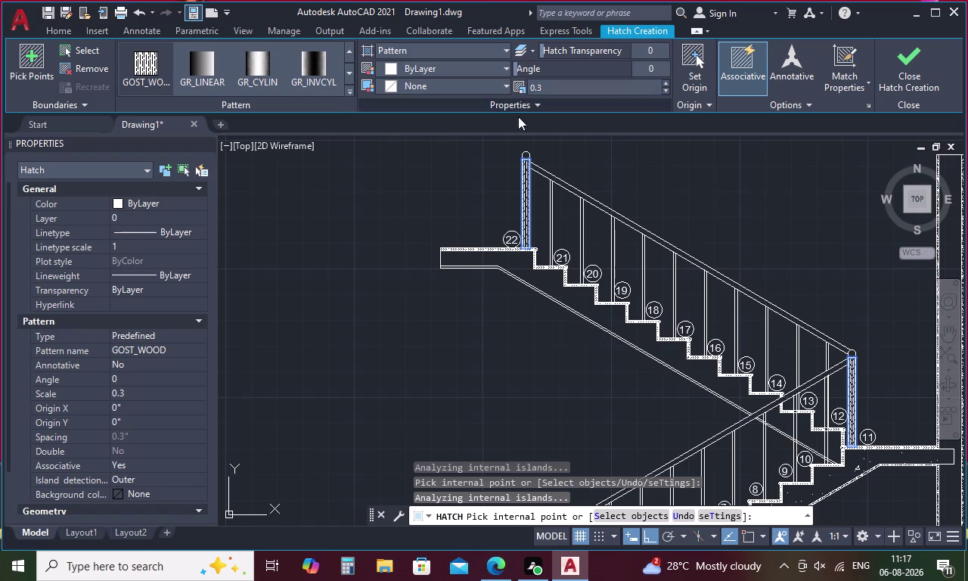
Fill both end posts with the GOST_WOOD hatch, then rerun HATCH.
click(466, 199)
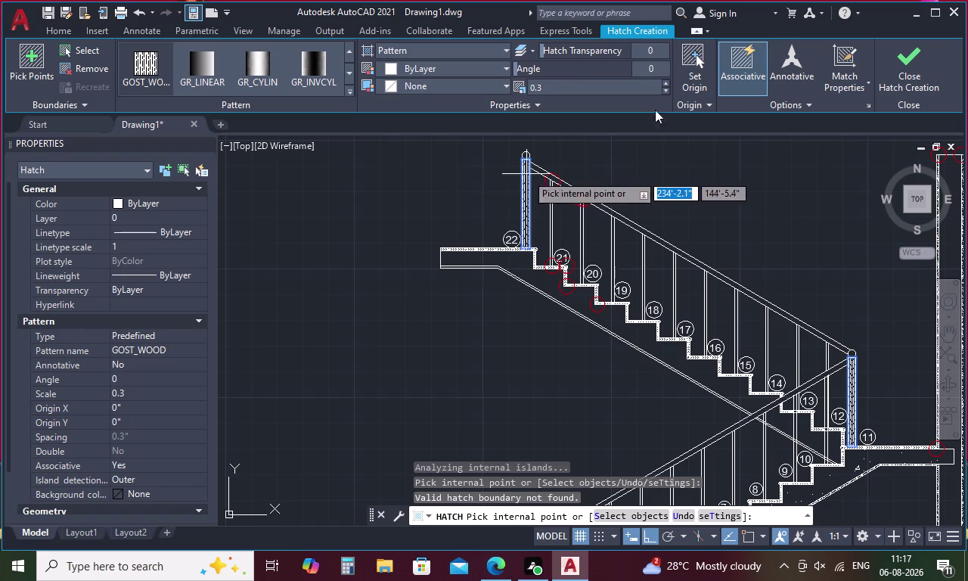
click(913, 58)
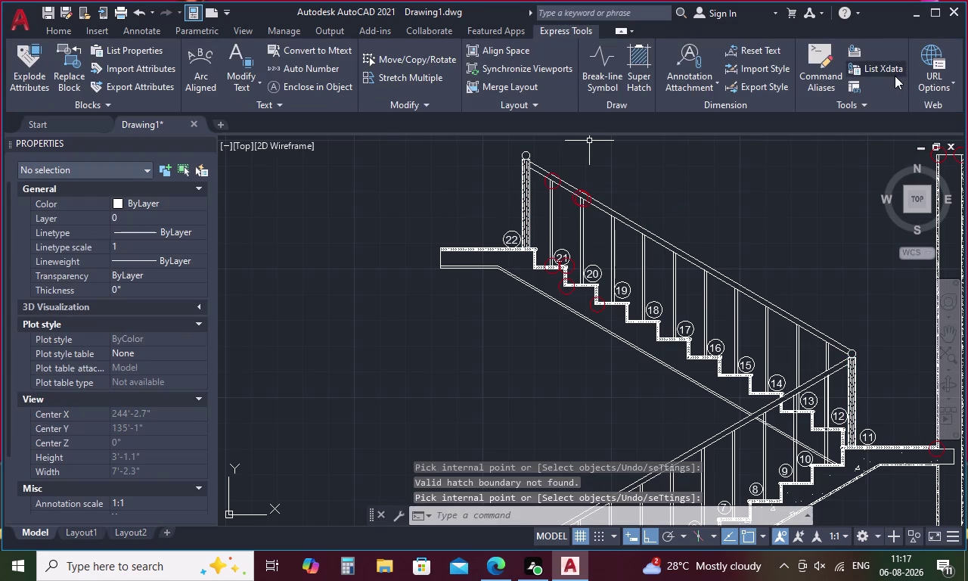
key(h)
key(Return)
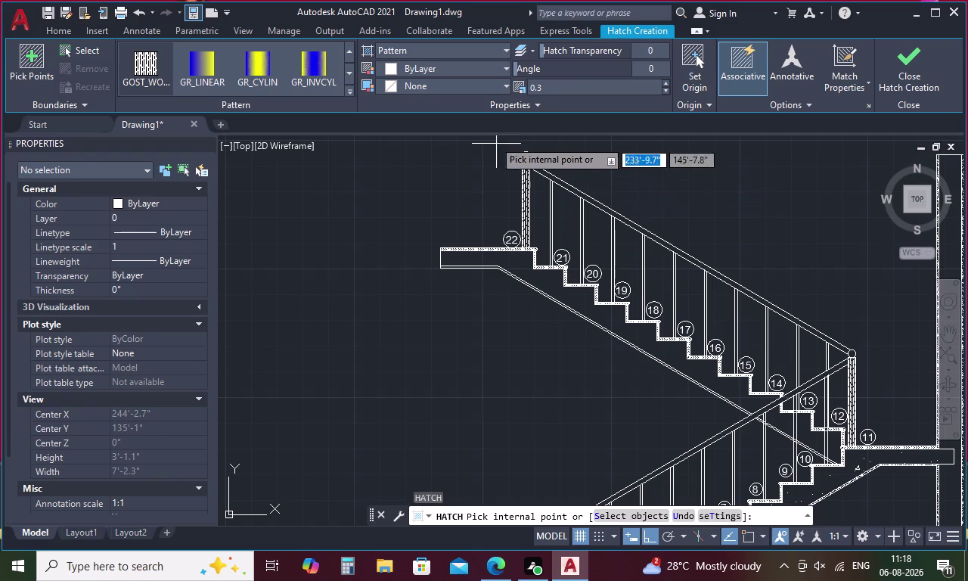
Set the hatch colour to grey 99,100,102 and the type to Solid.
click(506, 66)
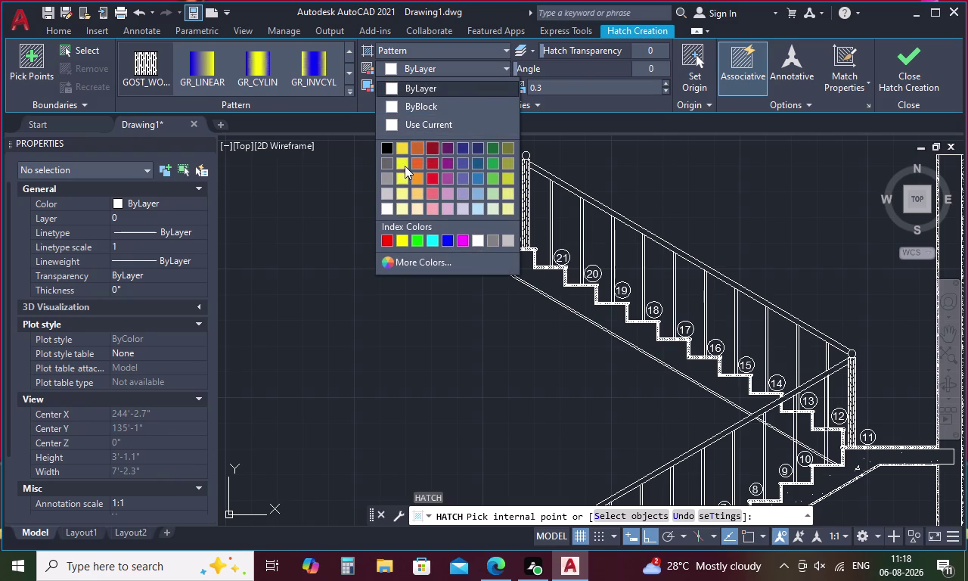
click(382, 160)
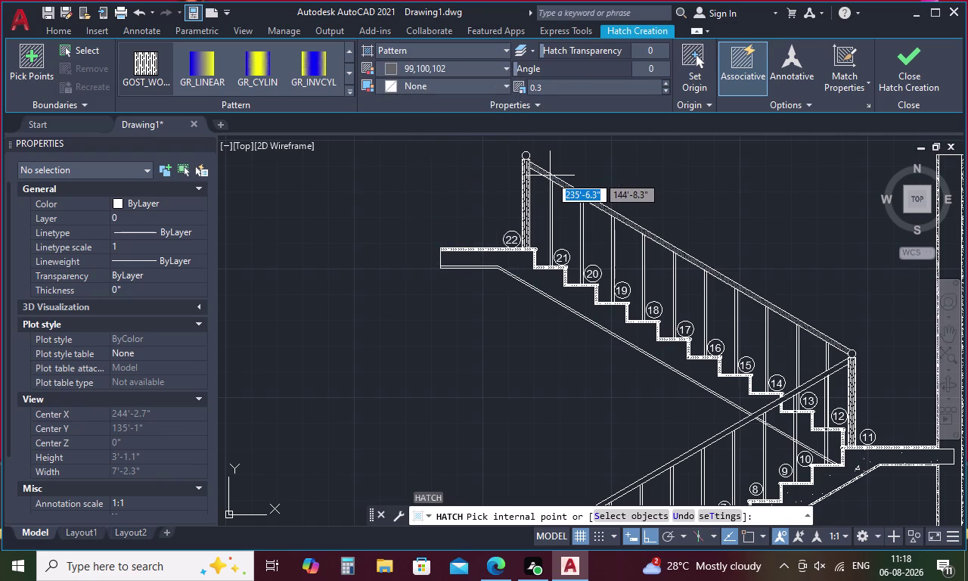
click(504, 46)
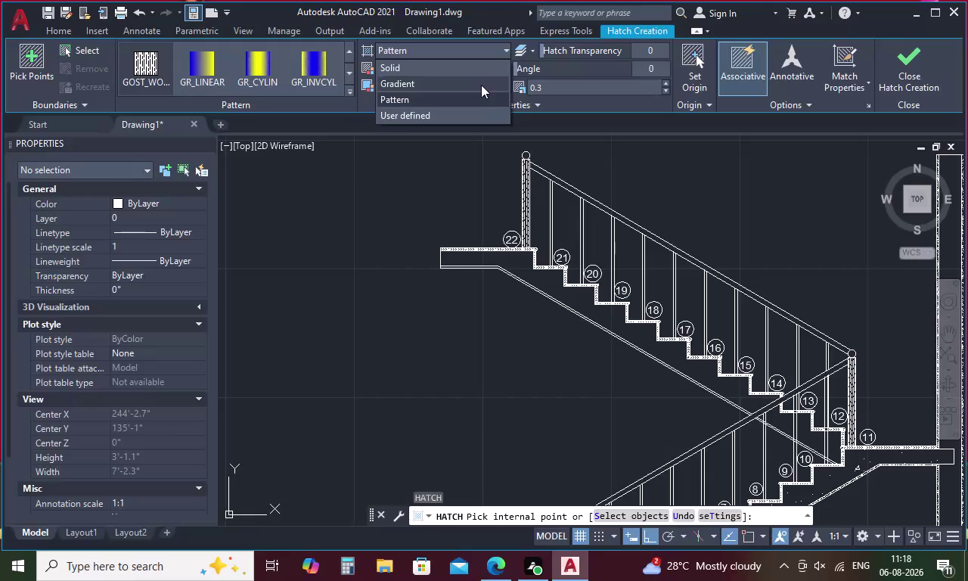
click(472, 65)
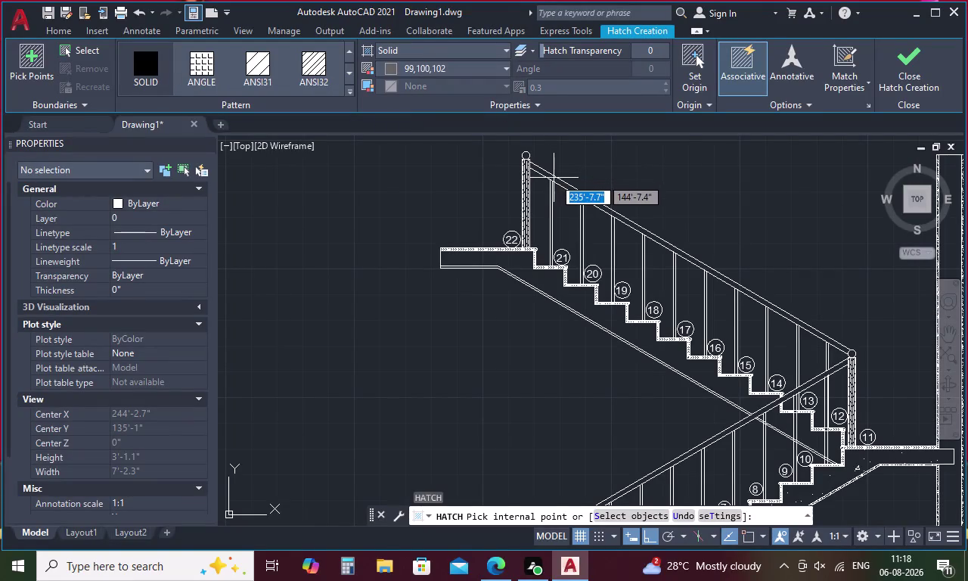
Apply the solid grey fill to the upper and lower sloping handrails.
click(554, 179)
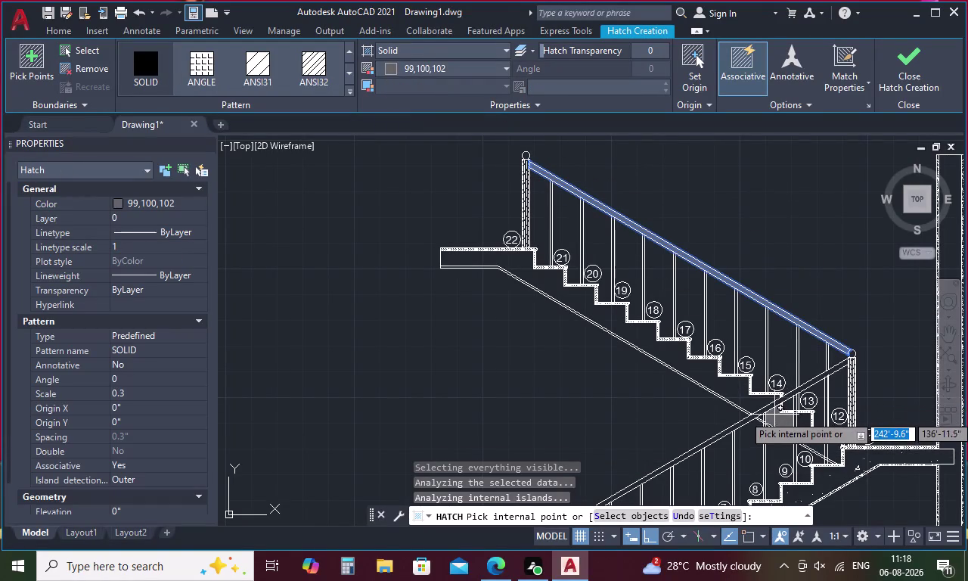
scroll(up, 3)
click(761, 397)
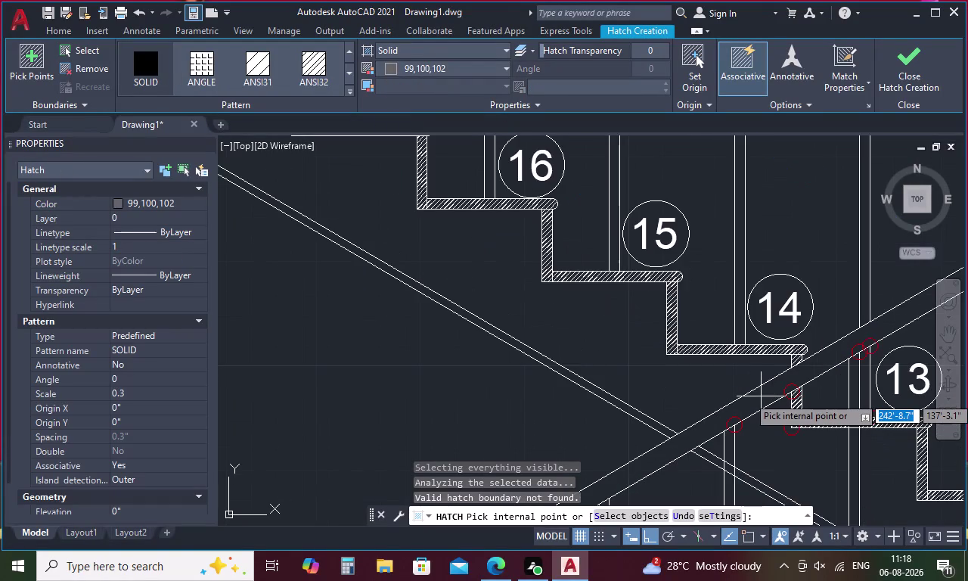
click(761, 396)
scroll(down, 3)
scroll(down, 3)
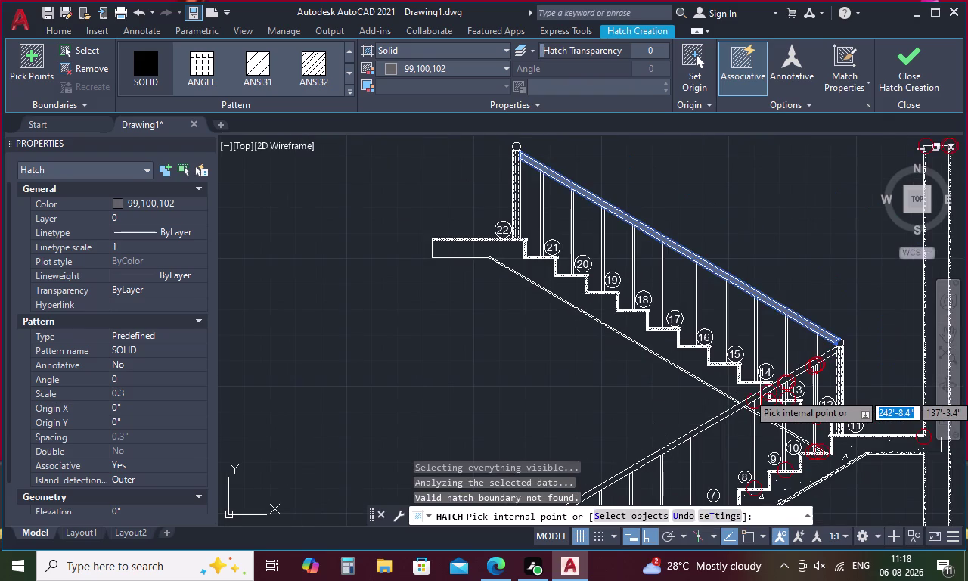
click(723, 415)
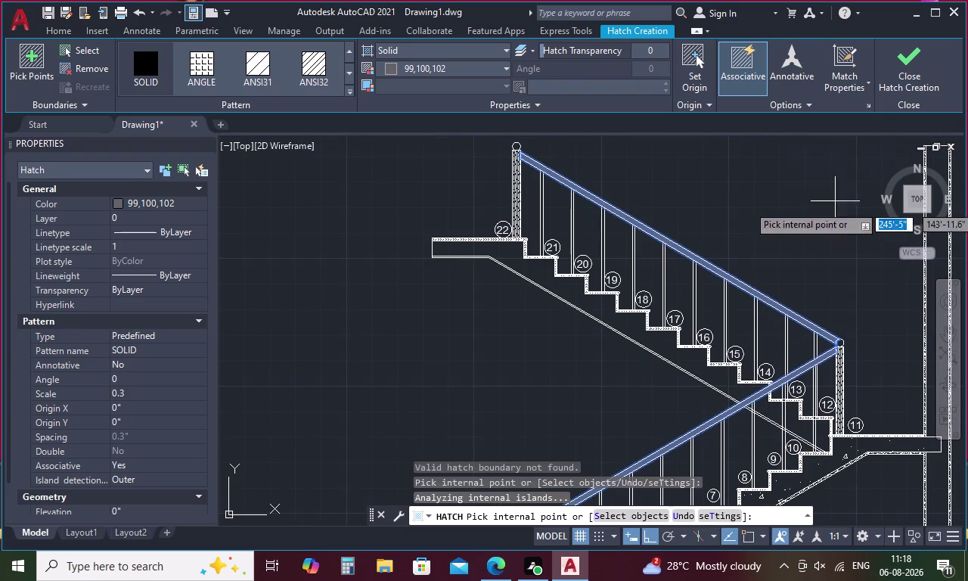
scroll(down, 3)
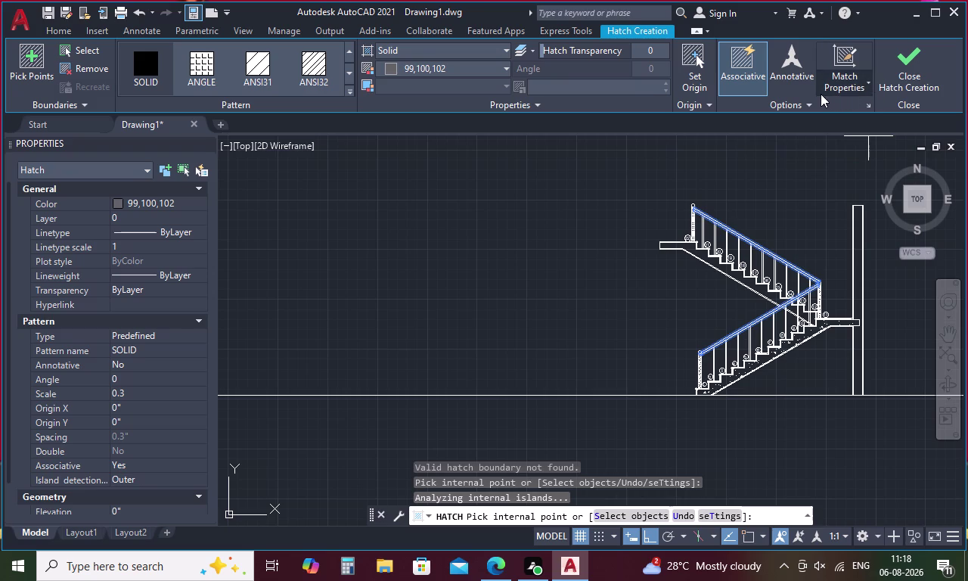
click(898, 82)
middle_drag(866, 253, 732, 326)
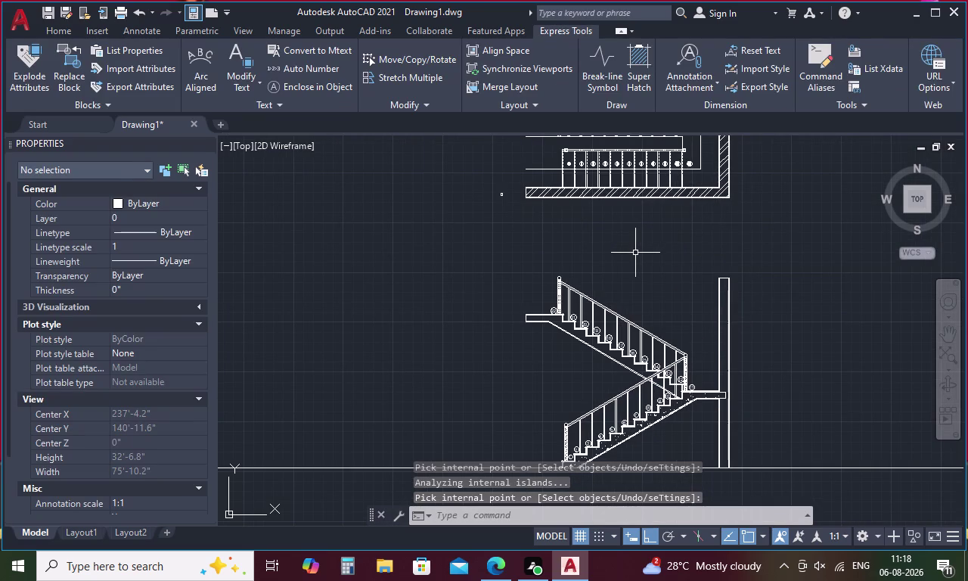
Apply a solid grey fill inside the tall wall beside the stair.
text(H)
key(space)
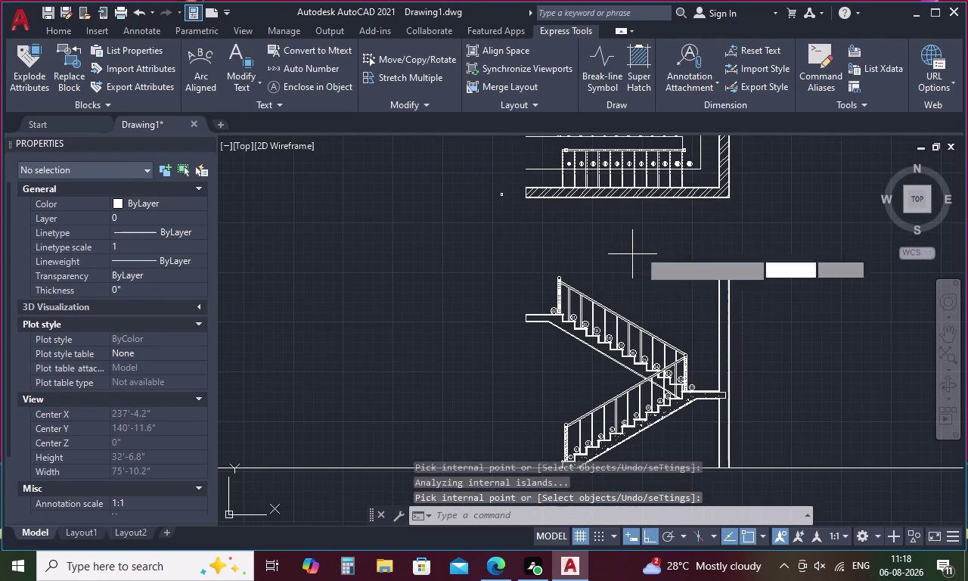
click(910, 70)
key(h)
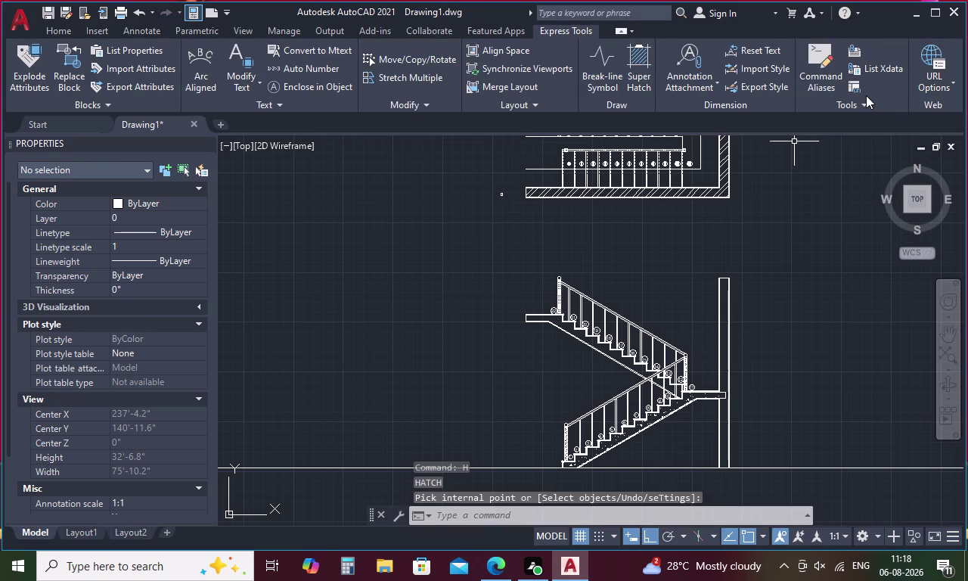
key(space)
click(313, 62)
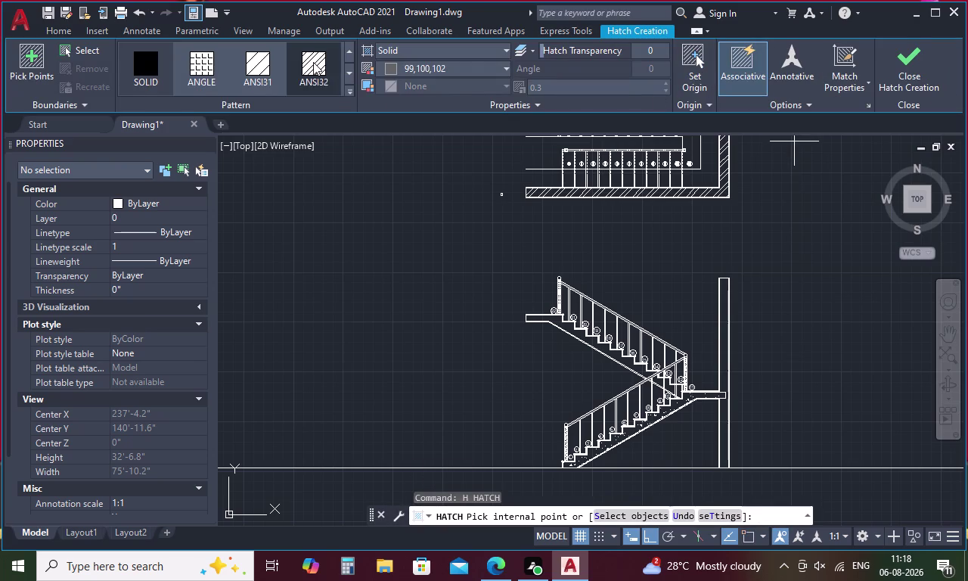
click(726, 318)
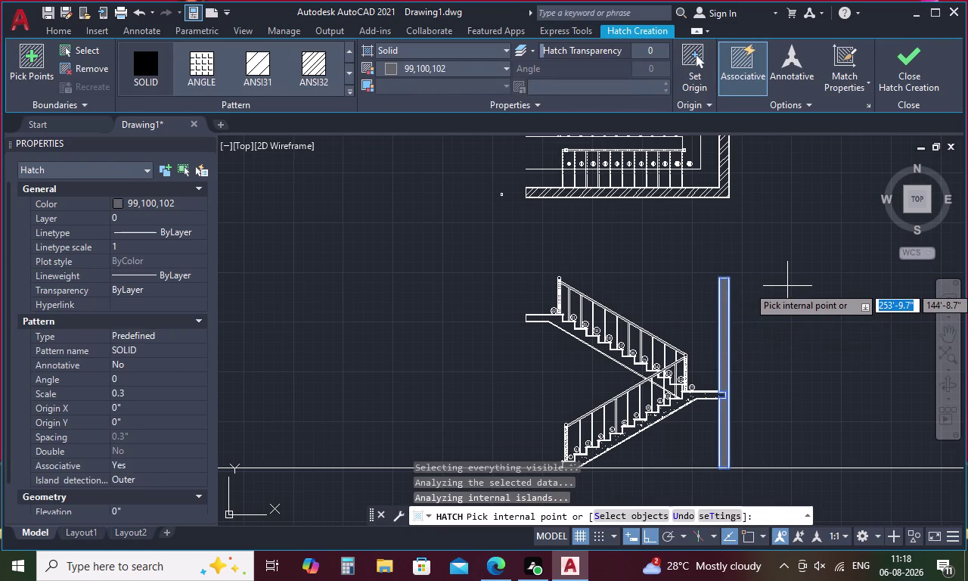
click(906, 56)
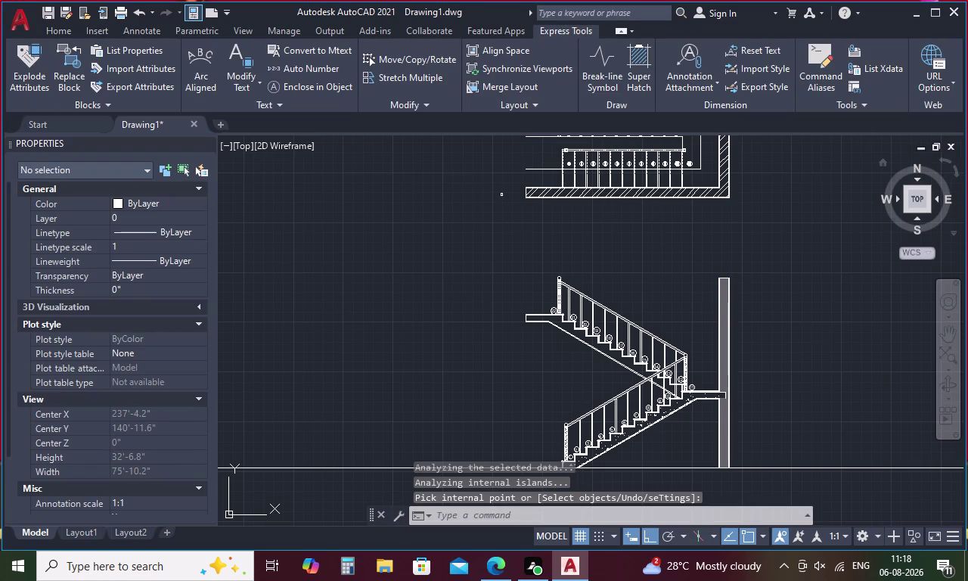
Select the wall's new grey fill, delete it, and restart HATCH.
click(724, 334)
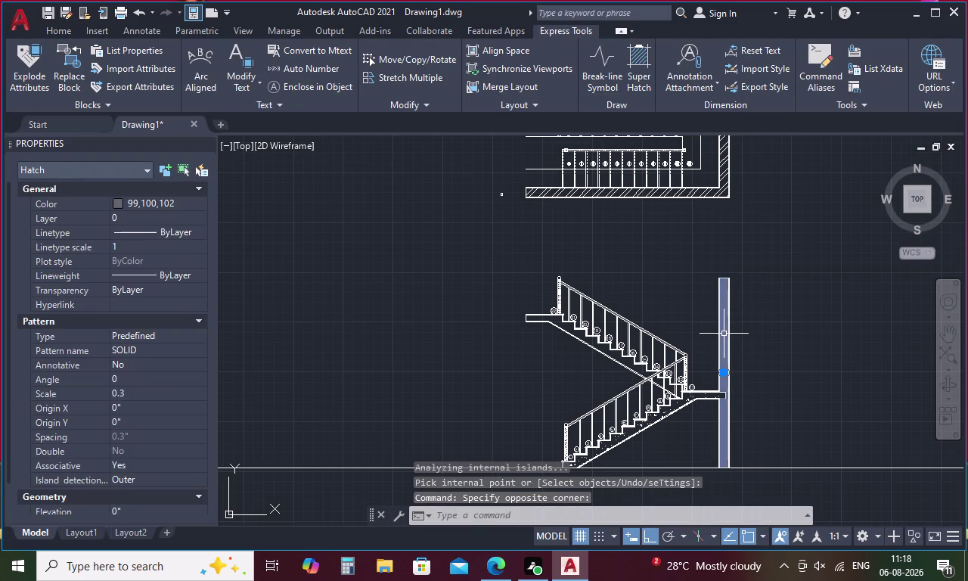
click(569, 80)
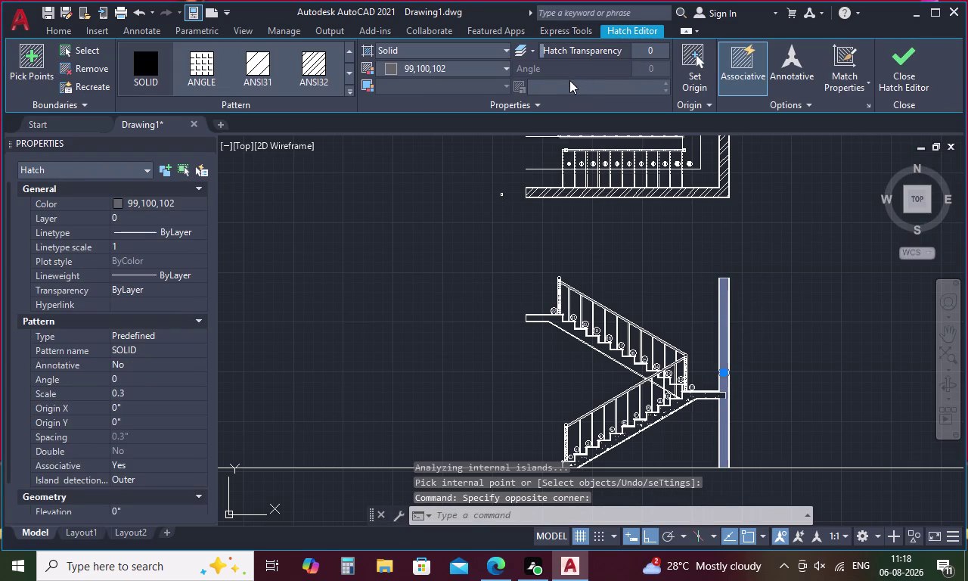
click(565, 89)
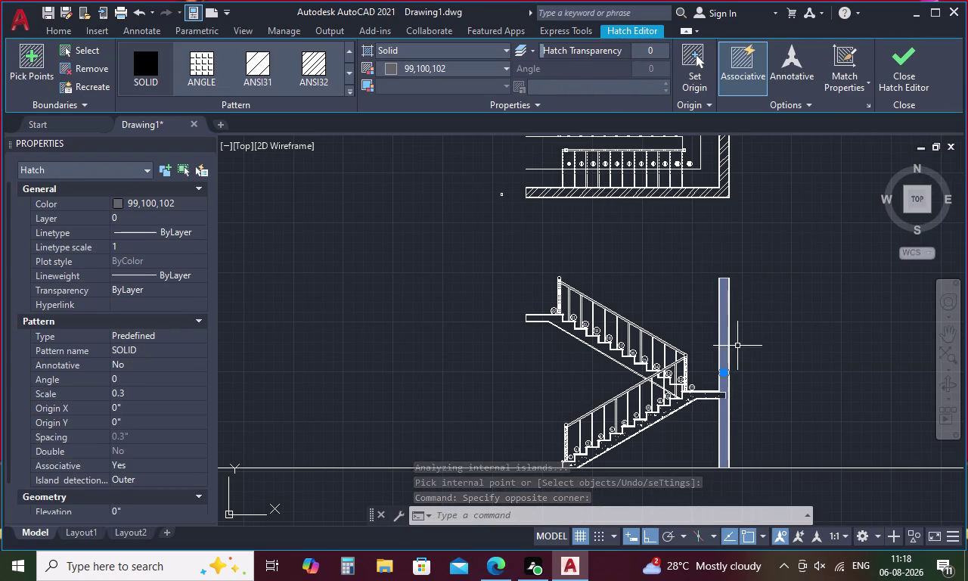
key(Delete)
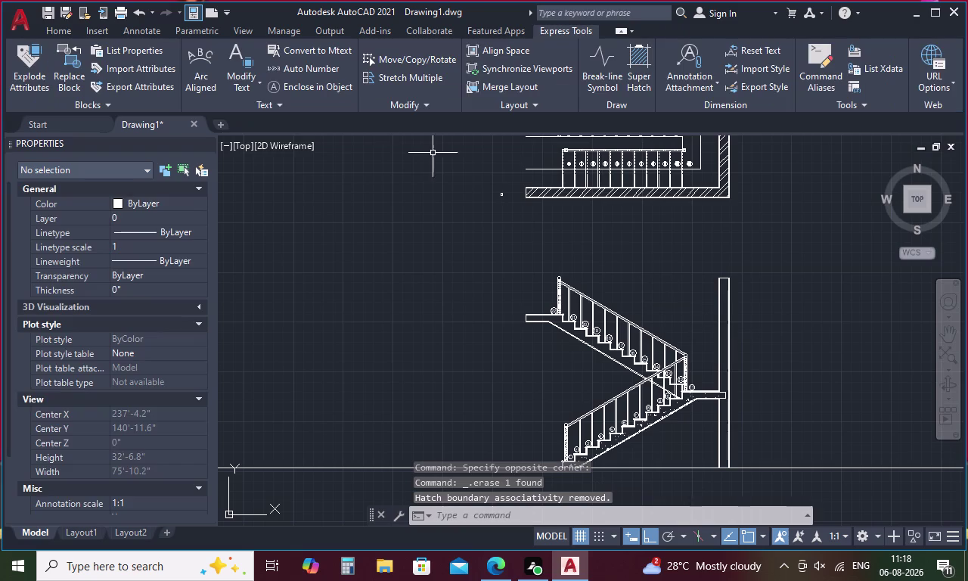
text(H)
key(space)
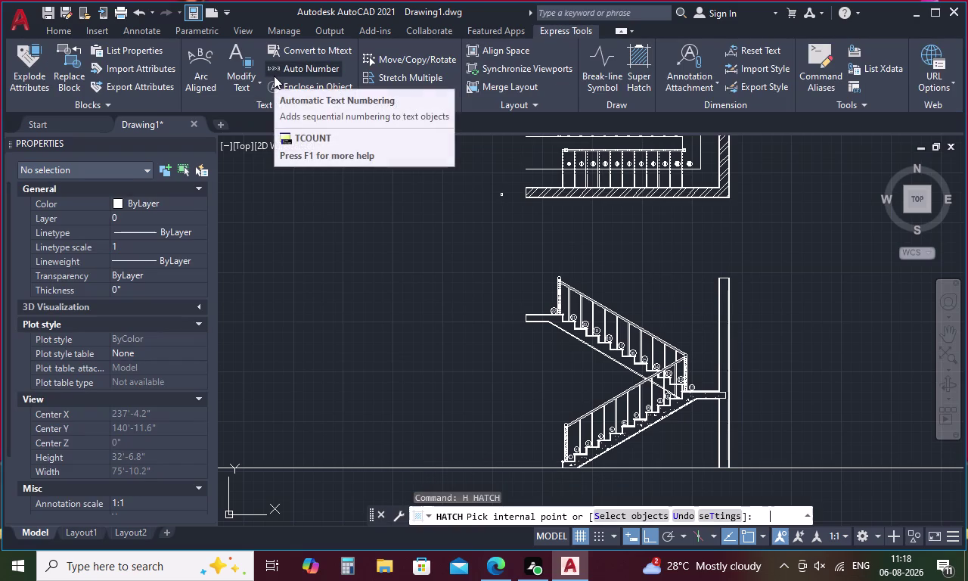
Repeatedly pick inside the tall section wall to solid-fill it, rerunning HATCH.
click(304, 53)
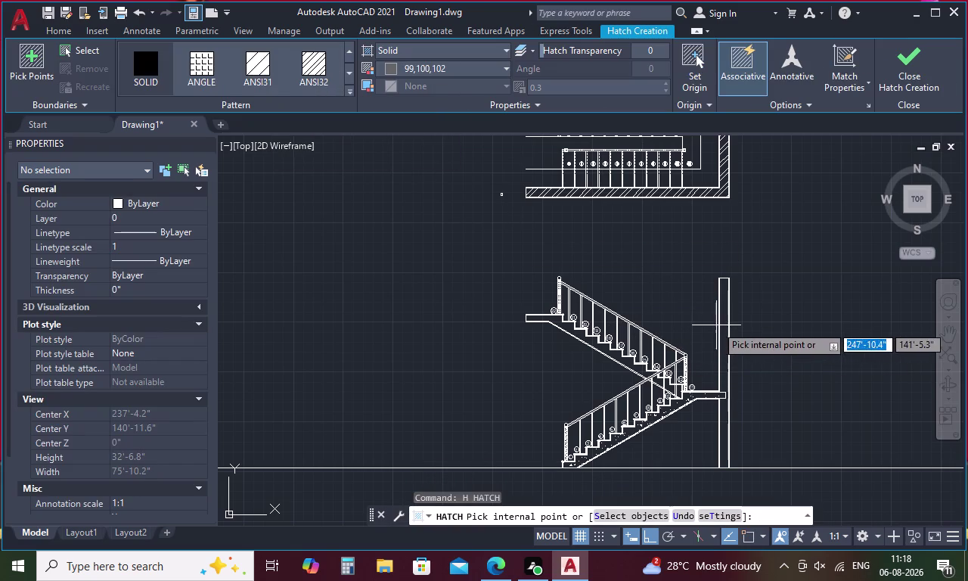
click(725, 322)
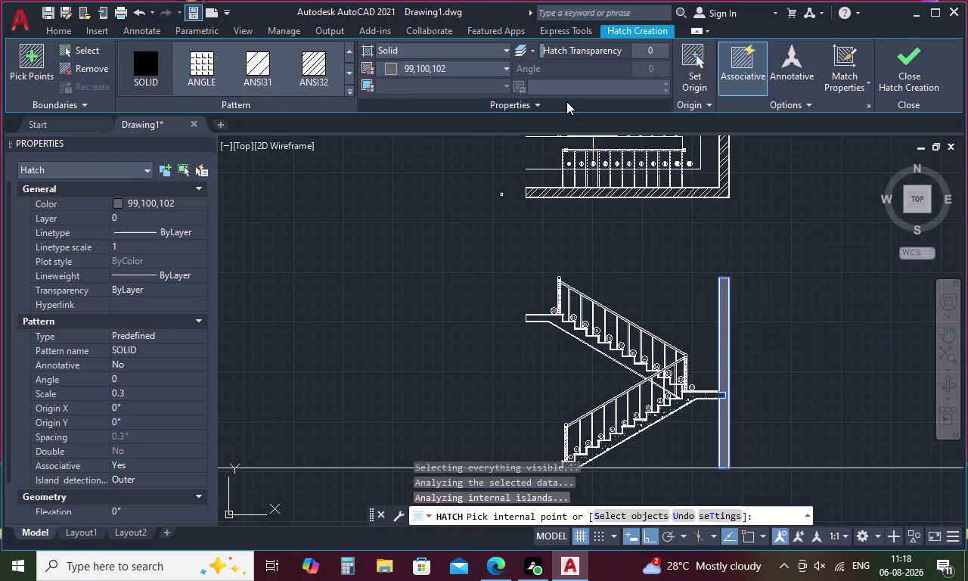
click(564, 89)
click(564, 89)
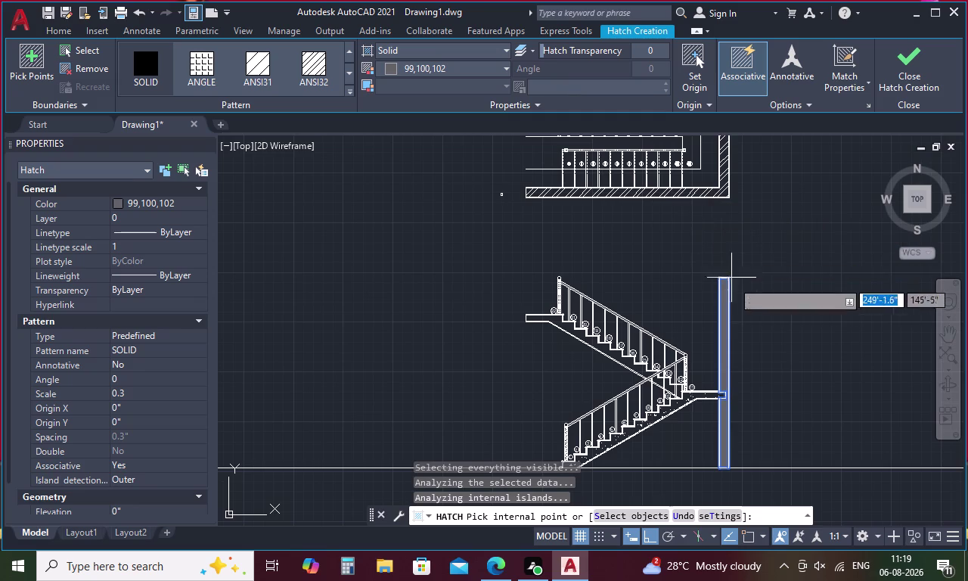
click(727, 306)
key(Return)
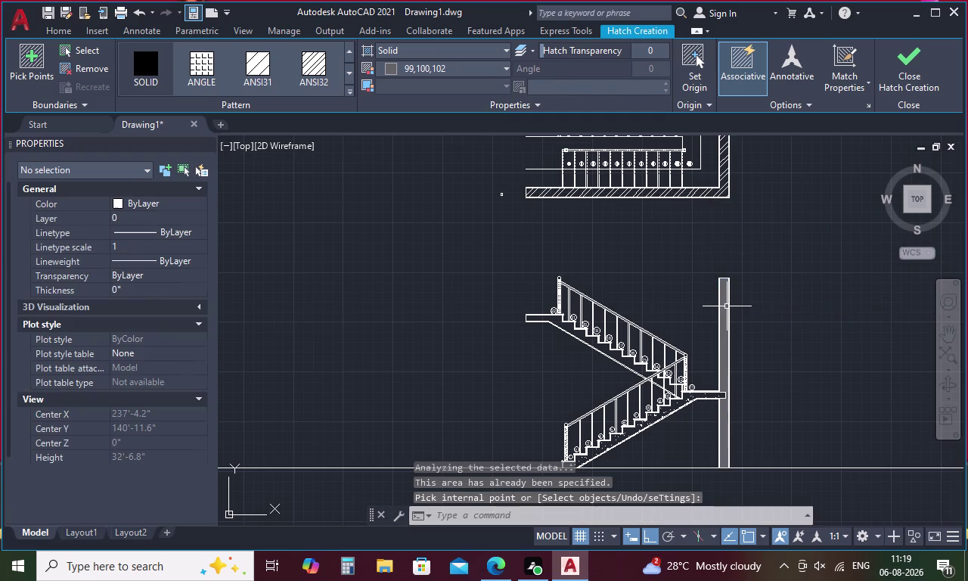
click(726, 314)
key(Return)
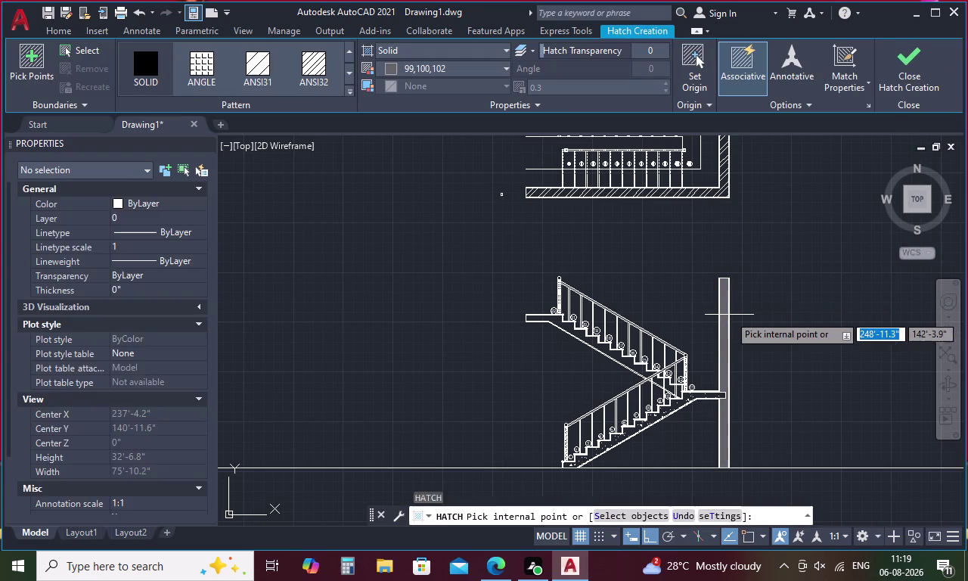
click(730, 315)
click(725, 317)
key(Return)
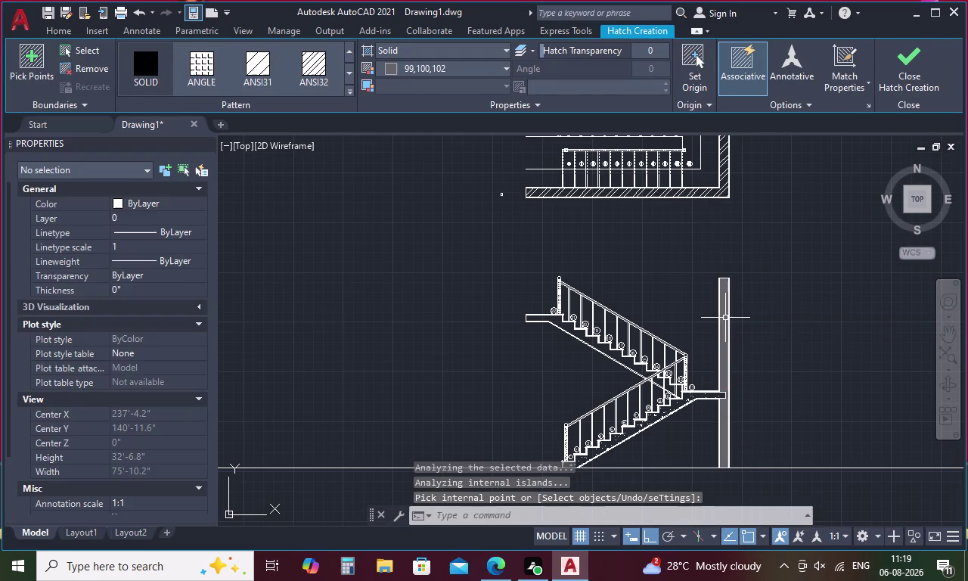
click(726, 319)
key(Return)
Pick the upper part of the section wall and complete the solid fill.
scroll(up, 3)
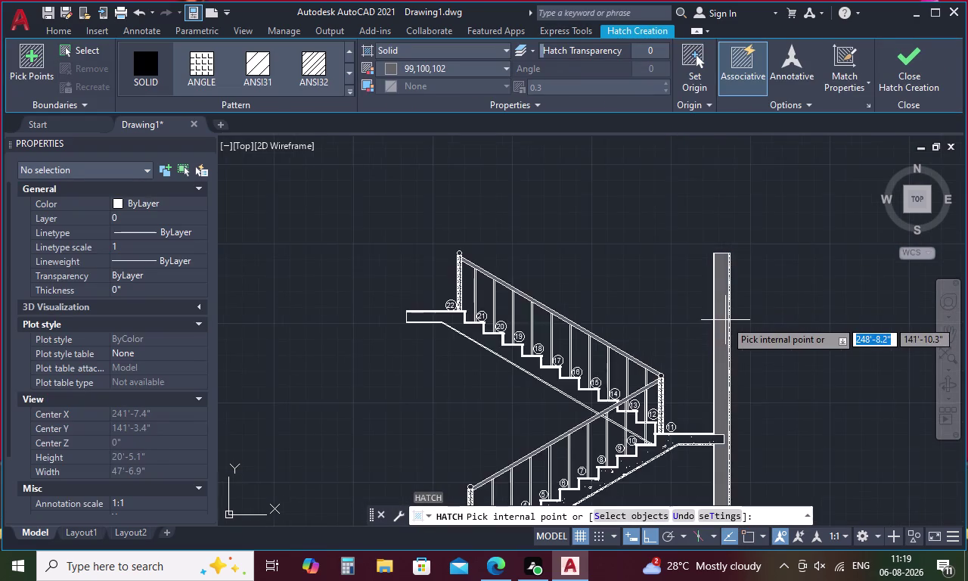
scroll(up, 3)
click(723, 322)
key(Return)
click(717, 324)
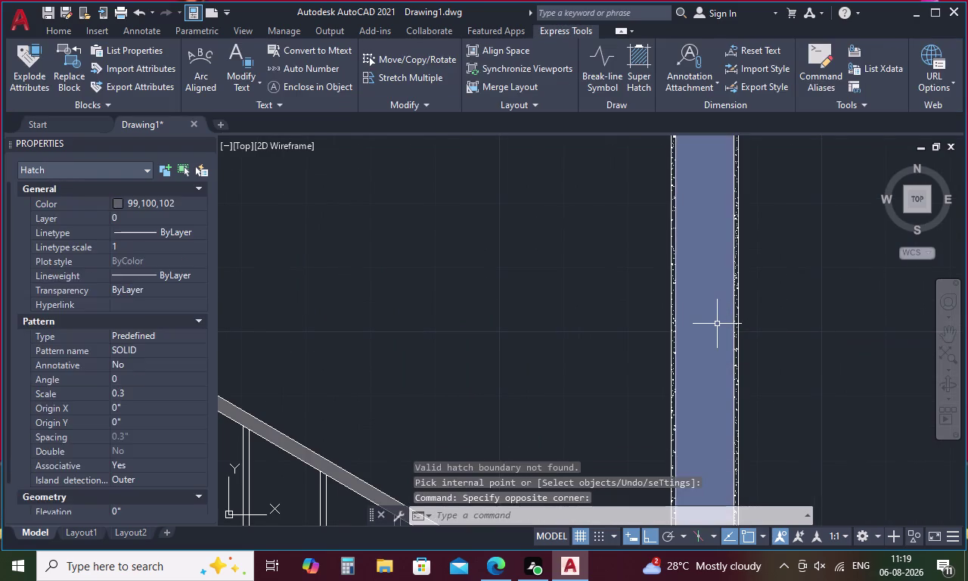
key(Return)
scroll(down, 3)
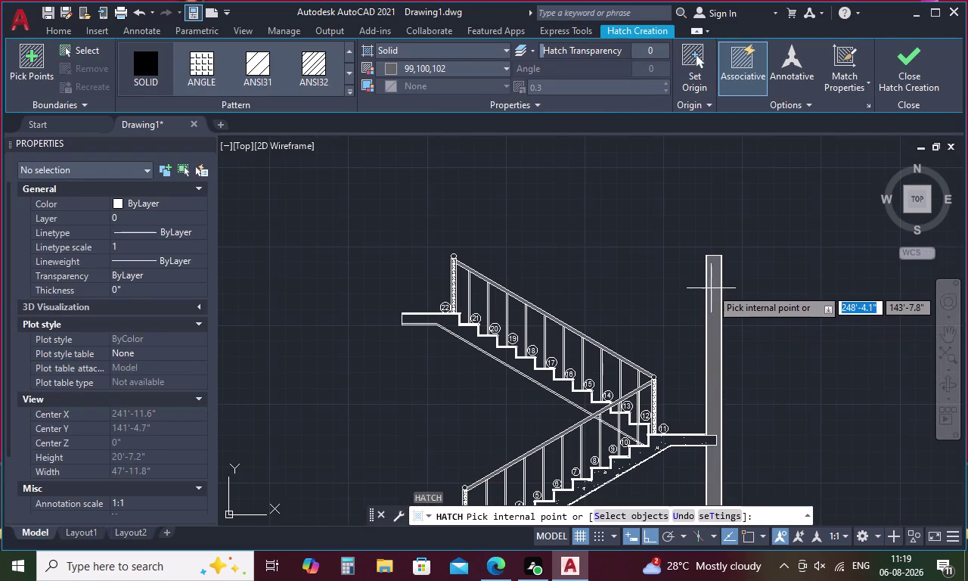
scroll(up, 3)
click(713, 283)
key(Return)
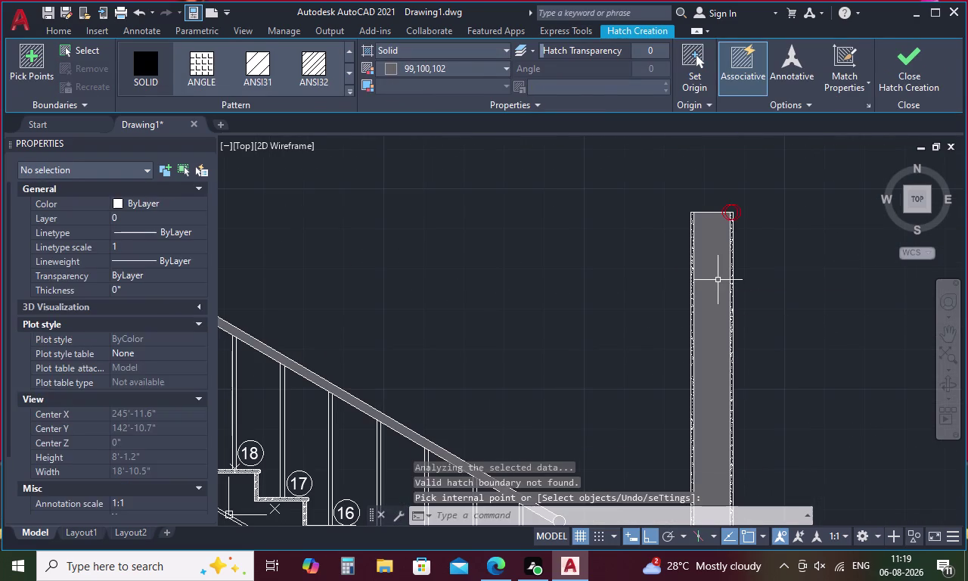
click(718, 272)
key(Return)
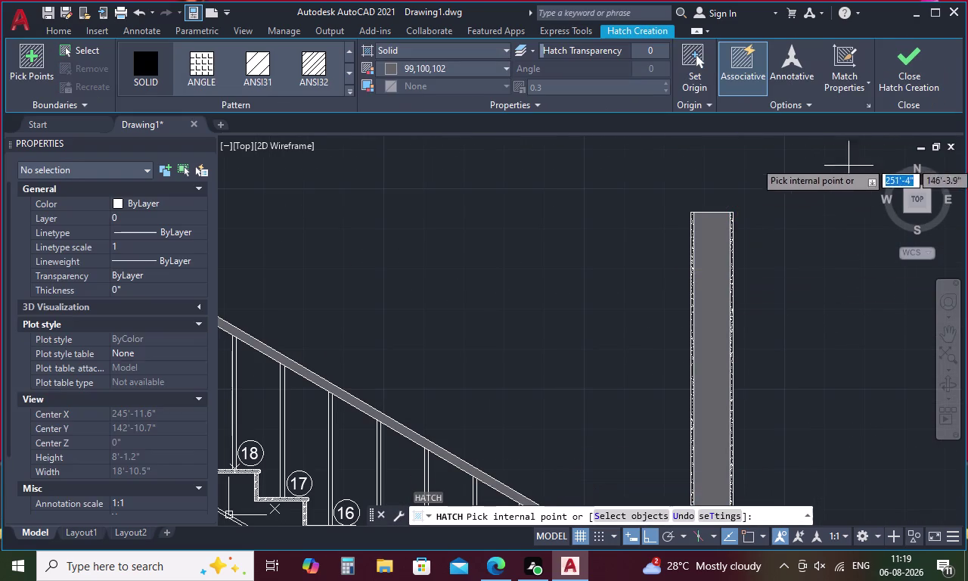
click(905, 88)
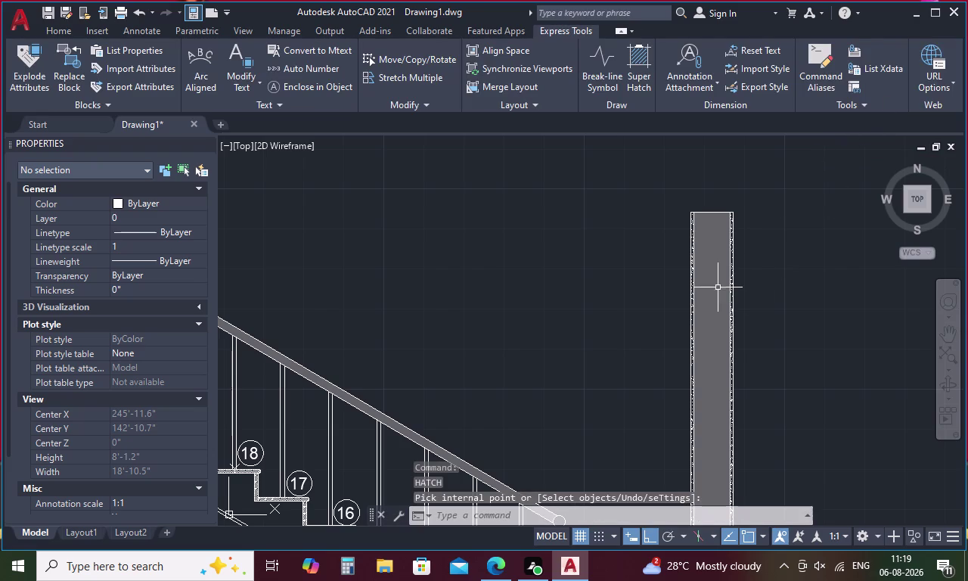
Delete the wall's solid fill and restart HATCH with Pattern type.
click(718, 288)
key(Delete)
click(717, 278)
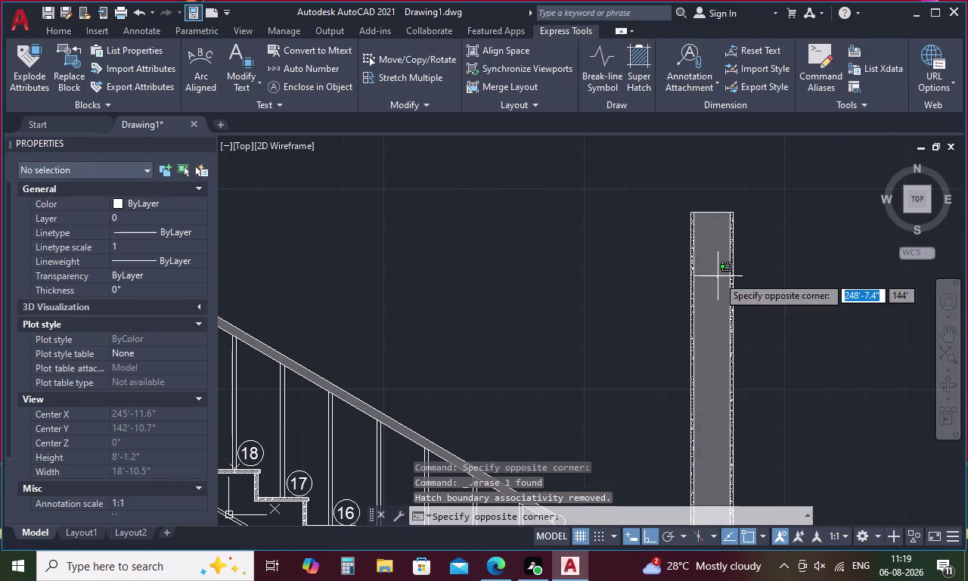
key(Delete)
scroll(down, 3)
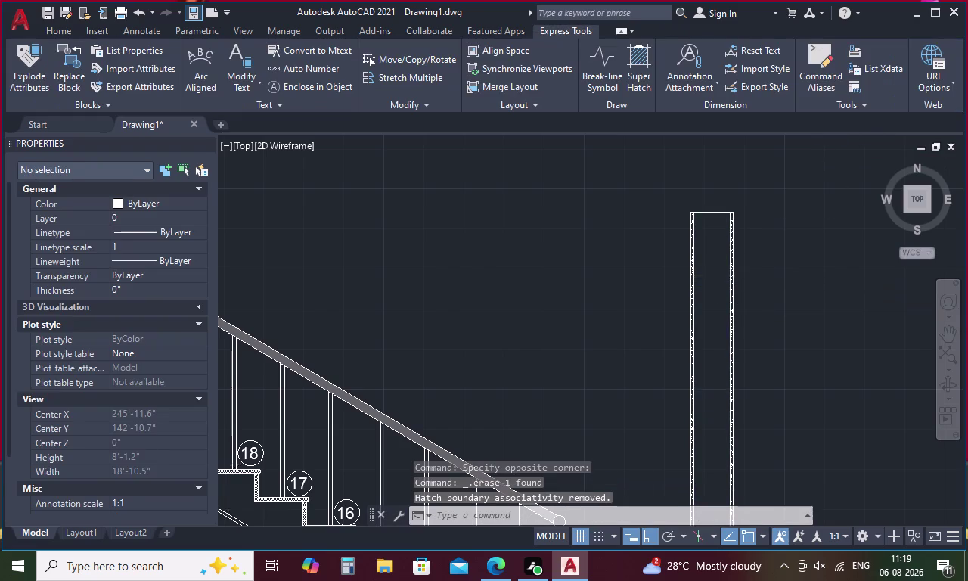
scroll(down, 3)
text(H)
key(space)
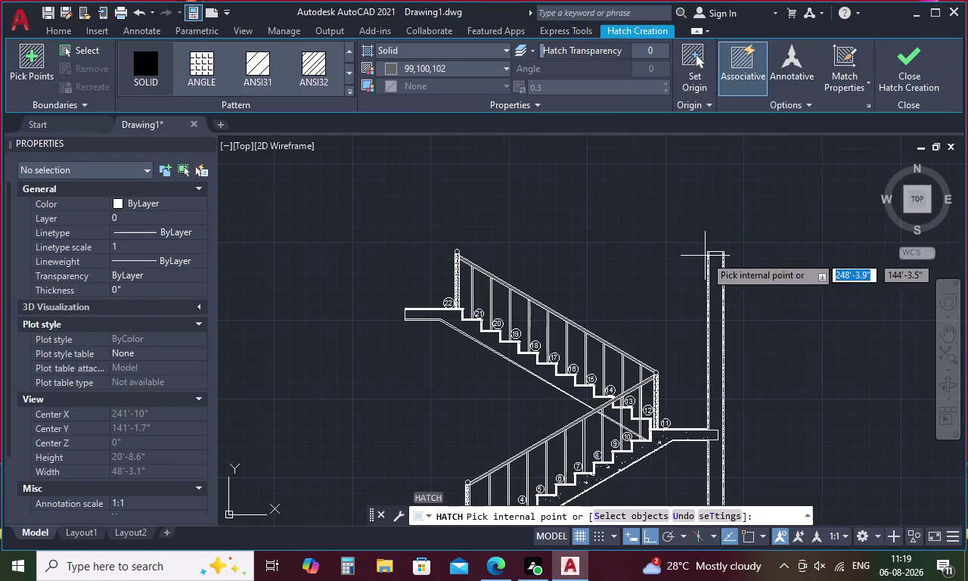
click(312, 54)
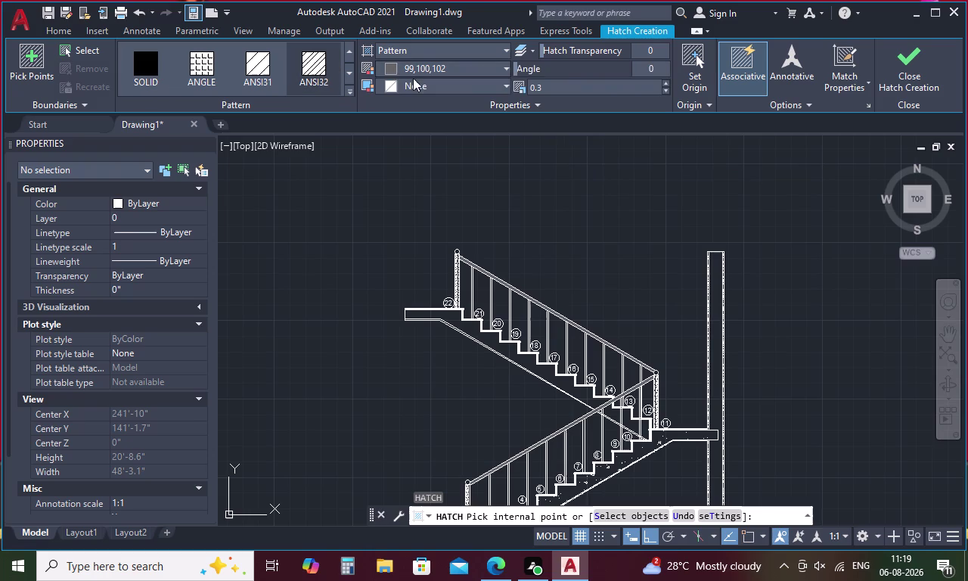
Hatch the section wall with the ANSI32 pattern at scale 1.
click(546, 89)
key(BackSpace)
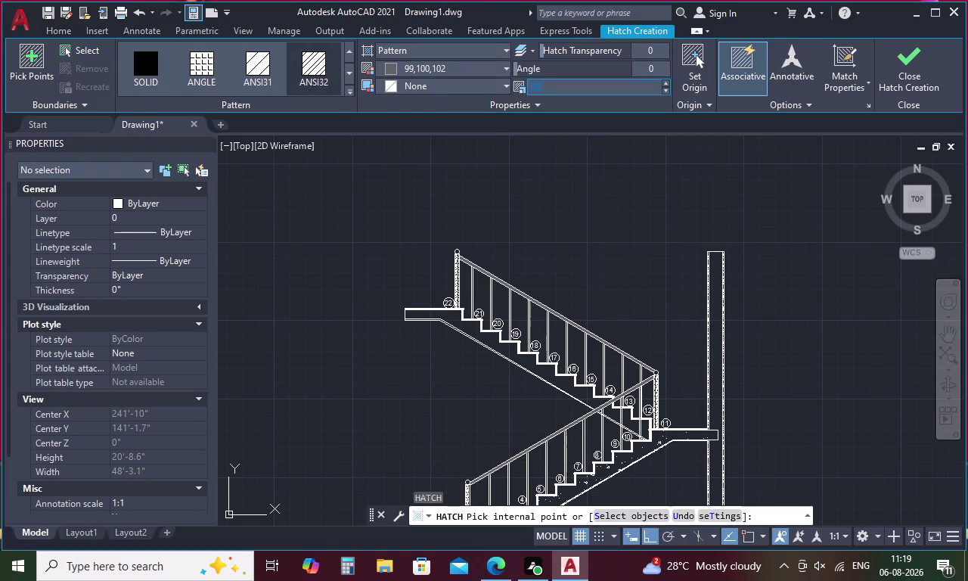
key(1)
key(Return)
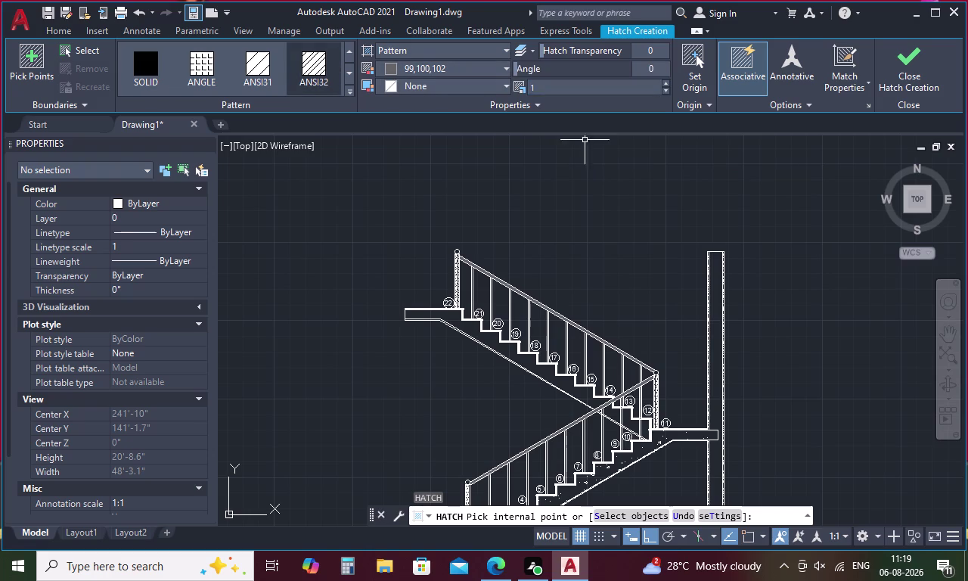
click(717, 315)
scroll(down, 3)
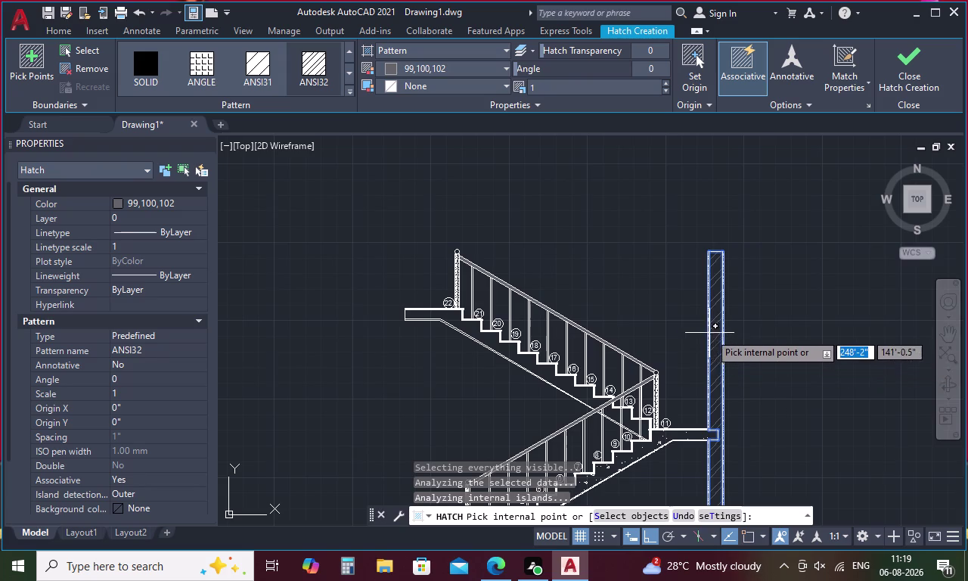
scroll(down, 3)
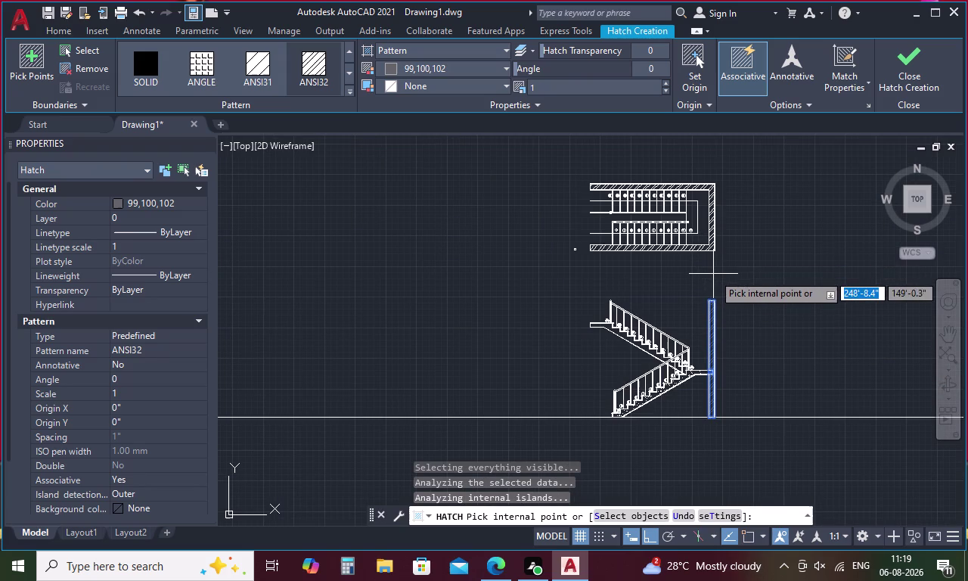
click(772, 278)
click(906, 61)
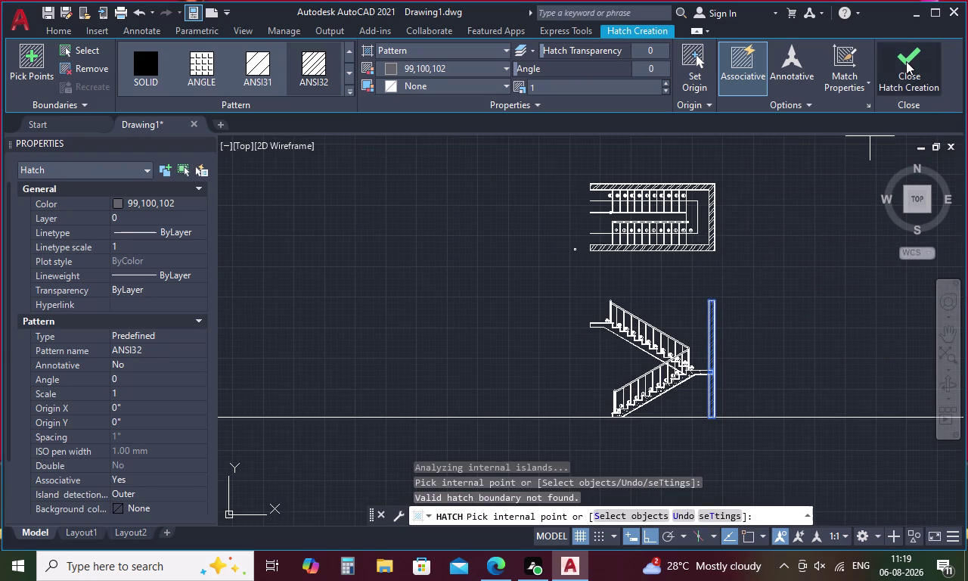
Select the wall hatch and change its colour to ByLayer.
scroll(up, 3)
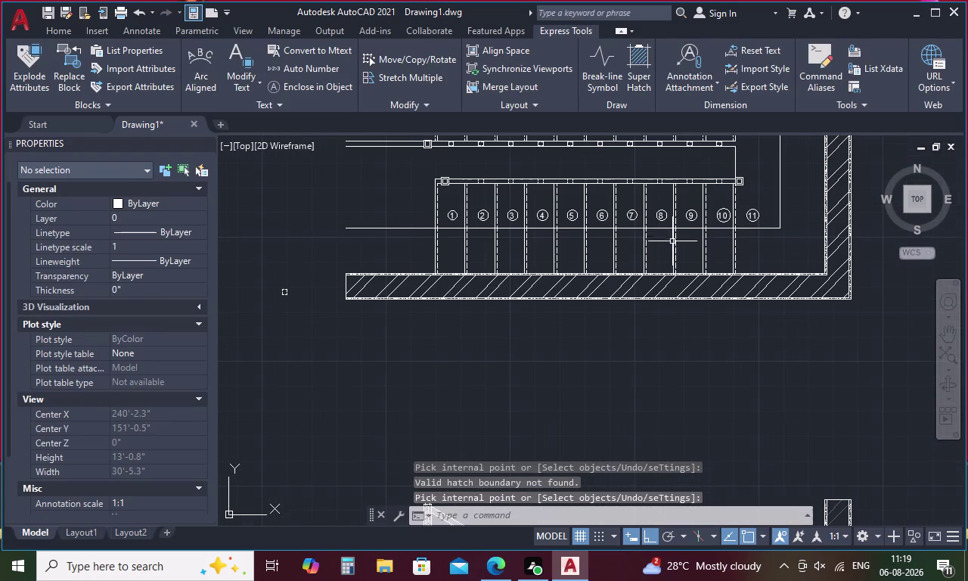
scroll(down, 3)
middle_drag(780, 370, 738, 255)
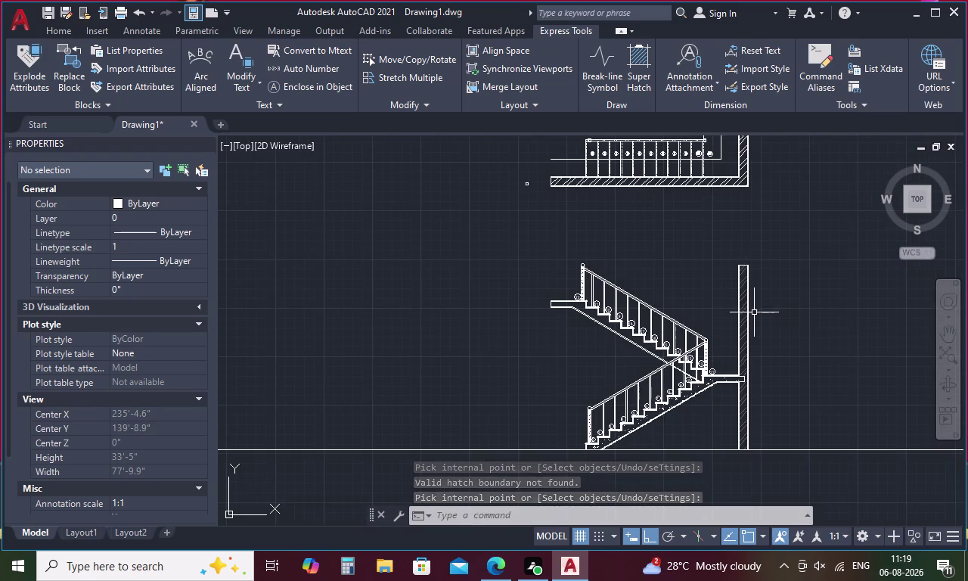
scroll(up, 3)
click(704, 291)
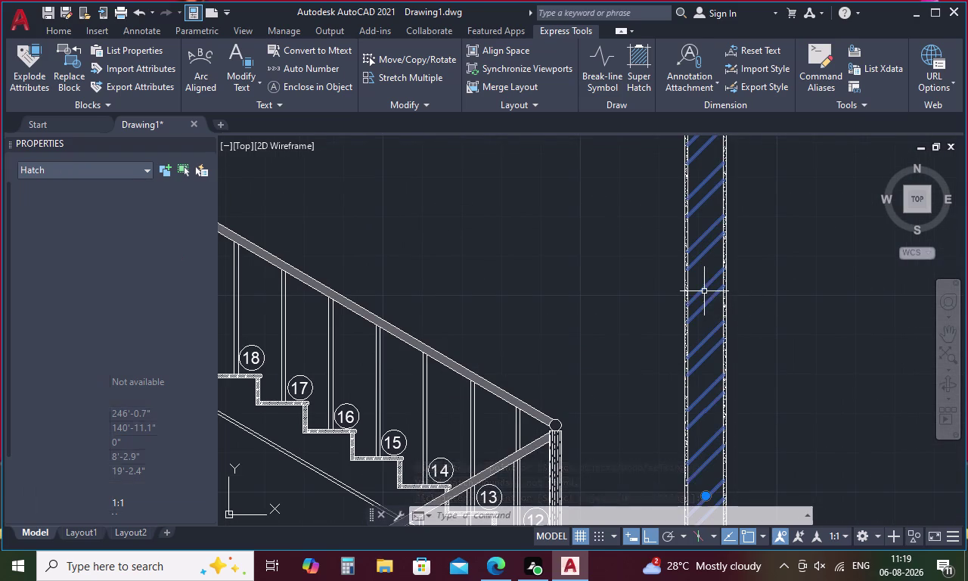
click(417, 45)
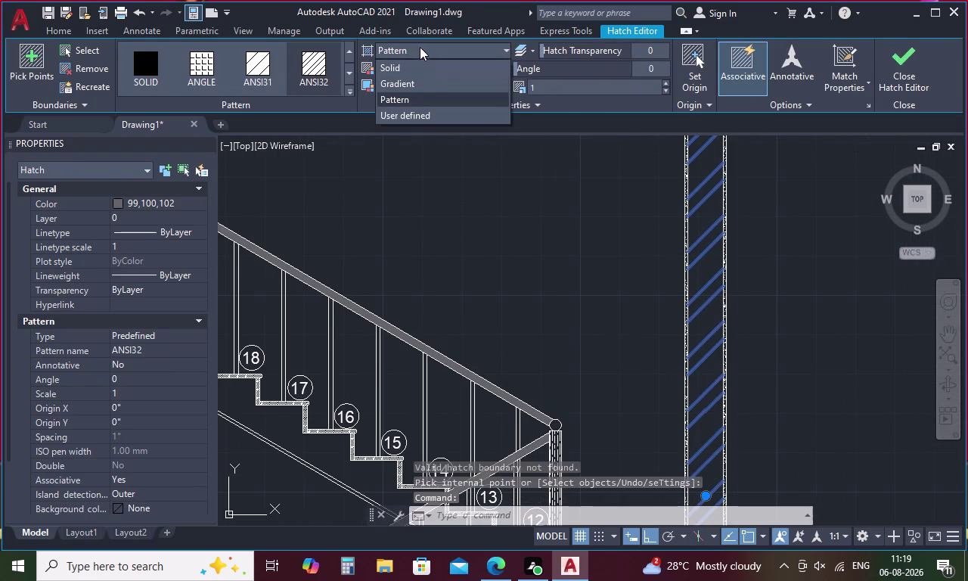
click(387, 149)
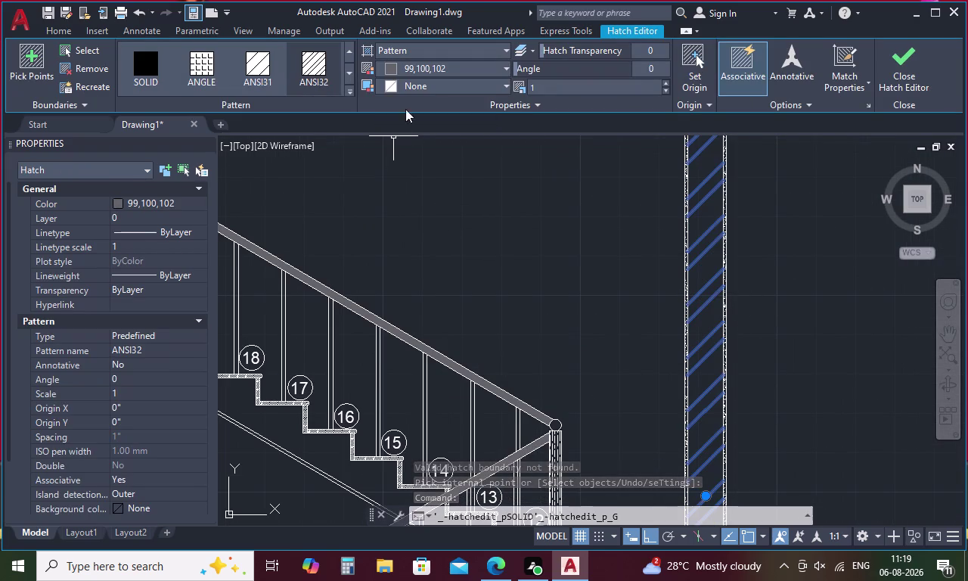
click(506, 68)
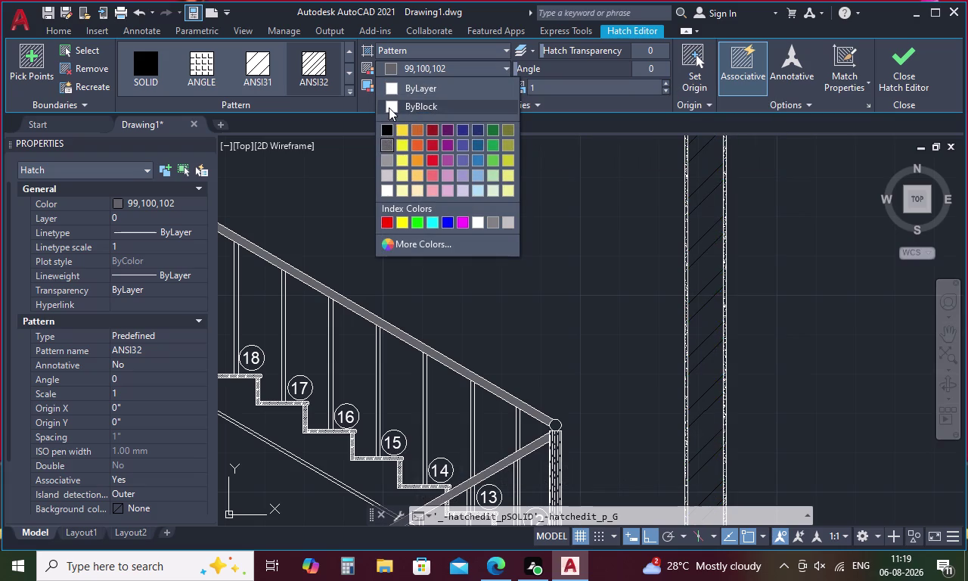
click(388, 107)
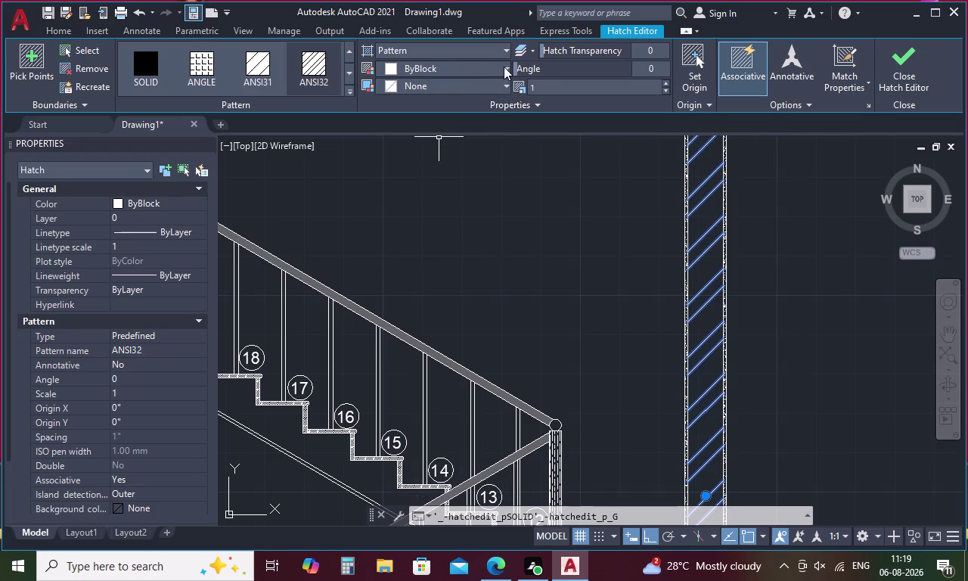
click(504, 67)
click(395, 85)
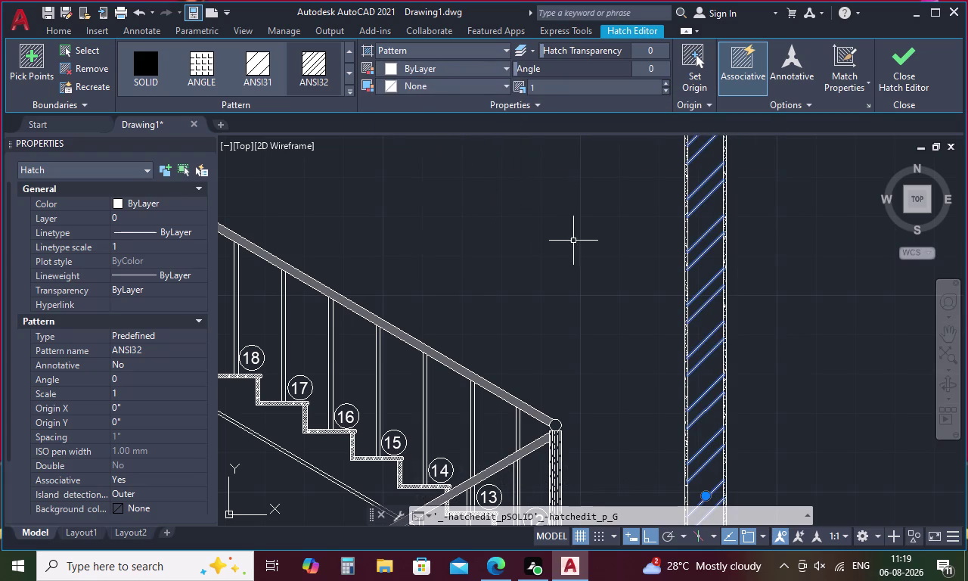
click(575, 240)
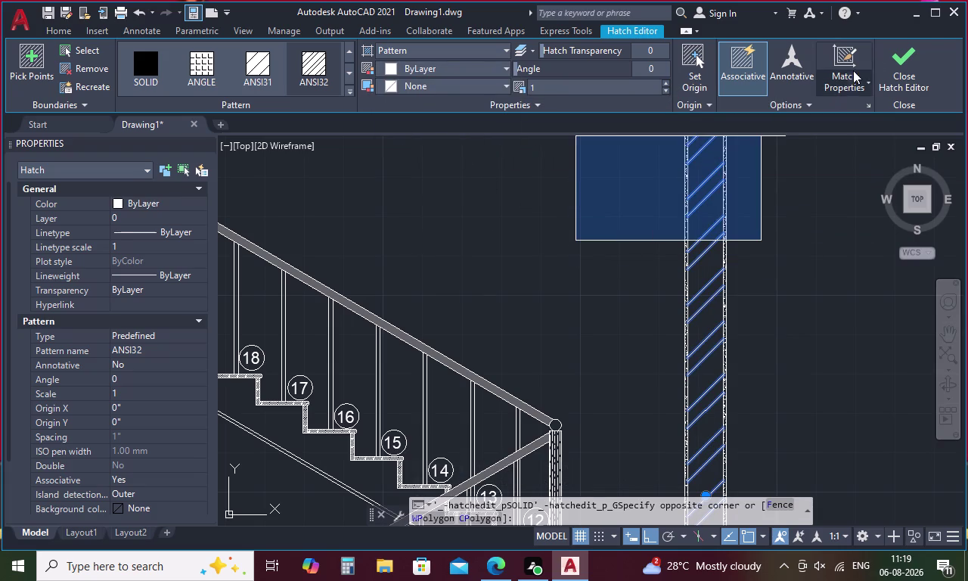
click(899, 59)
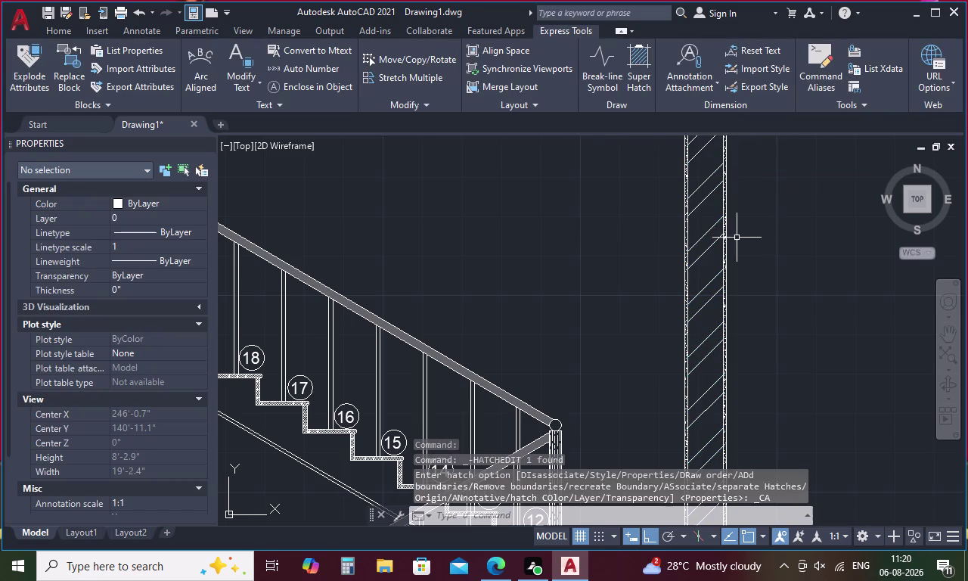
Trim the ground line left of the stair and right of the wall.
scroll(down, 3)
scroll(up, 3)
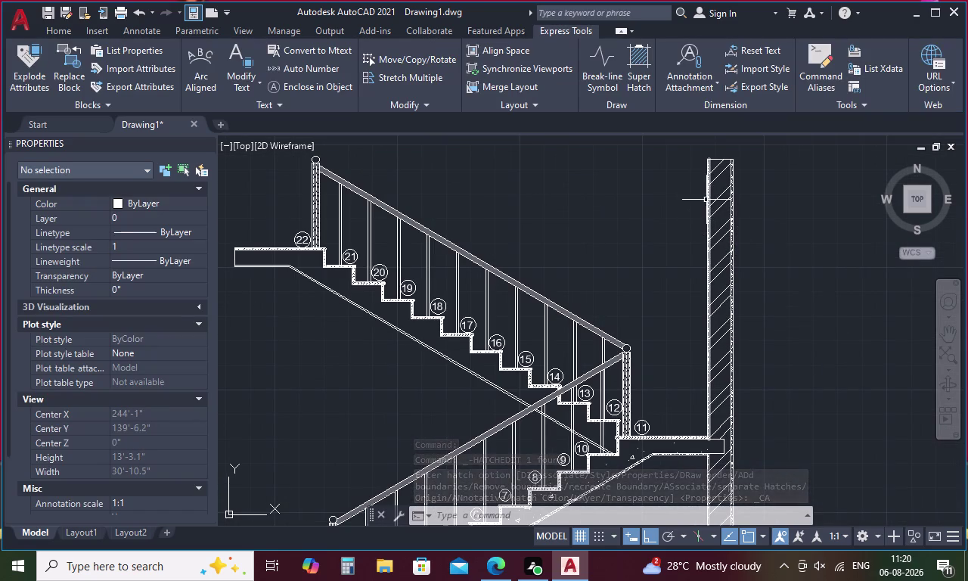
scroll(down, 3)
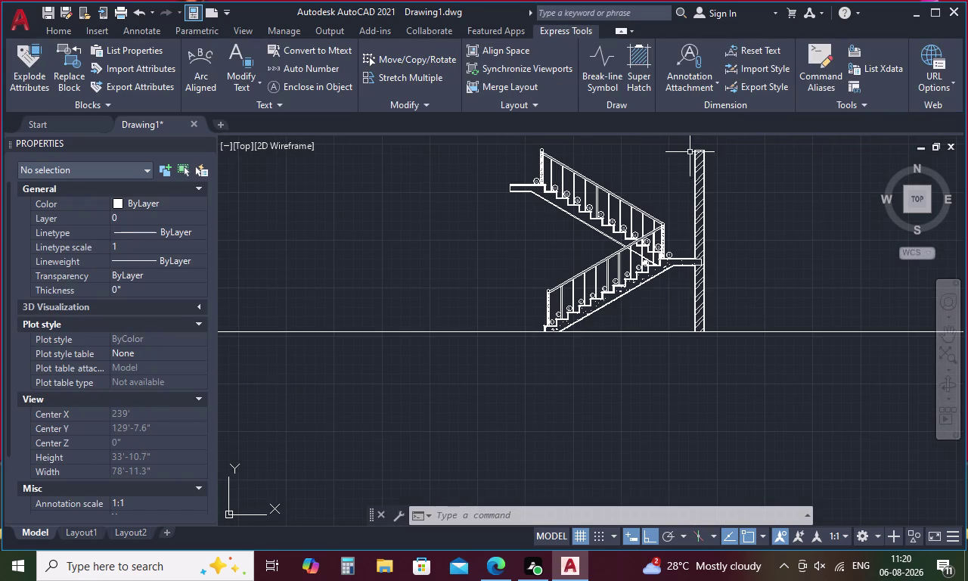
key(Escape)
key(t)
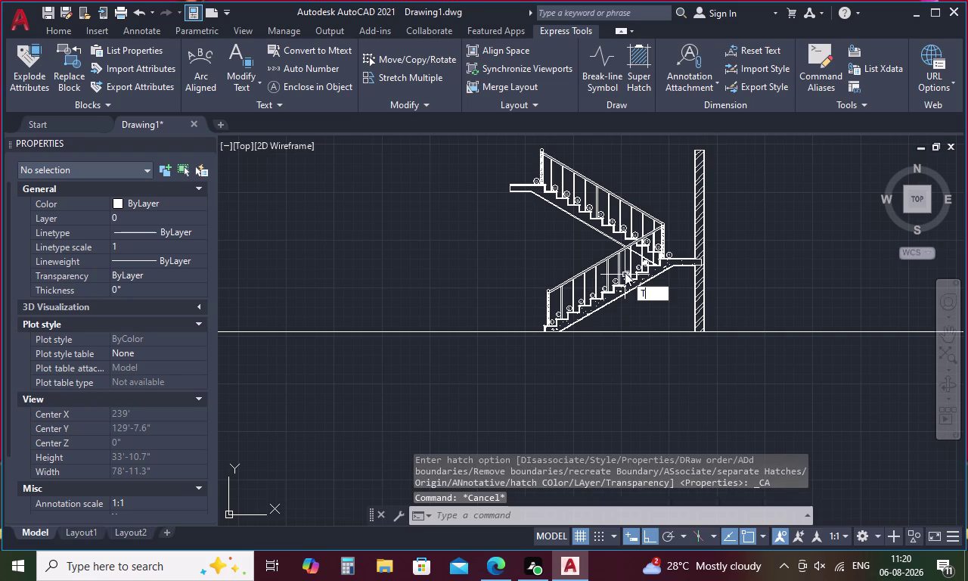
text(R)
key(space)
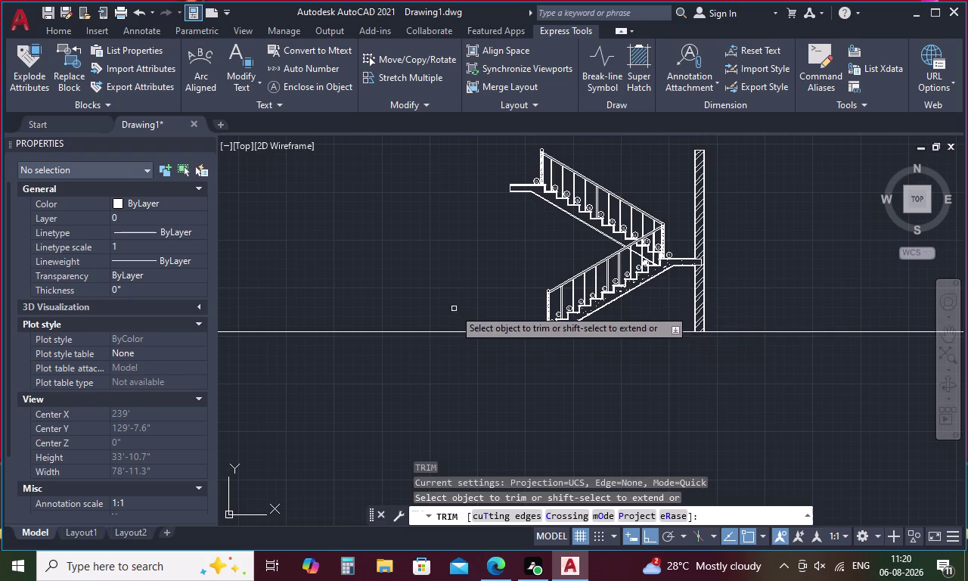
drag(454, 308, 444, 363)
drag(859, 307, 858, 310)
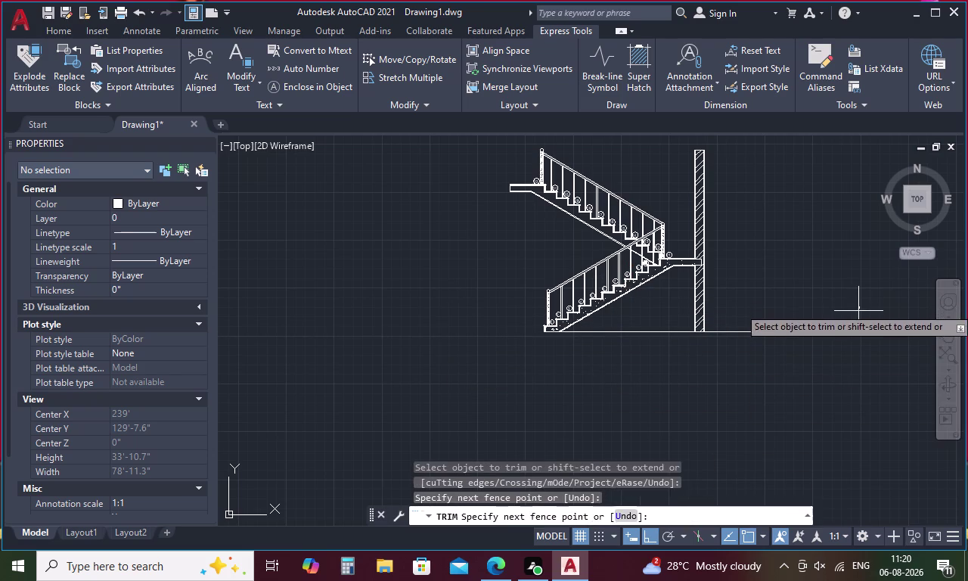
drag(858, 309, 849, 375)
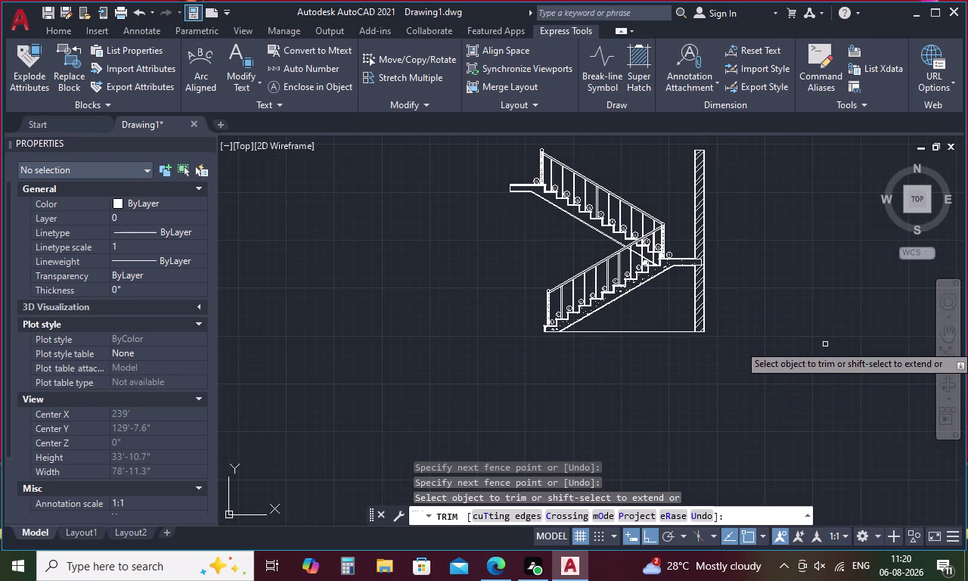
End trimming and start a new line at the foot of step 1.
text(L)
key(space)
key(Return)
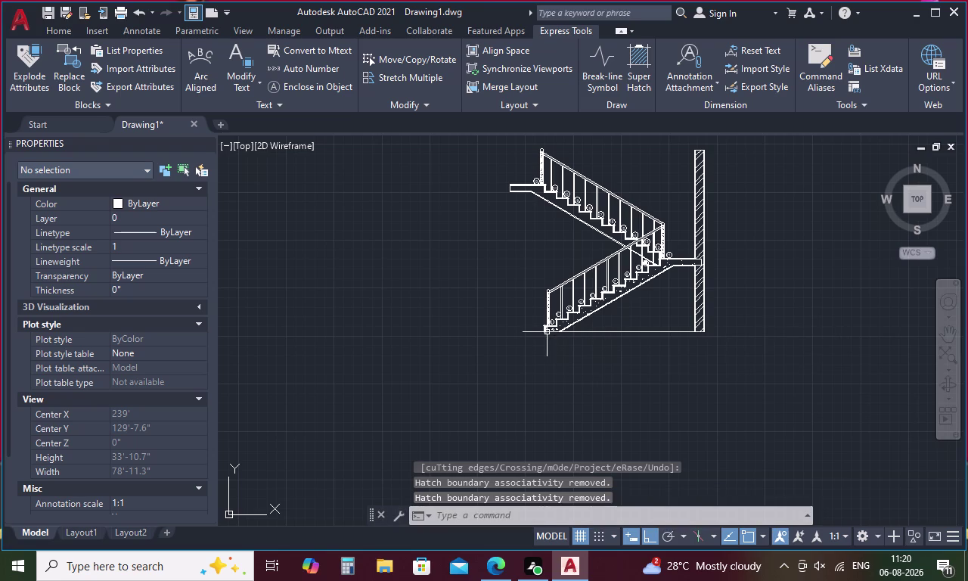
key(Escape)
text(L)
key(space)
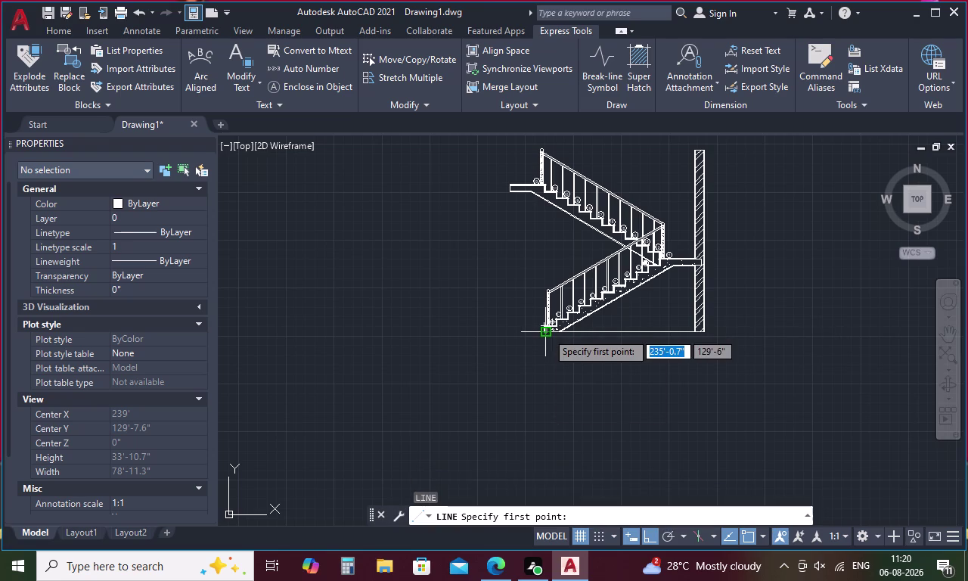
scroll(up, 3)
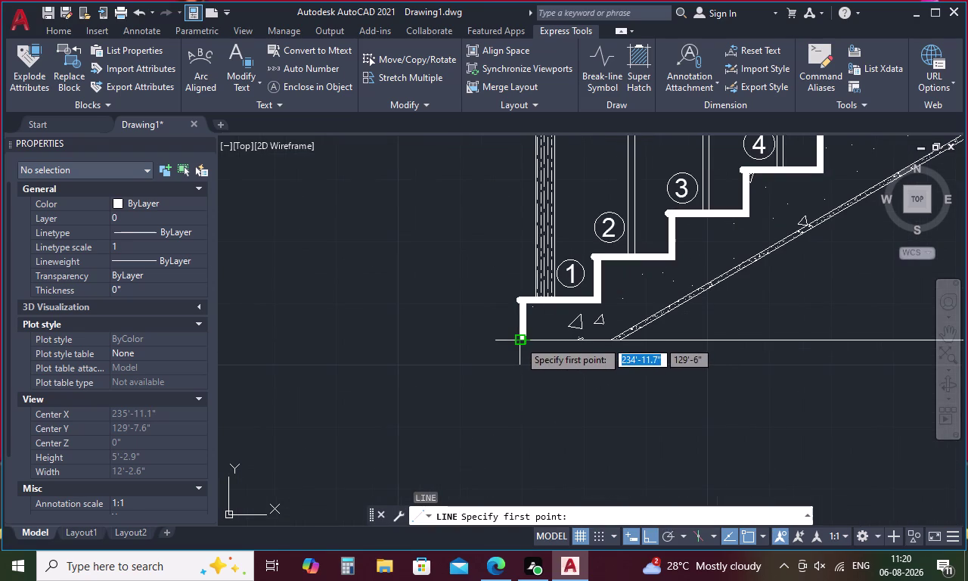
Cancel the unfinished line and pan across the staircase section.
click(519, 340)
click(318, 317)
key(Escape)
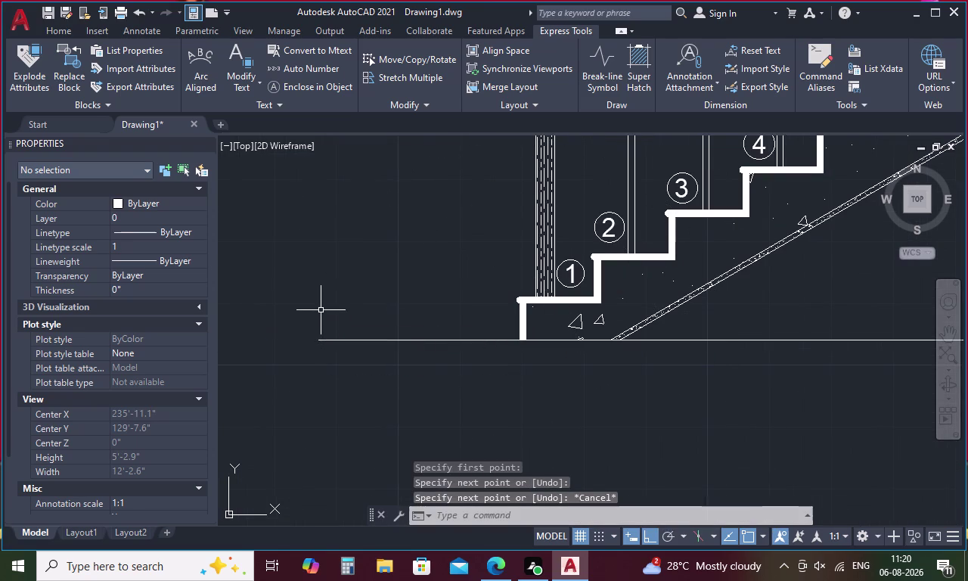
scroll(down, 3)
middle_drag(418, 301, 712, 417)
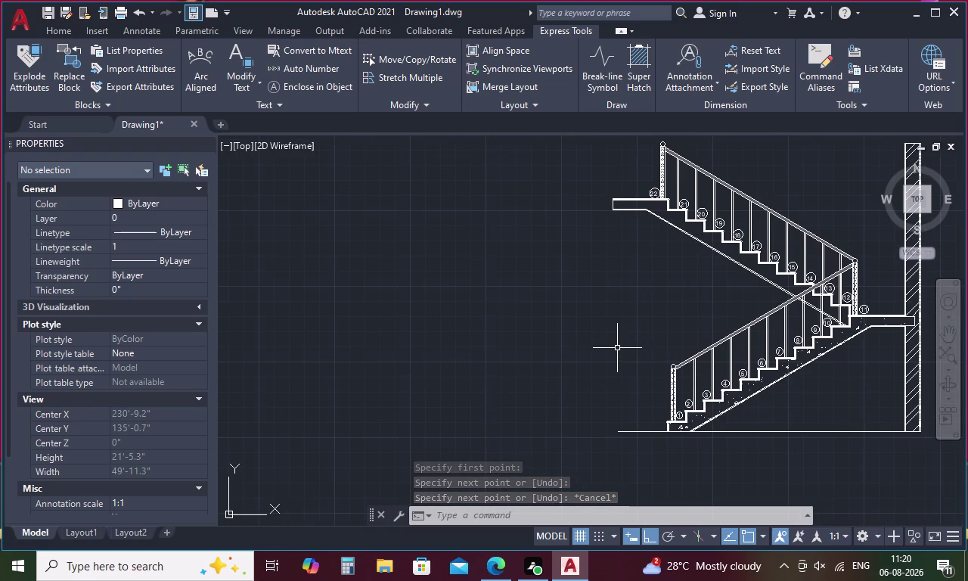
middle_drag(736, 280, 536, 382)
Erase the four stray objects beside the staircase plan.
scroll(down, 3)
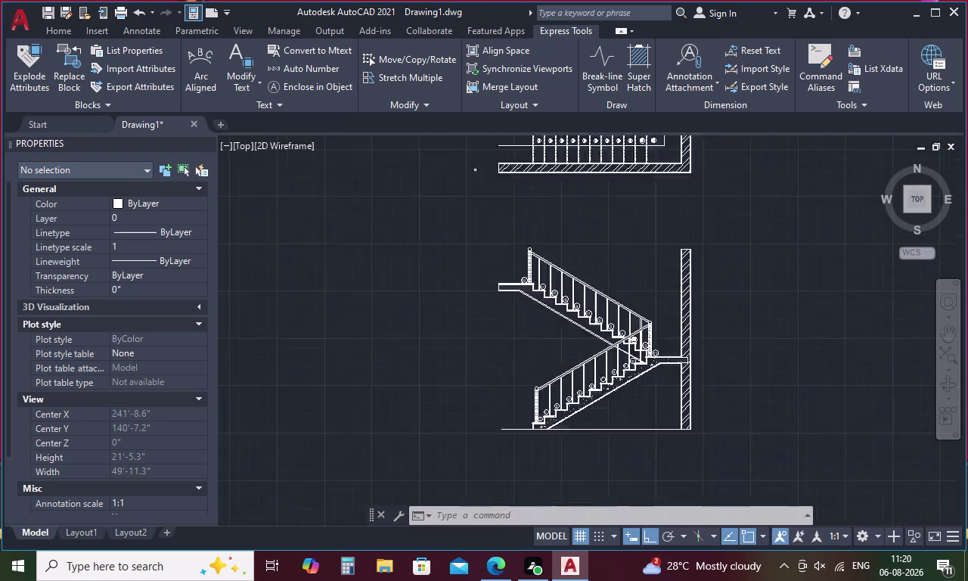
scroll(down, 3)
scroll(up, 3)
middle_drag(568, 166, 565, 233)
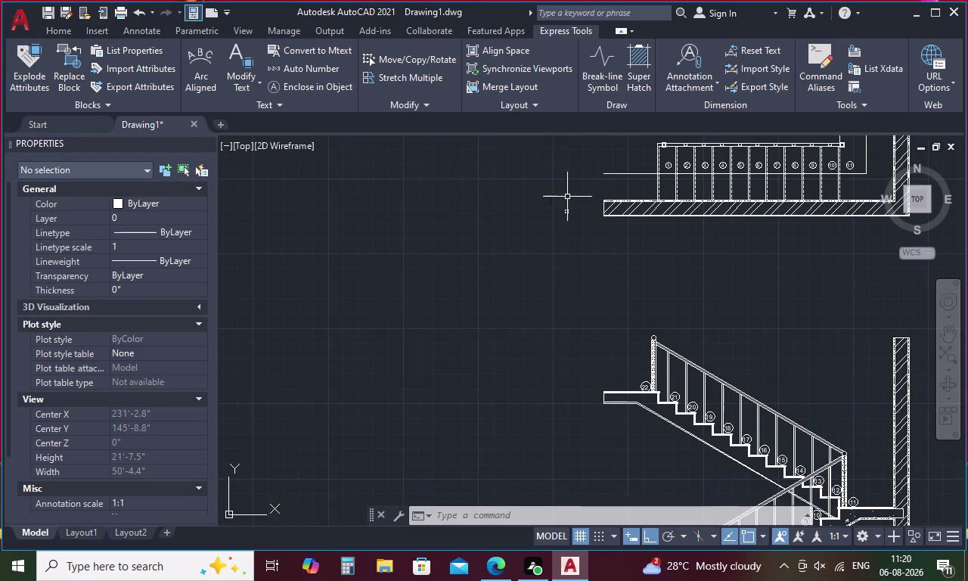
drag(567, 197, 529, 214)
key(Delete)
scroll(down, 3)
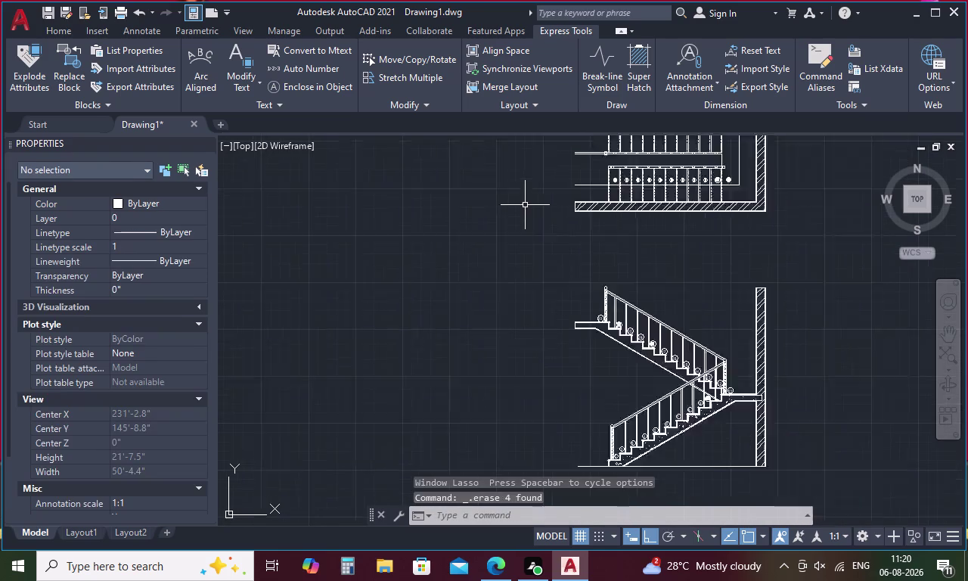
scroll(down, 3)
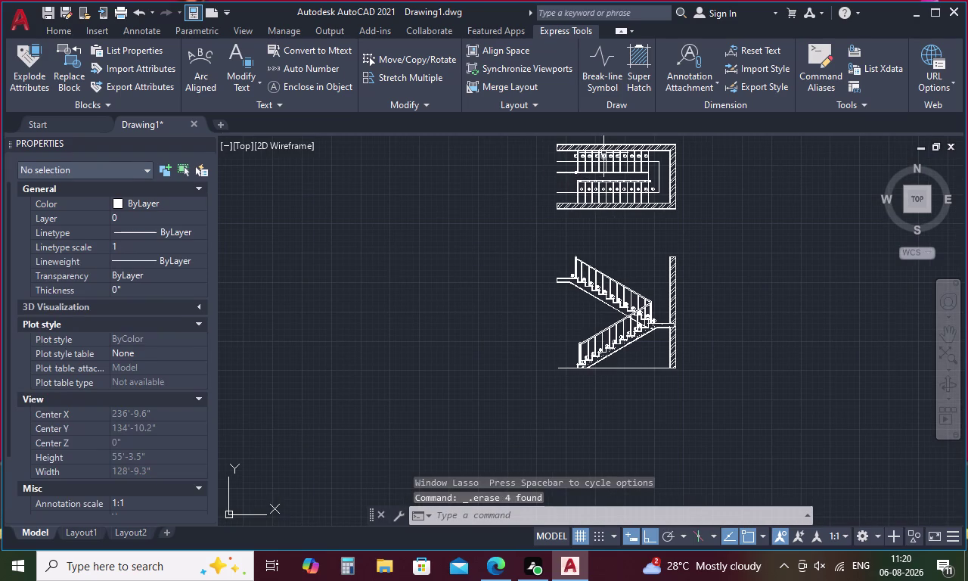
middle_drag(568, 154, 553, 220)
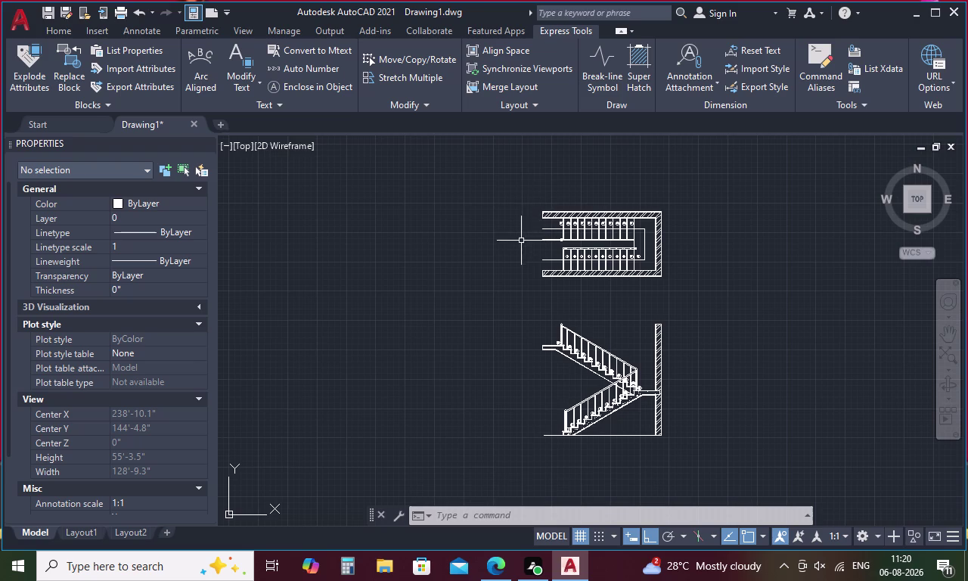
Start a Break-line Symbol at the plan's left wall end, then cancel it.
click(596, 73)
scroll(up, 3)
middle_drag(571, 175, 572, 187)
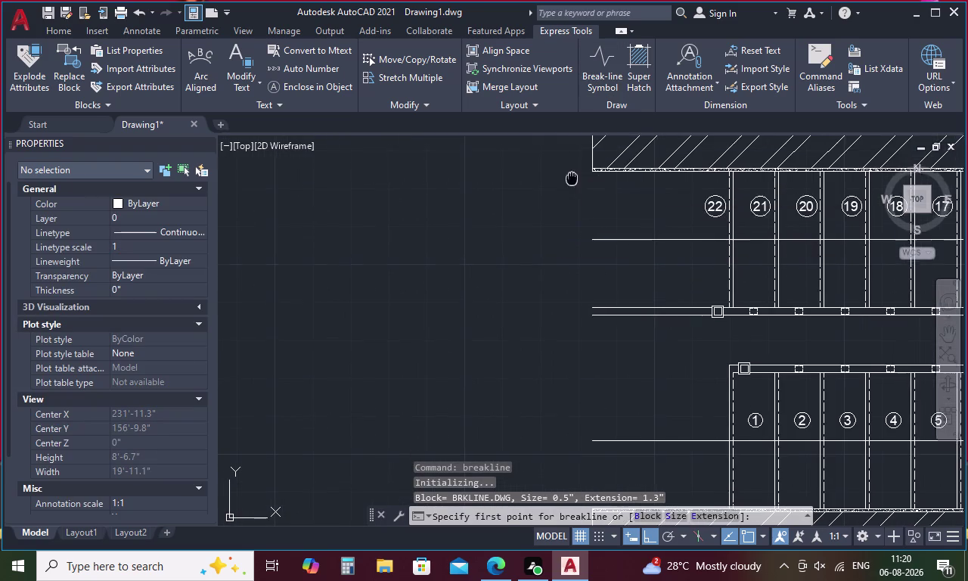
middle_drag(573, 187, 575, 255)
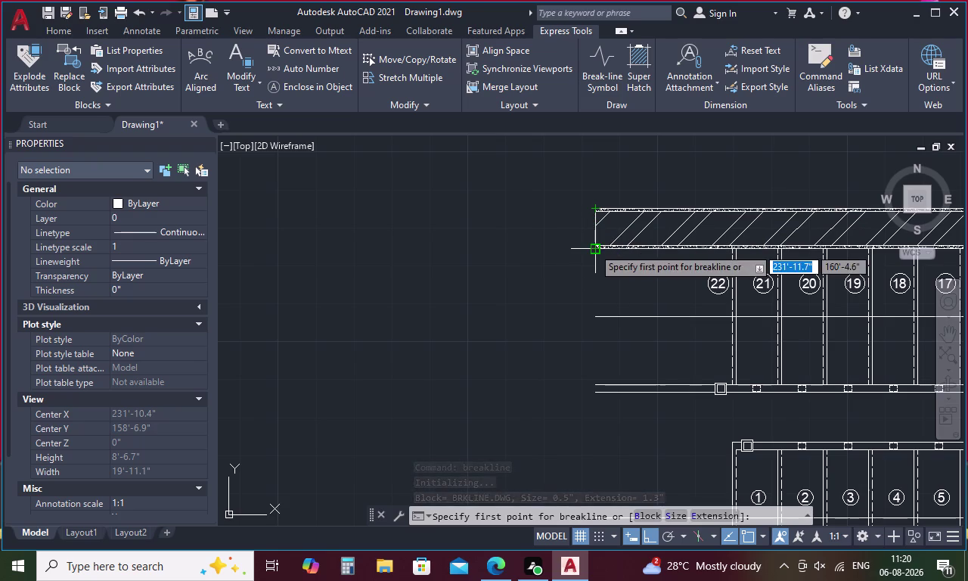
click(594, 393)
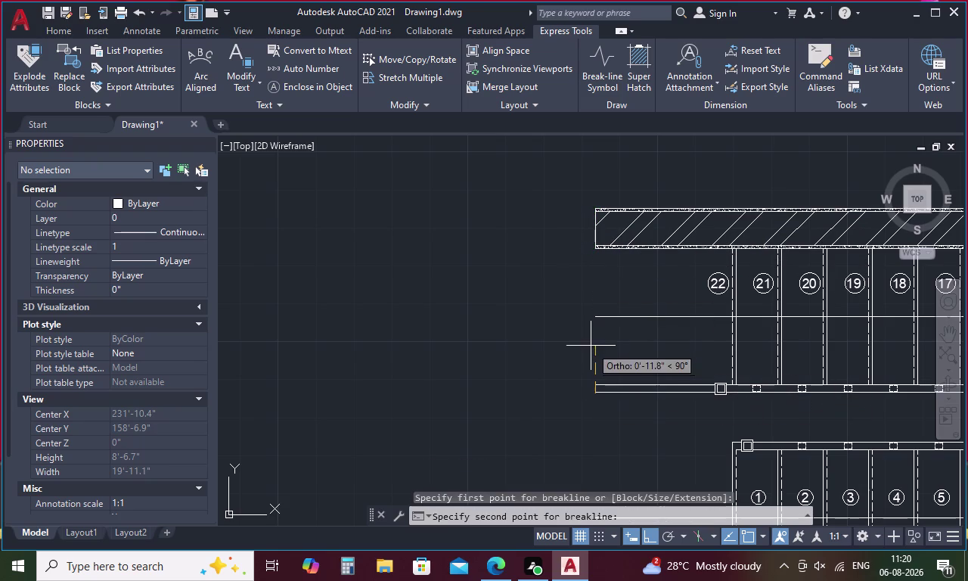
key(Escape)
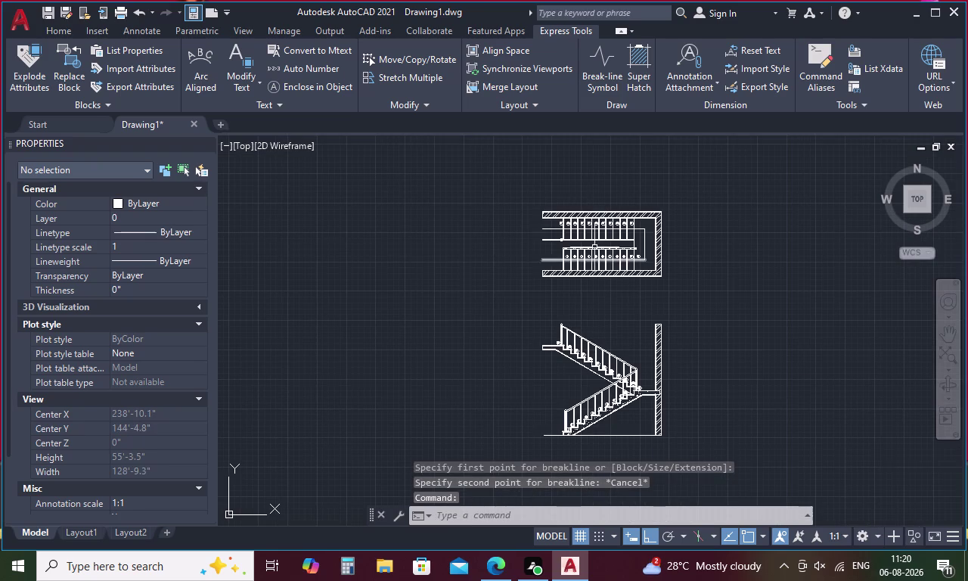
scroll(up, 3)
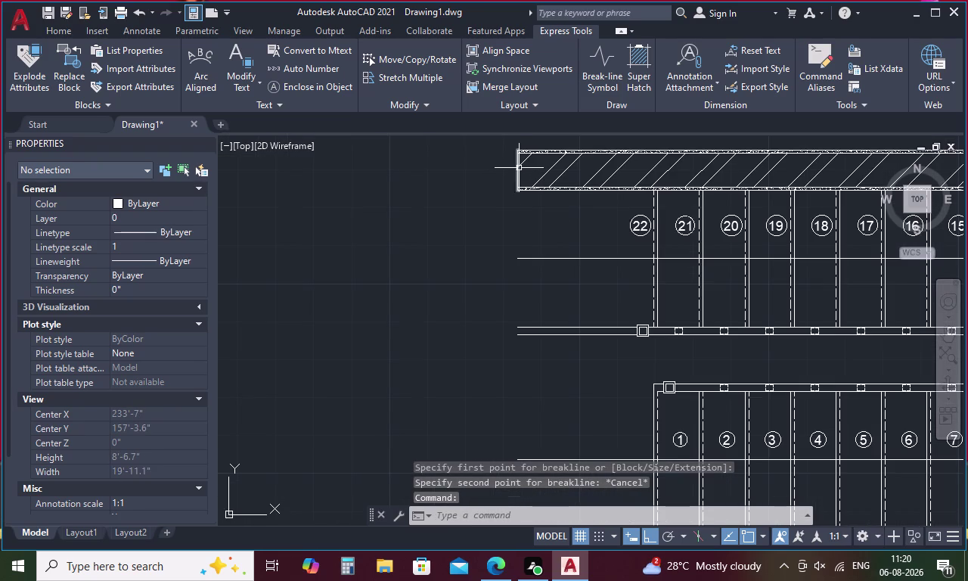
Delete the hatched wall strips' end lines in the plan and section.
click(519, 168)
key(Delete)
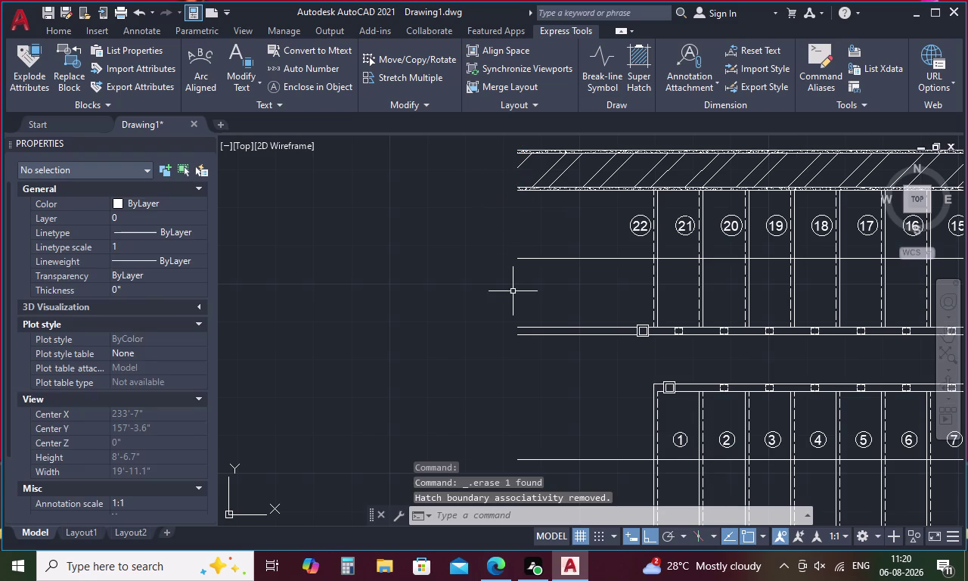
scroll(down, 3)
scroll(up, 3)
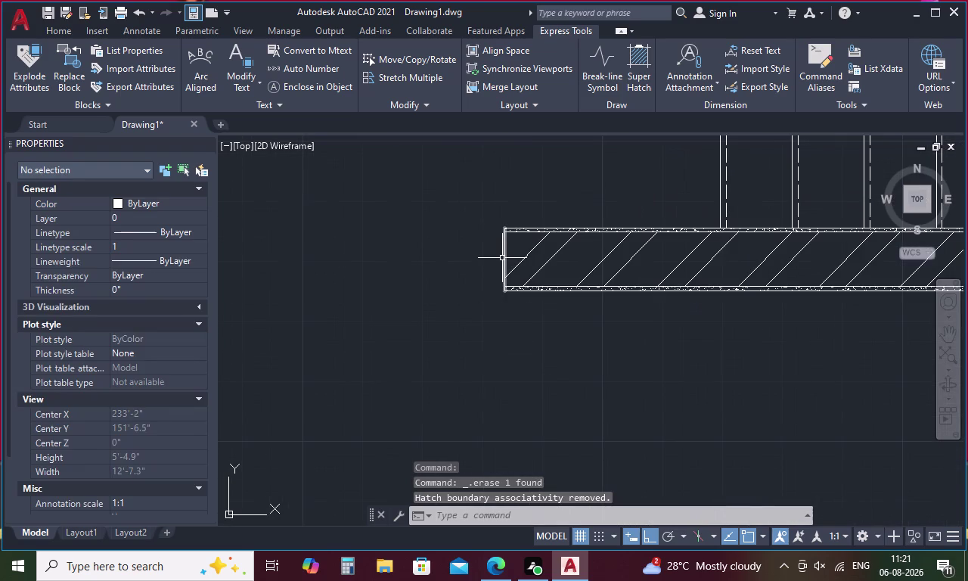
click(503, 258)
key(Delete)
scroll(down, 3)
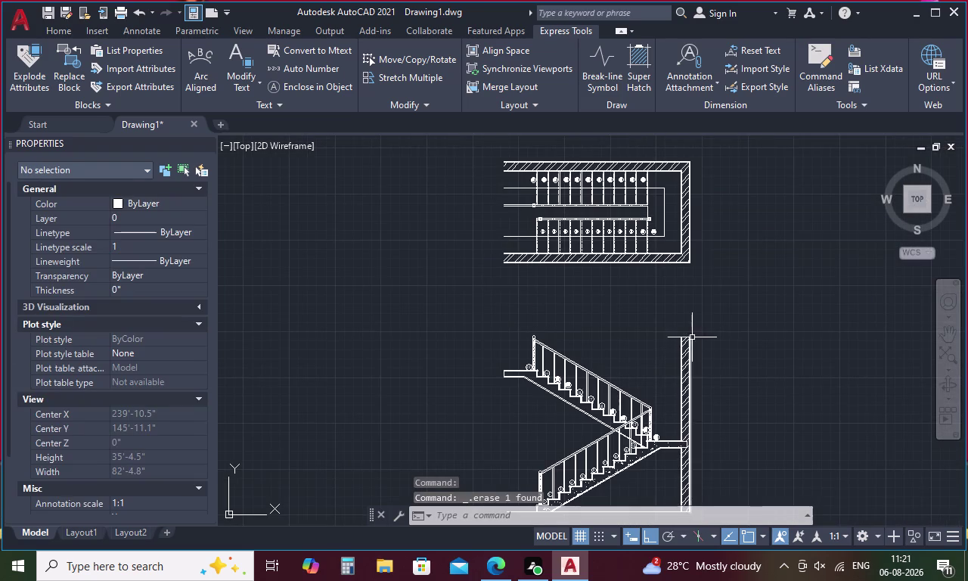
scroll(up, 3)
click(669, 344)
key(Delete)
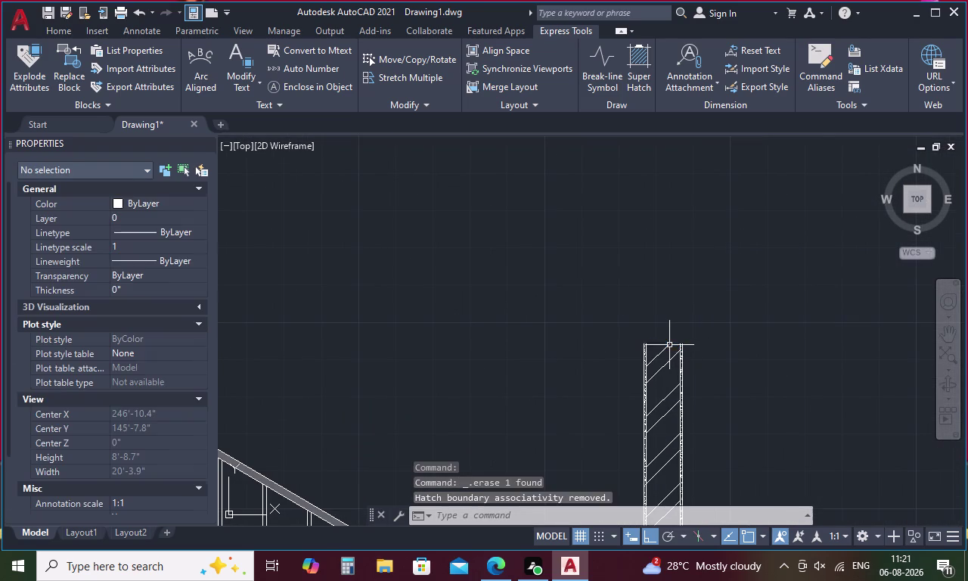
scroll(down, 3)
scroll(up, 3)
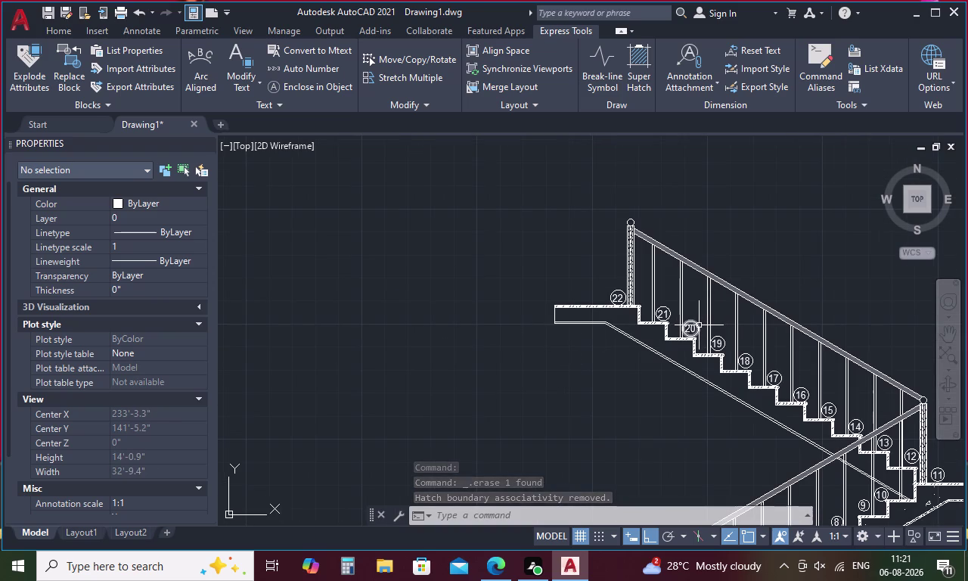
Start an AR-CONC concrete hatch and pick the upper flight's slab area.
key(h)
key(space)
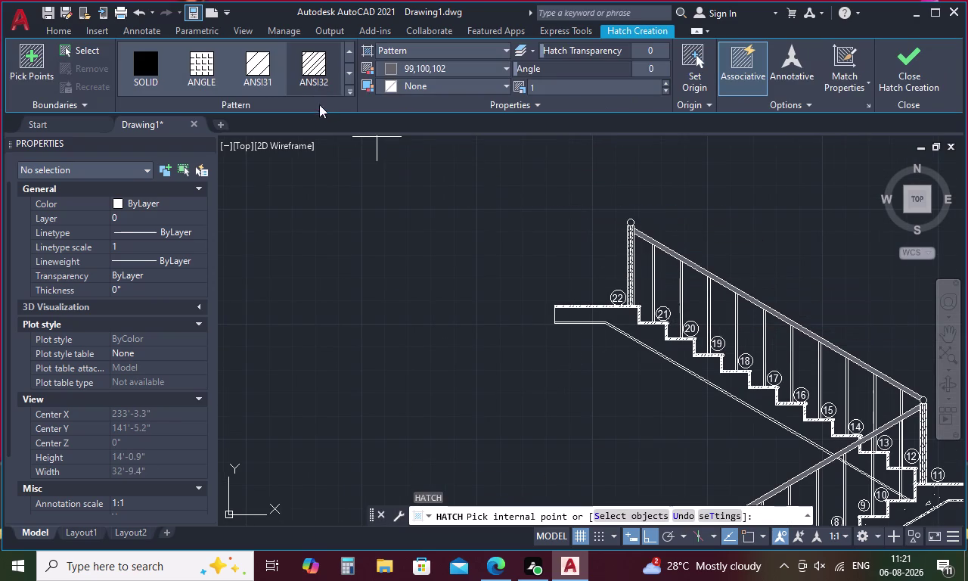
click(349, 89)
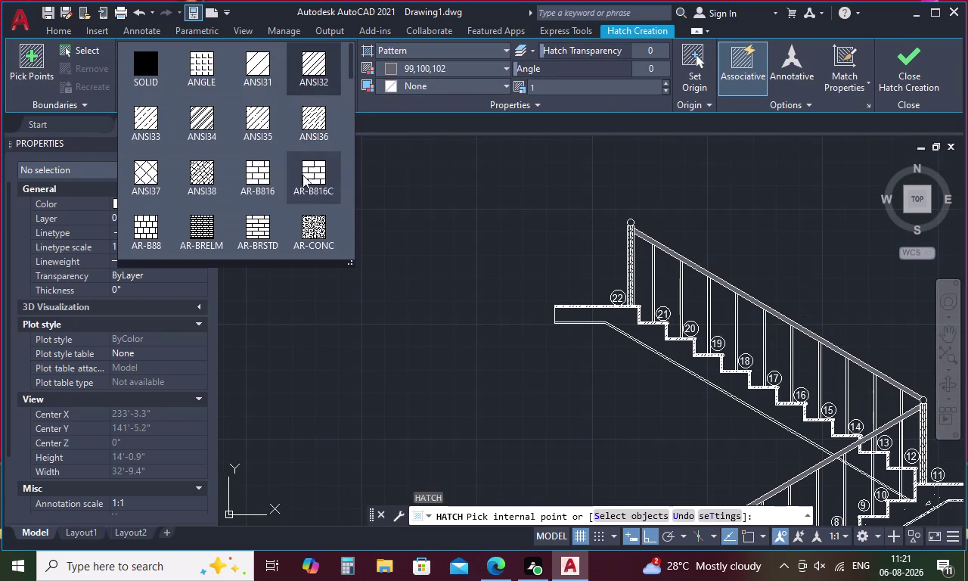
click(310, 226)
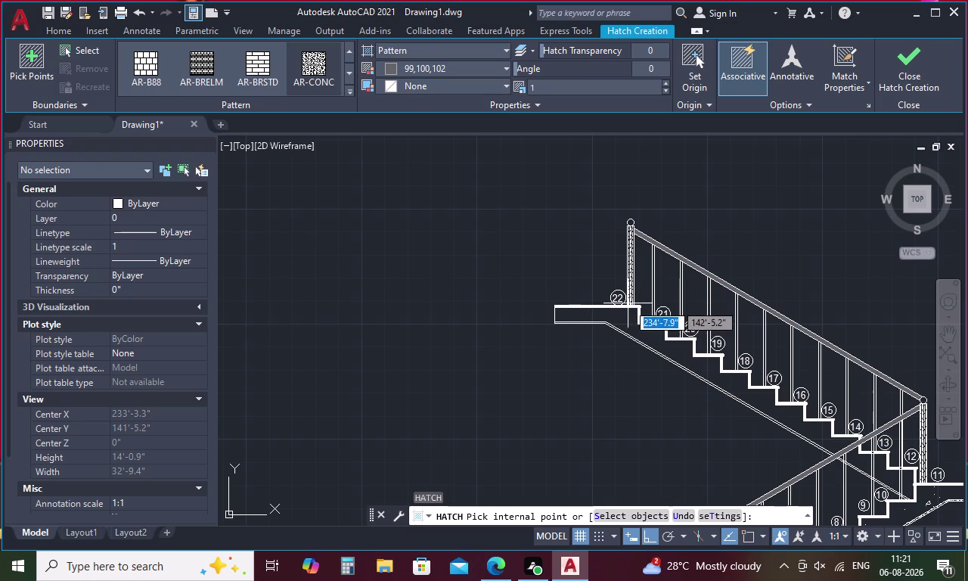
click(617, 314)
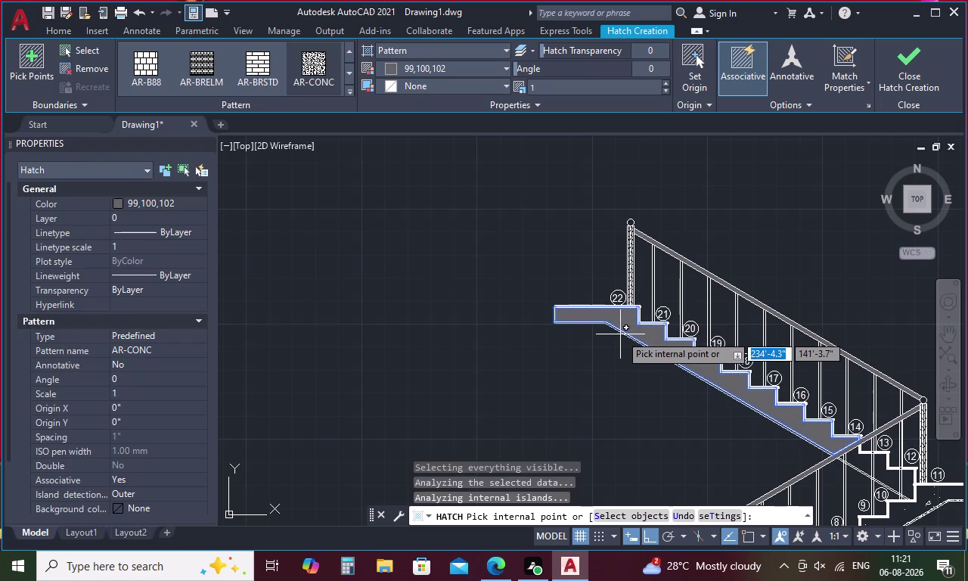
scroll(up, 3)
click(644, 313)
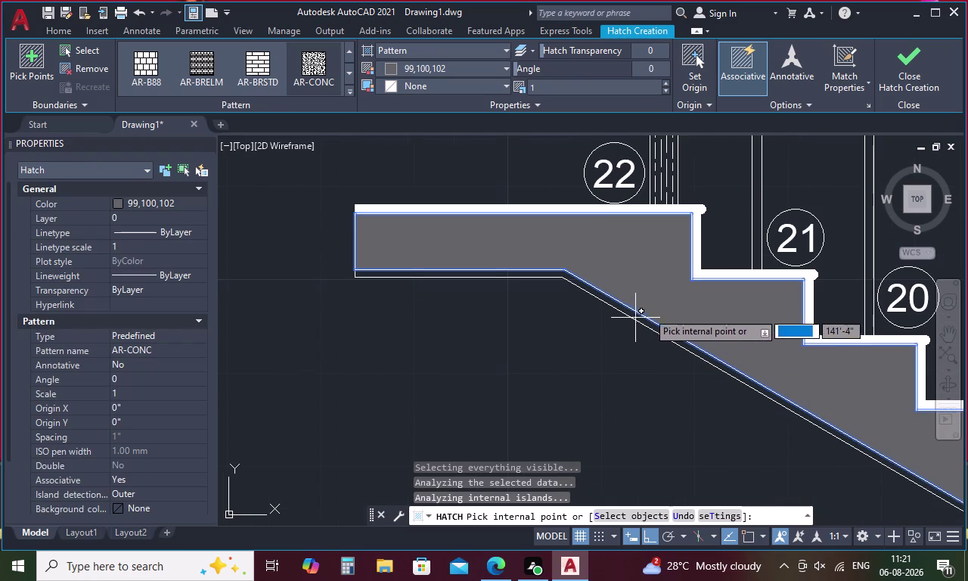
click(644, 326)
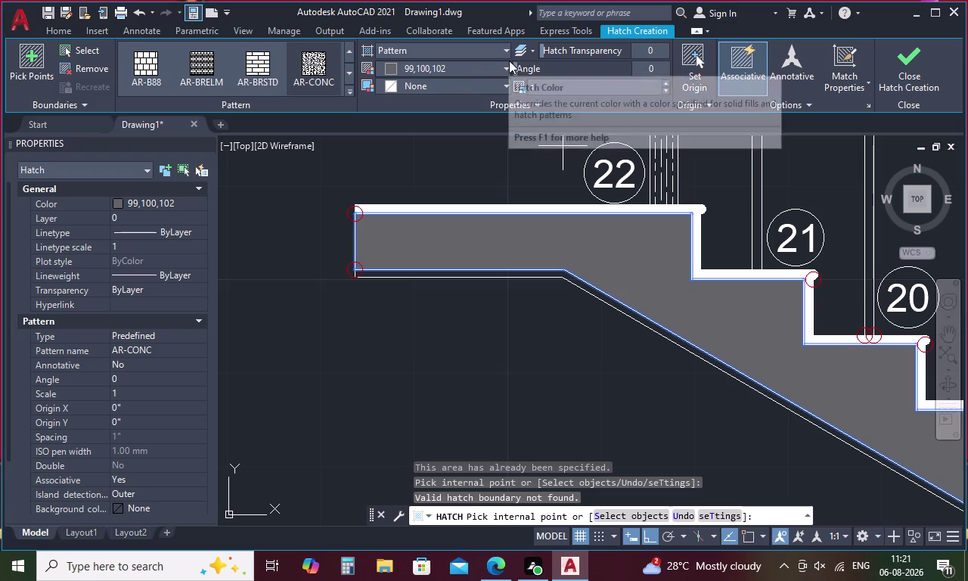
Try hatch scales .01 then 0.5, set colour ByLayer, and finish the hatch.
click(574, 89)
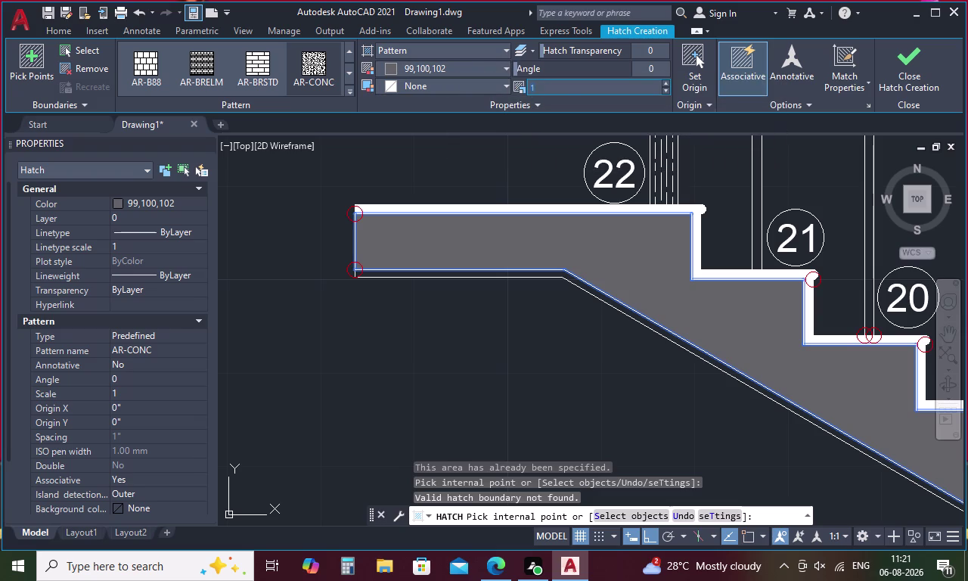
key(BackSpace)
key(period)
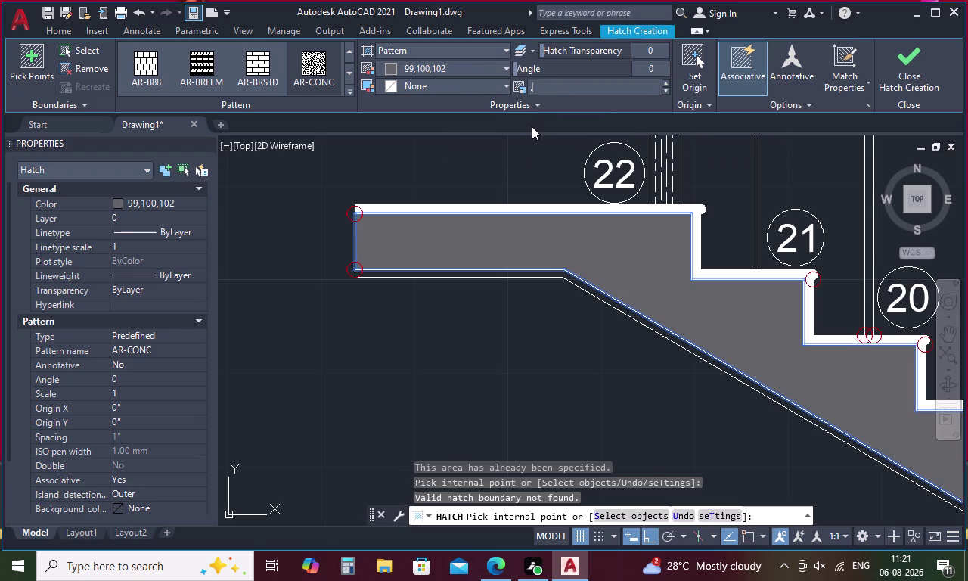
key(0)
key(1)
key(Return)
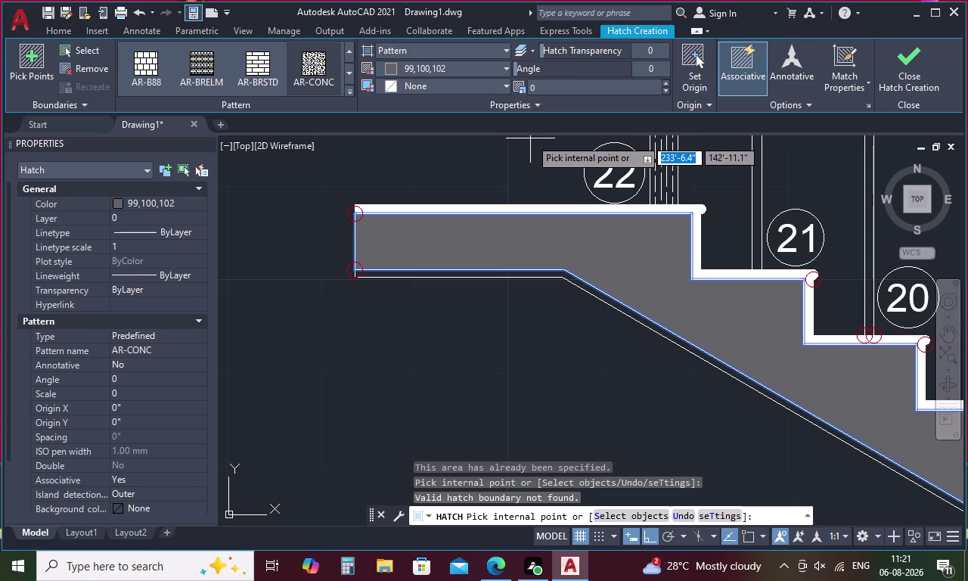
click(577, 89)
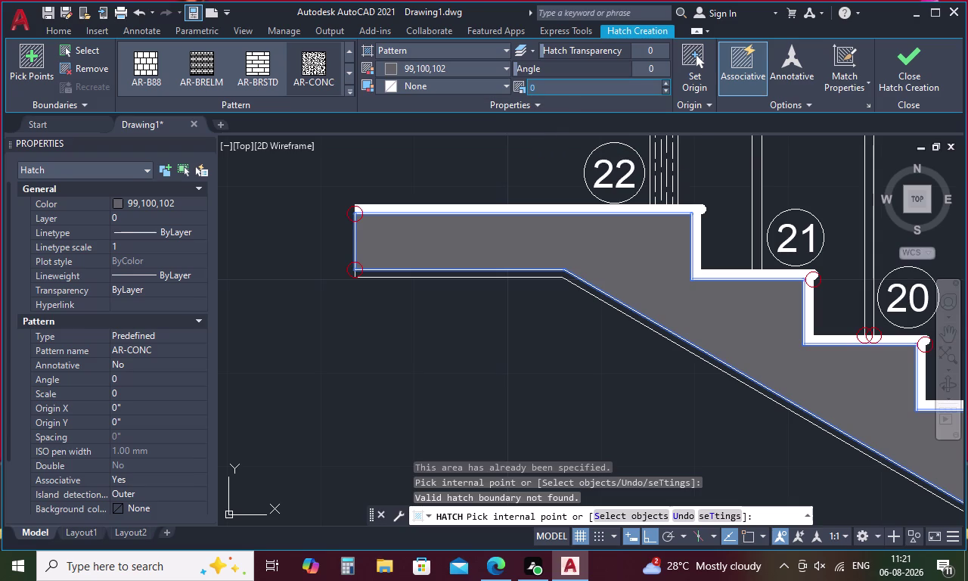
click(509, 69)
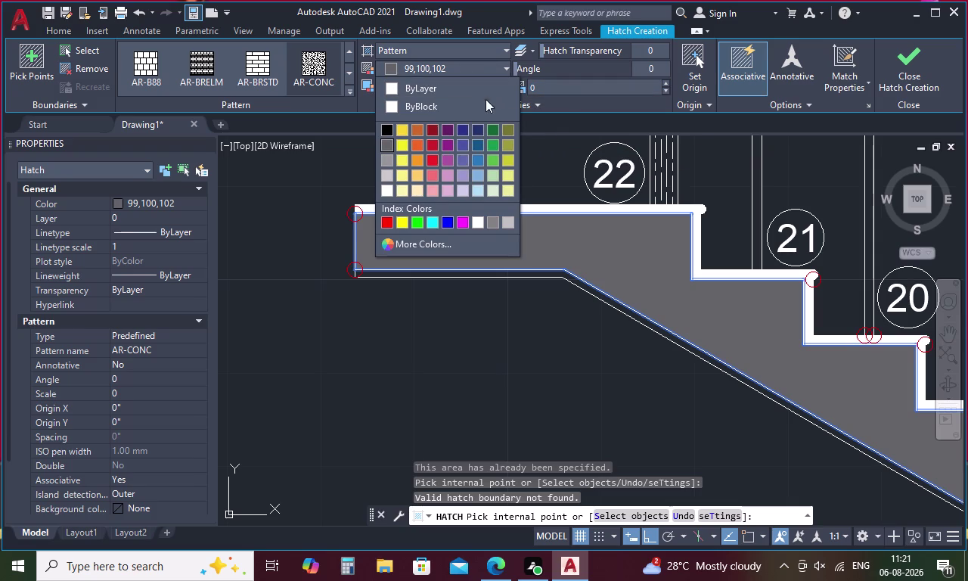
click(413, 86)
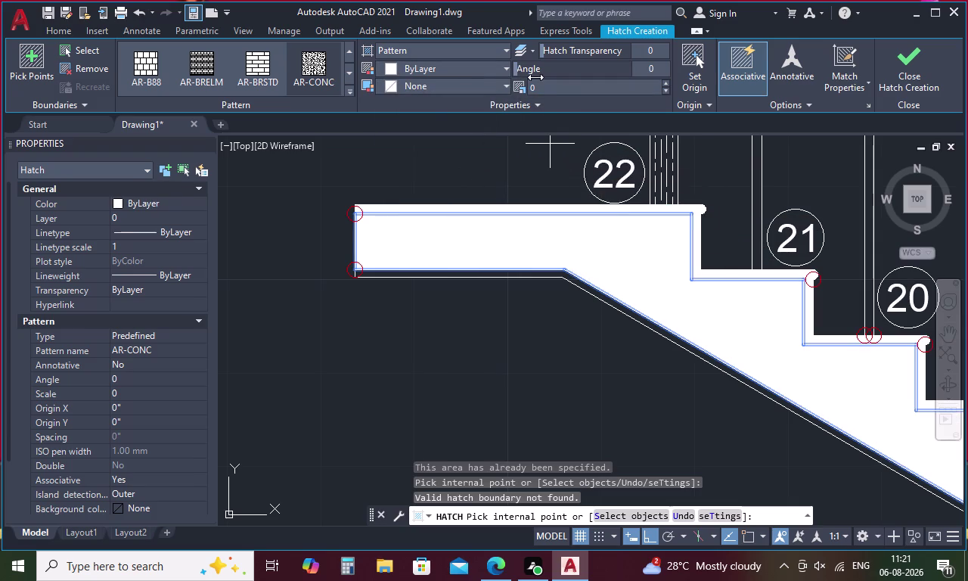
click(543, 89)
key(BackSpace)
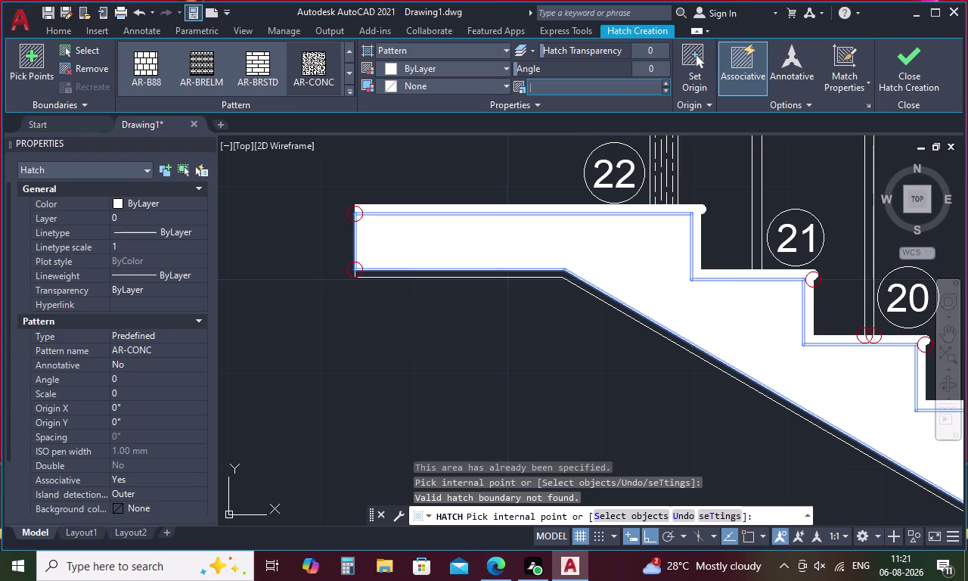
text(0.5)
key(Return)
key(Return)
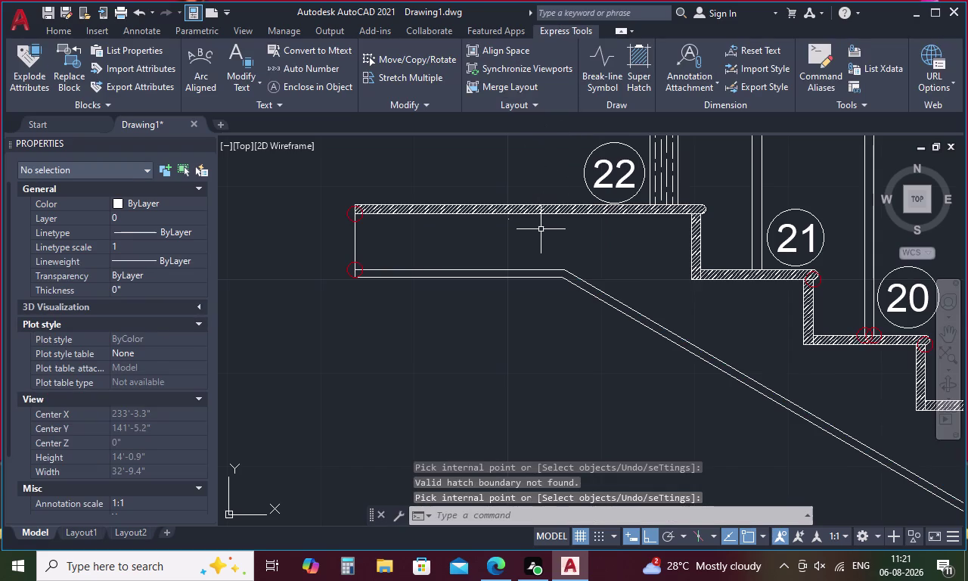
Select the new concrete hatch, change its scale to 0.1, and close the editor.
click(537, 235)
click(498, 218)
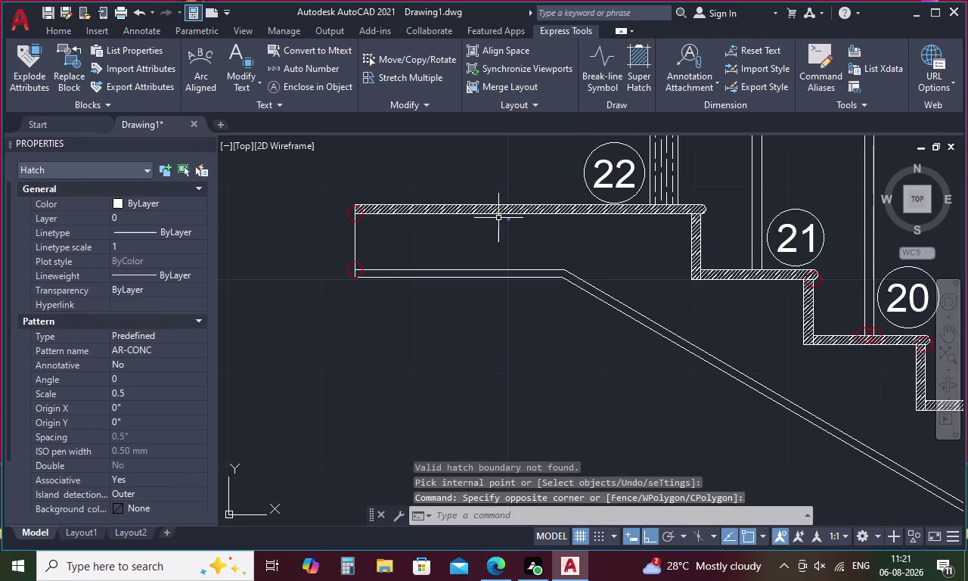
click(556, 89)
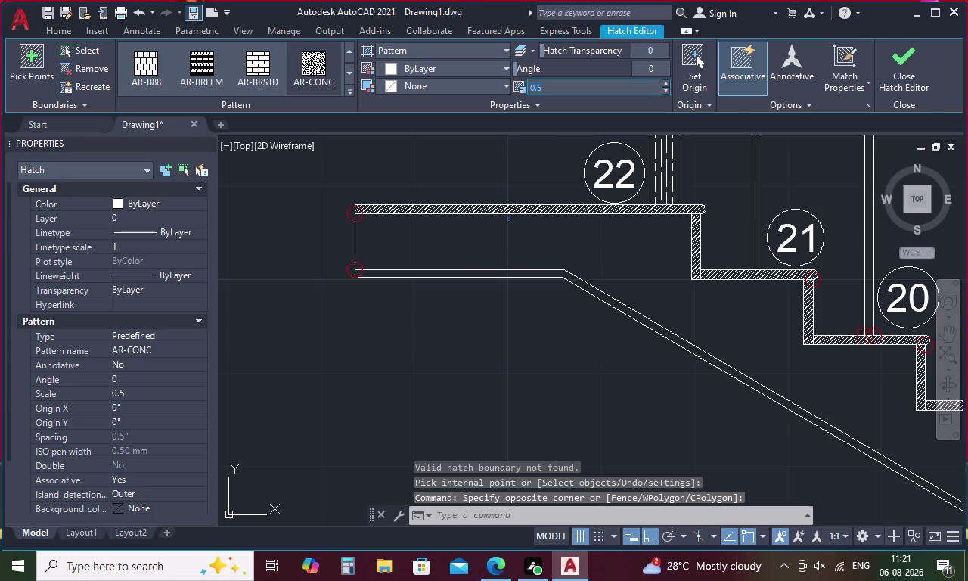
key(BackSpace)
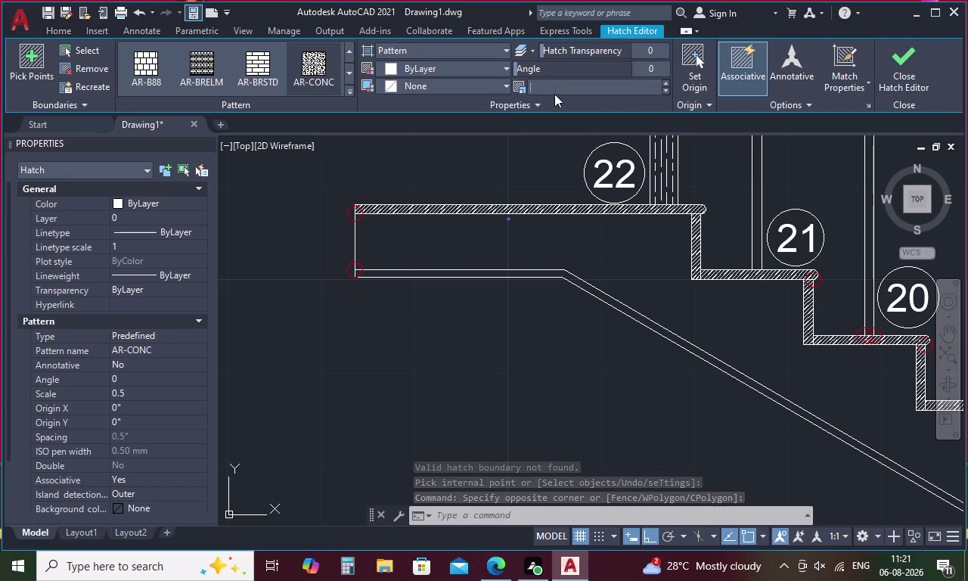
text(0.1)
key(Return)
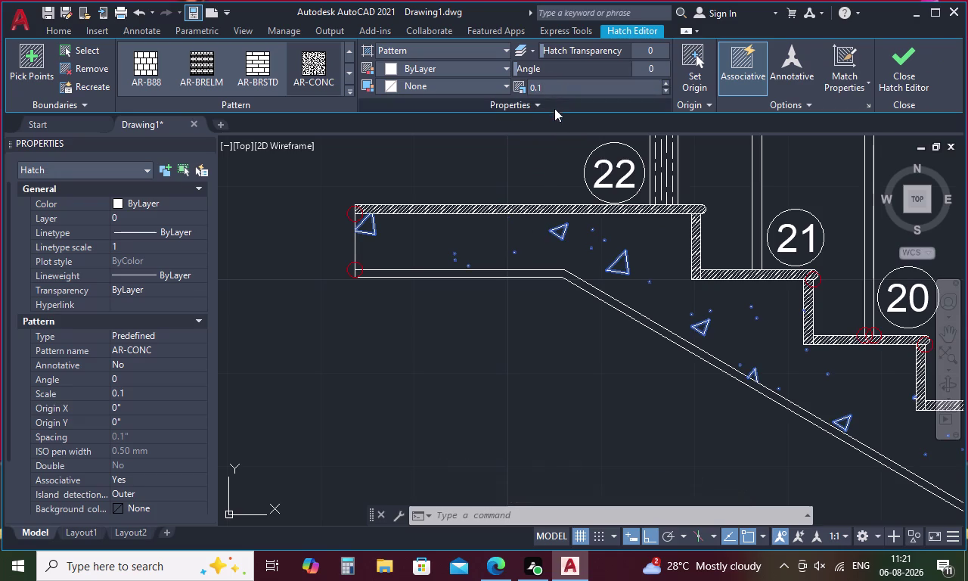
click(490, 309)
click(489, 309)
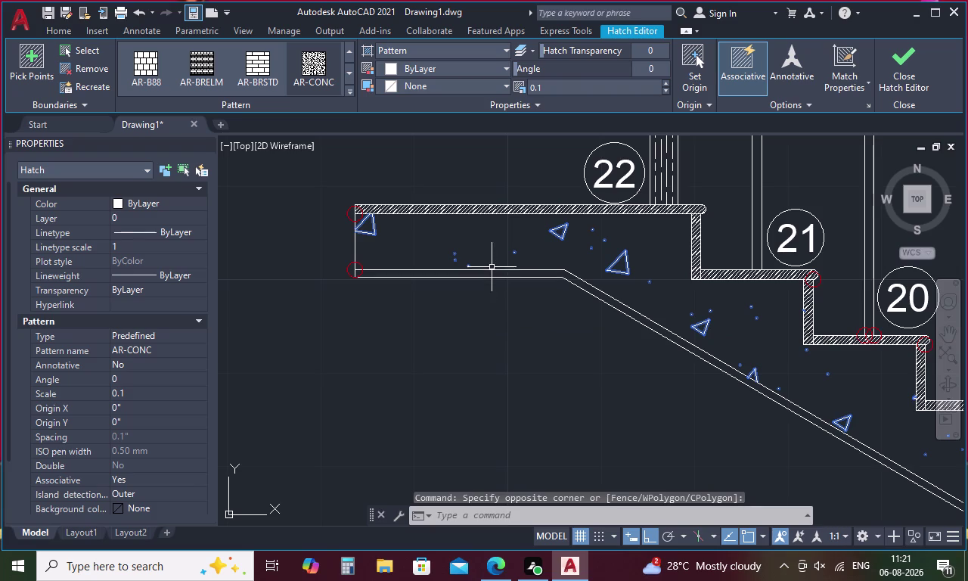
click(898, 57)
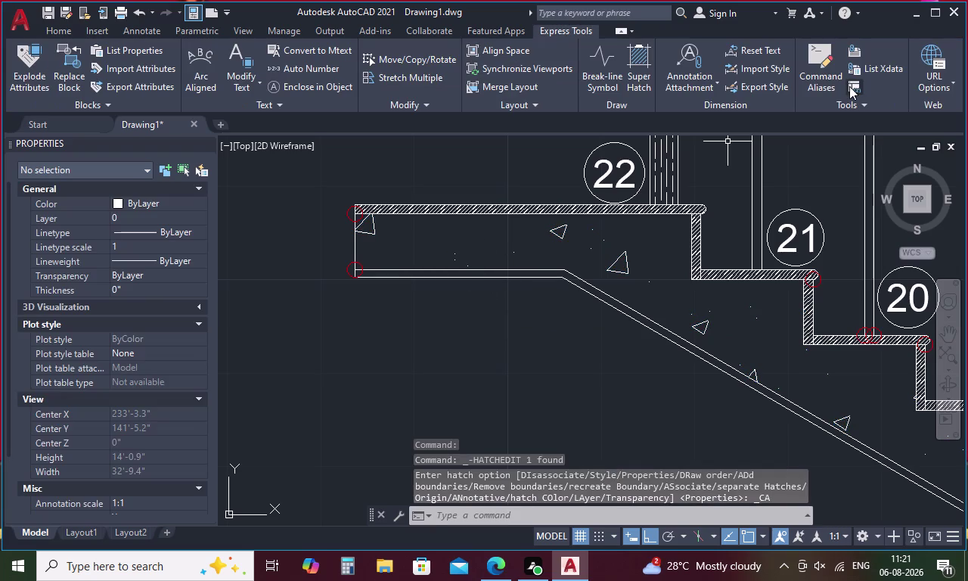
key(h)
key(space)
scroll(down, 3)
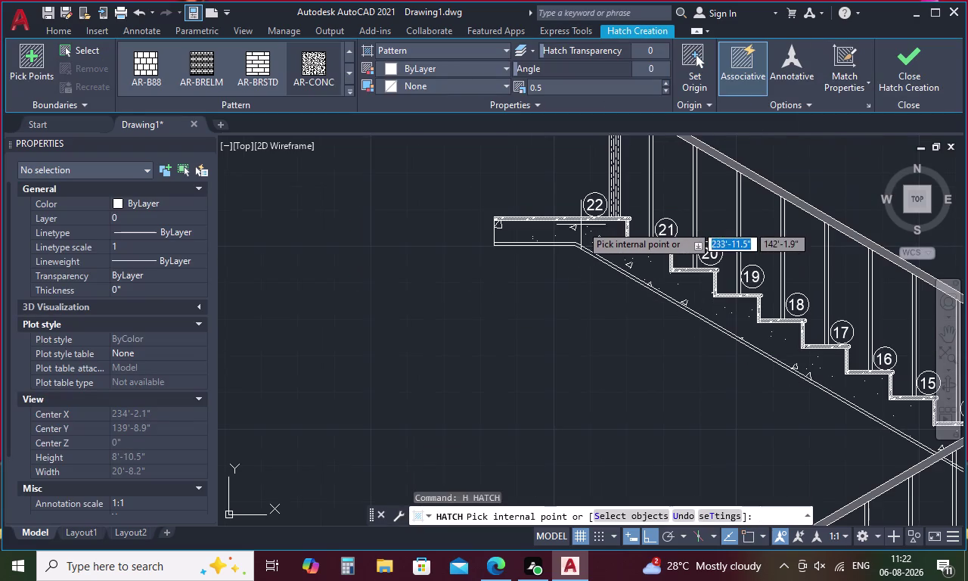
middle_drag(598, 233, 441, 68)
middle_drag(706, 282, 669, 255)
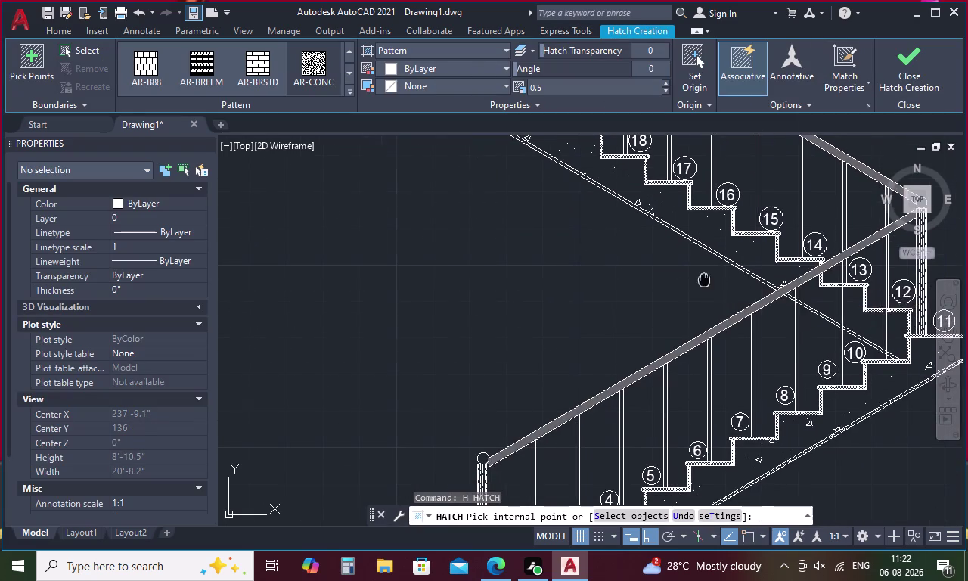
middle_drag(669, 255, 553, 133)
scroll(up, 3)
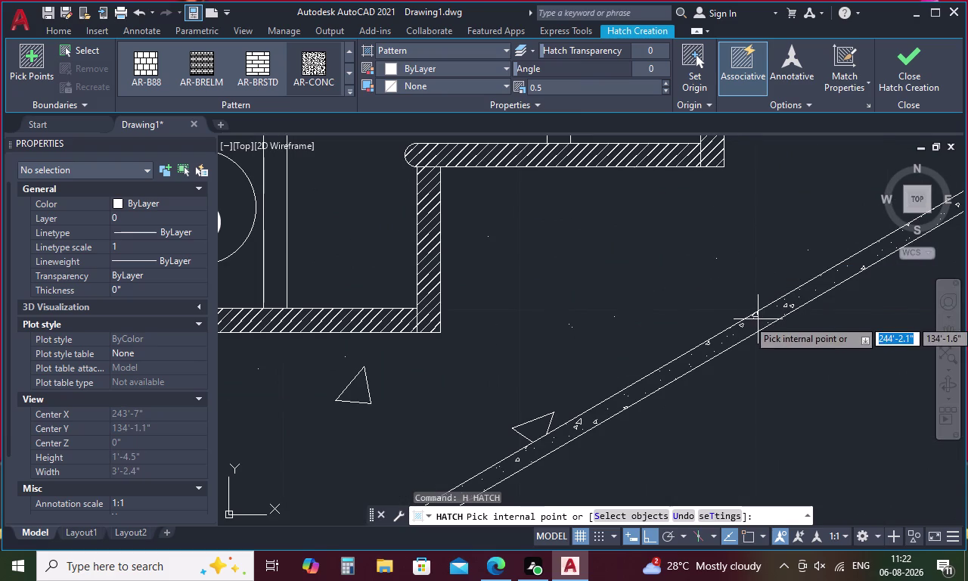
click(756, 314)
click(755, 316)
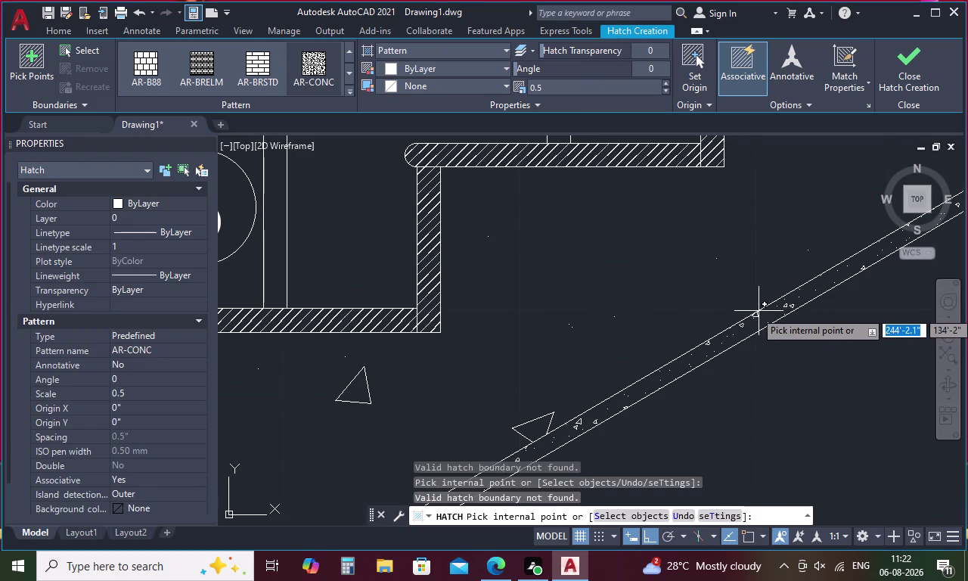
key(Escape)
click(755, 318)
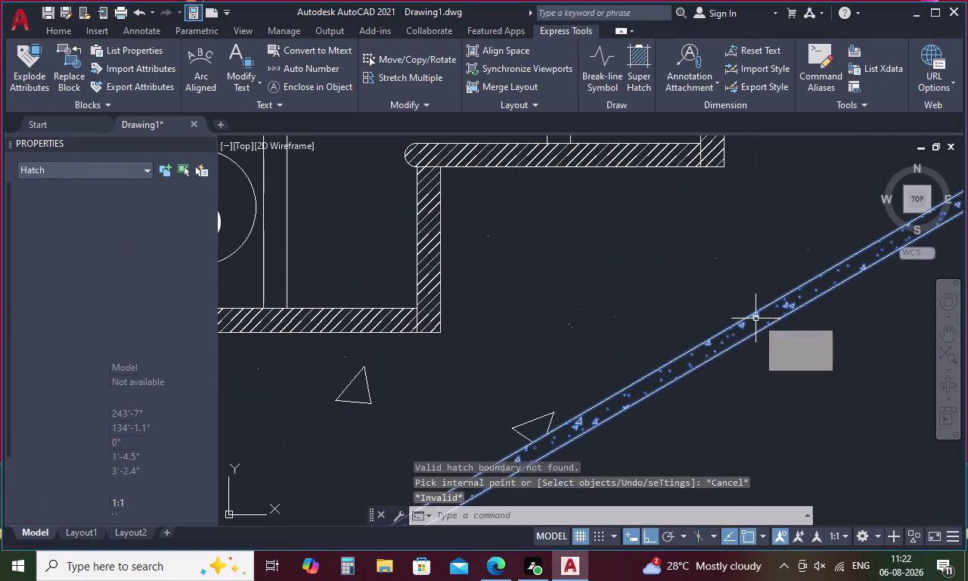
key(ctrl+c)
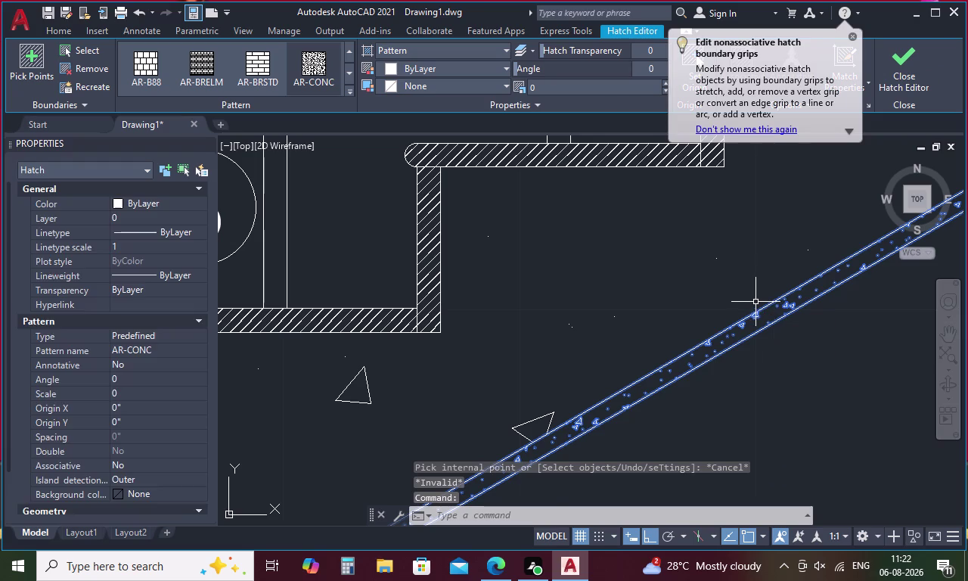
key(ctrl+v)
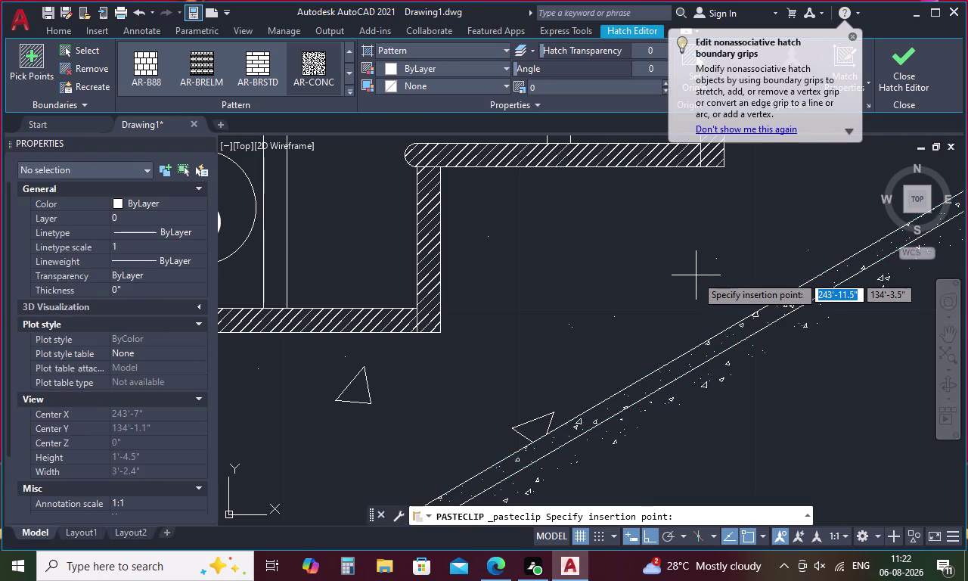
scroll(down, 3)
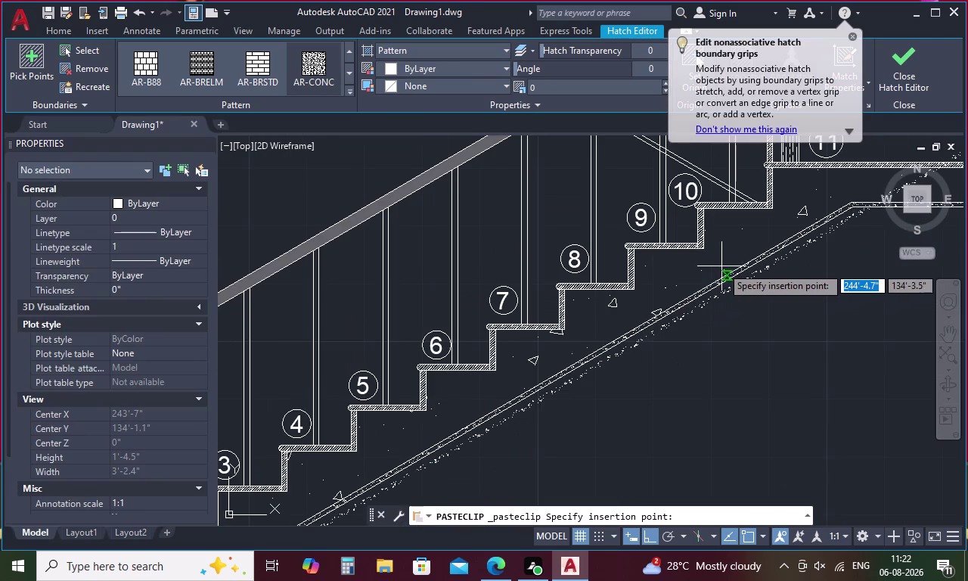
key(Escape)
middle_drag(684, 276, 705, 308)
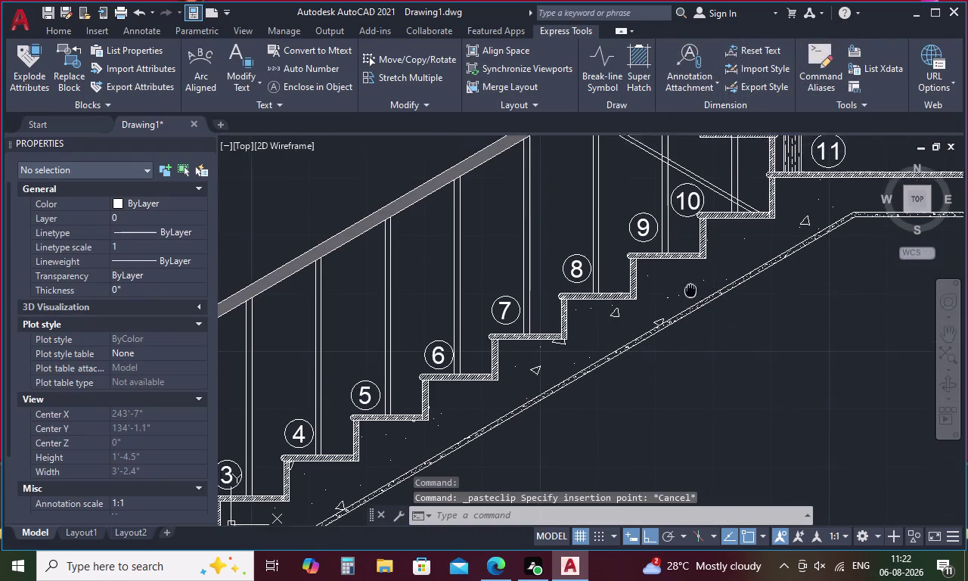
middle_drag(705, 309, 811, 443)
middle_drag(566, 221, 681, 348)
scroll(down, 3)
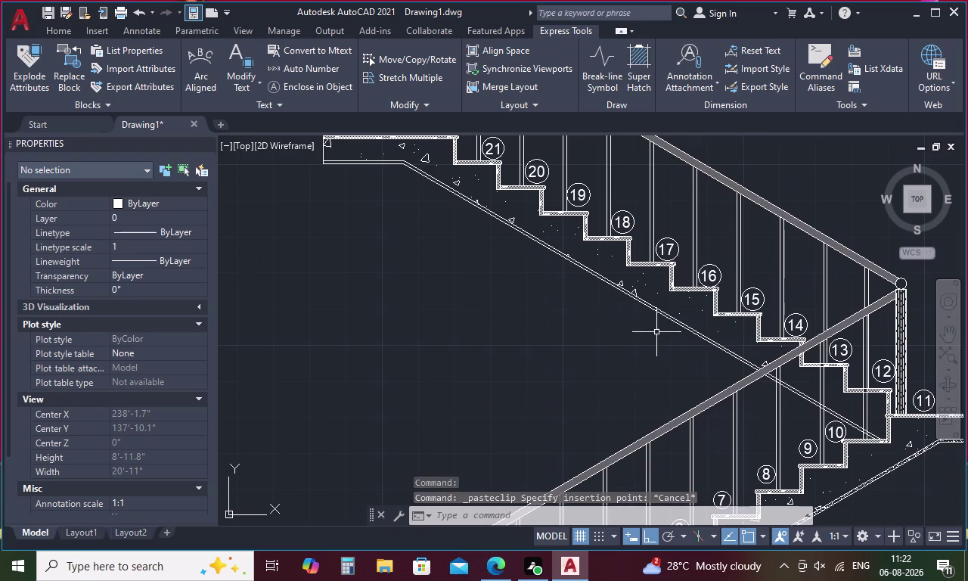
scroll(down, 3)
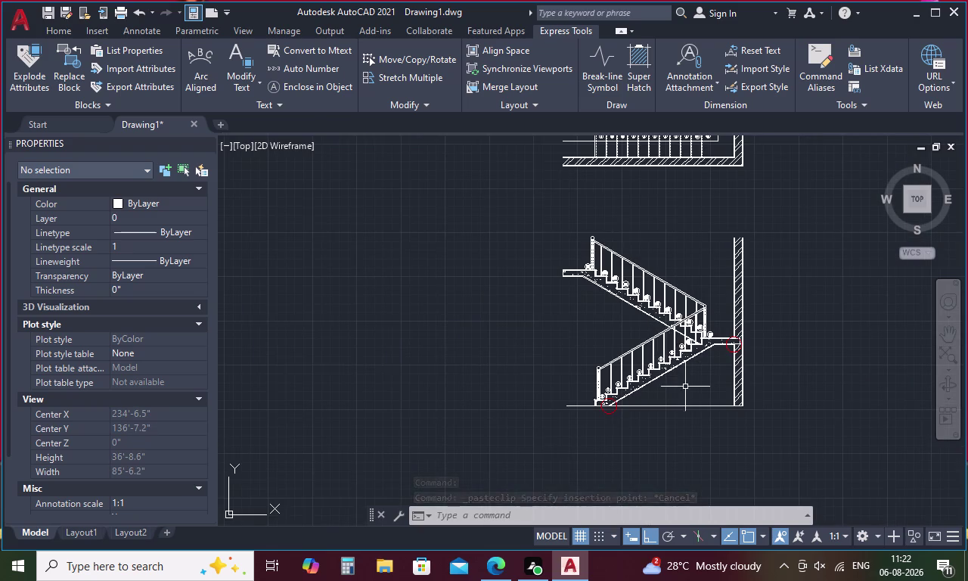
scroll(up, 3)
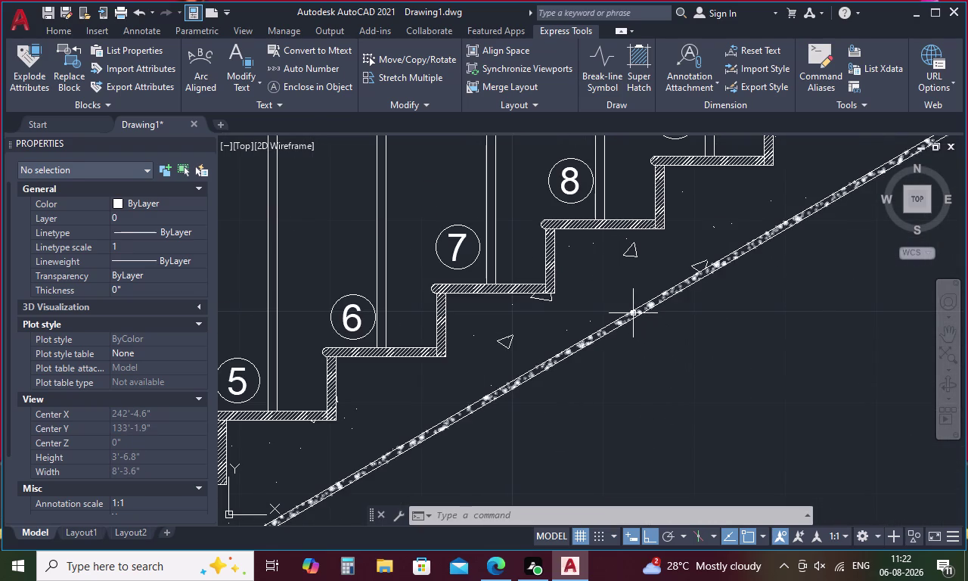
click(633, 313)
scroll(up, 3)
key(Escape)
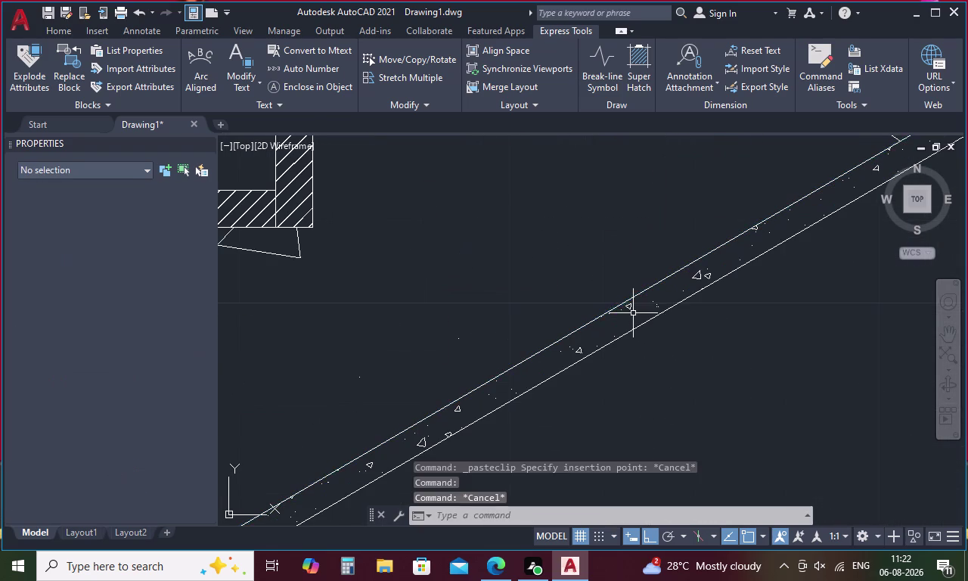
click(579, 351)
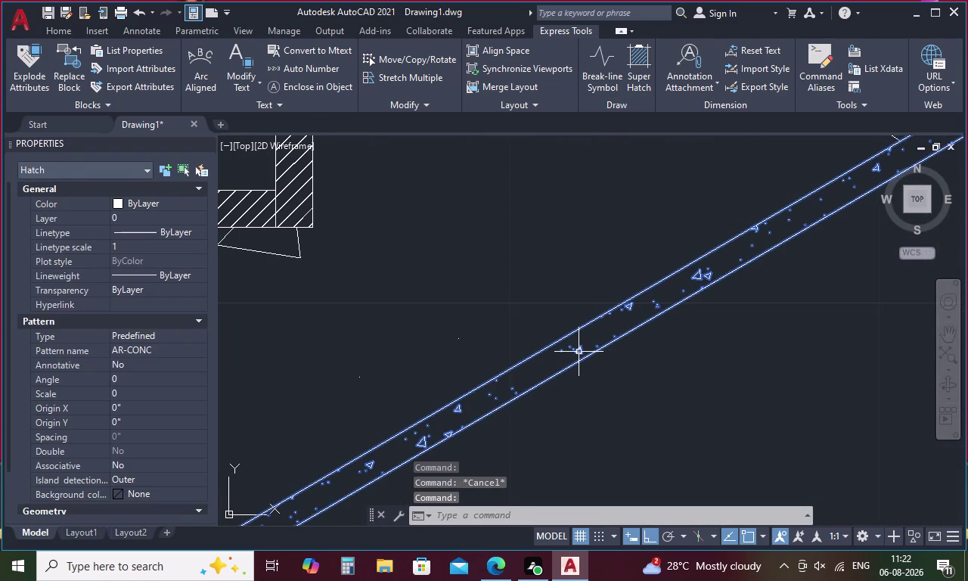
key(Escape)
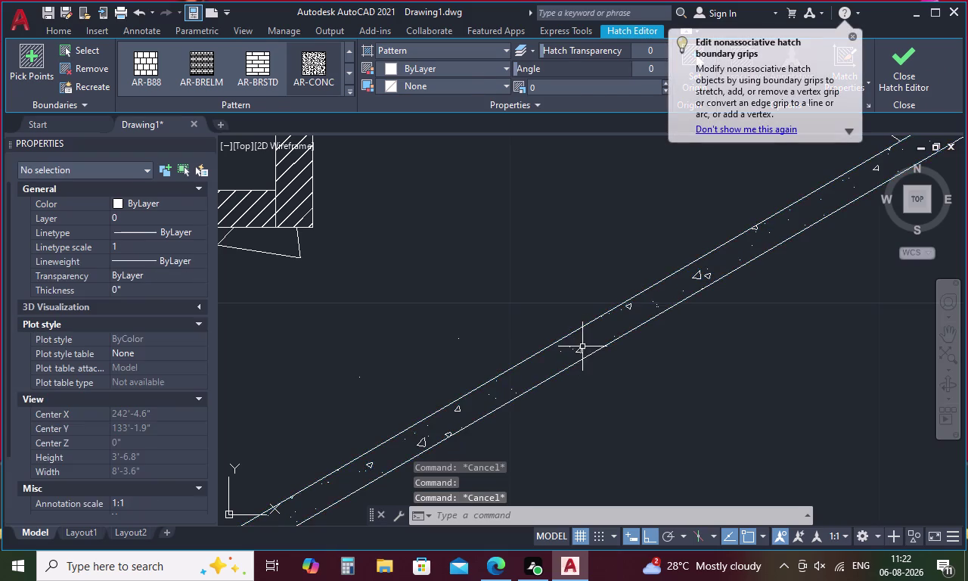
scroll(down, 3)
scroll(down, 3)
scroll(up, 3)
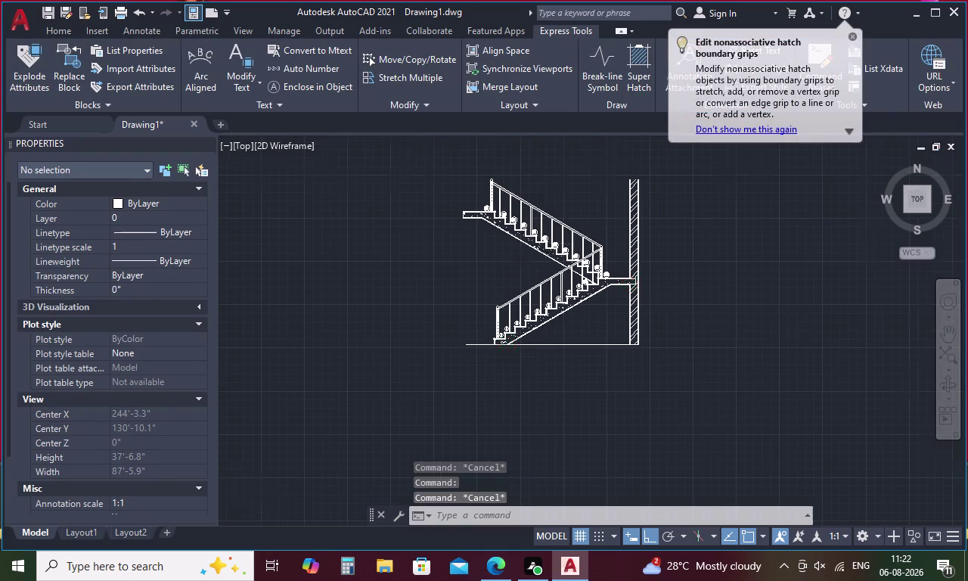
scroll(up, 3)
key(h)
Start a hatch and pick inside the sloping slab area.
key(space)
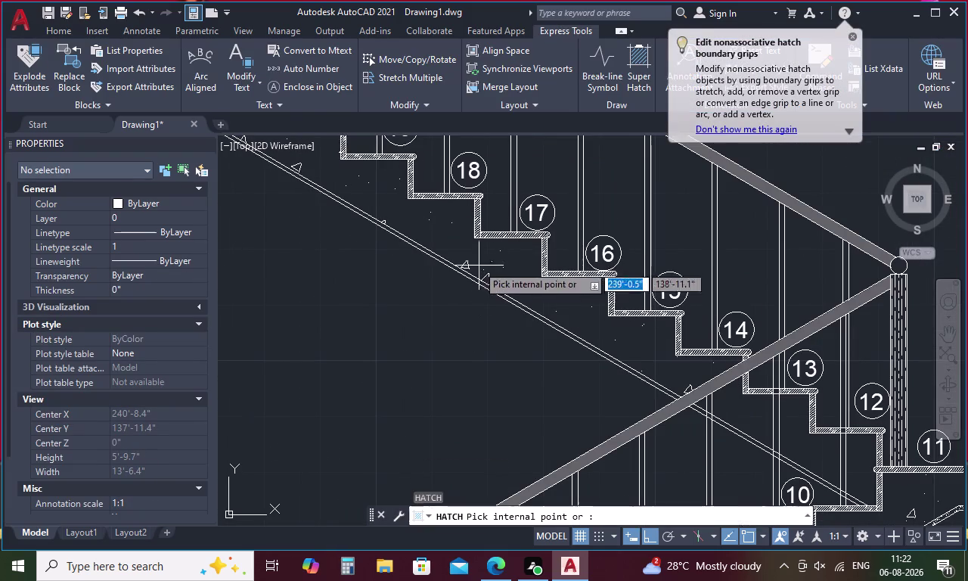
click(307, 55)
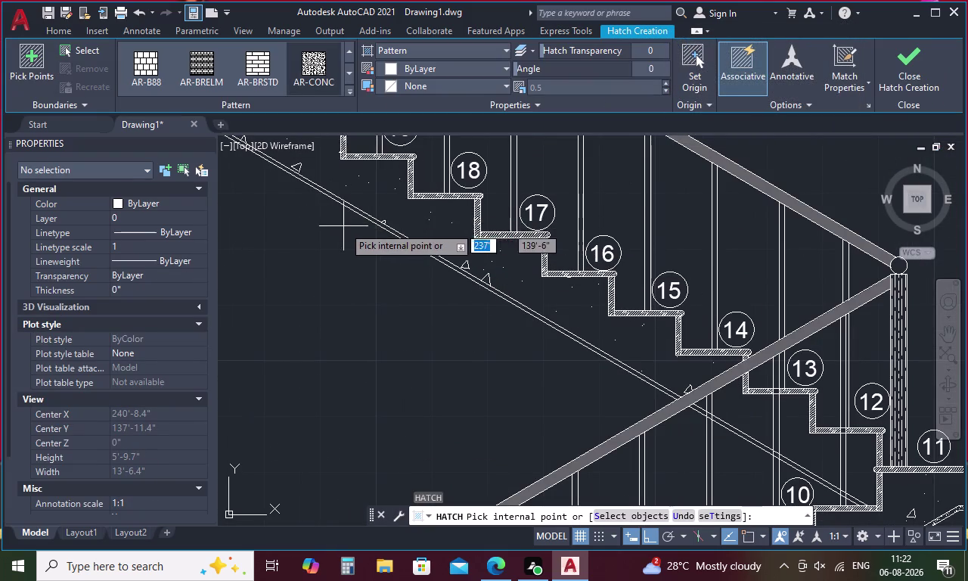
scroll(up, 3)
click(378, 199)
scroll(down, 3)
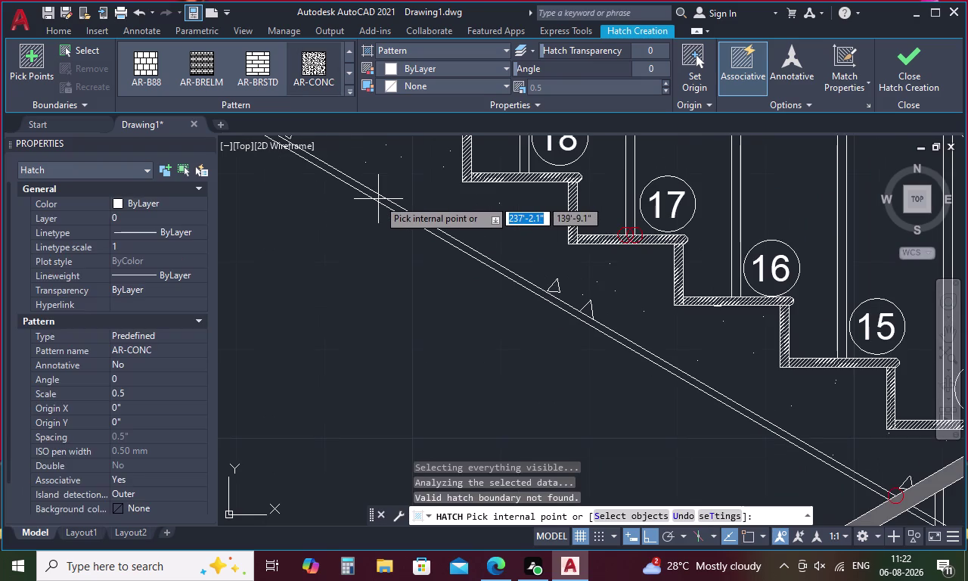
click(378, 199)
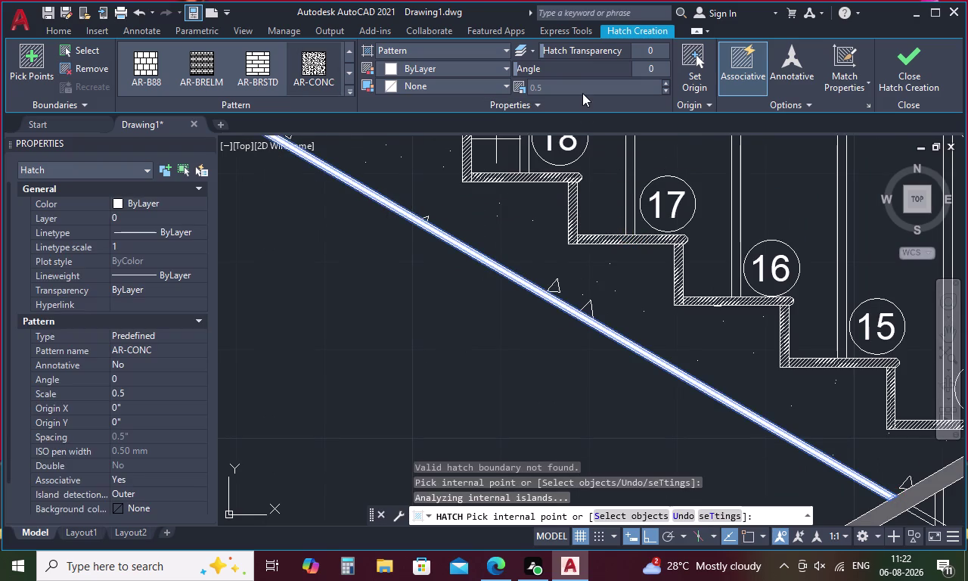
Try hatch scales of 0.01 and 0.05 for the slab hatch.
double_click(560, 89)
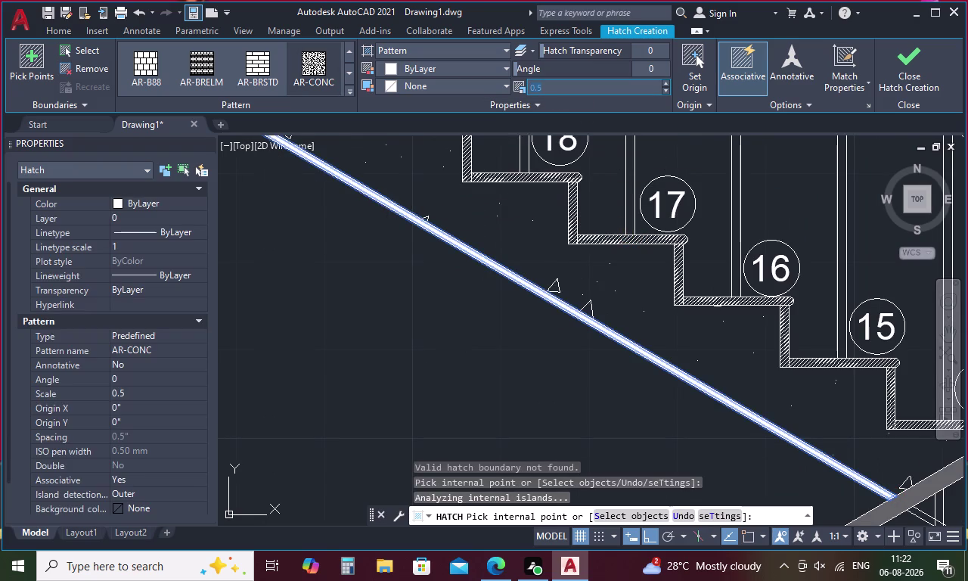
key(BackSpace)
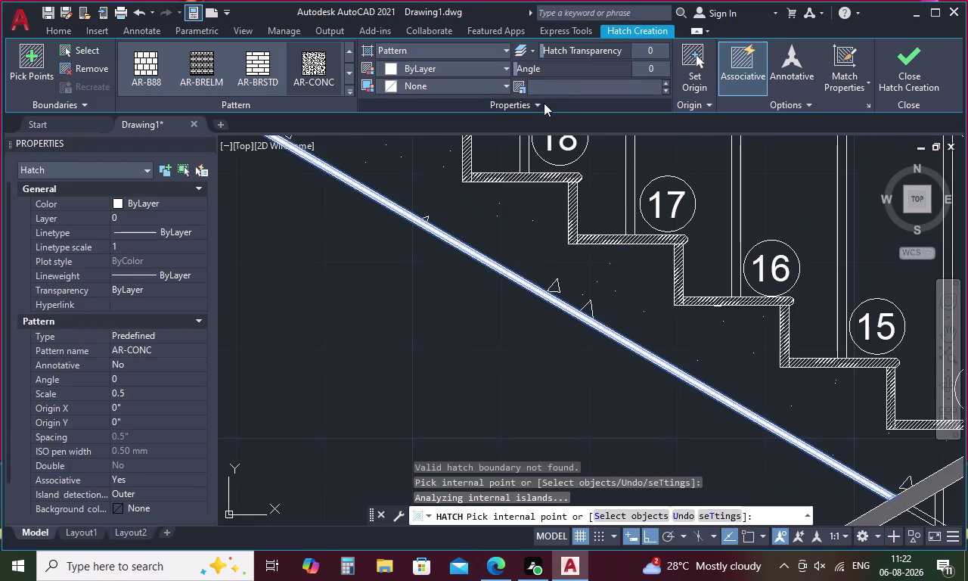
text(0.)
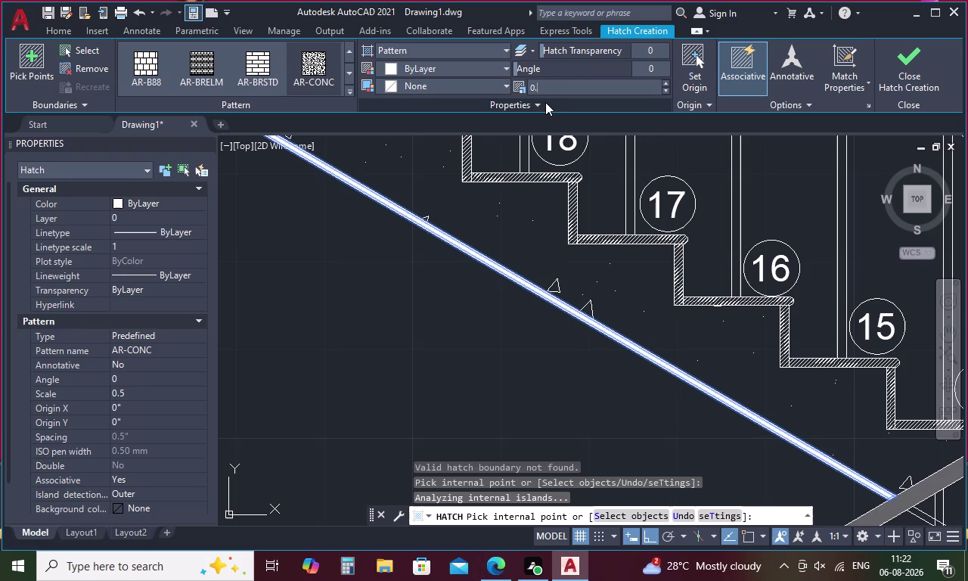
key(0)
key(1)
key(Return)
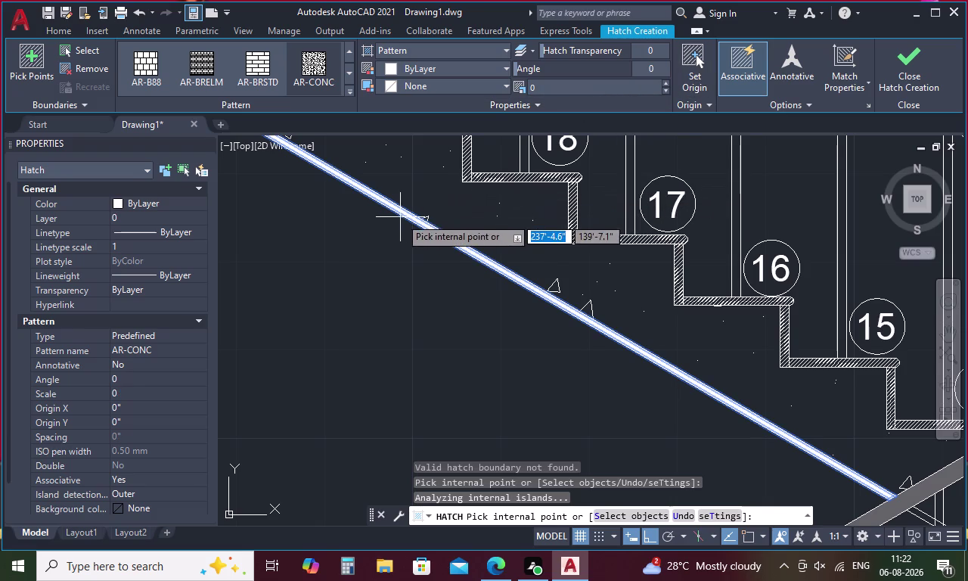
click(573, 92)
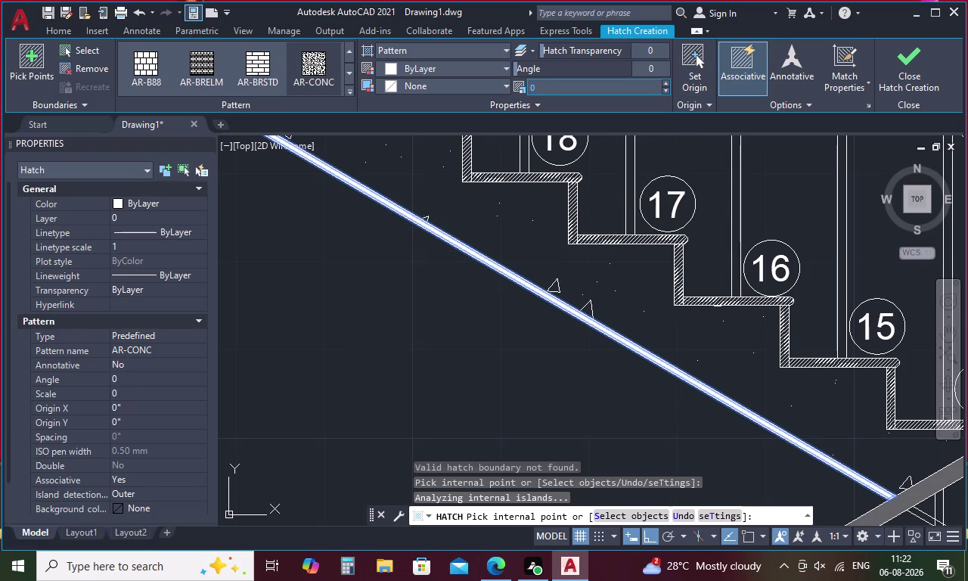
key(BackSpace)
text(0.)
text(05)
key(Return)
Re-enter the scale as 0.05, then settle on a hatch scale of 0.1.
click(549, 87)
key(BackSpace)
key(0)
text(.0)
key(5)
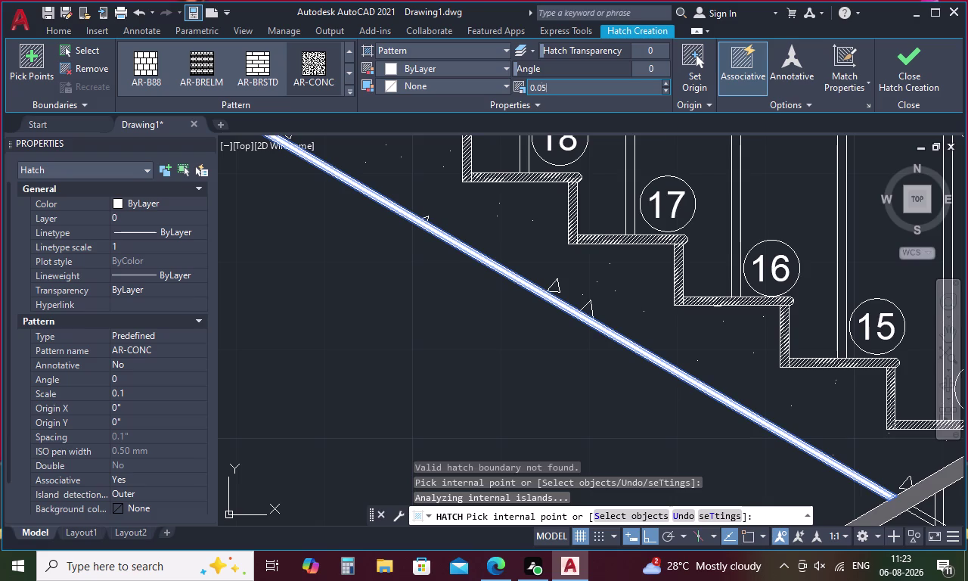
key(Return)
click(552, 85)
key(BackSpace)
text(0.1)
key(Return)
Pick in the drawing and end the slab hatch operation with Esc.
click(391, 266)
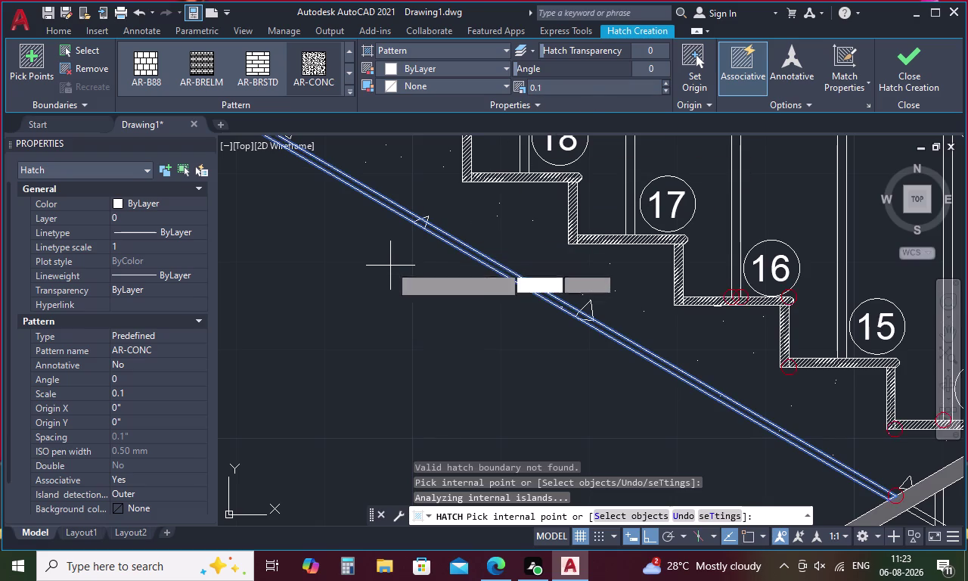
scroll(down, 3)
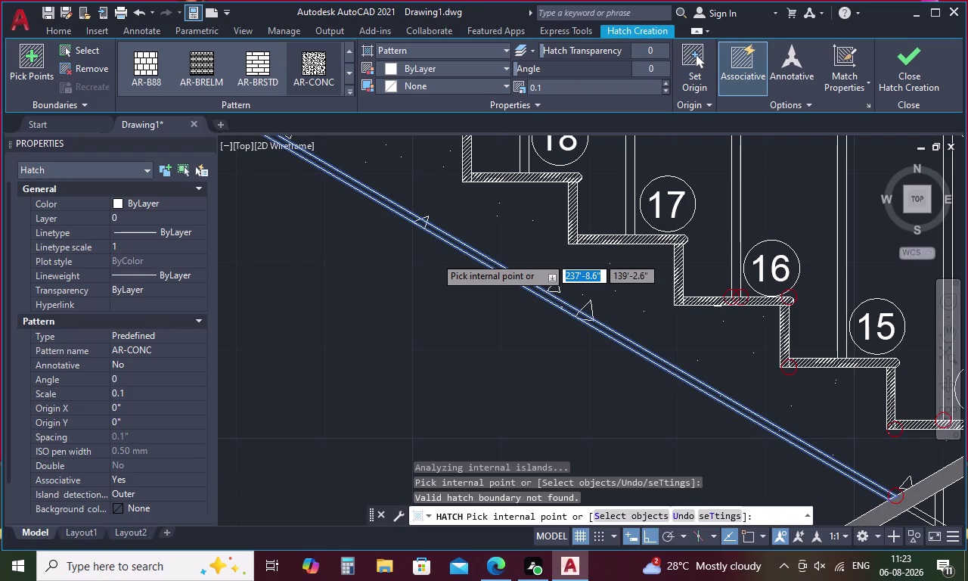
scroll(down, 3)
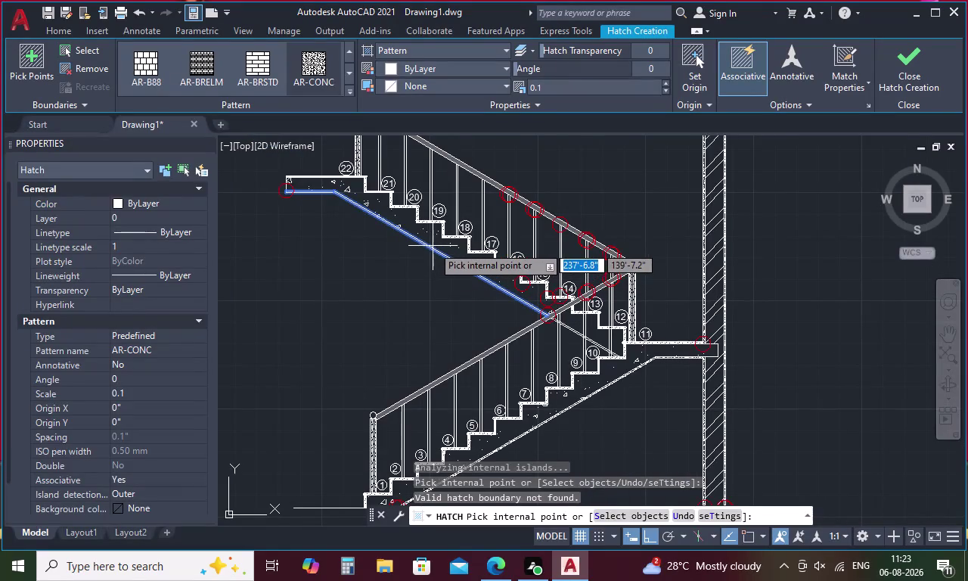
key(Escape)
Start a new hatch, pick inside the top landing, then cancel it.
text(H)
key(space)
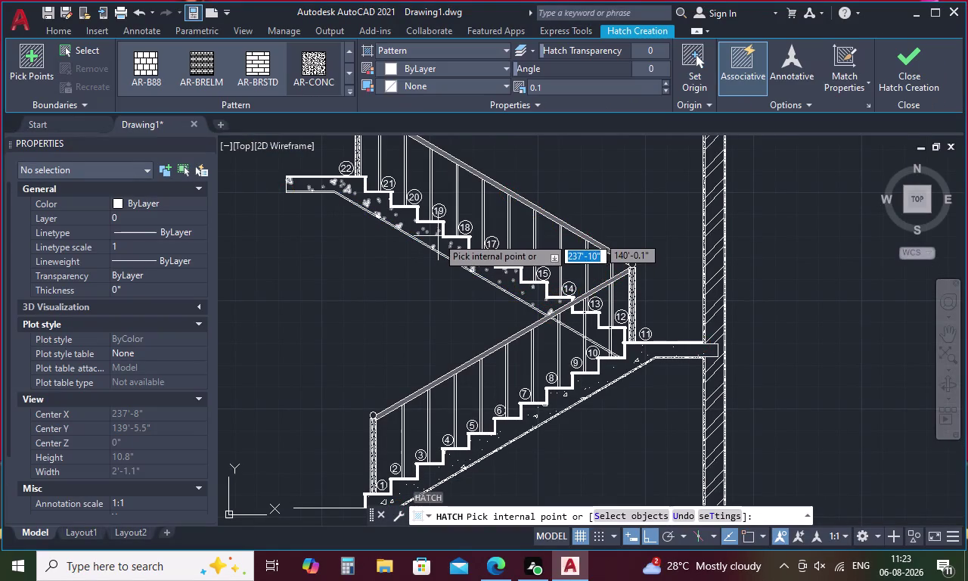
middle_drag(500, 229, 746, 318)
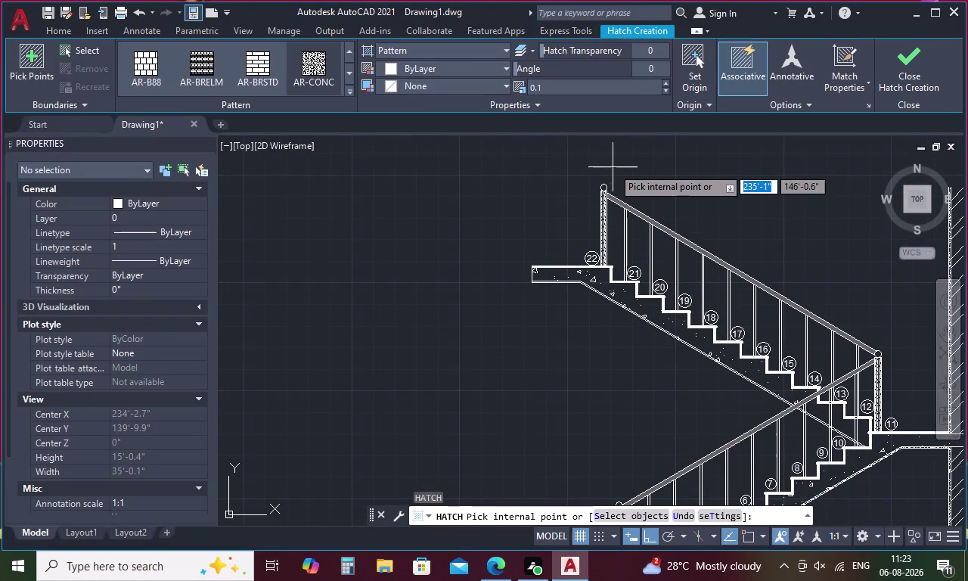
scroll(down, 3)
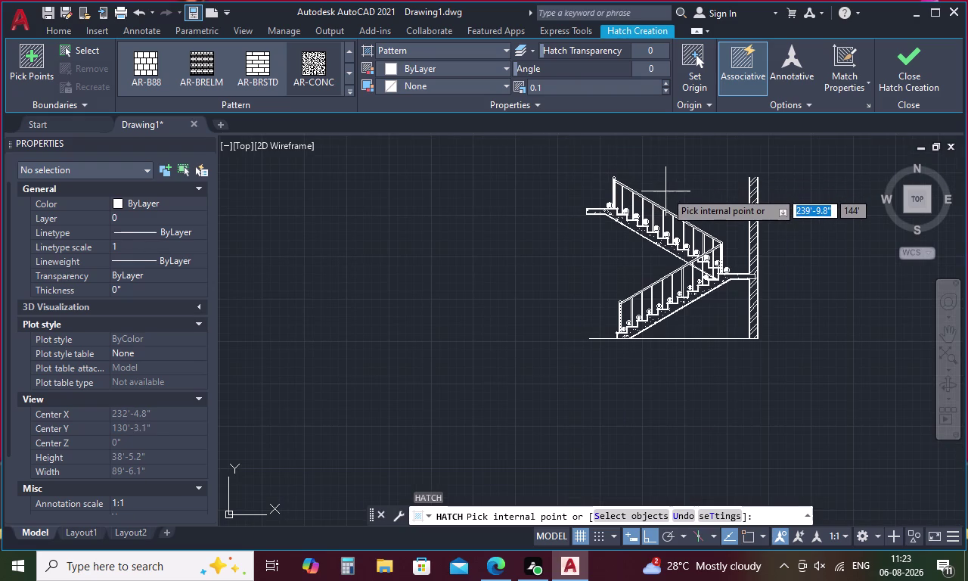
middle_drag(672, 192, 670, 247)
scroll(up, 3)
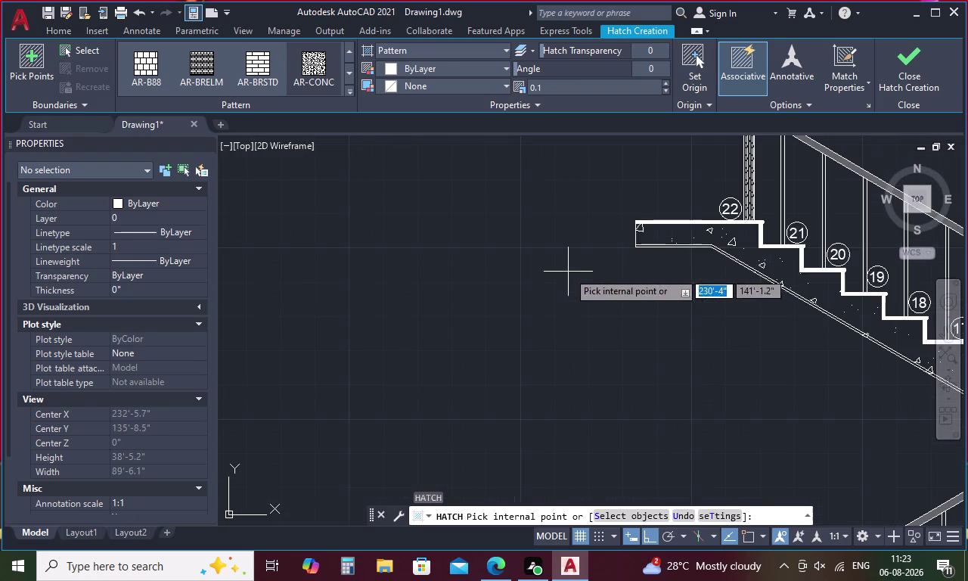
scroll(up, 3)
click(622, 233)
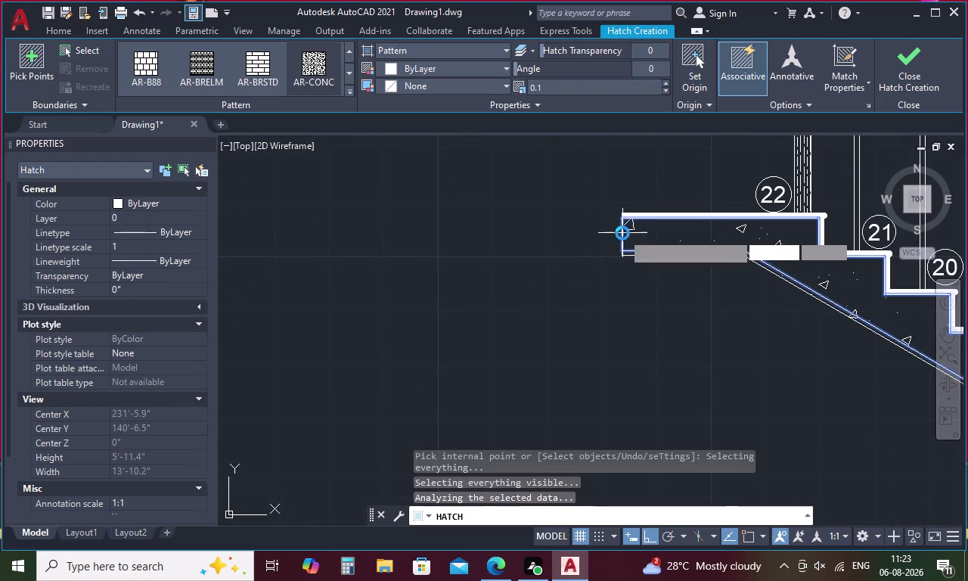
key(Delete)
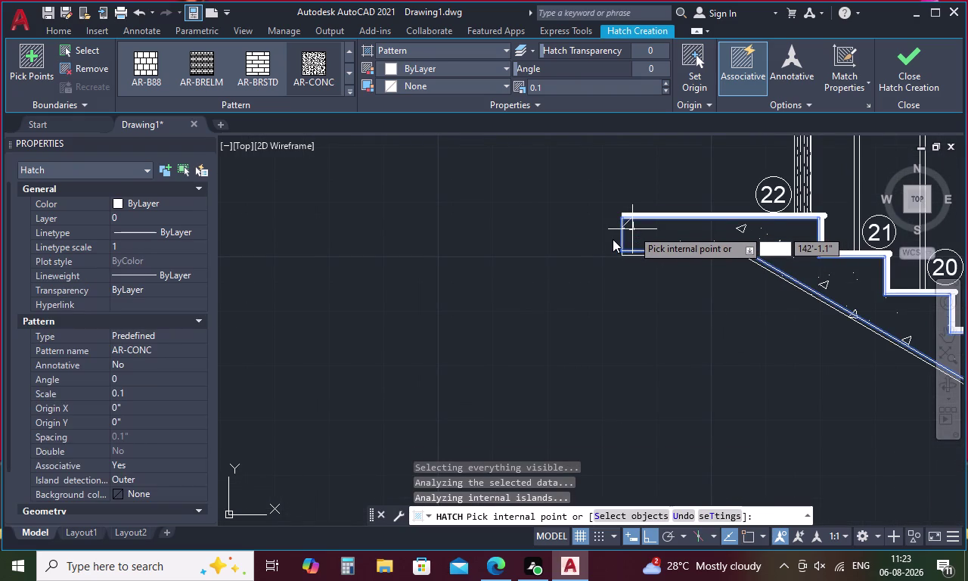
key(Escape)
Erase both short vertical end lines at the top landing's left end.
scroll(up, 3)
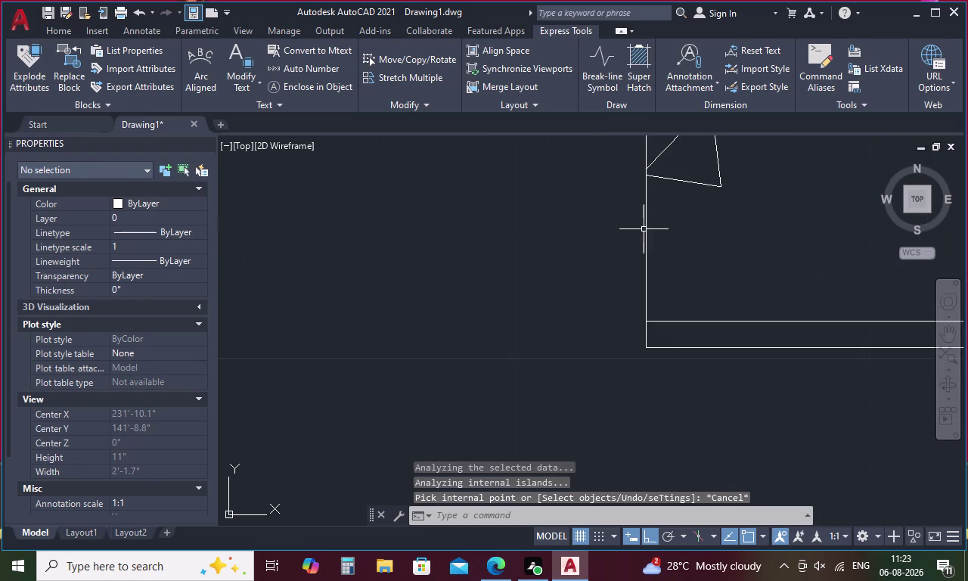
click(648, 224)
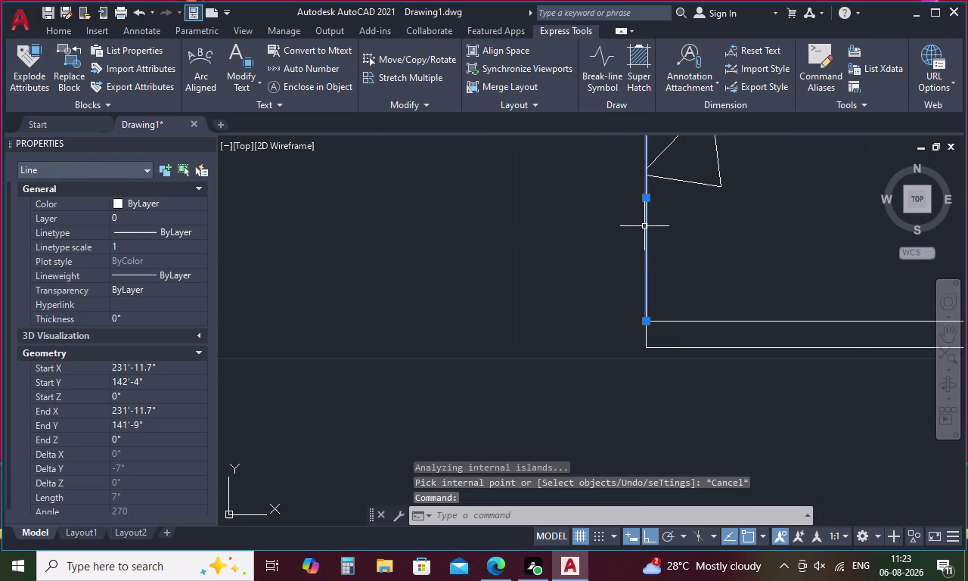
key(Delete)
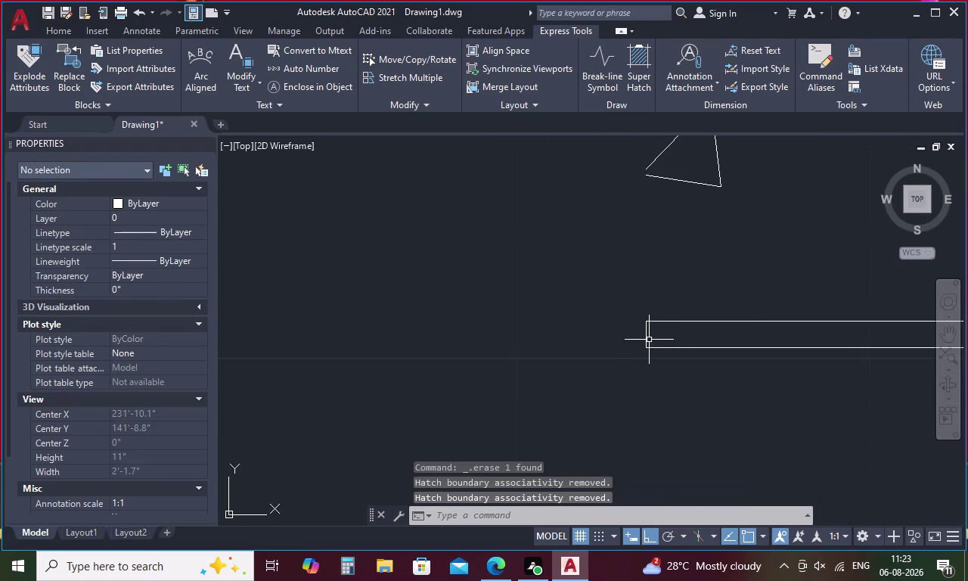
click(646, 334)
key(Delete)
scroll(down, 3)
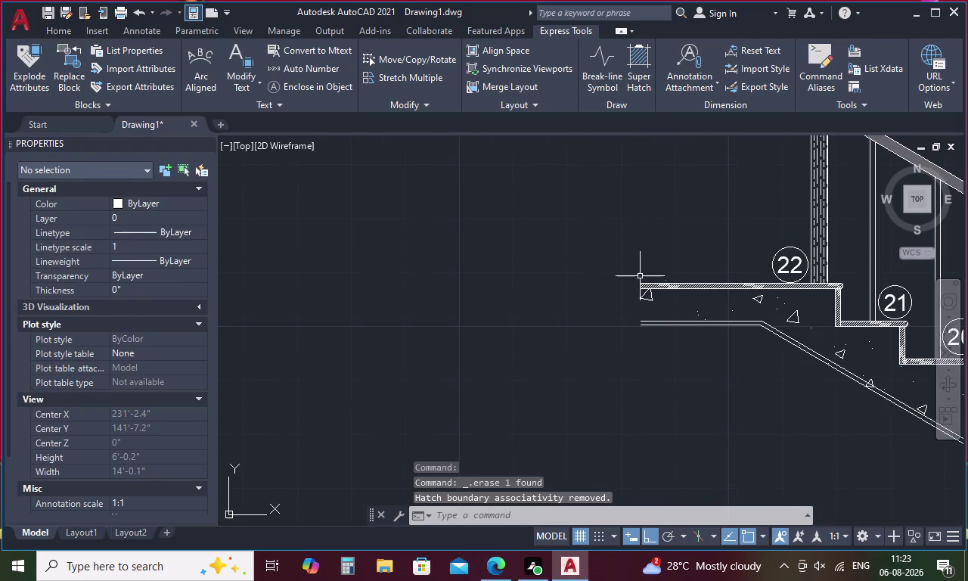
scroll(up, 3)
scroll(down, 3)
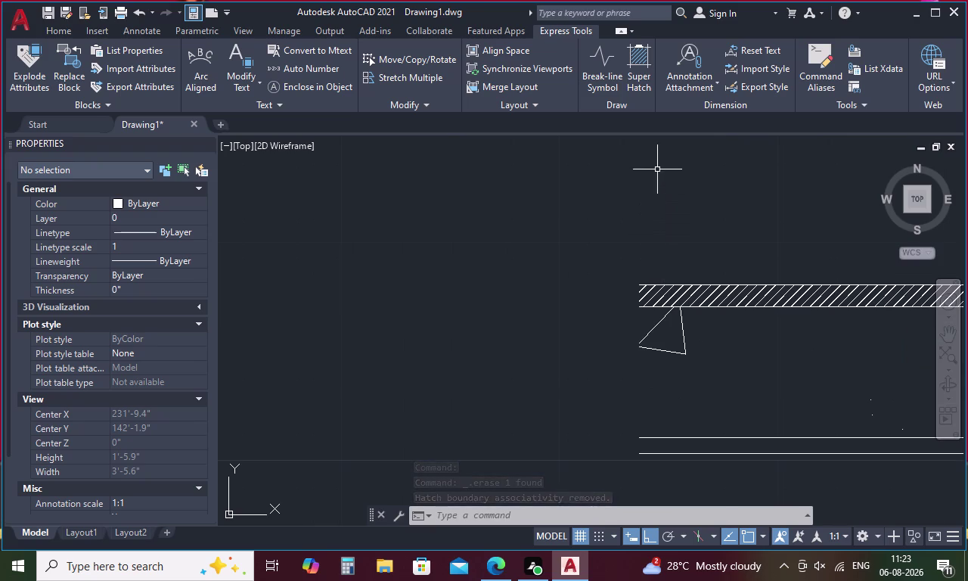
click(610, 61)
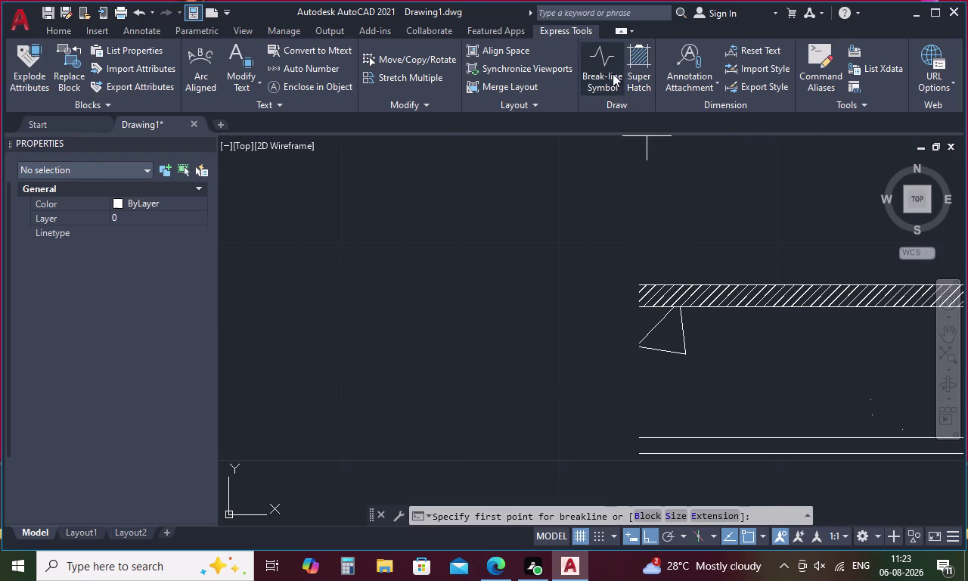
Place a break-line symbol across the top landing's left cut end.
click(638, 284)
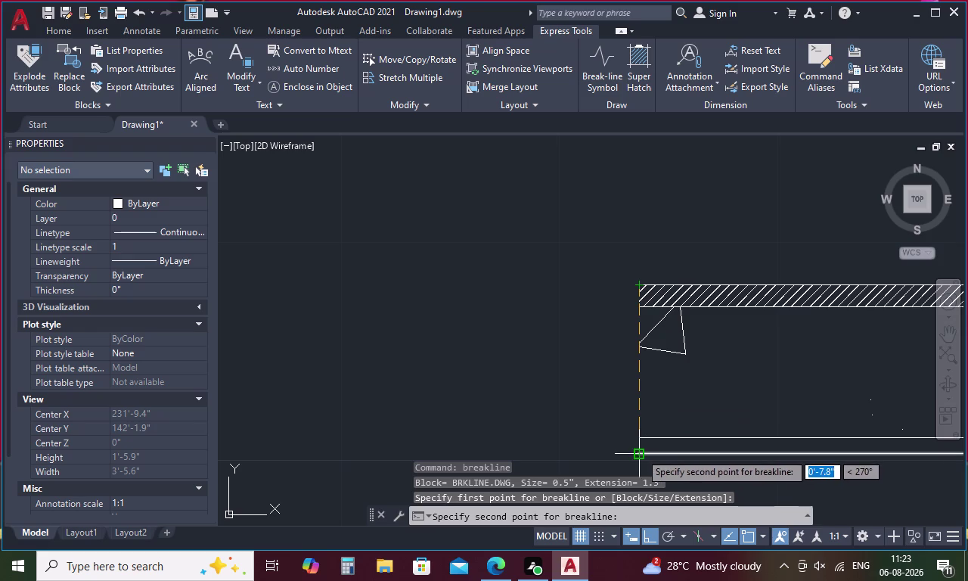
click(640, 452)
click(640, 365)
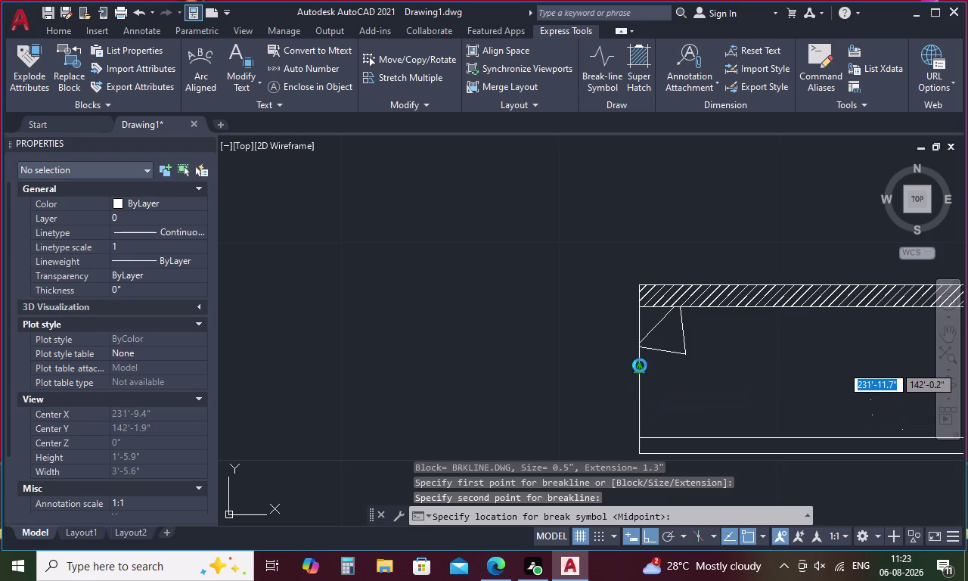
scroll(down, 3)
middle_drag(712, 365, 559, 343)
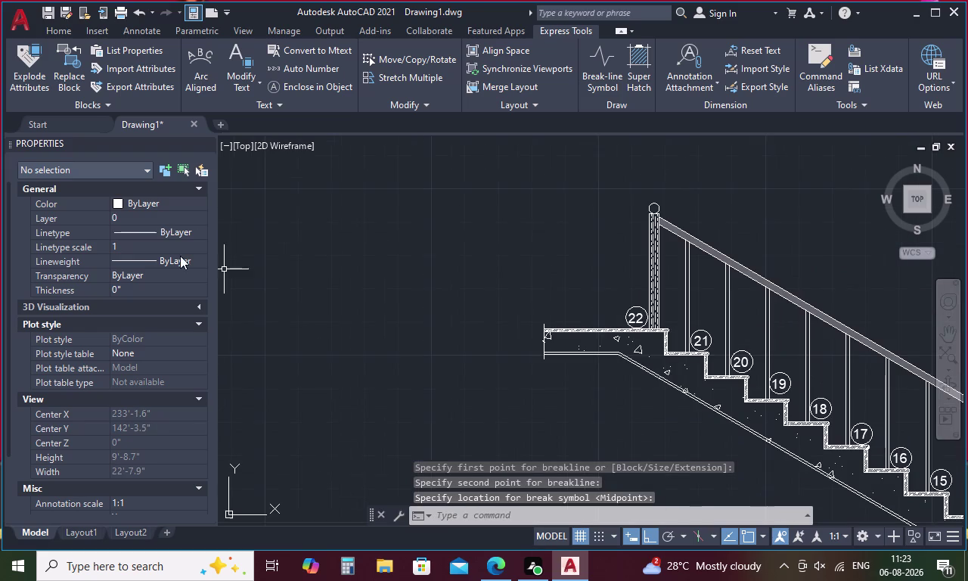
middle_drag(554, 228, 74, 269)
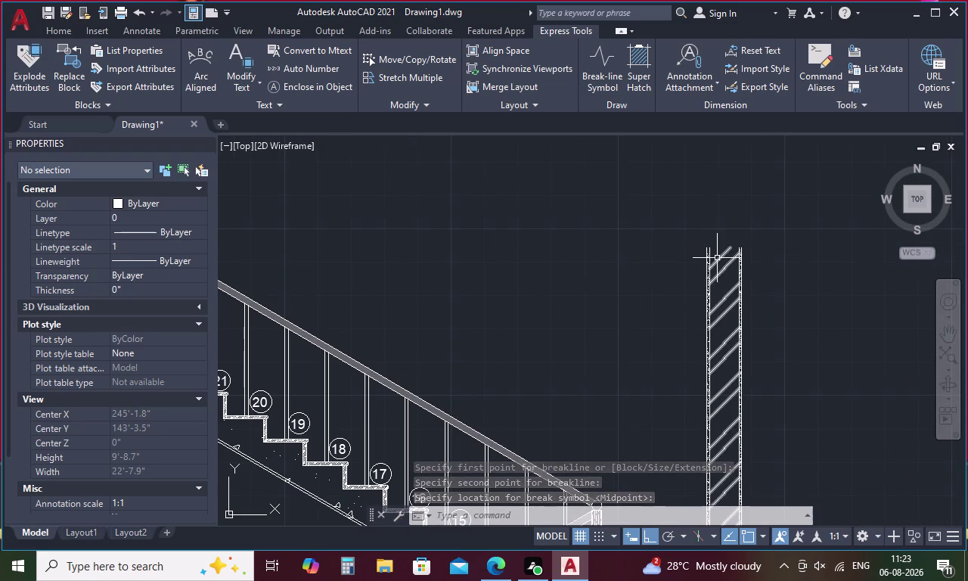
Repeat the break-line symbol across the top of the right wall.
key(space)
scroll(up, 3)
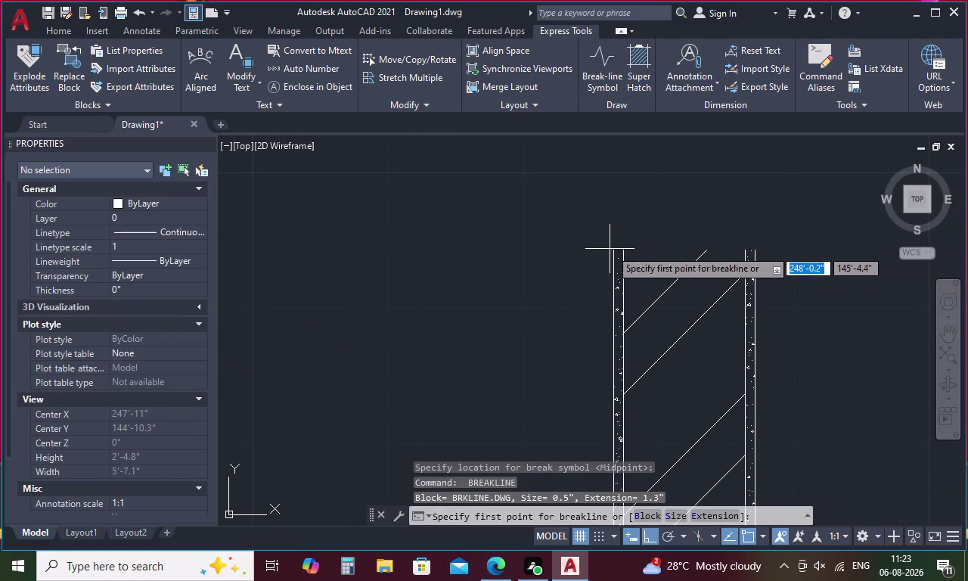
click(610, 249)
click(756, 248)
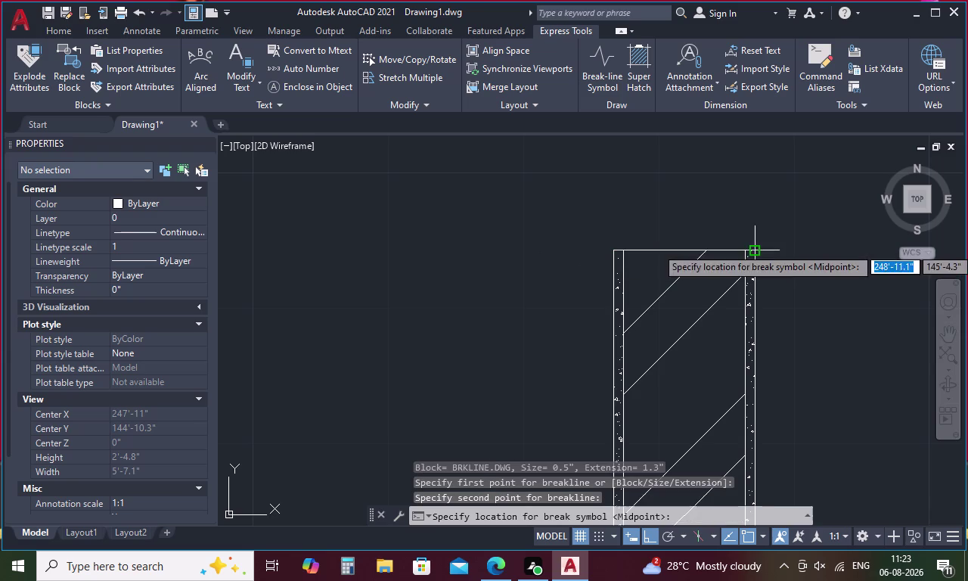
click(684, 252)
scroll(down, 3)
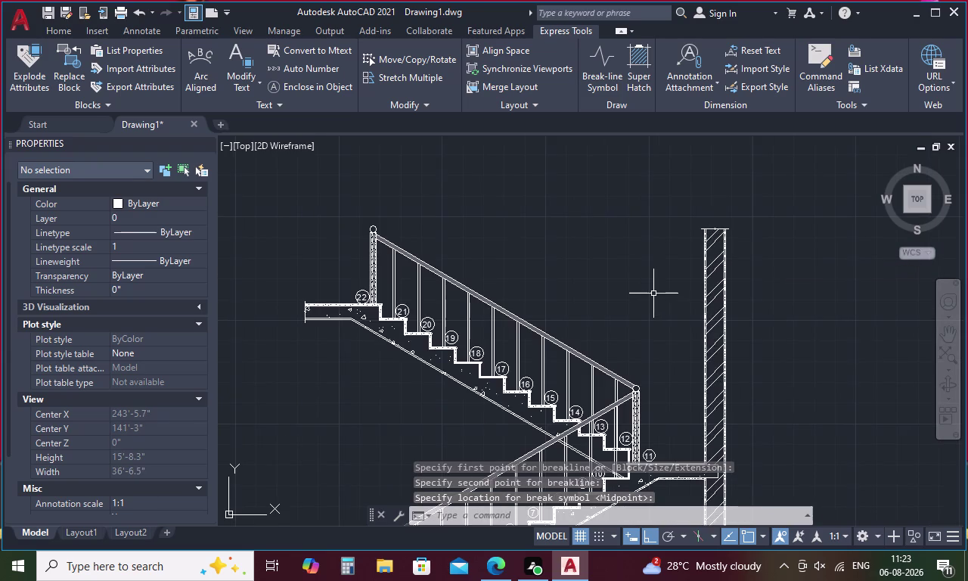
Add a break-line symbol on the vertical cut edge of the stair plan.
scroll(down, 3)
middle_drag(649, 281, 662, 410)
key(space)
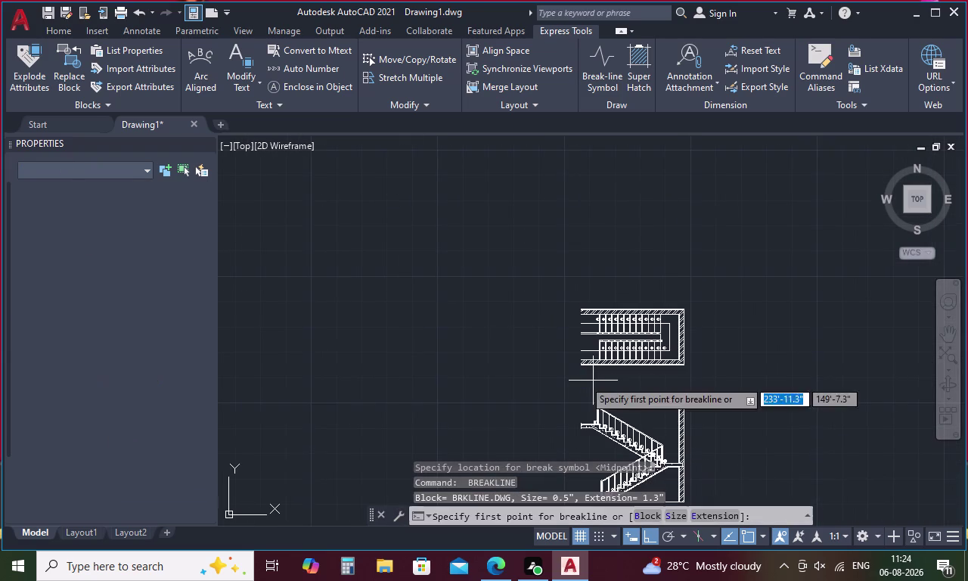
scroll(up, 3)
scroll(up, 3)
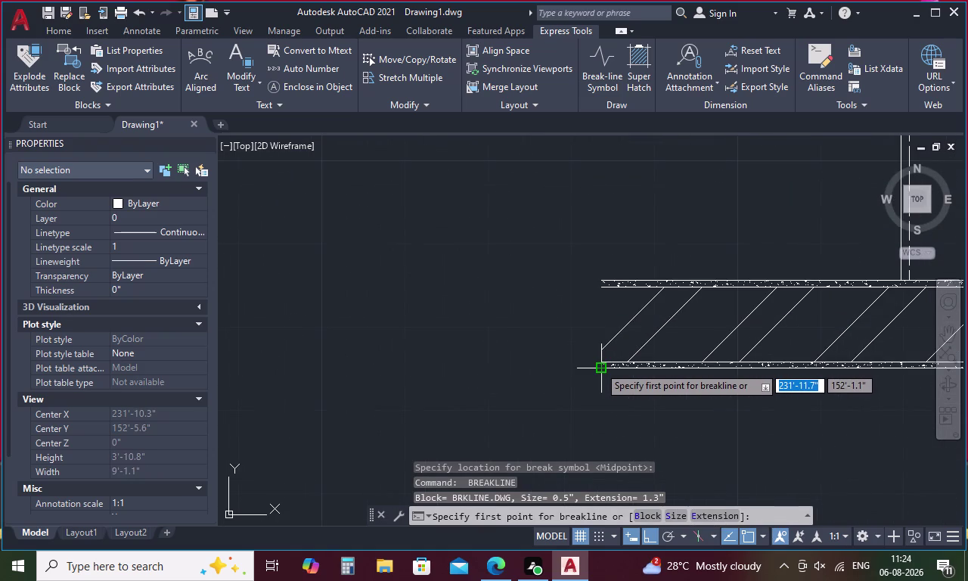
click(598, 367)
middle_drag(601, 235, 618, 415)
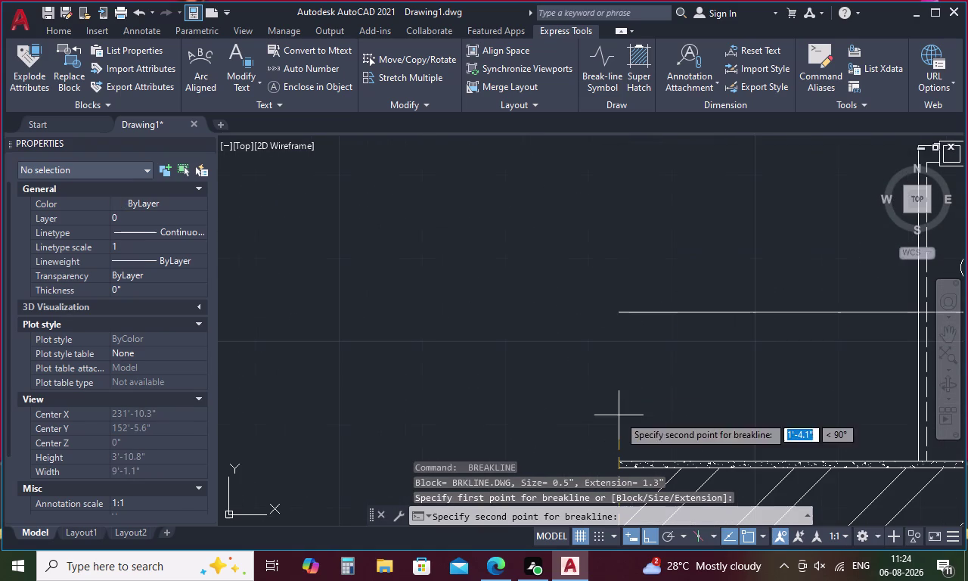
scroll(down, 3)
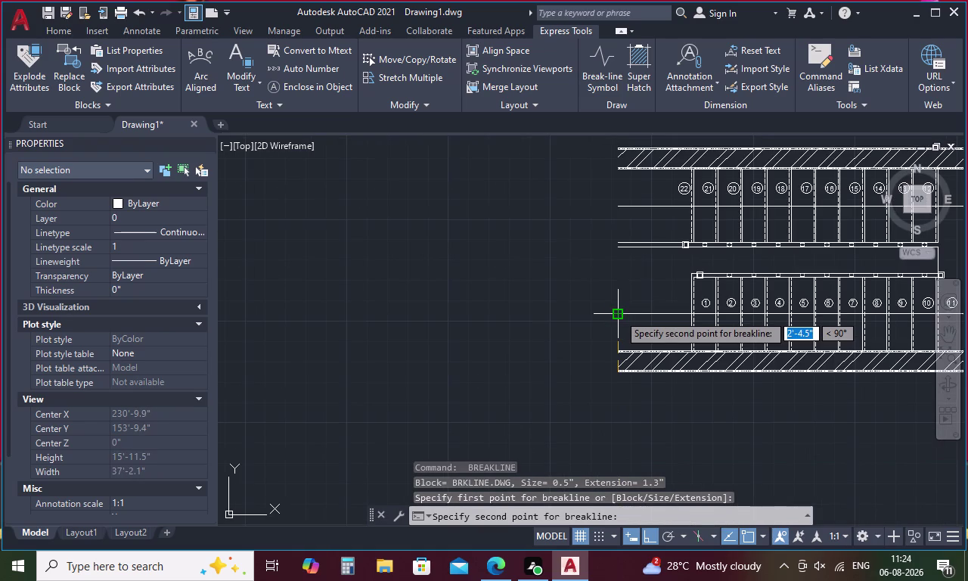
scroll(up, 3)
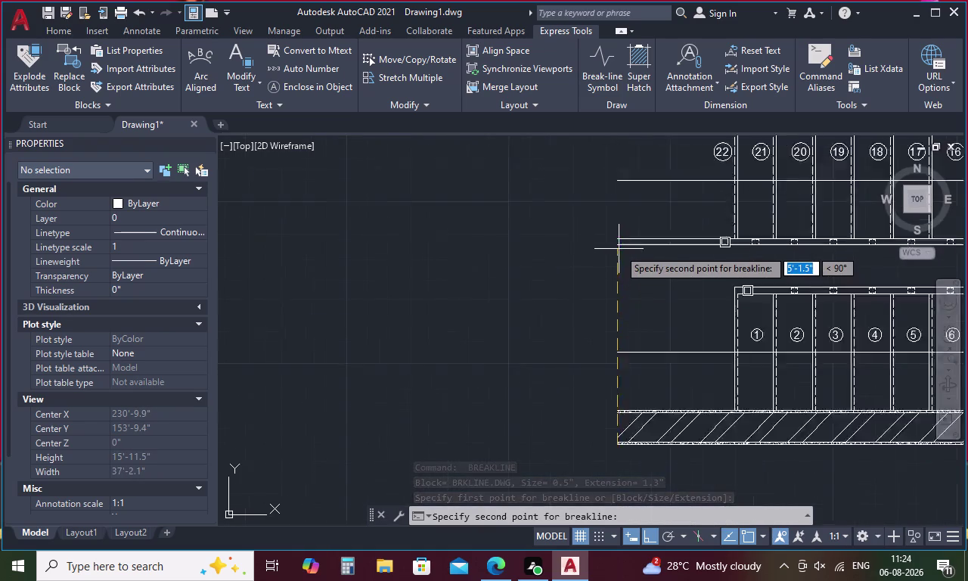
scroll(up, 3)
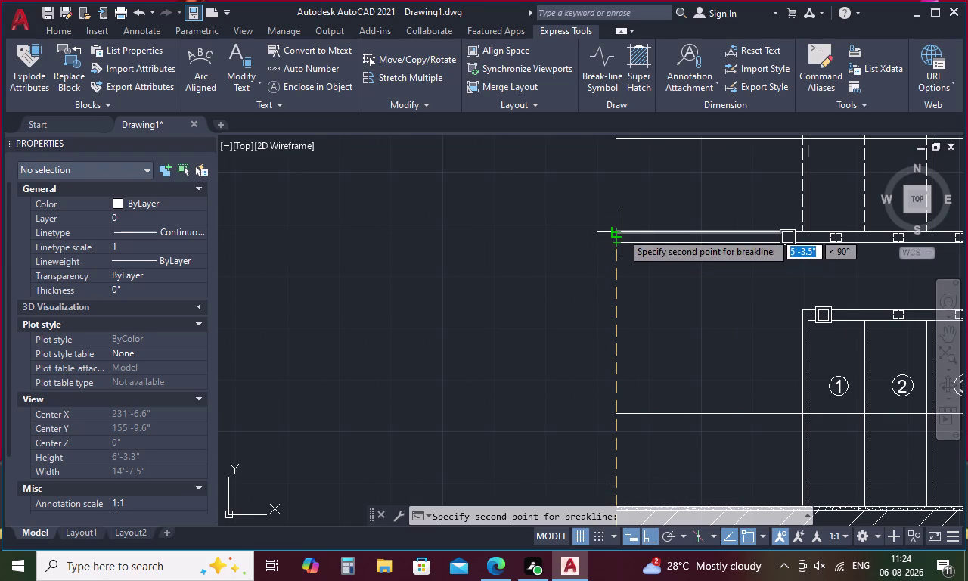
click(616, 233)
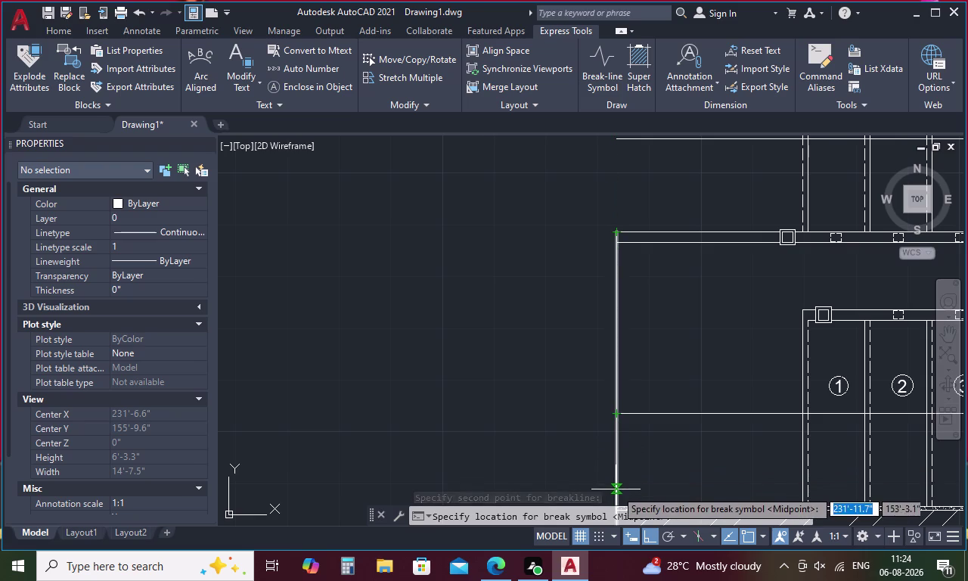
click(617, 400)
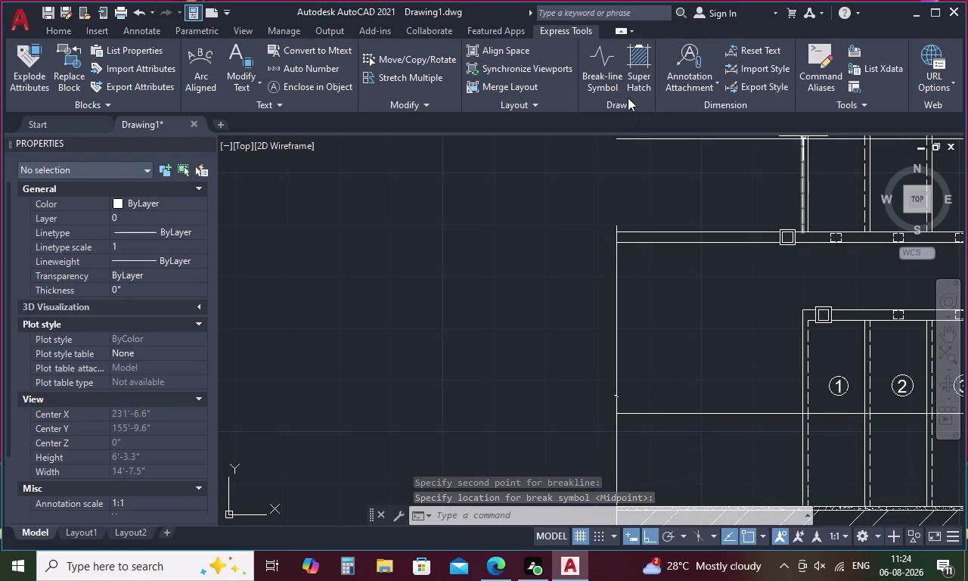
scroll(down, 3)
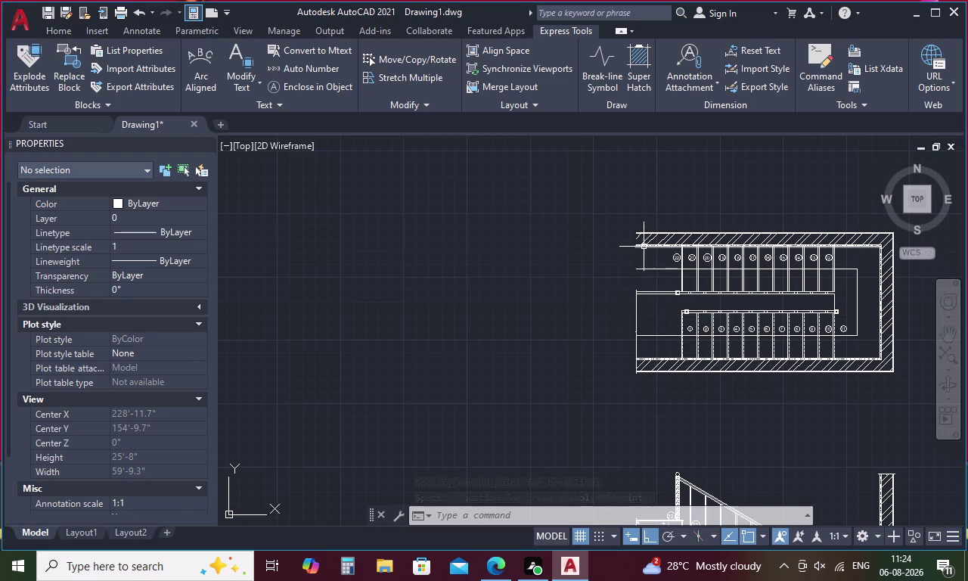
scroll(up, 3)
Add a second break-line symbol on another vertical left edge and select it.
key(space)
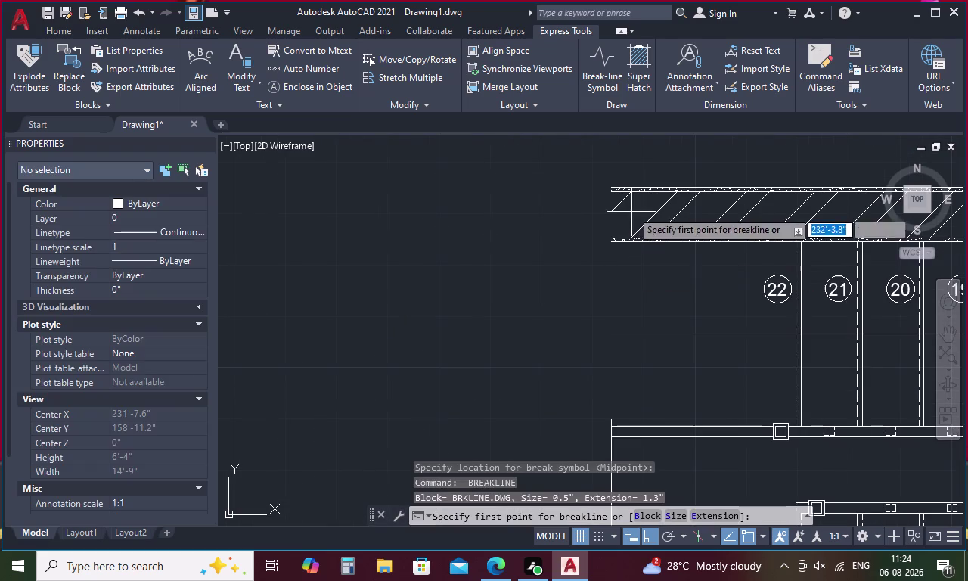
click(612, 186)
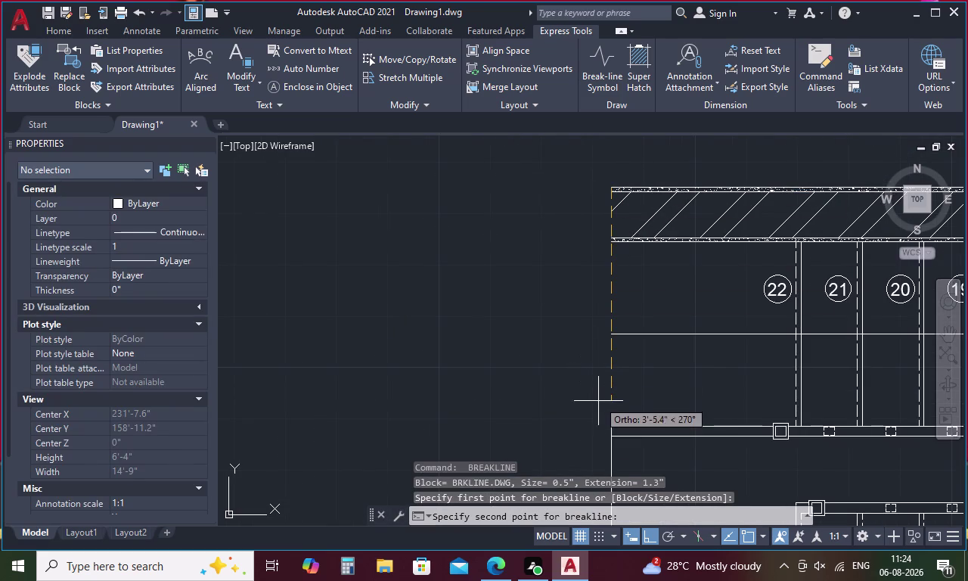
click(612, 433)
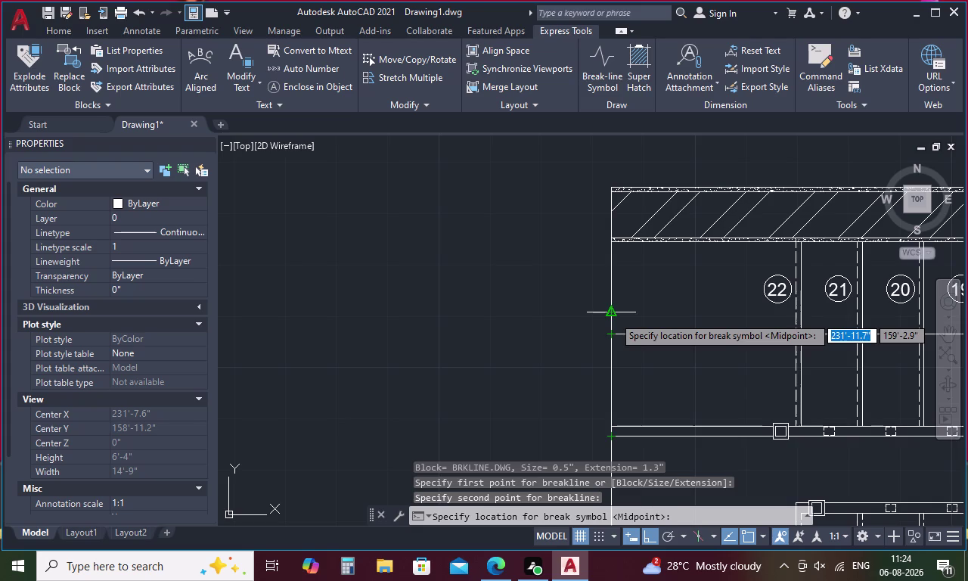
click(613, 316)
scroll(up, 3)
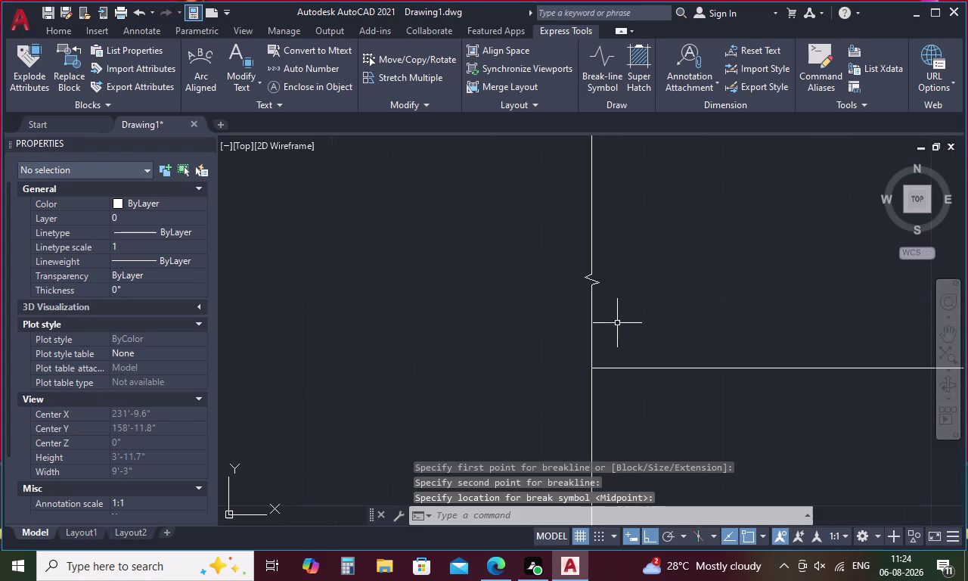
click(595, 282)
right_click(594, 282)
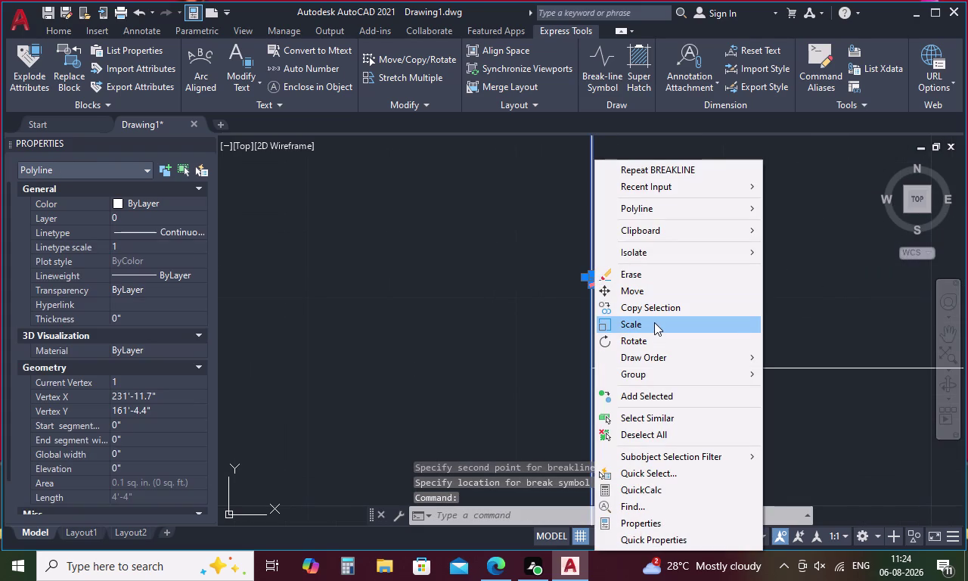
click(662, 522)
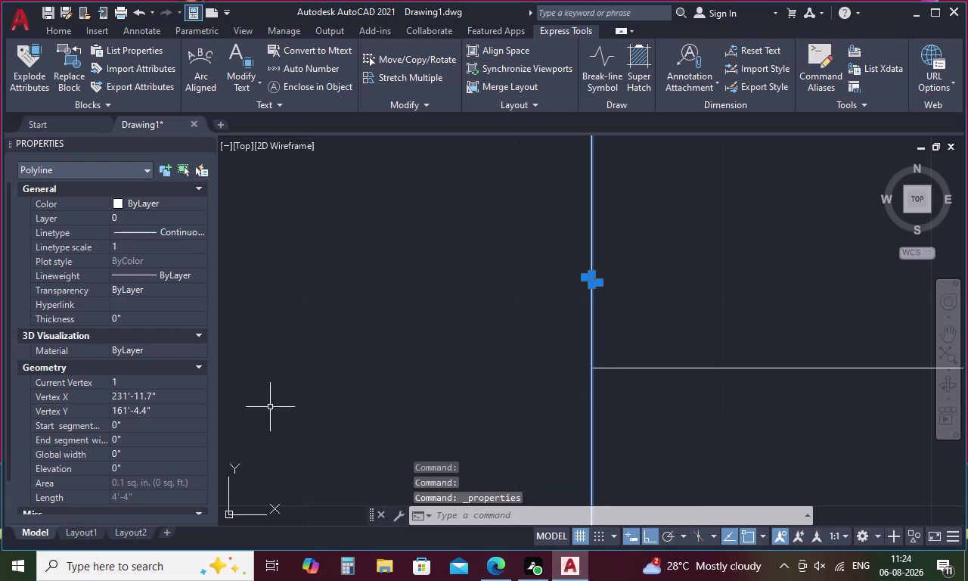
scroll(down, 3)
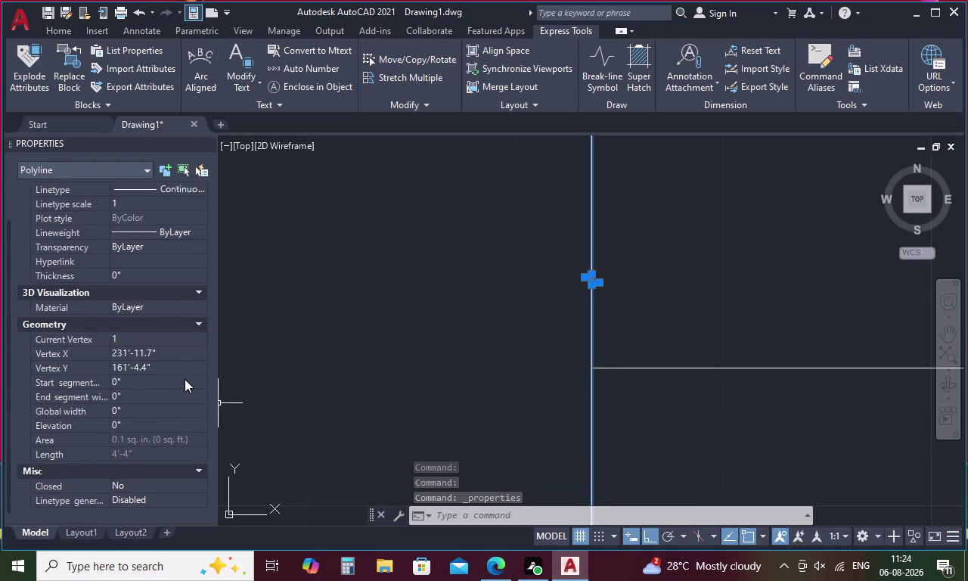
scroll(down, 3)
scroll(down, 3)
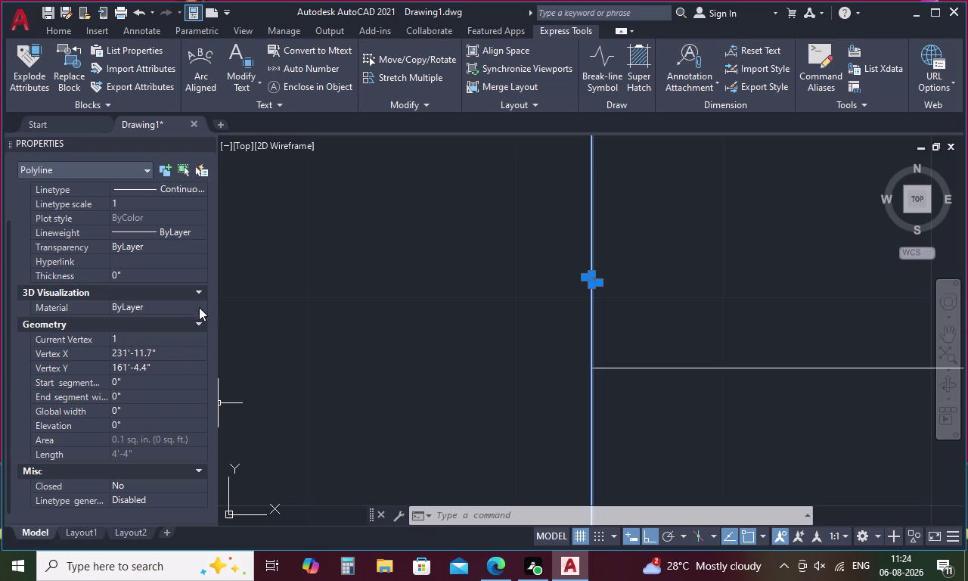
scroll(up, 3)
scroll(up, 3)
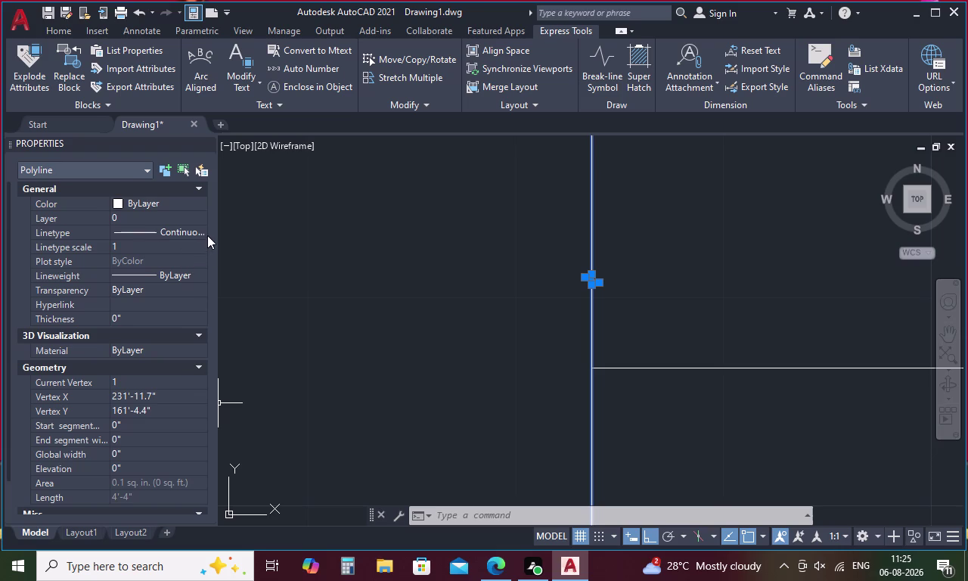
scroll(up, 3)
scroll(down, 3)
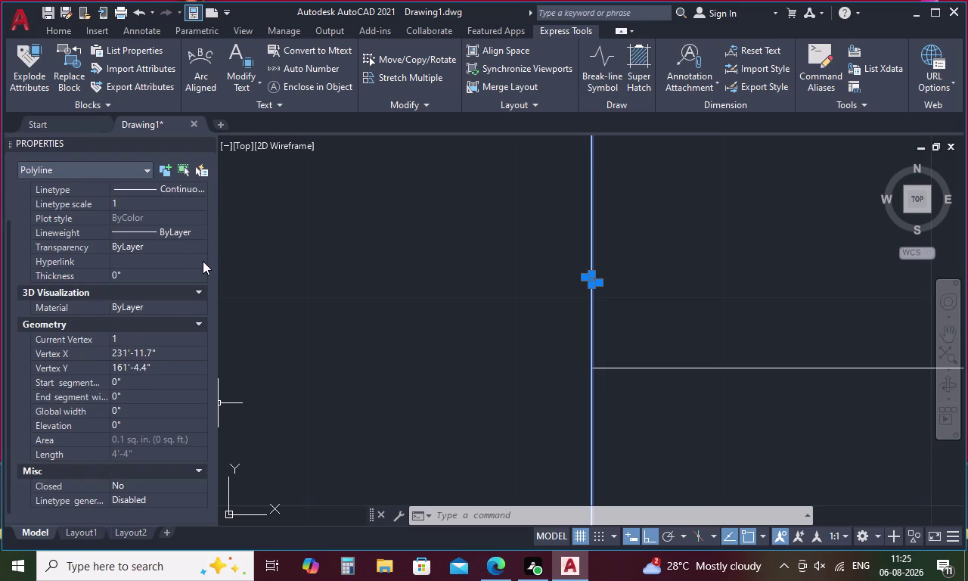
scroll(down, 3)
scroll(down, 3)
scroll(down, 3)
scroll(up, 3)
scroll(down, 3)
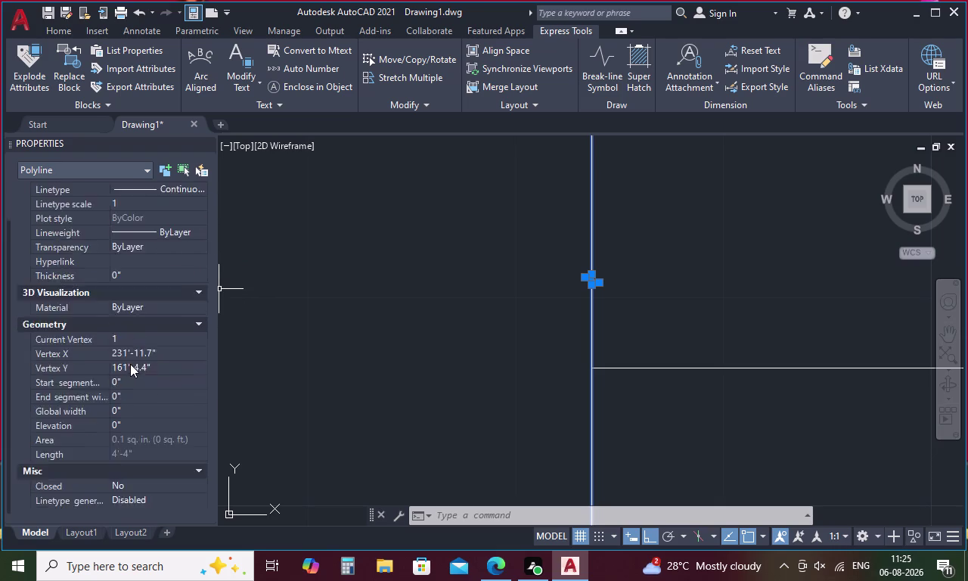
scroll(down, 3)
scroll(up, 3)
scroll(down, 3)
scroll(up, 3)
scroll(down, 3)
scroll(up, 3)
scroll(down, 3)
scroll(up, 3)
scroll(down, 3)
scroll(up, 3)
scroll(down, 3)
scroll(up, 3)
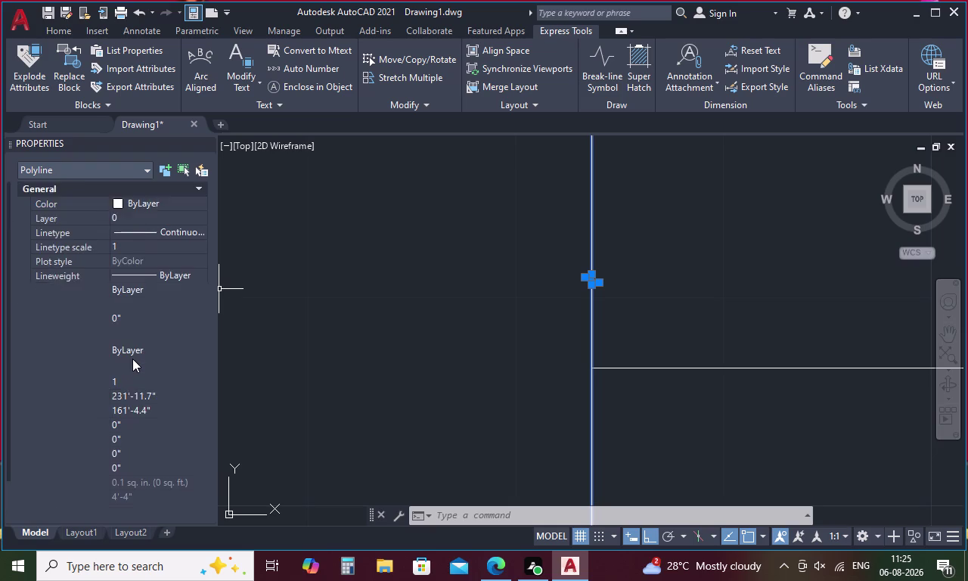
scroll(up, 3)
scroll(down, 3)
scroll(up, 3)
scroll(down, 3)
scroll(up, 3)
scroll(down, 3)
scroll(up, 3)
scroll(down, 3)
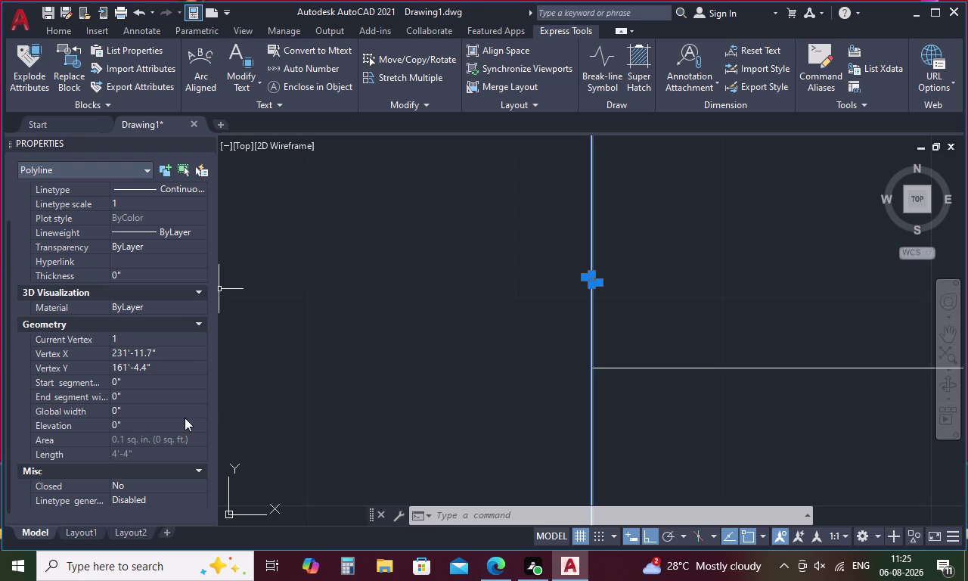
key(Escape)
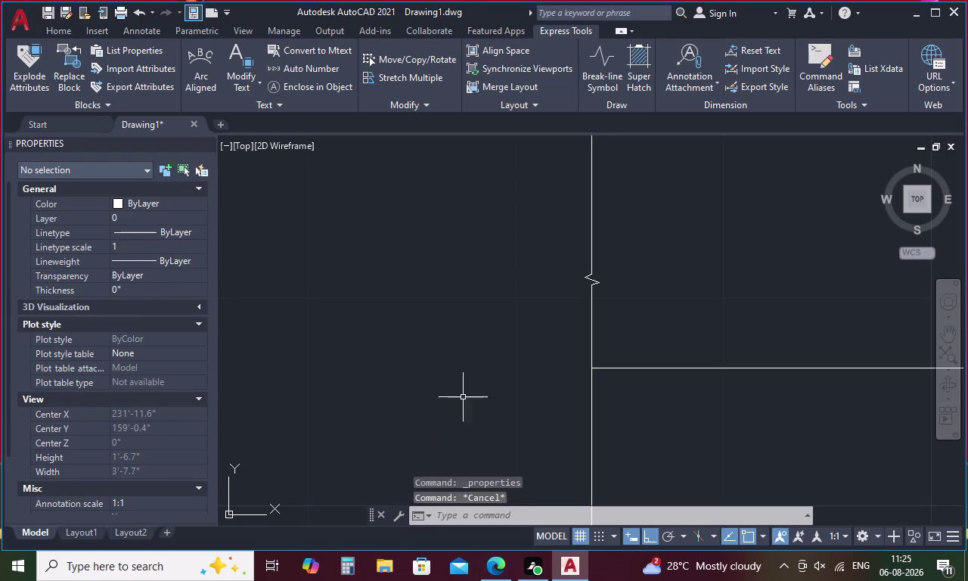
scroll(down, 3)
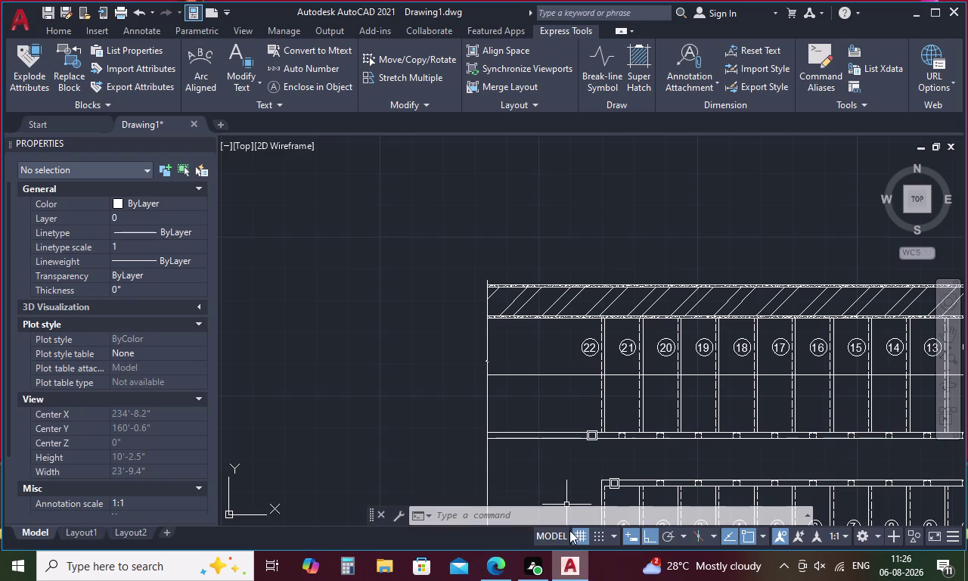
scroll(up, 3)
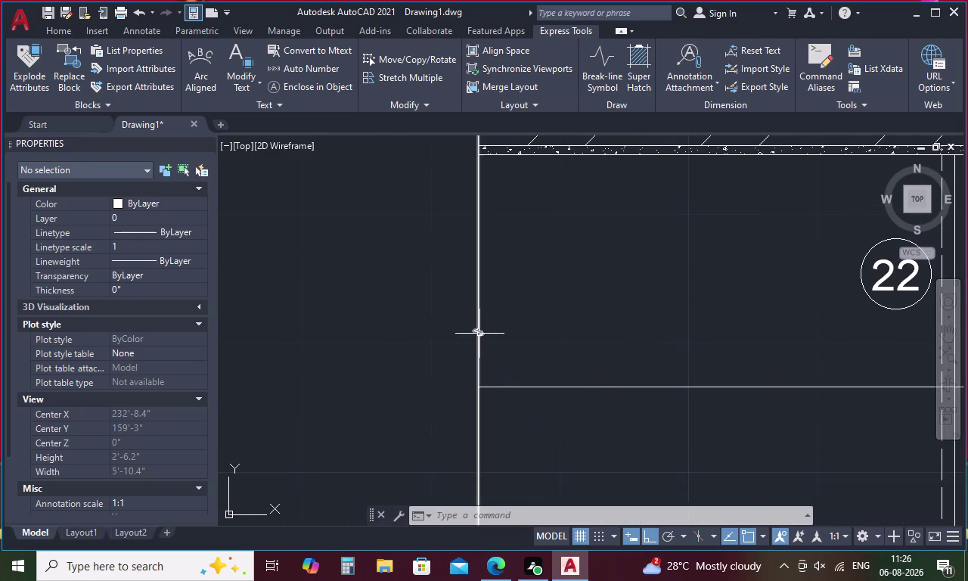
click(479, 332)
scroll(up, 3)
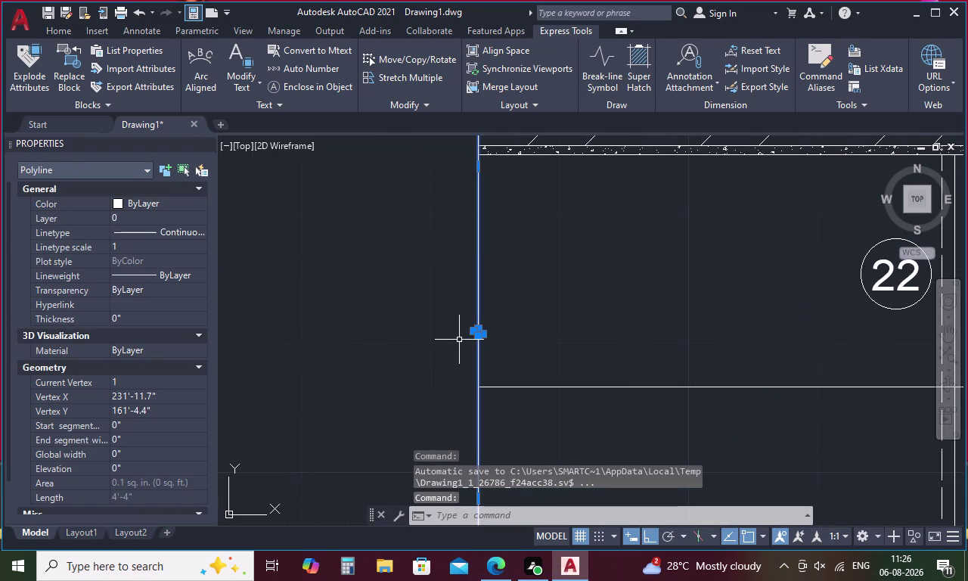
scroll(up, 3)
Drag the zigzag points outward to the right and left to widen the break symbol.
drag(579, 325, 632, 351)
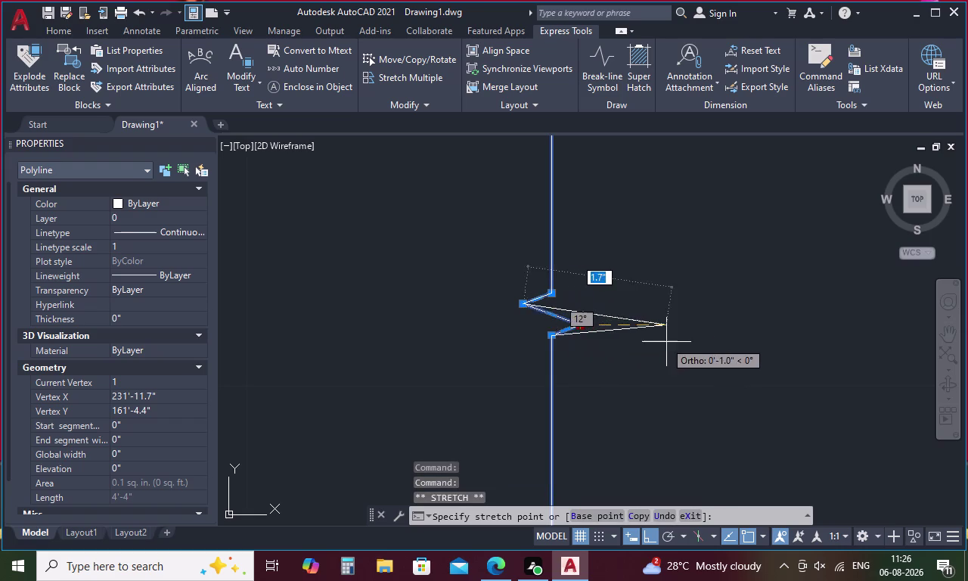
click(669, 342)
drag(520, 304, 505, 304)
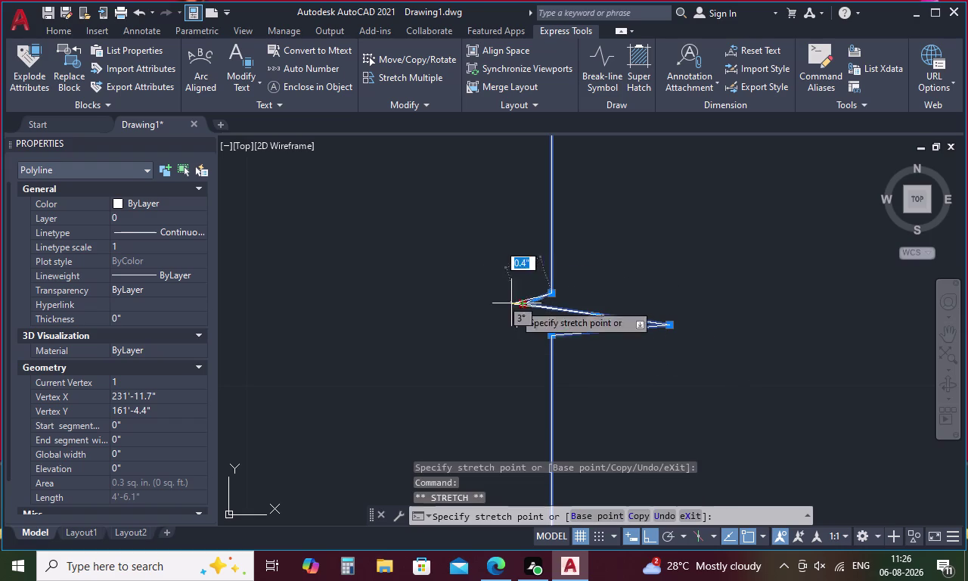
drag(505, 304, 416, 304)
click(436, 298)
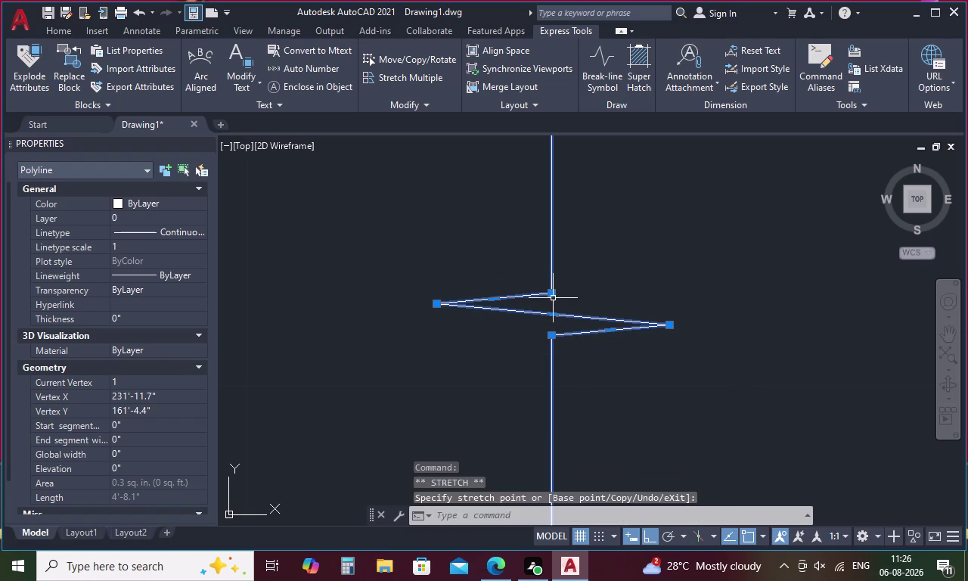
Move the upper and lower zigzag corners along the line, then clear the selection.
drag(552, 291, 561, 195)
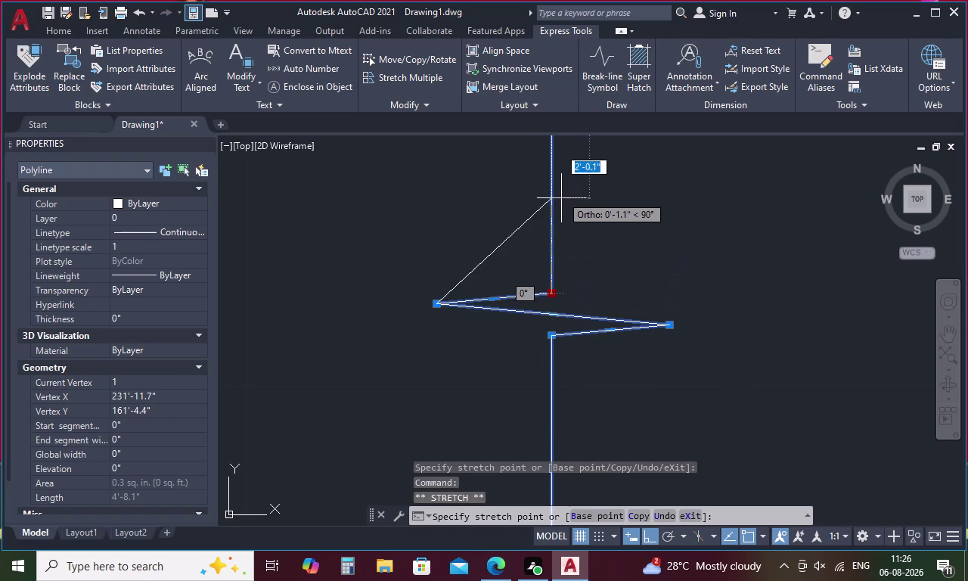
drag(561, 195, 561, 185)
click(555, 237)
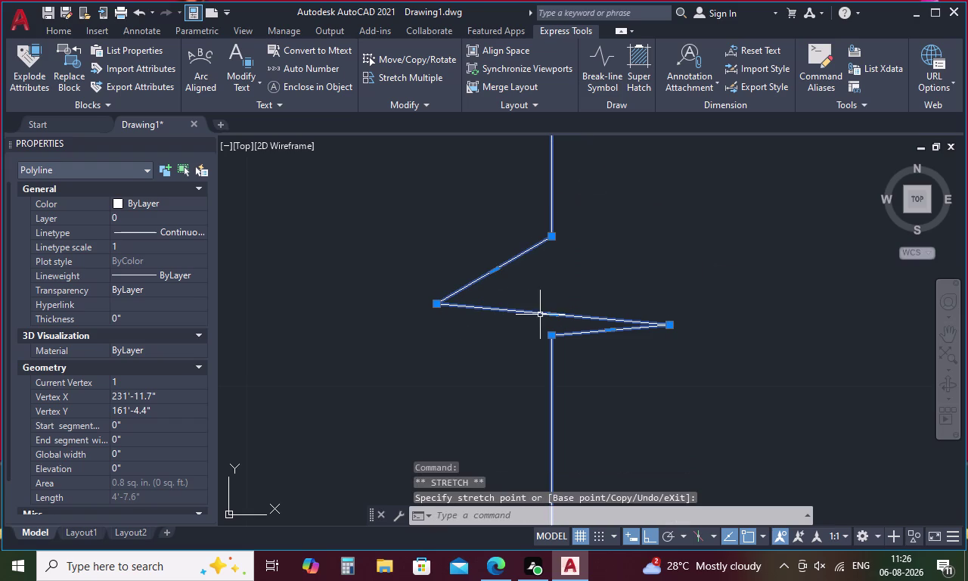
drag(553, 336, 550, 431)
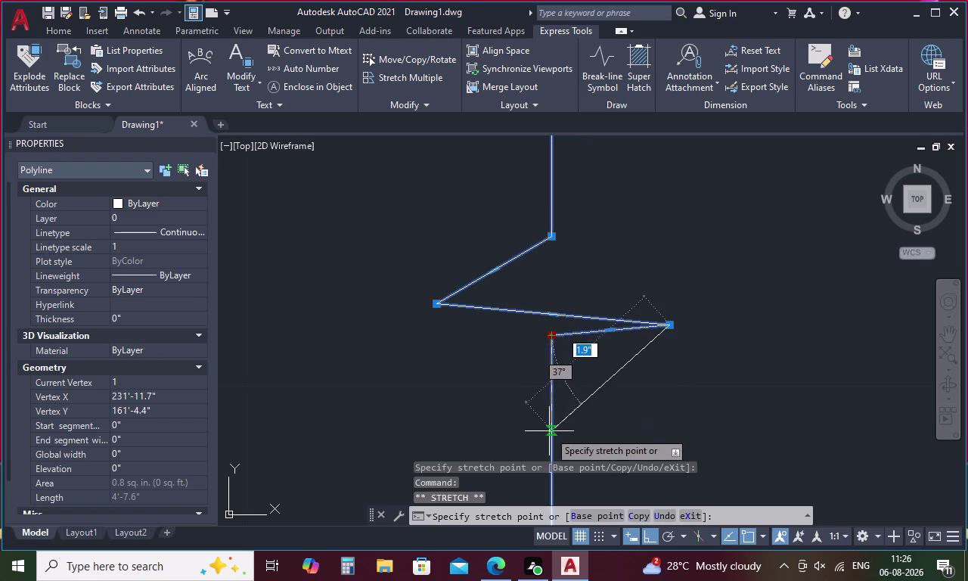
drag(549, 432, 548, 432)
click(548, 431)
scroll(down, 3)
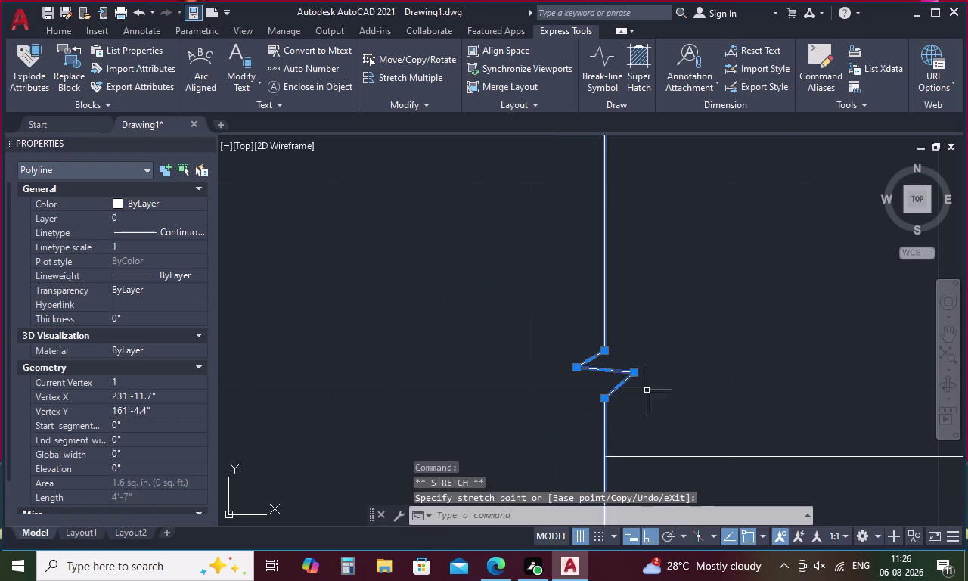
scroll(down, 3)
scroll(up, 3)
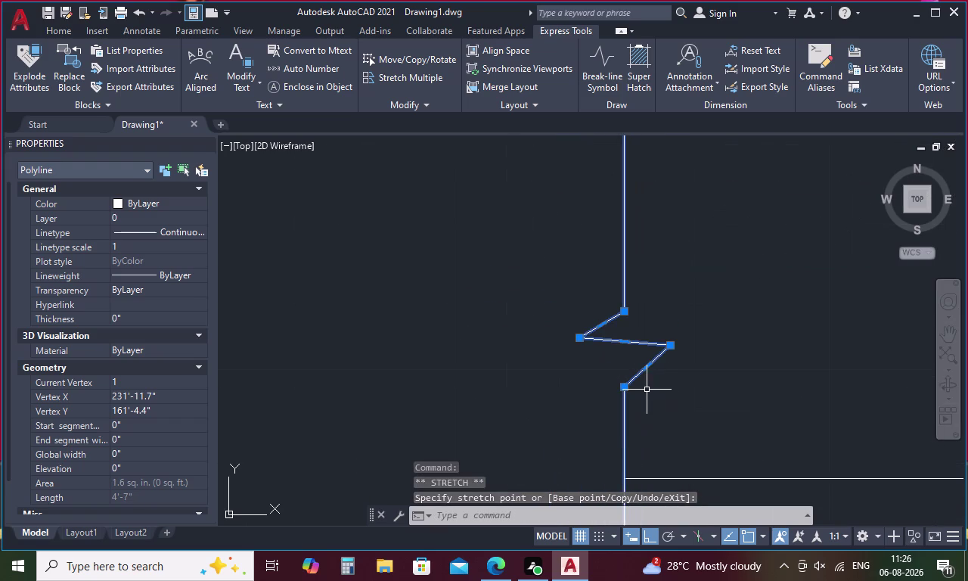
scroll(down, 3)
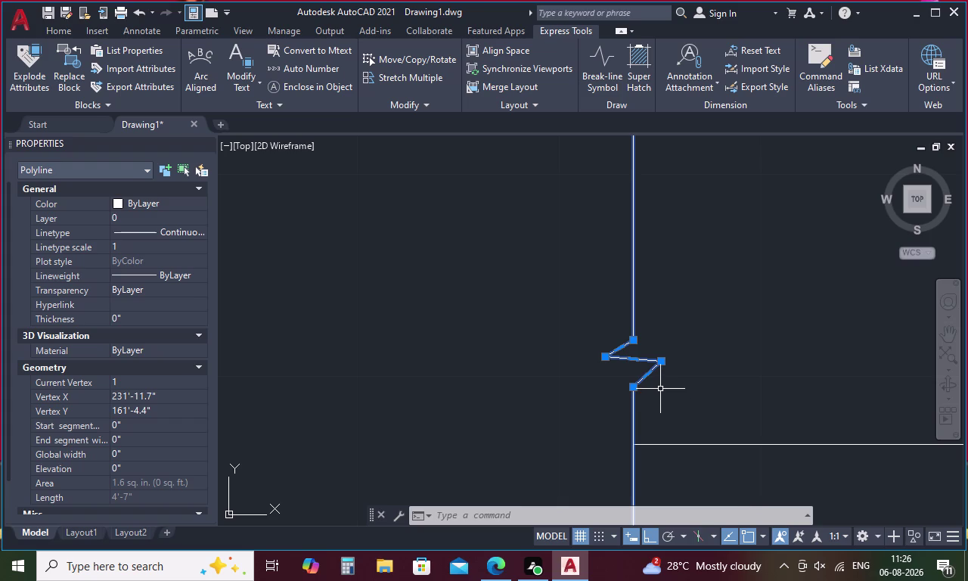
key(Escape)
Scale the zigzag break-line symbol by a factor of 3 about its vertex.
text(SCA)
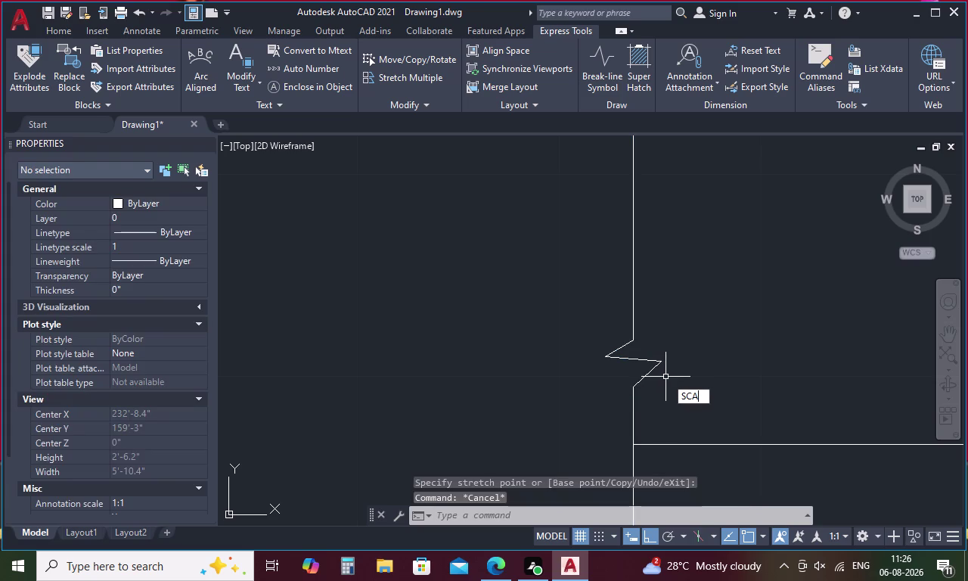
key(l)
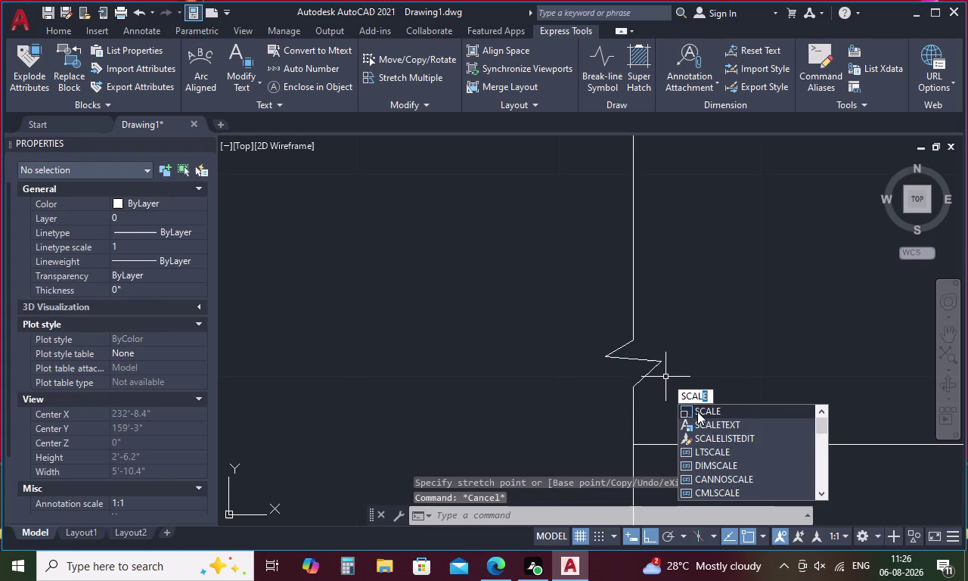
click(698, 411)
scroll(down, 3)
scroll(down, 3)
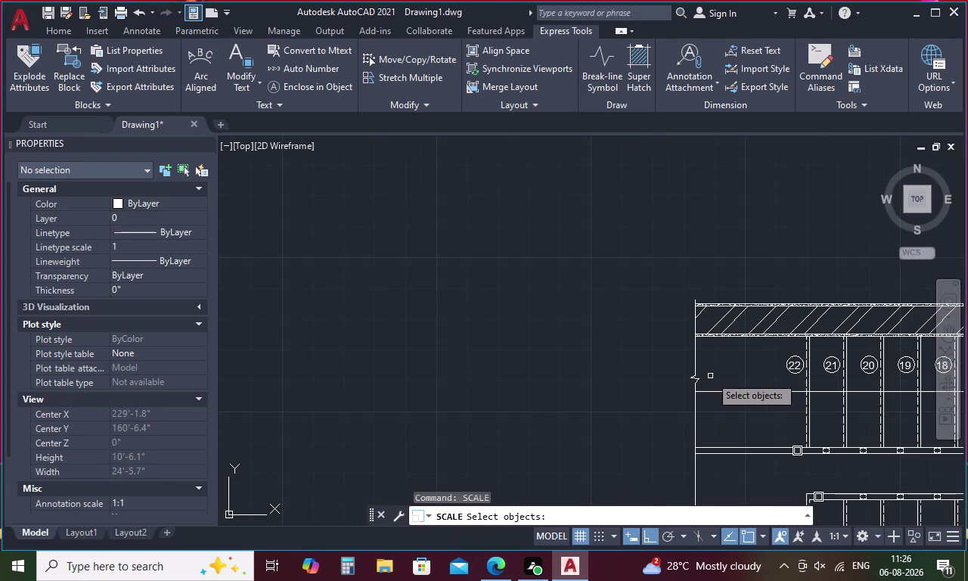
middle_drag(709, 422, 680, 290)
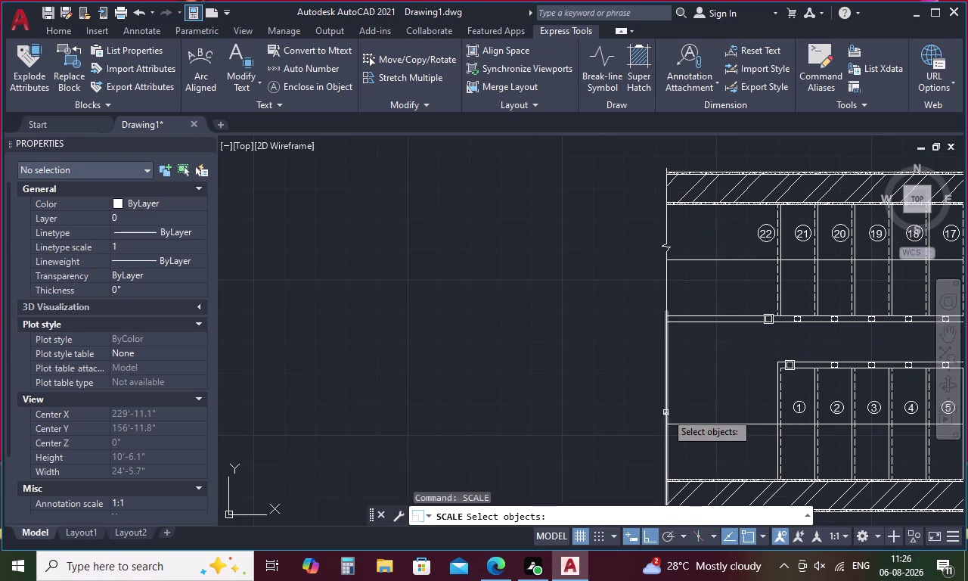
scroll(up, 3)
scroll(up, 3)
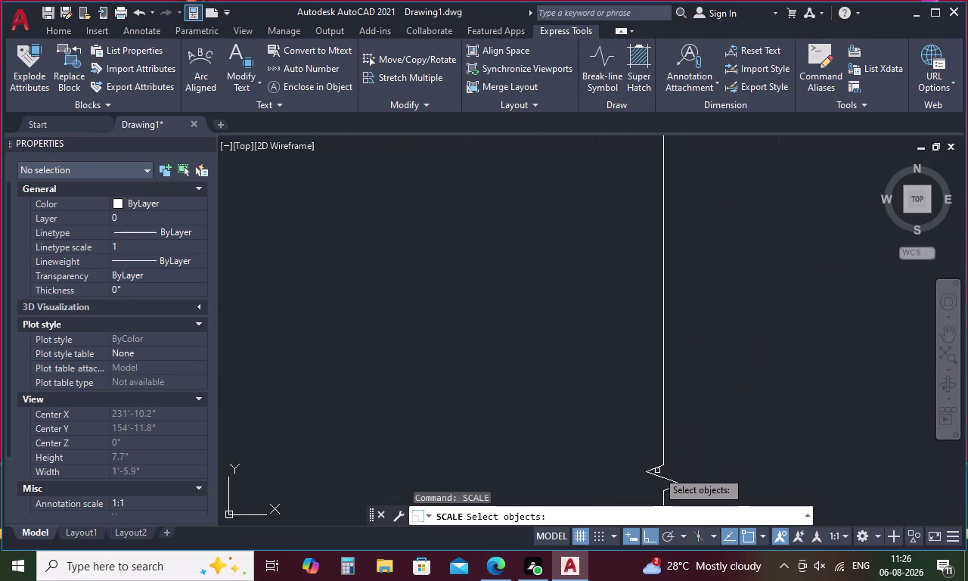
click(656, 469)
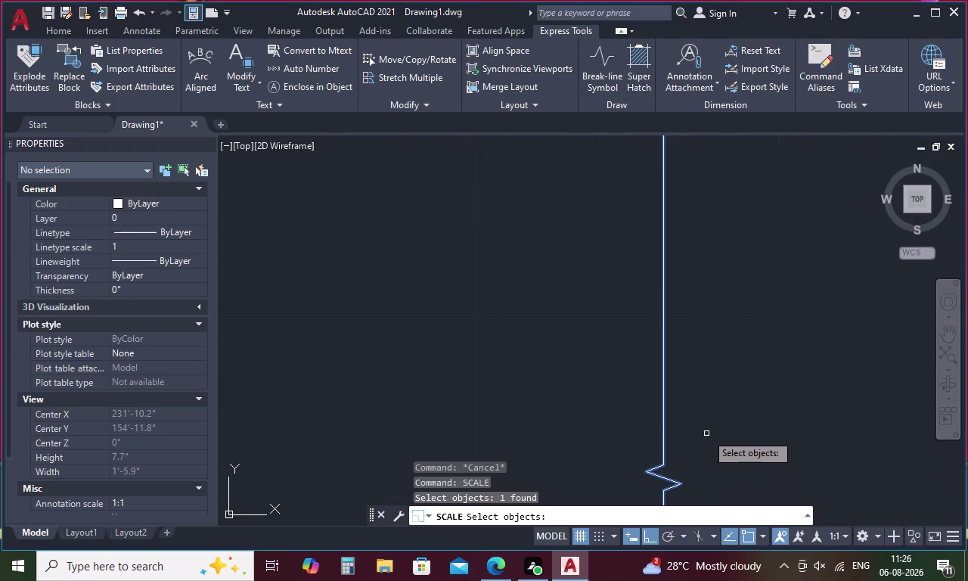
key(3)
key(Return)
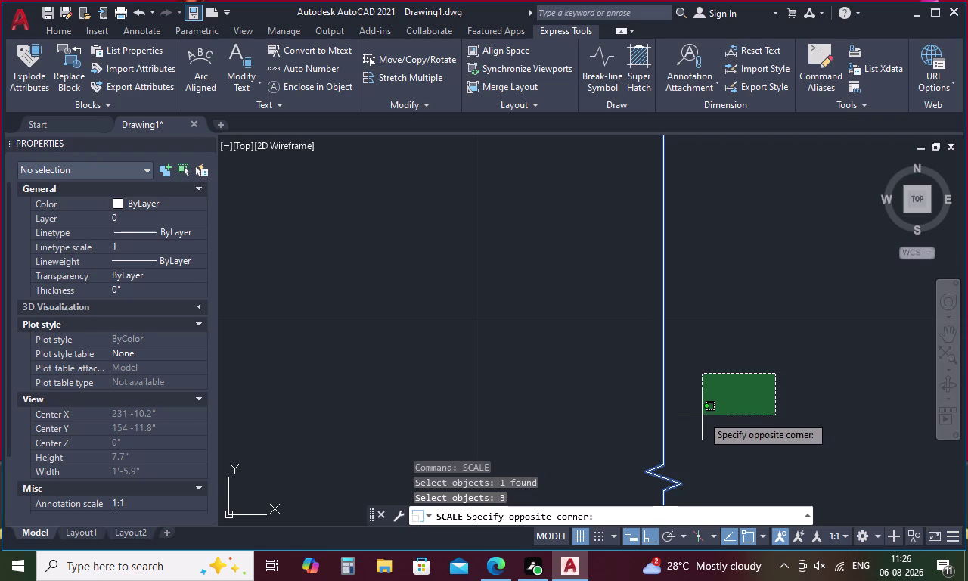
click(706, 406)
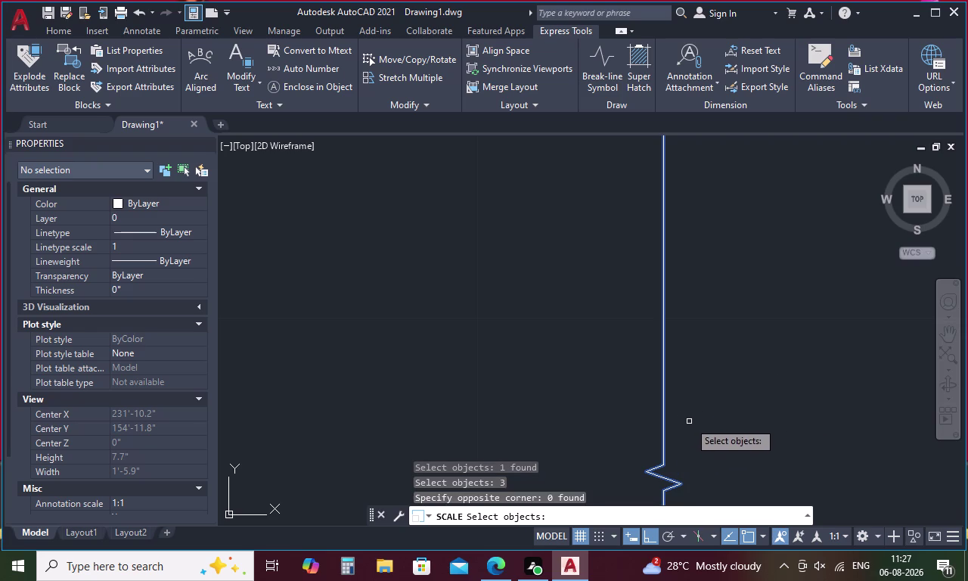
right_click(694, 417)
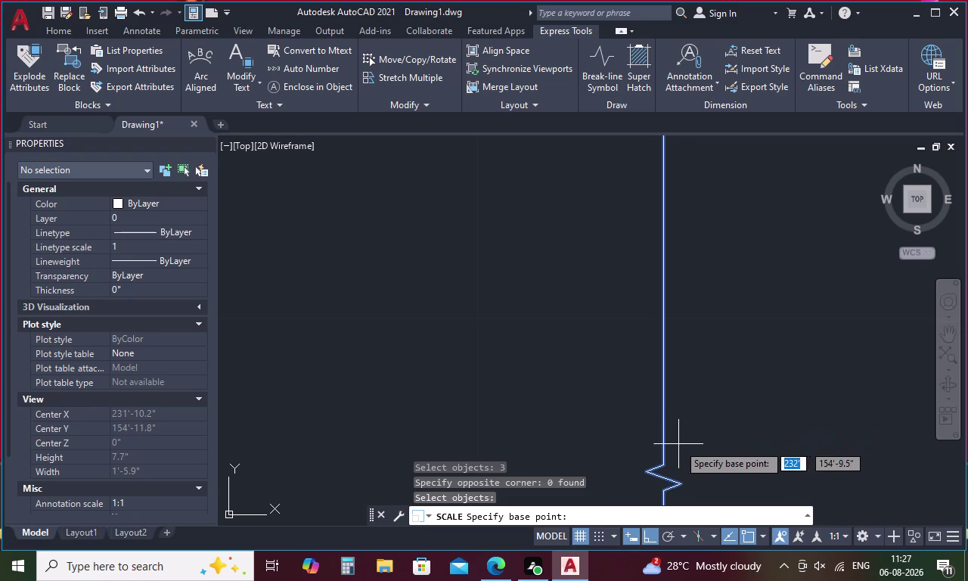
middle_drag(674, 444, 676, 356)
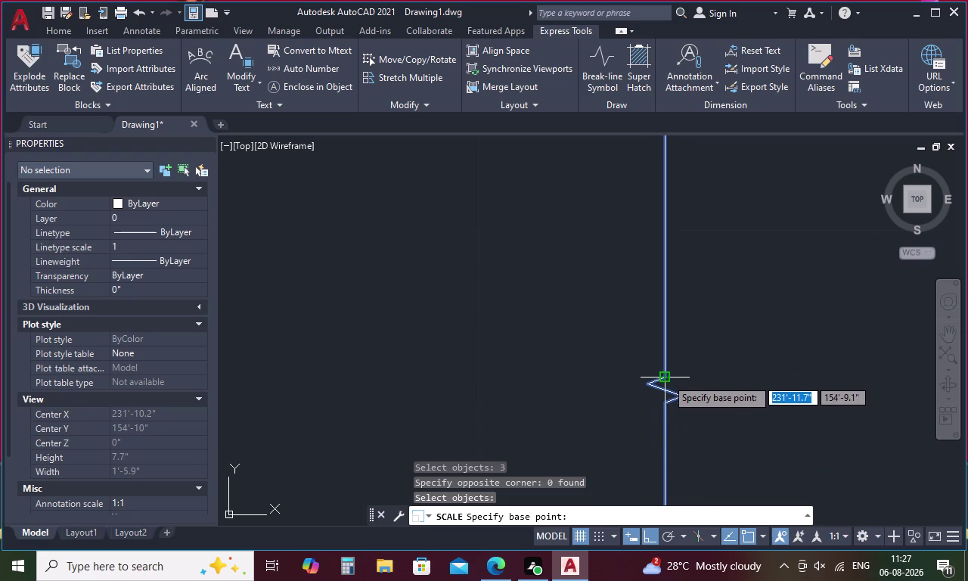
click(660, 392)
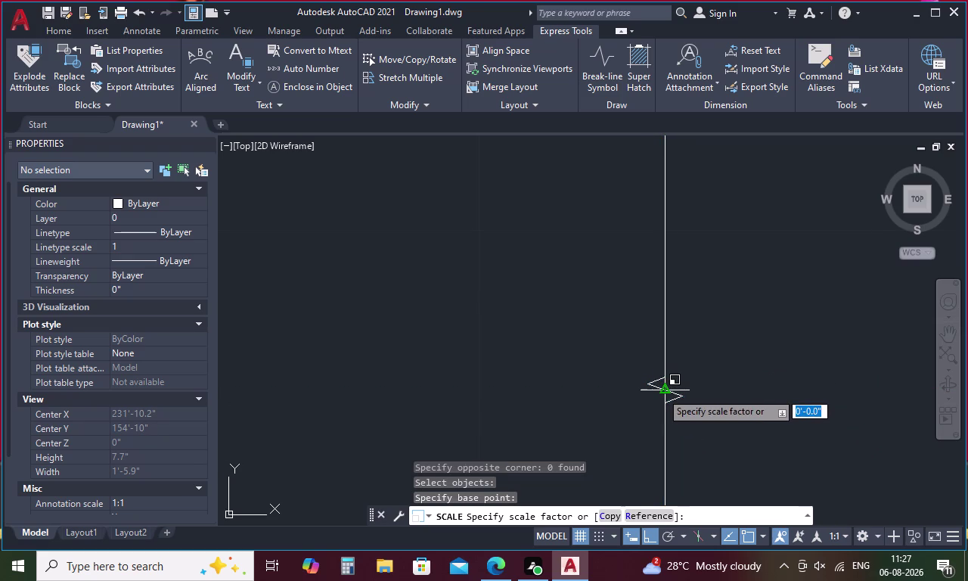
key(3)
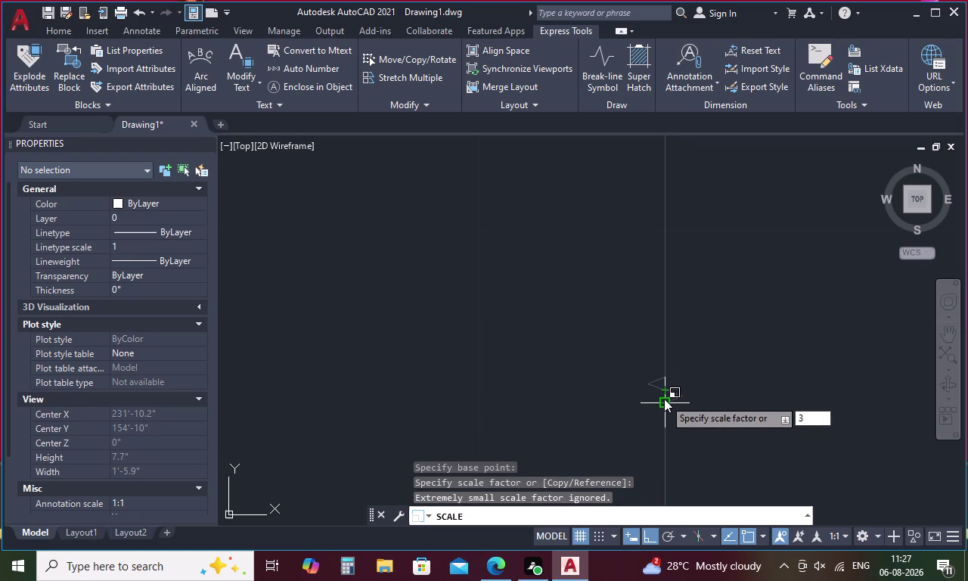
key(space)
Pan across the stair drawing and select the break-line polyline.
scroll(down, 3)
scroll(down, 3)
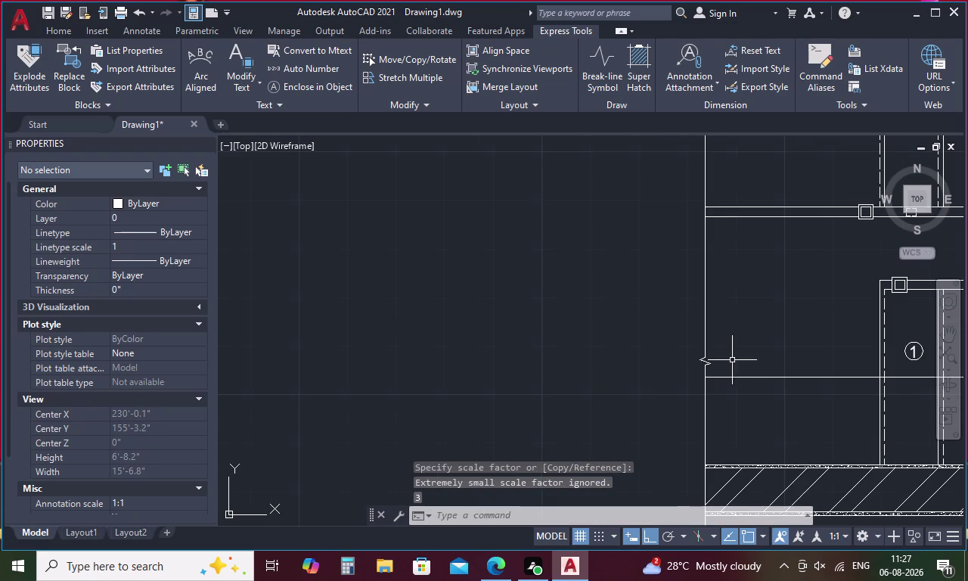
scroll(down, 3)
middle_drag(771, 335, 731, 261)
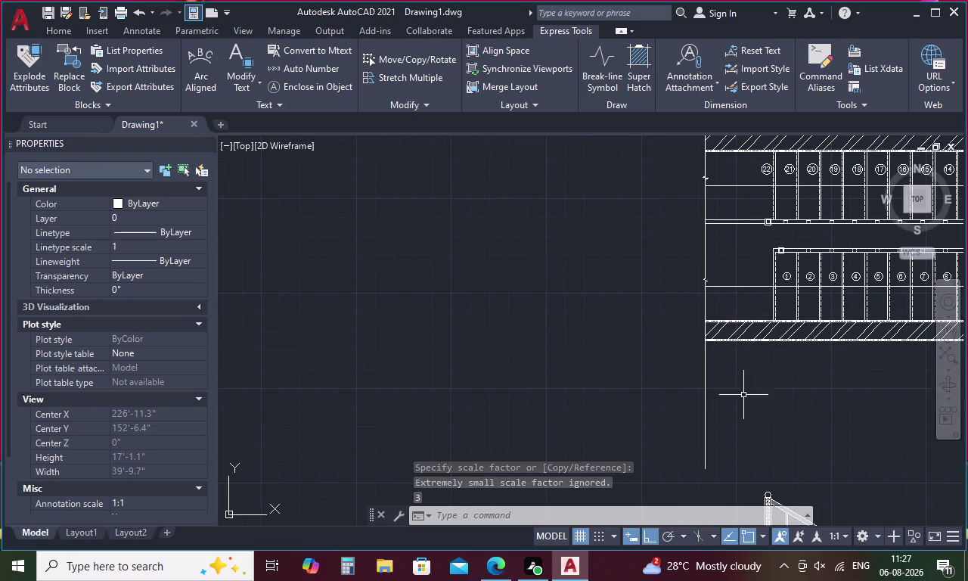
scroll(up, 3)
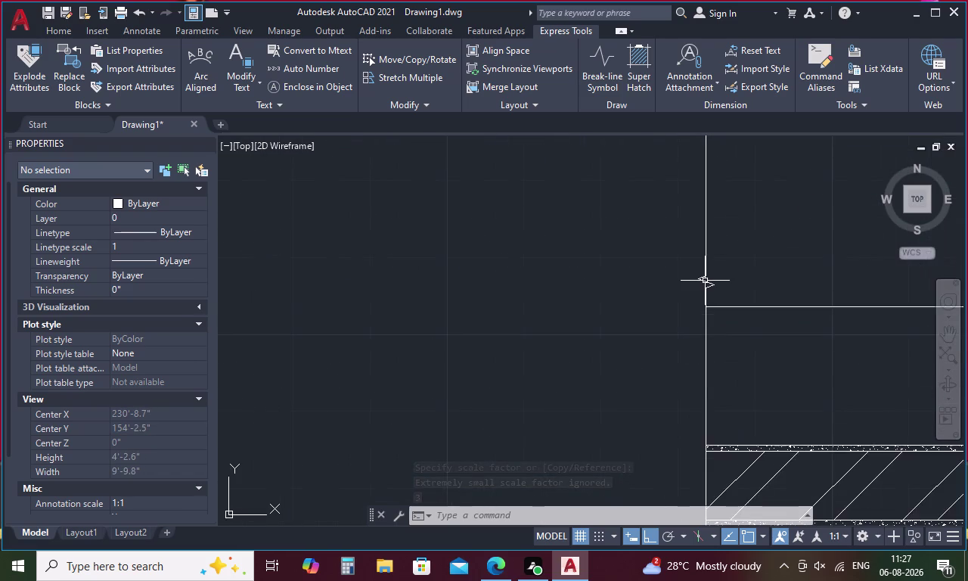
scroll(up, 3)
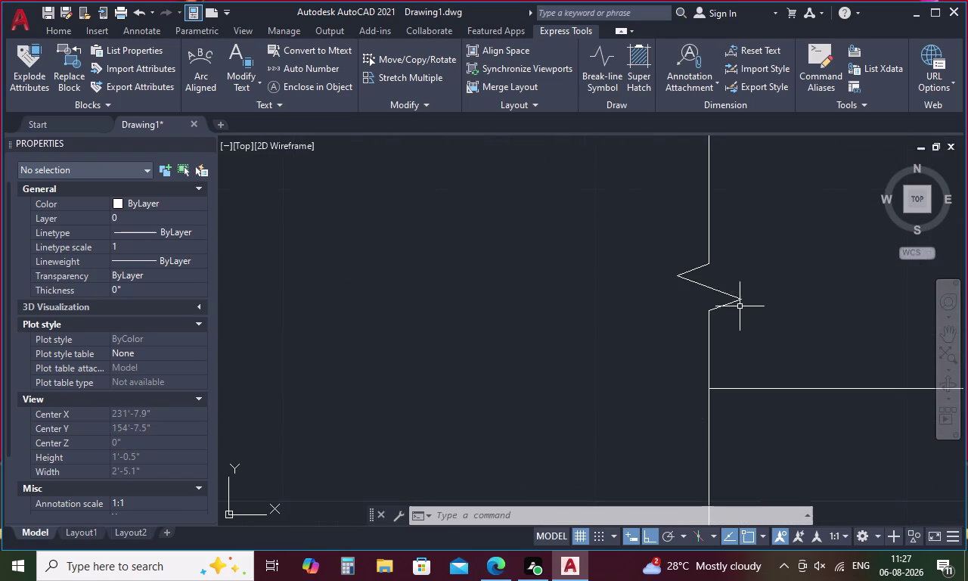
click(724, 295)
Try scaling the break-line polyline from its context menu, then cancel.
right_click(748, 300)
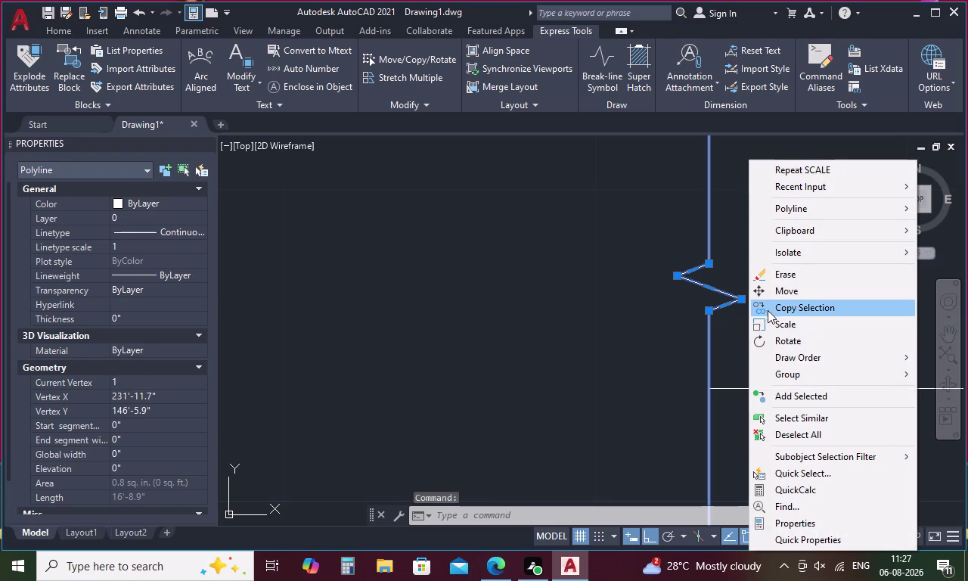
key(Escape)
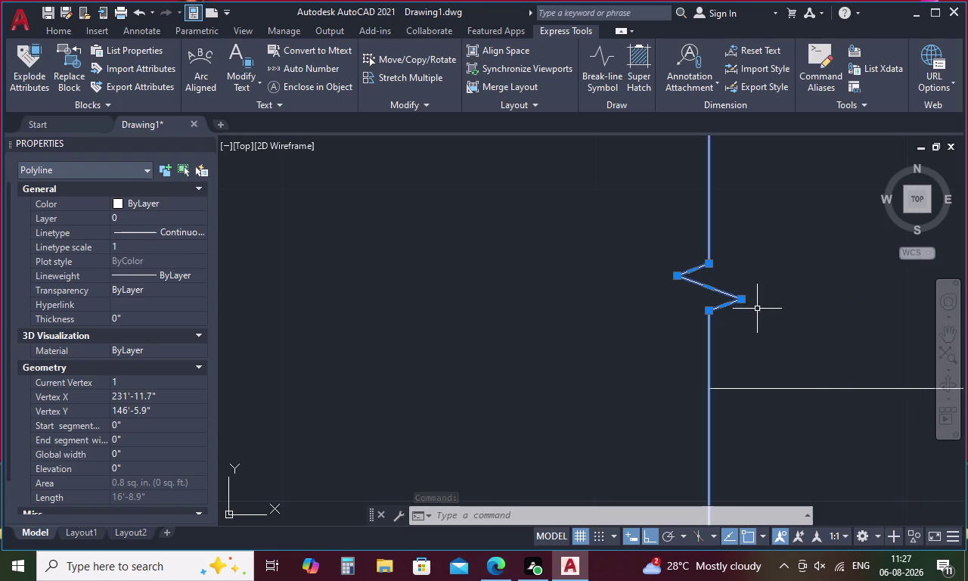
right_click(760, 295)
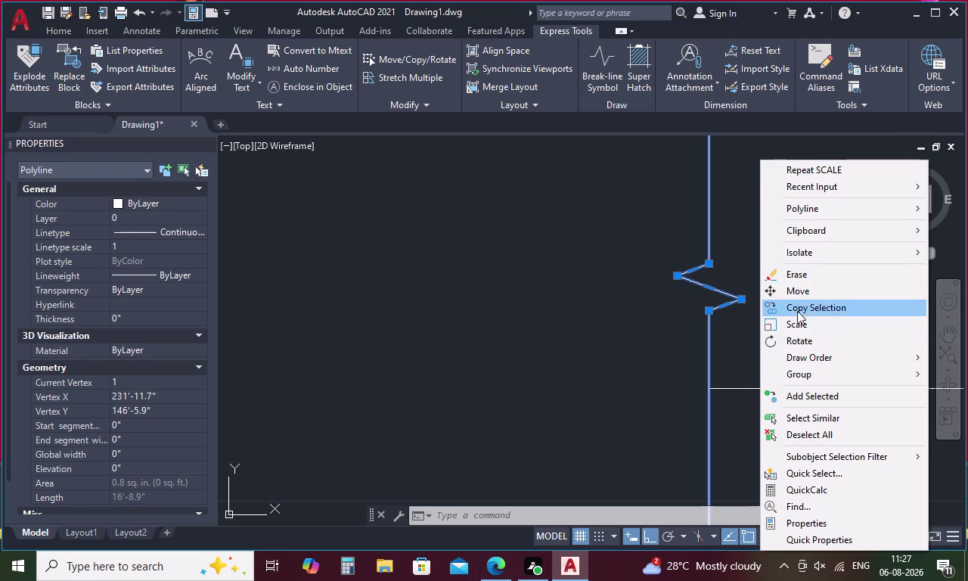
click(797, 324)
click(713, 289)
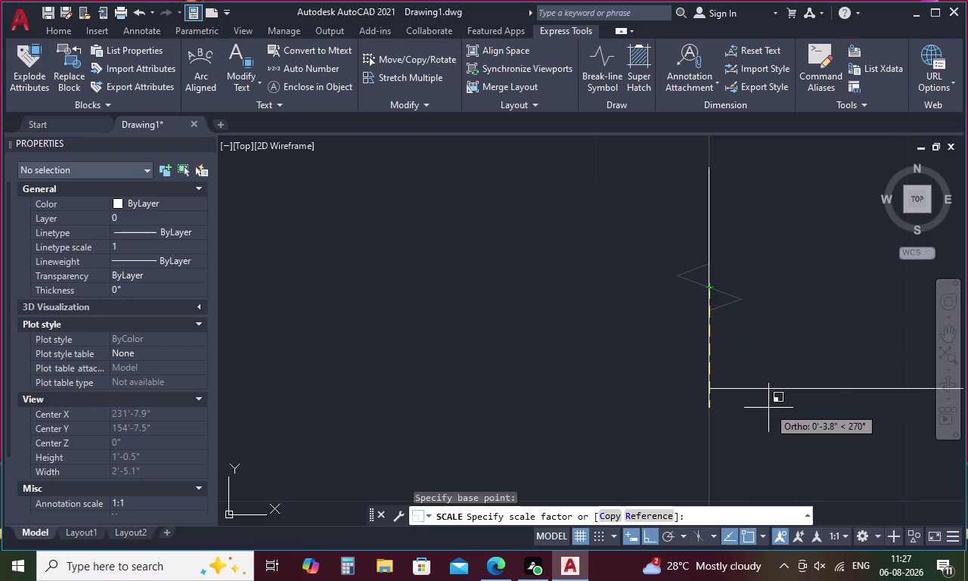
key(Escape)
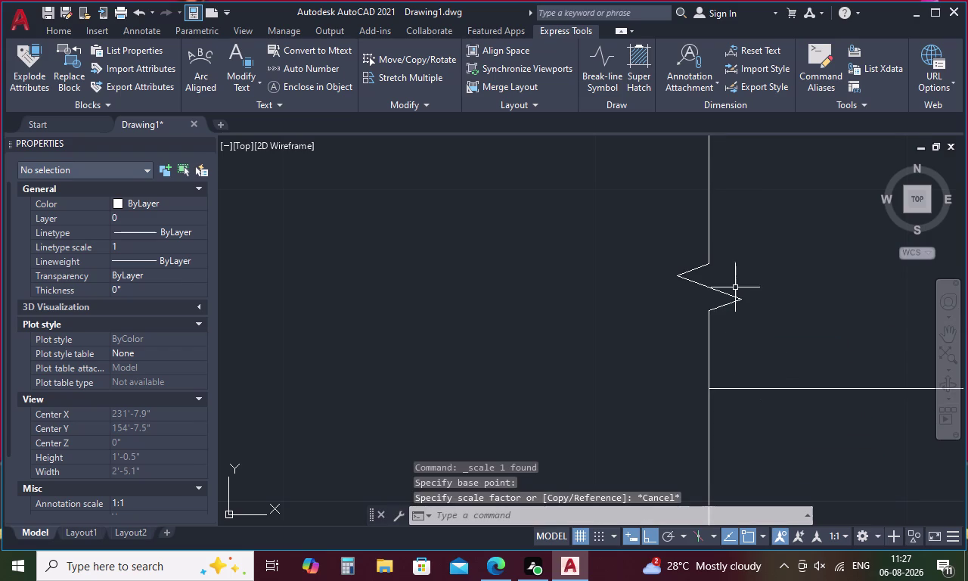
Stretch the zigzag's right tip outward and its left tip further left.
click(733, 294)
drag(745, 298, 751, 298)
click(795, 308)
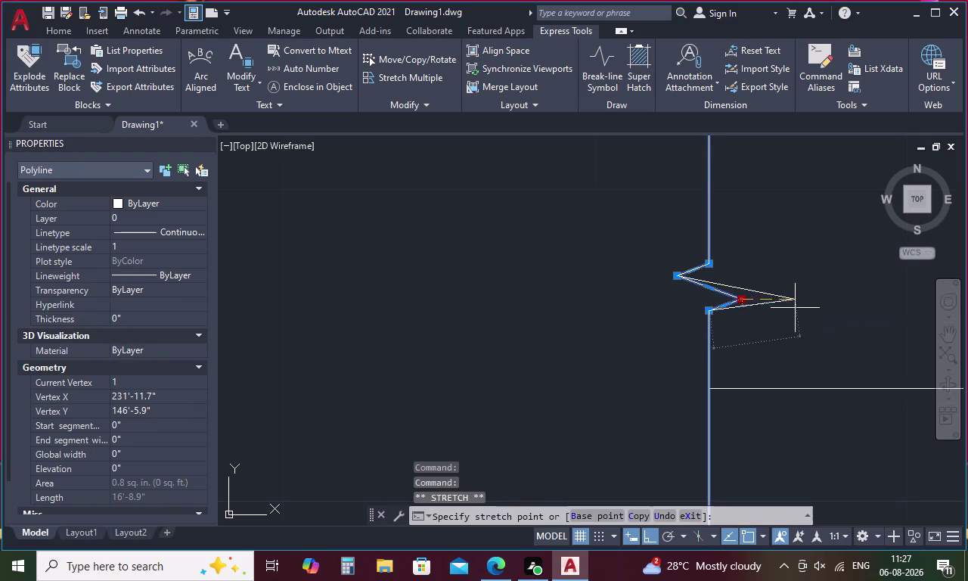
click(678, 274)
click(615, 269)
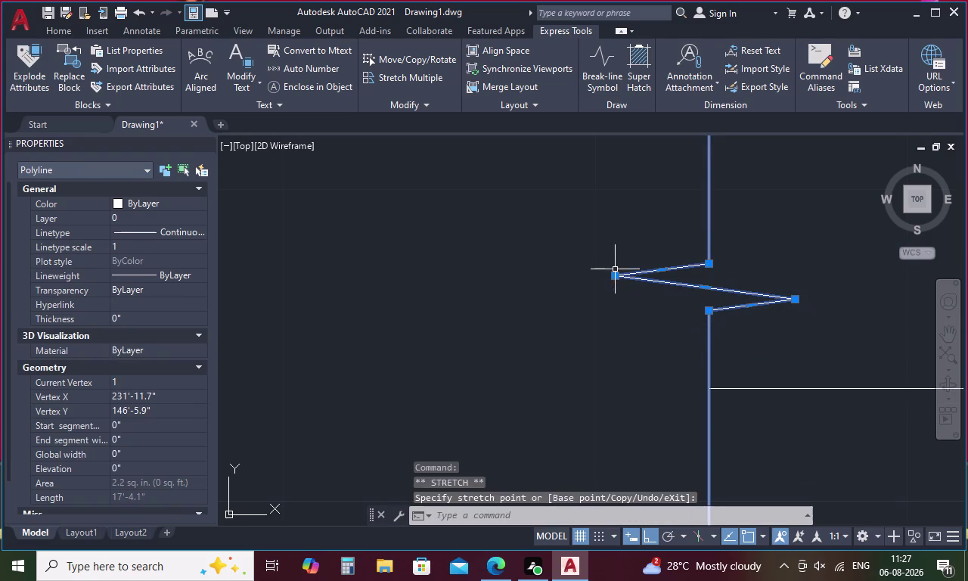
click(715, 264)
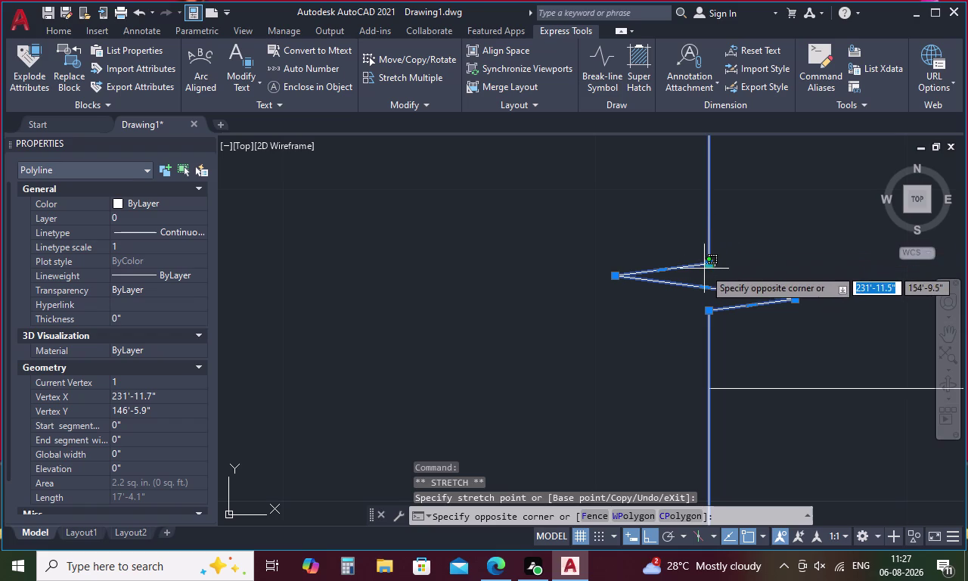
drag(709, 263, 713, 252)
key(Escape)
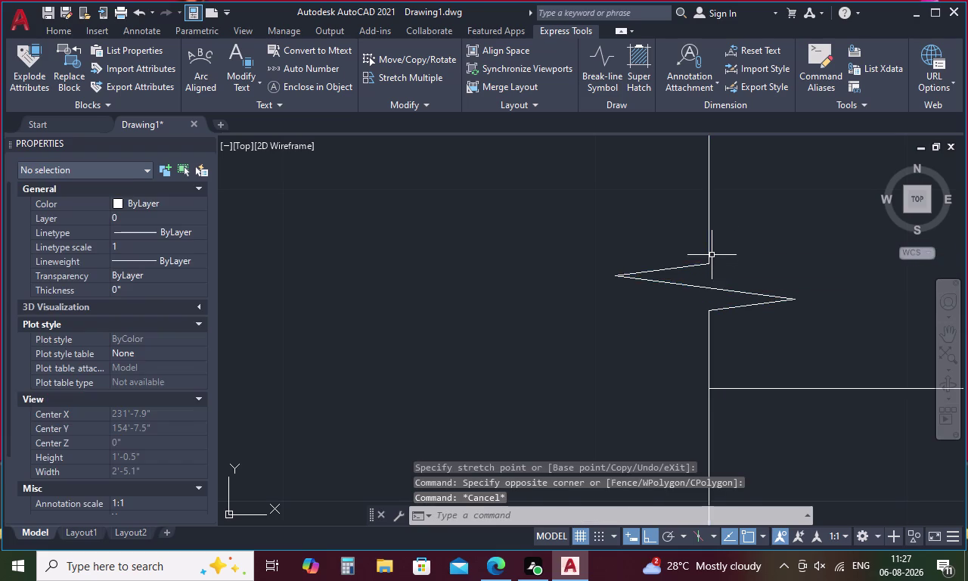
Raise the zigzag's upper vertex and lower its bottom vertex along the line.
click(704, 287)
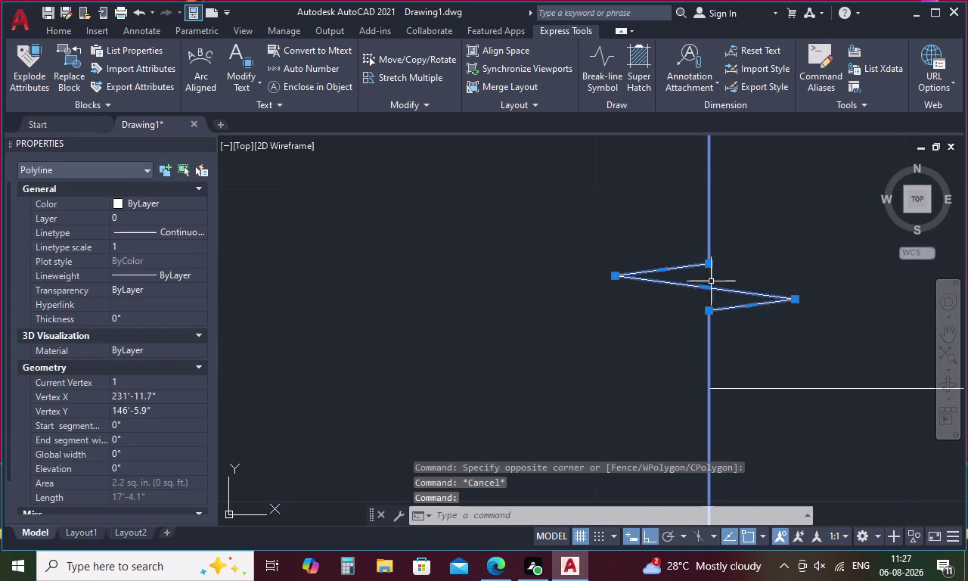
right_click(732, 263)
key(Escape)
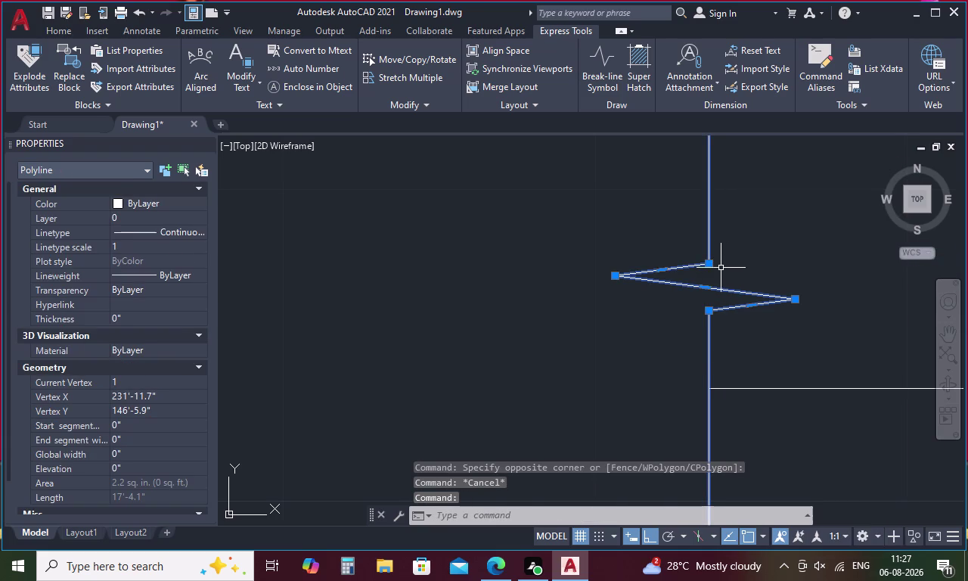
click(709, 264)
click(711, 224)
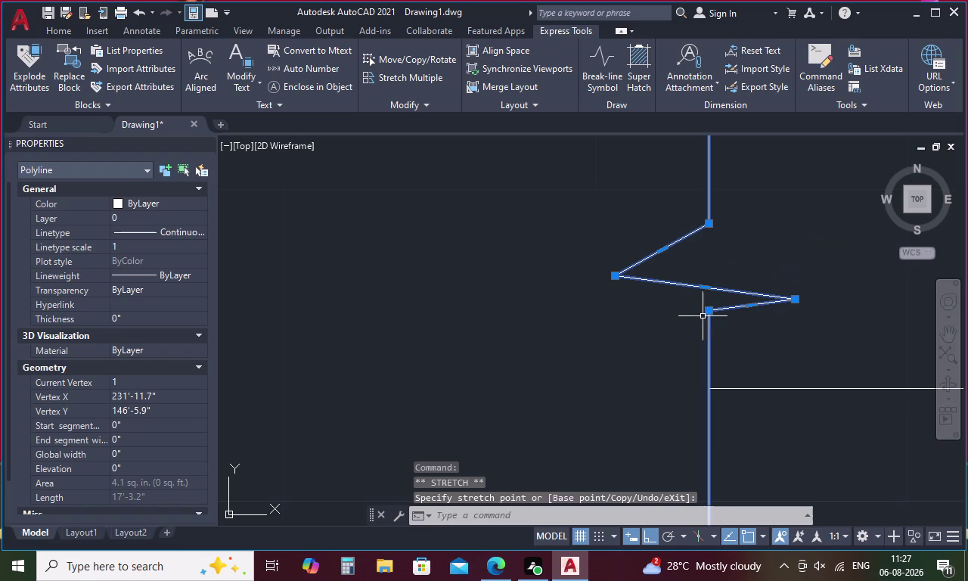
click(708, 310)
click(716, 361)
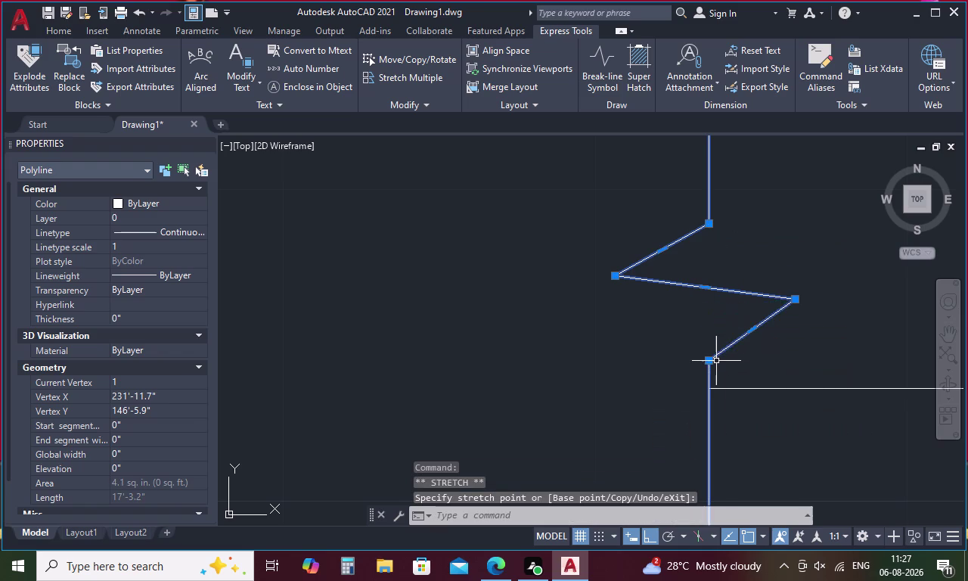
scroll(down, 3)
scroll(down, 3)
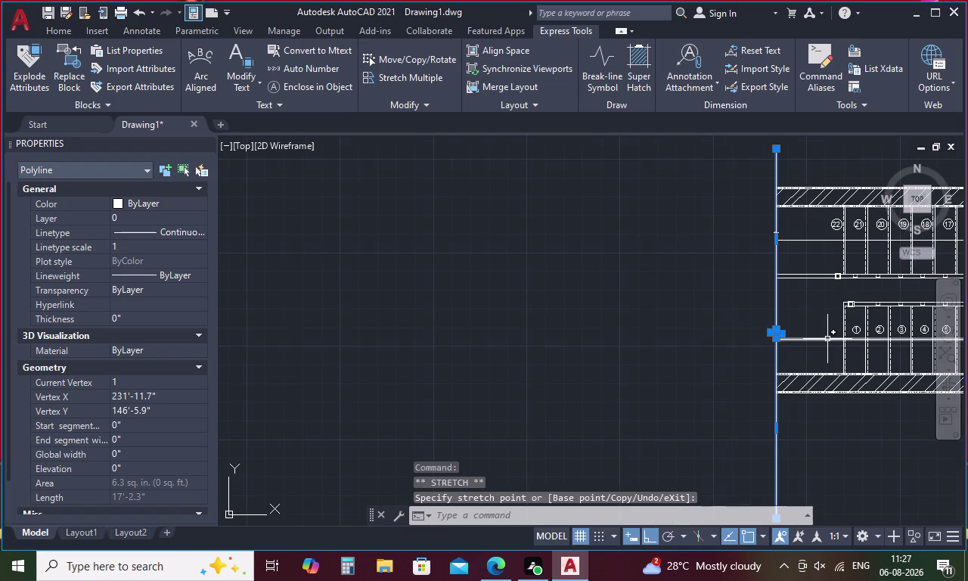
key(Escape)
Select the vertical break-line polyline and a second polyline, then press Delete.
scroll(up, 3)
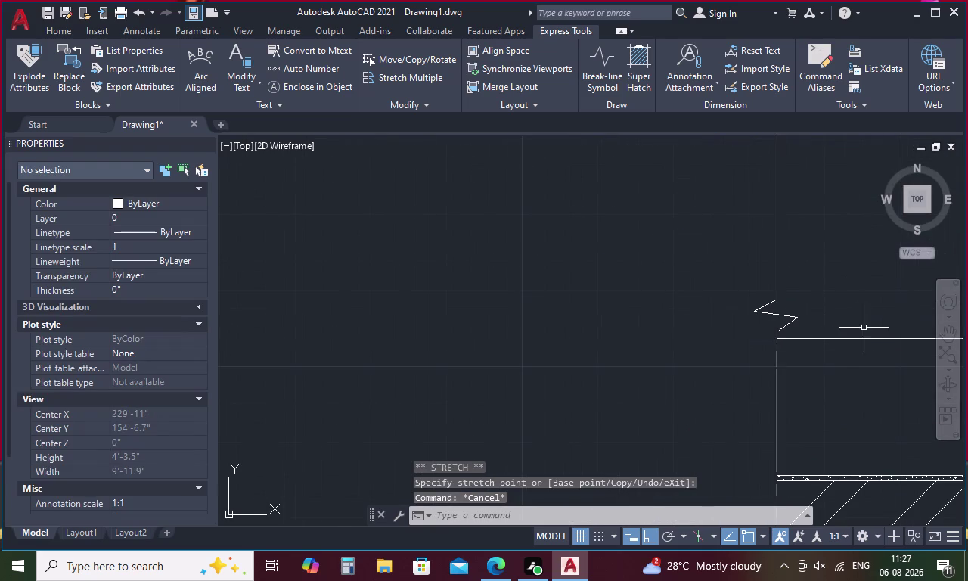
click(776, 266)
scroll(down, 3)
middle_drag(817, 257, 789, 312)
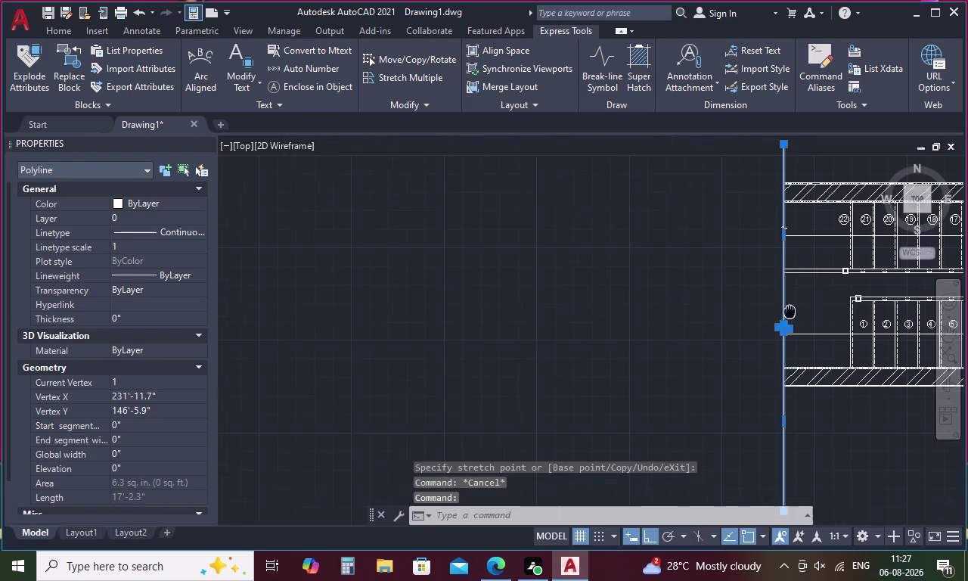
middle_drag(789, 313, 789, 312)
click(781, 218)
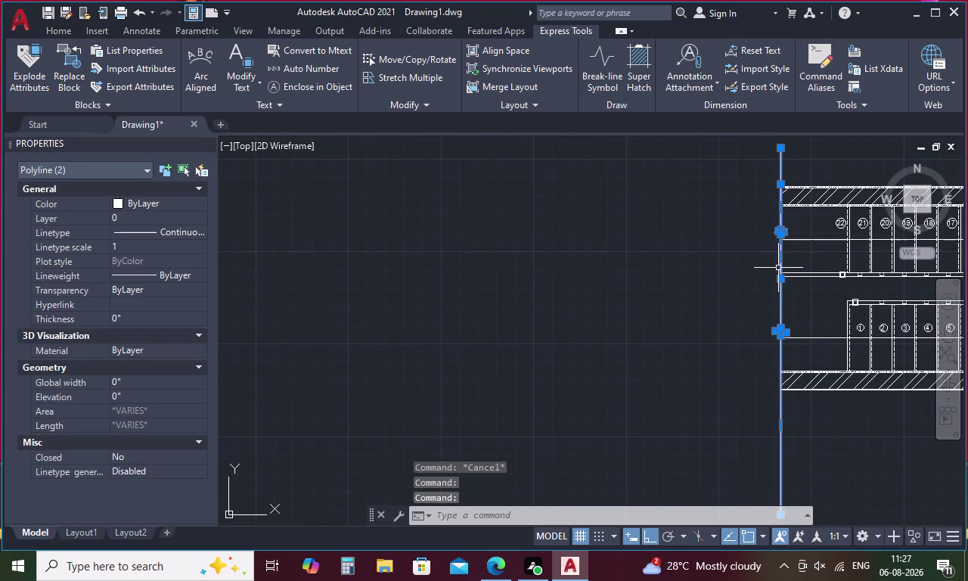
key(Delete)
Draw a line with LINE from the upper slab edge downward.
text(L)
key(space)
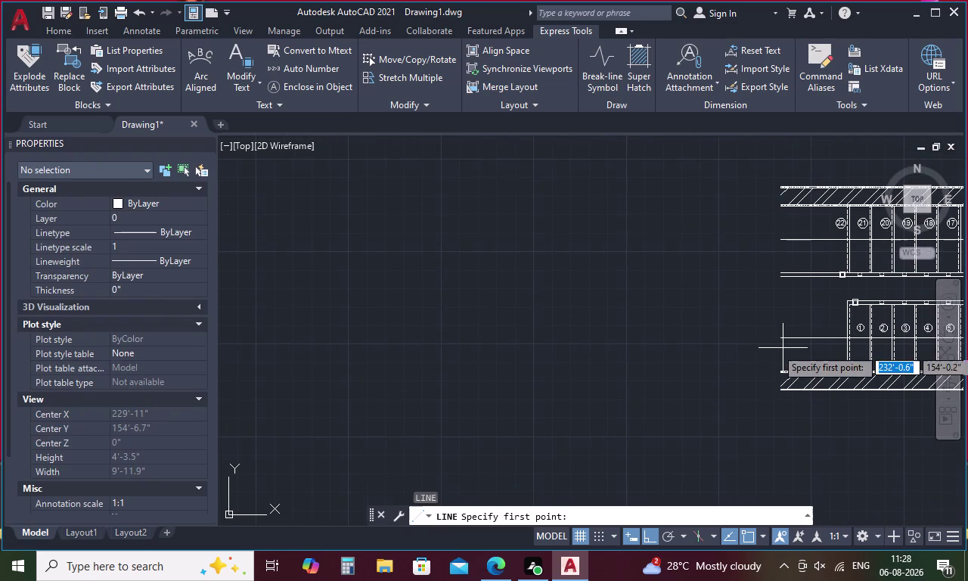
scroll(up, 3)
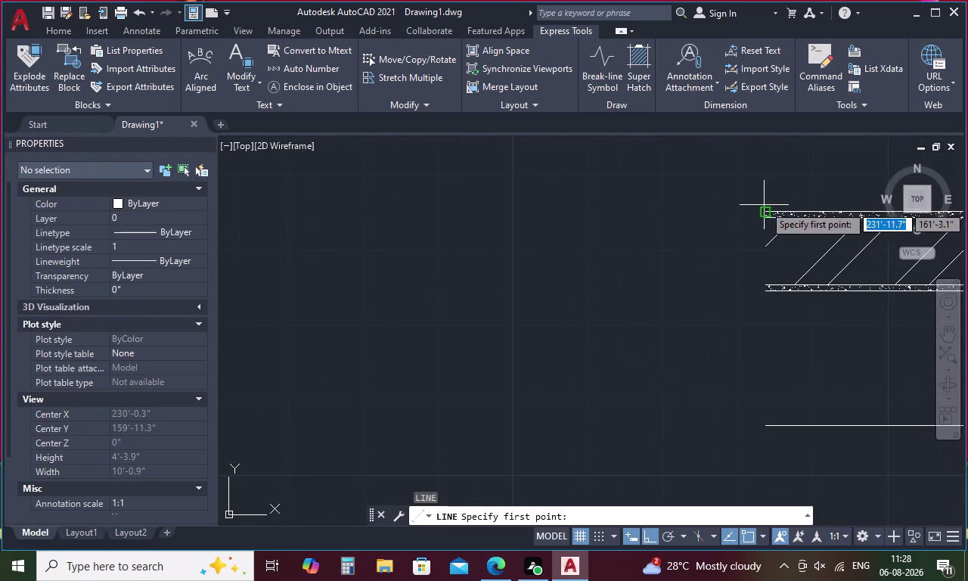
click(761, 207)
scroll(down, 3)
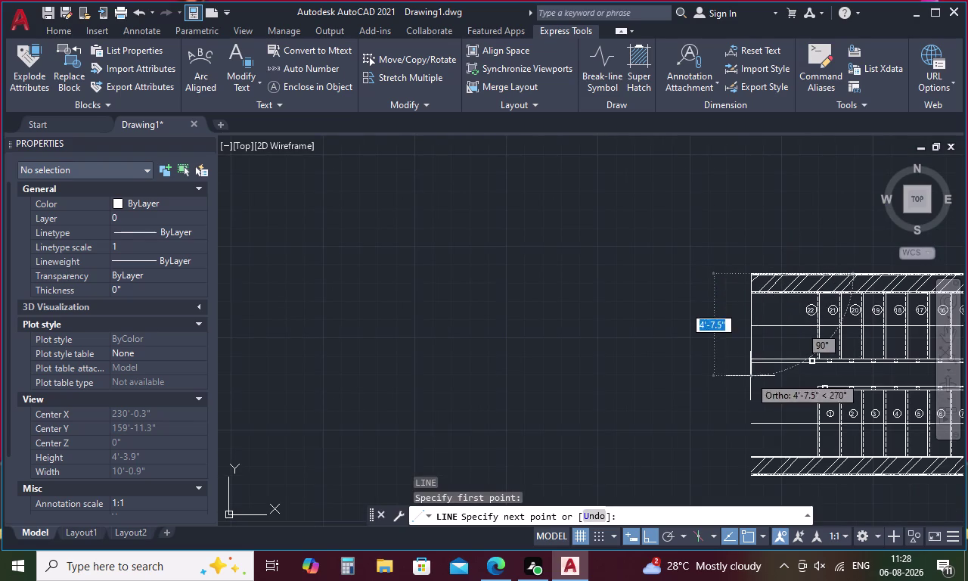
scroll(up, 3)
click(751, 345)
scroll(down, 3)
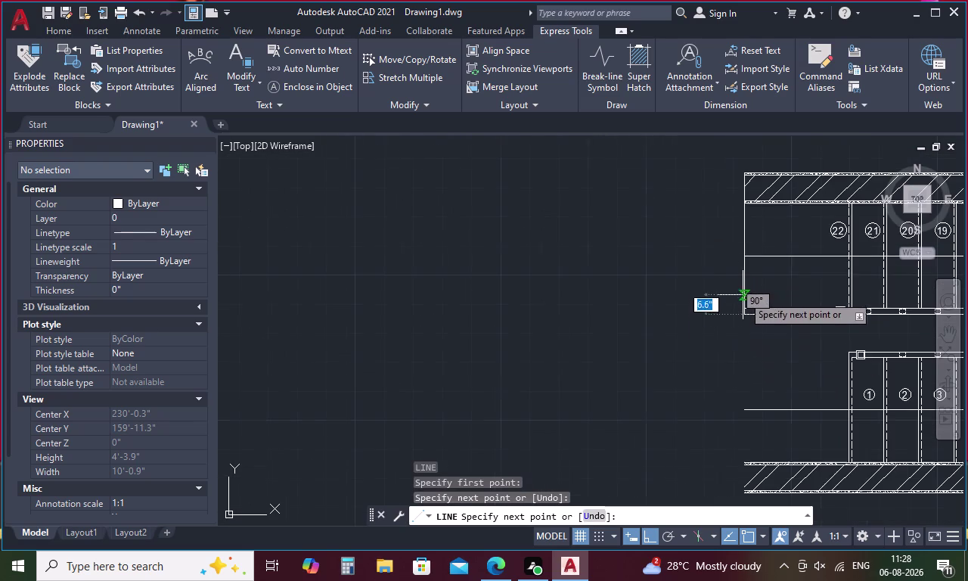
click(742, 243)
key(space)
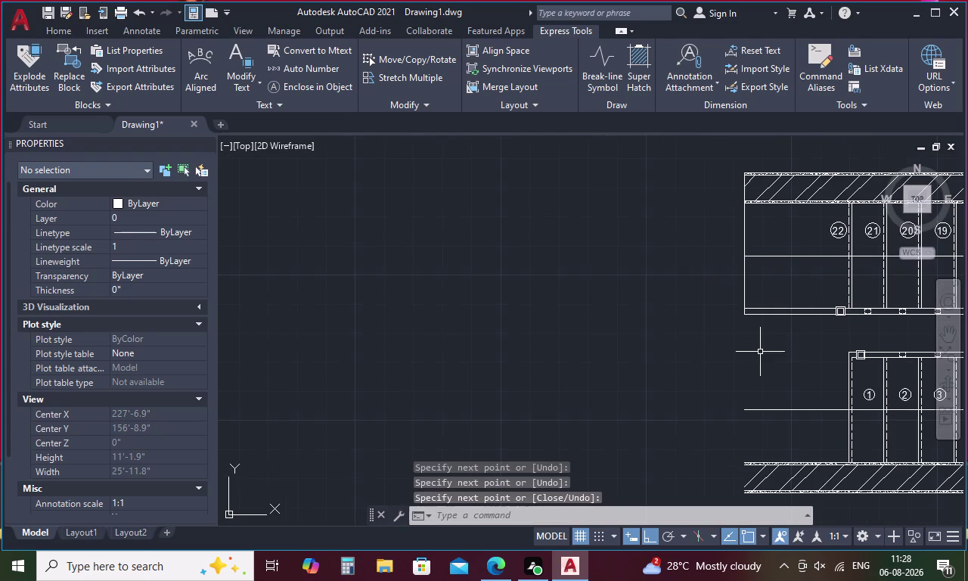
Draw a line from the lower slab edge to the flight's left end, then cancel.
key(space)
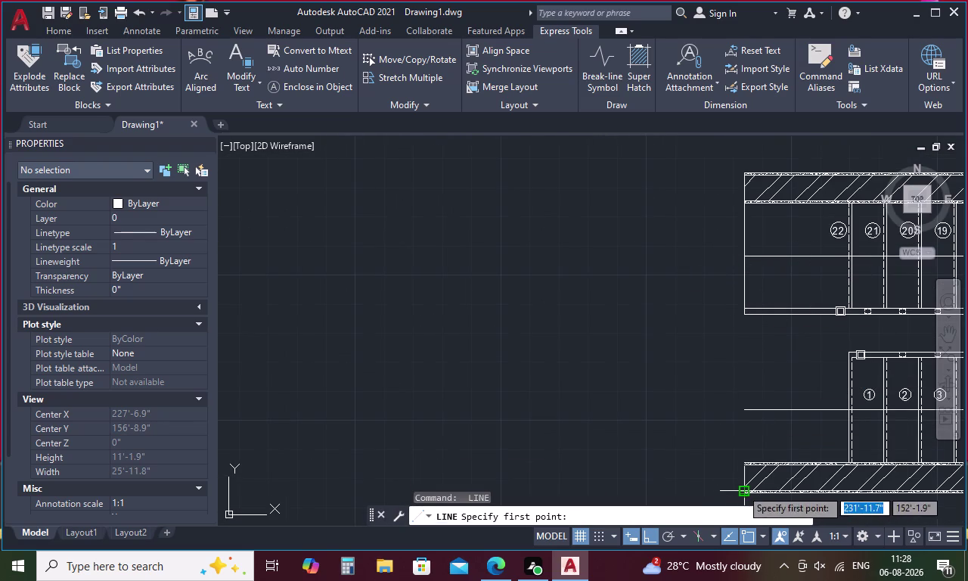
middle_drag(746, 479, 729, 362)
scroll(up, 3)
click(728, 370)
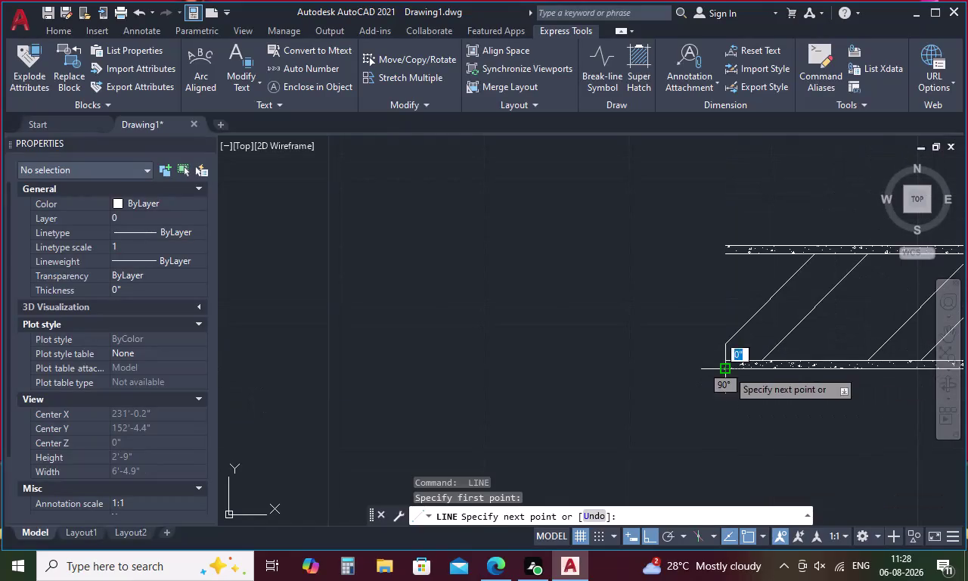
middle_drag(737, 299, 741, 491)
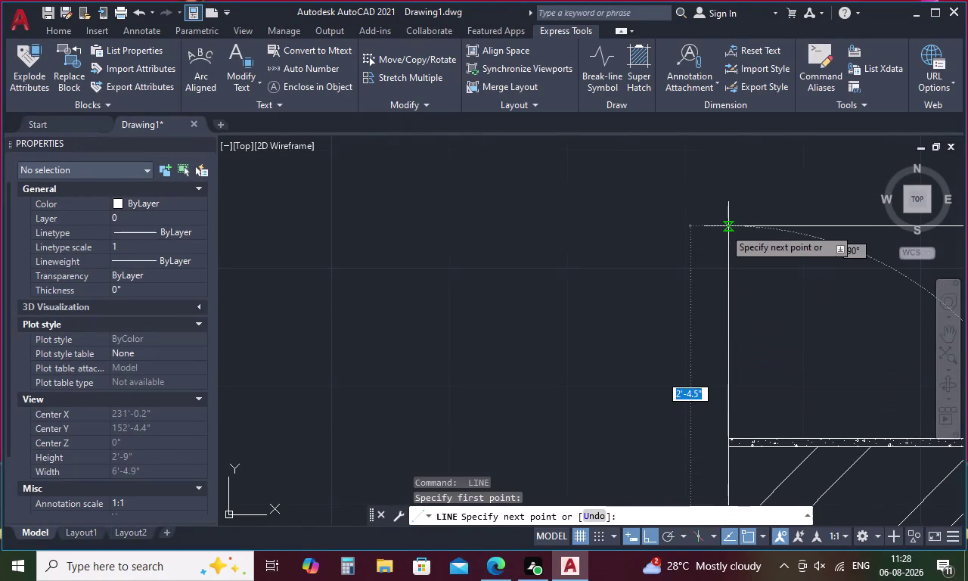
click(724, 226)
middle_drag(727, 381, 742, 259)
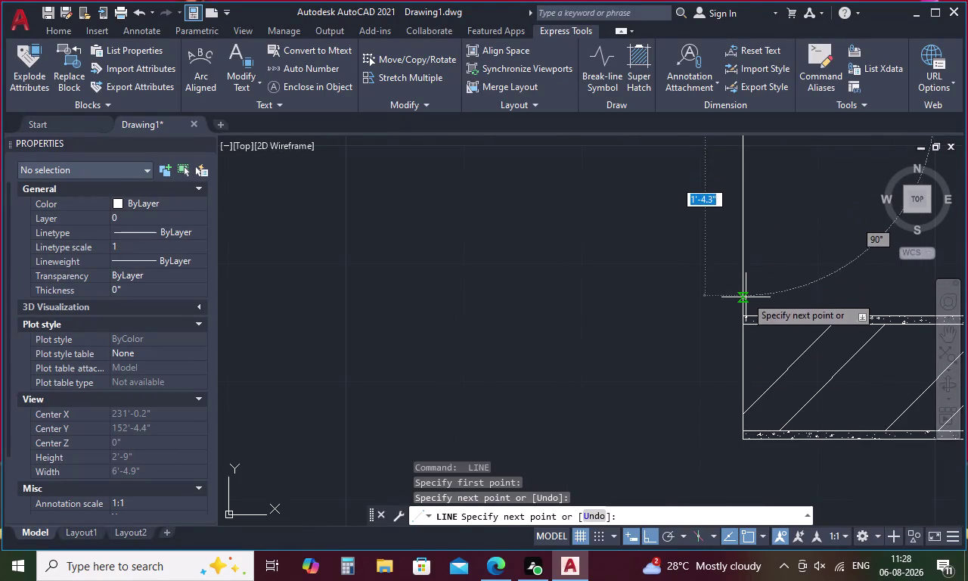
click(744, 271)
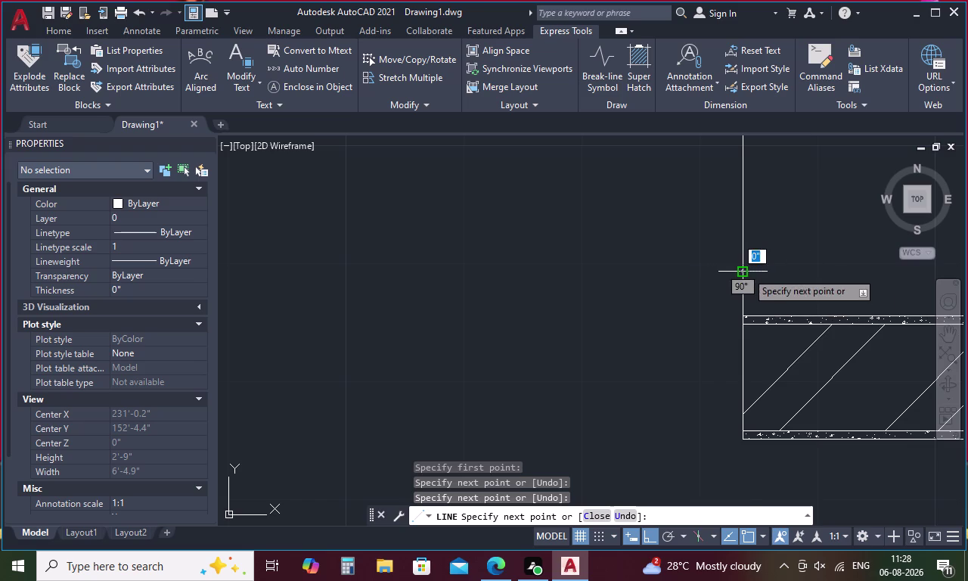
click(746, 272)
key(F1)
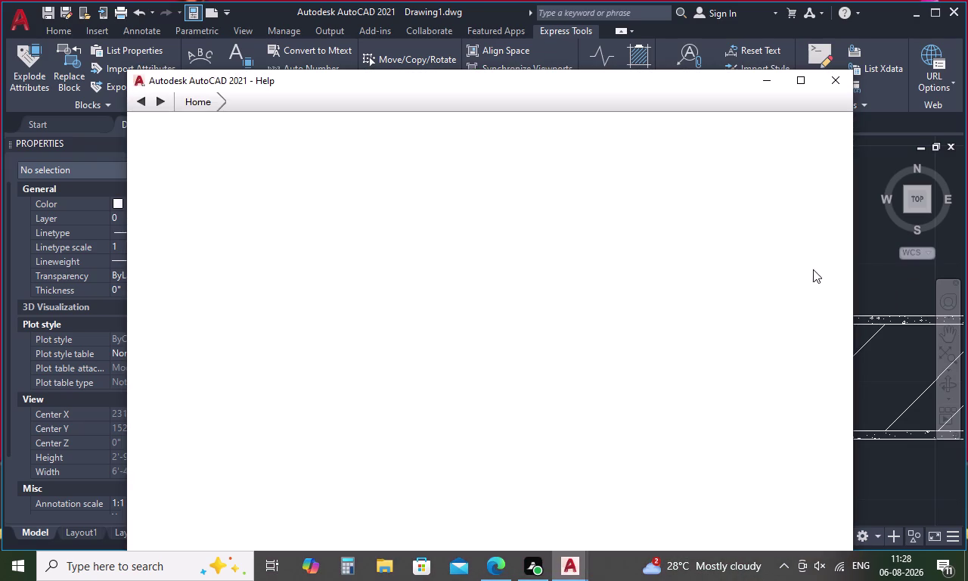
click(840, 80)
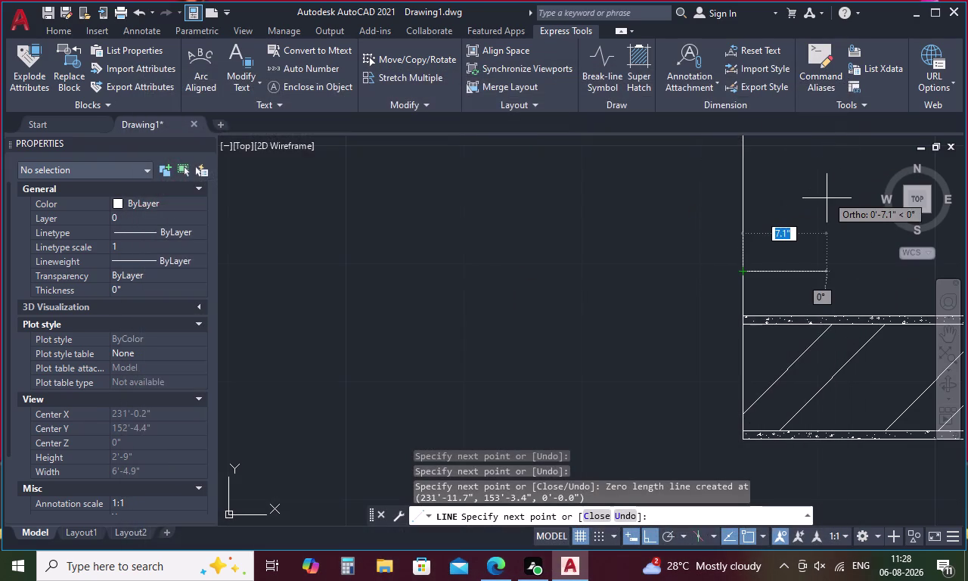
key(Escape)
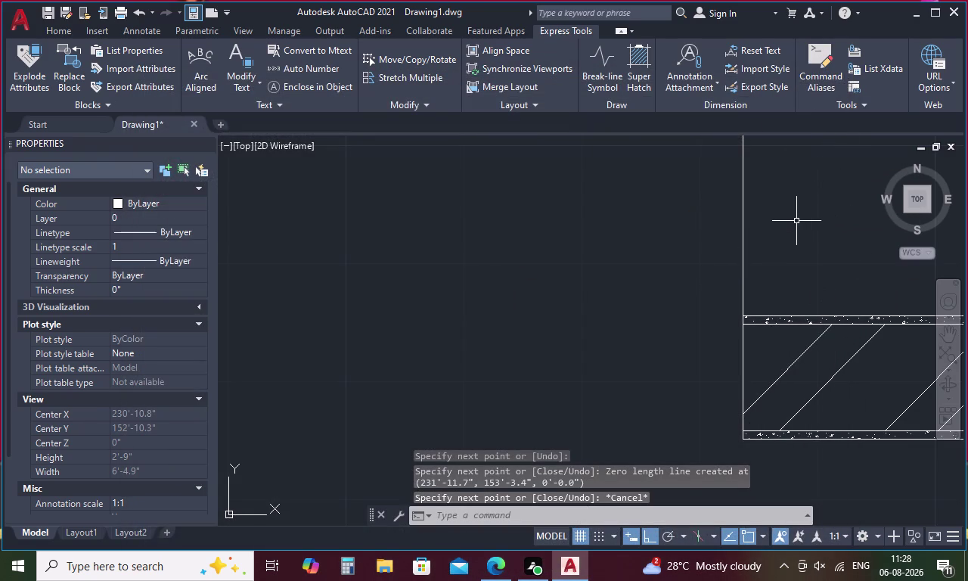
scroll(down, 3)
middle_drag(788, 224, 596, 263)
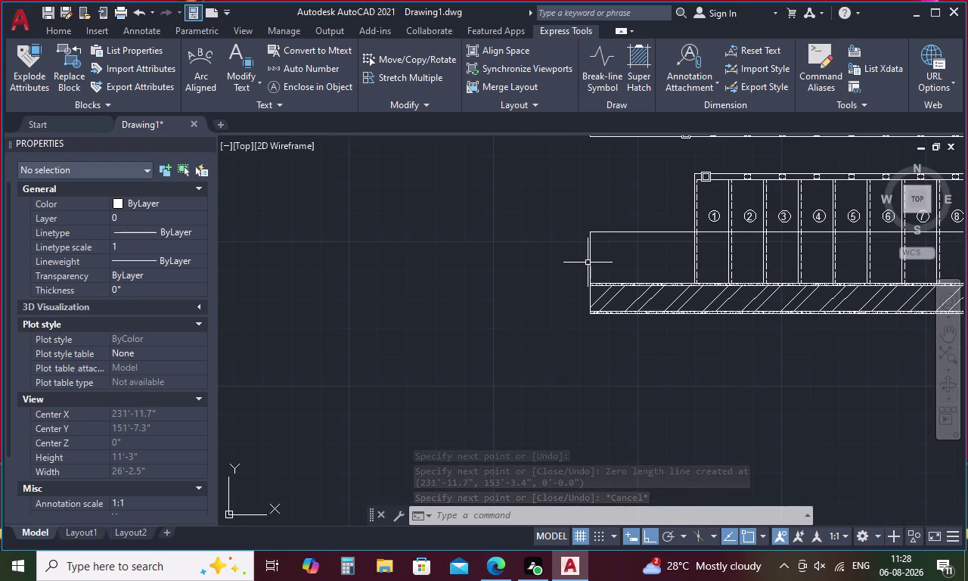
Delete the two short vertical end lines at the lower flight's left end.
click(590, 262)
key(Delete)
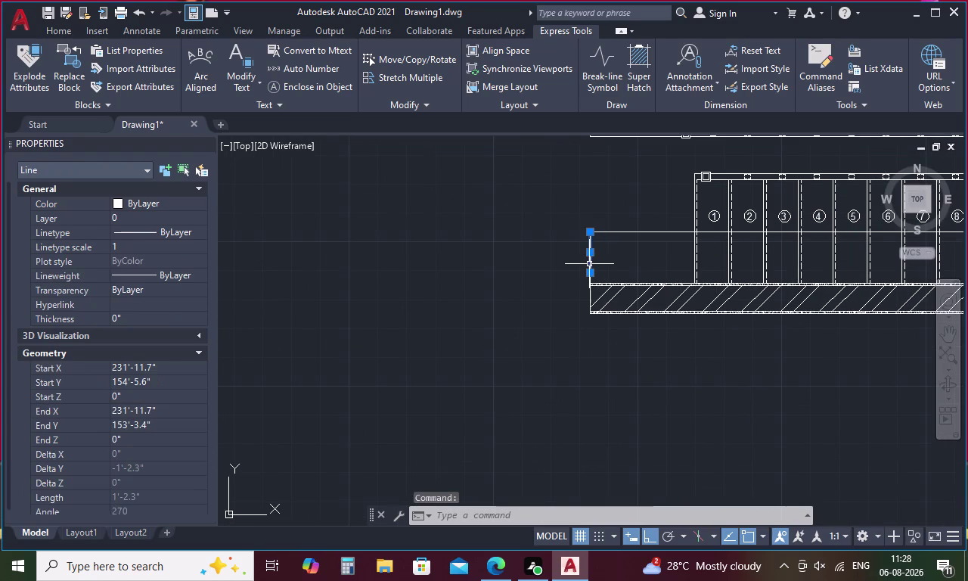
scroll(down, 3)
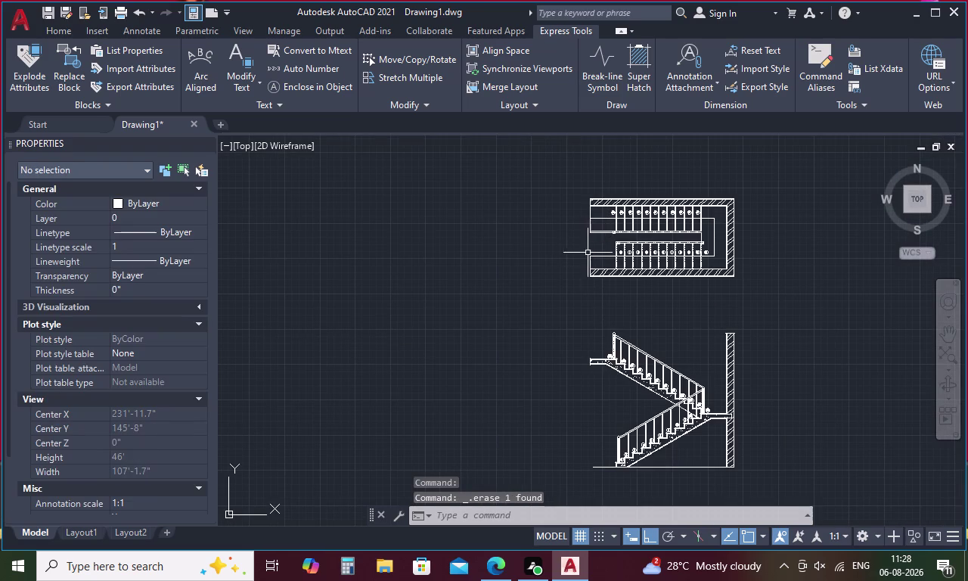
scroll(up, 3)
click(588, 271)
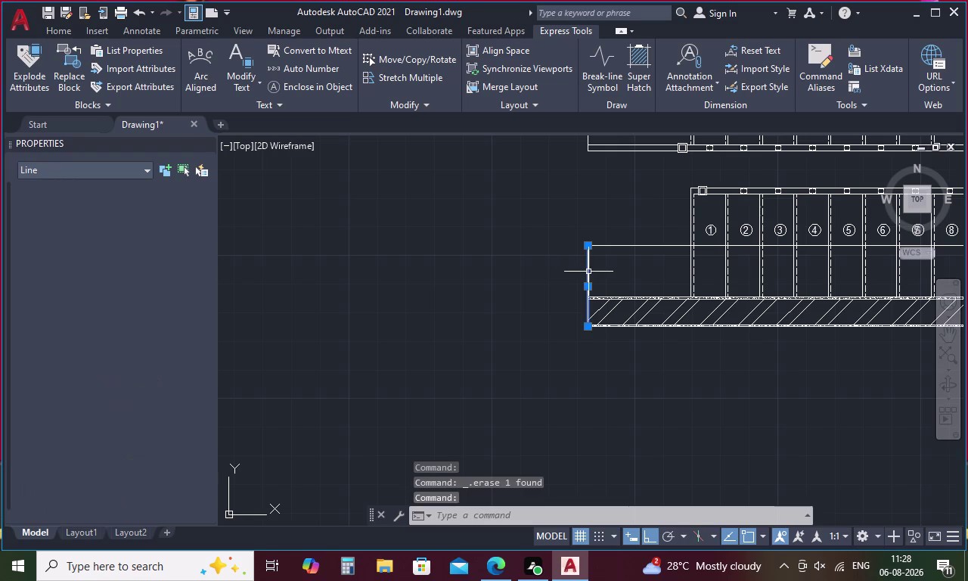
key(Delete)
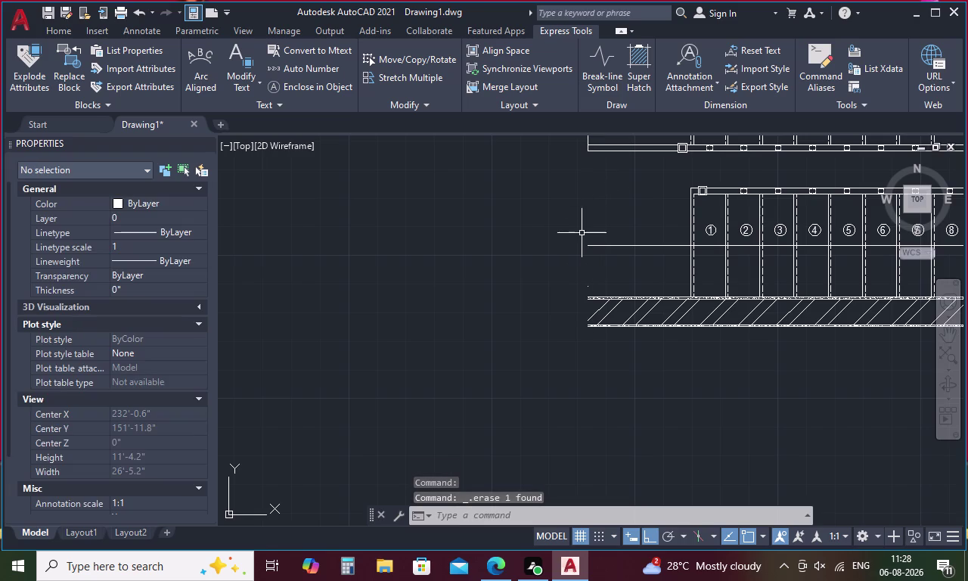
Delete the two end lines at the upper flight's left end.
middle_drag(581, 233, 602, 358)
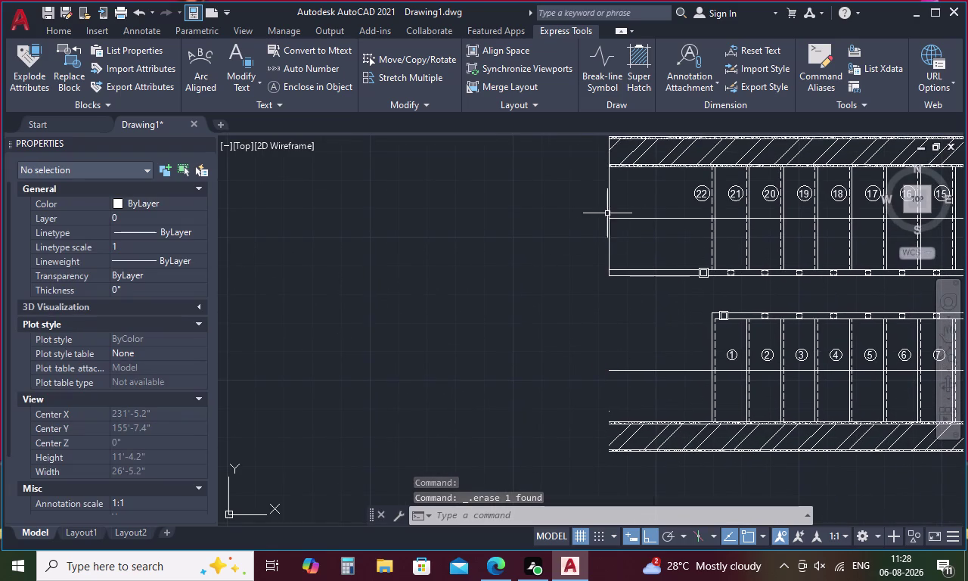
click(607, 211)
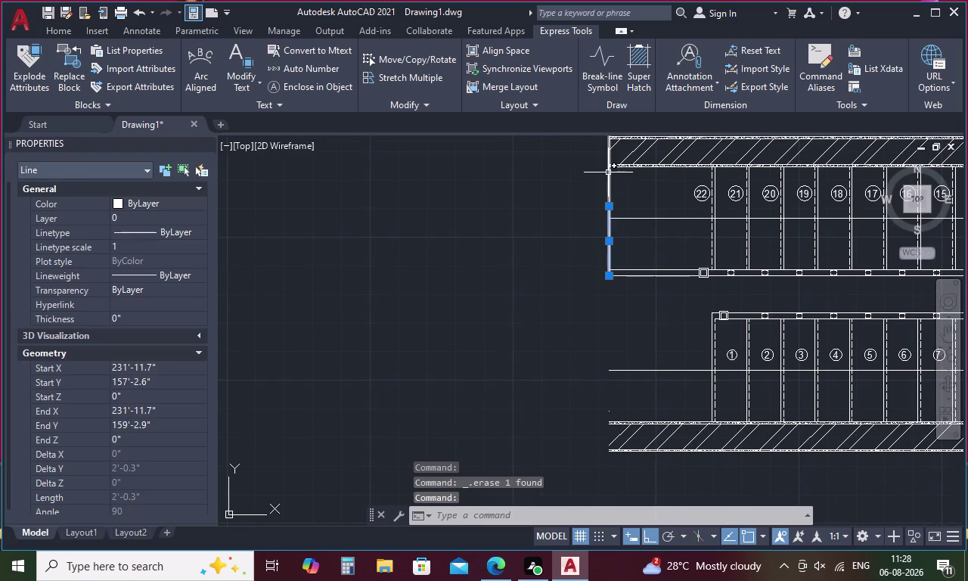
click(608, 172)
key(Delete)
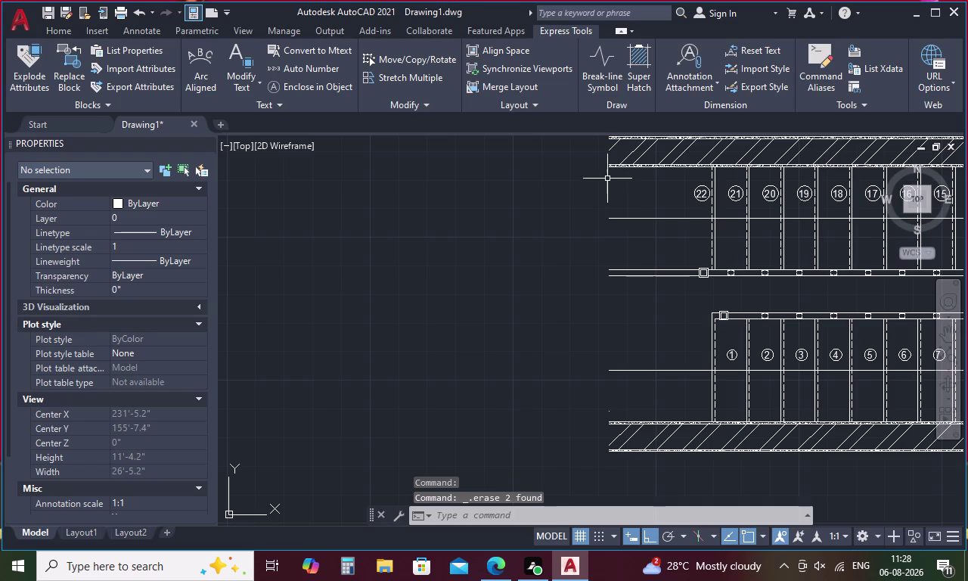
click(606, 66)
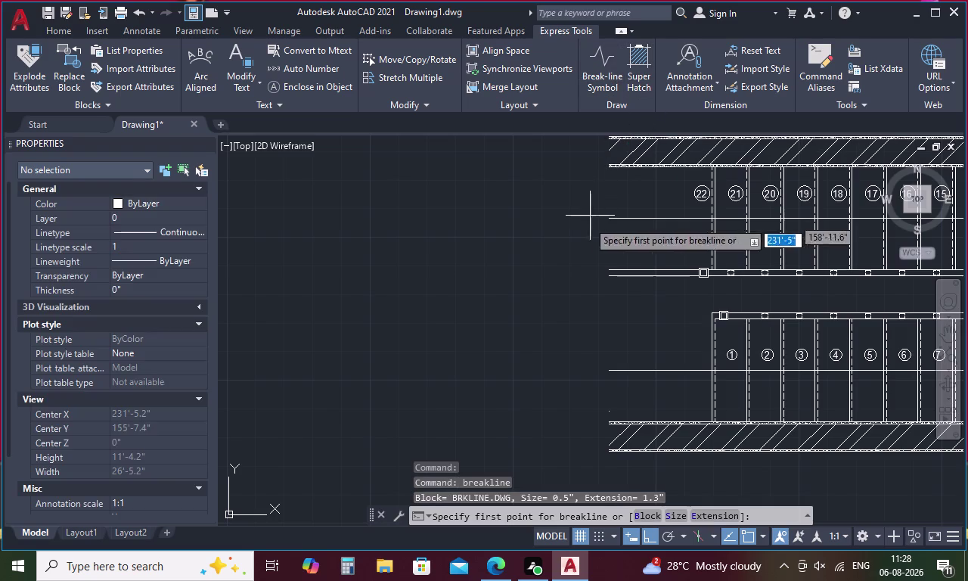
Place a break-line symbol across the upper flight's left end near step 22, centred at its midpoint.
click(612, 276)
middle_drag(617, 200, 620, 314)
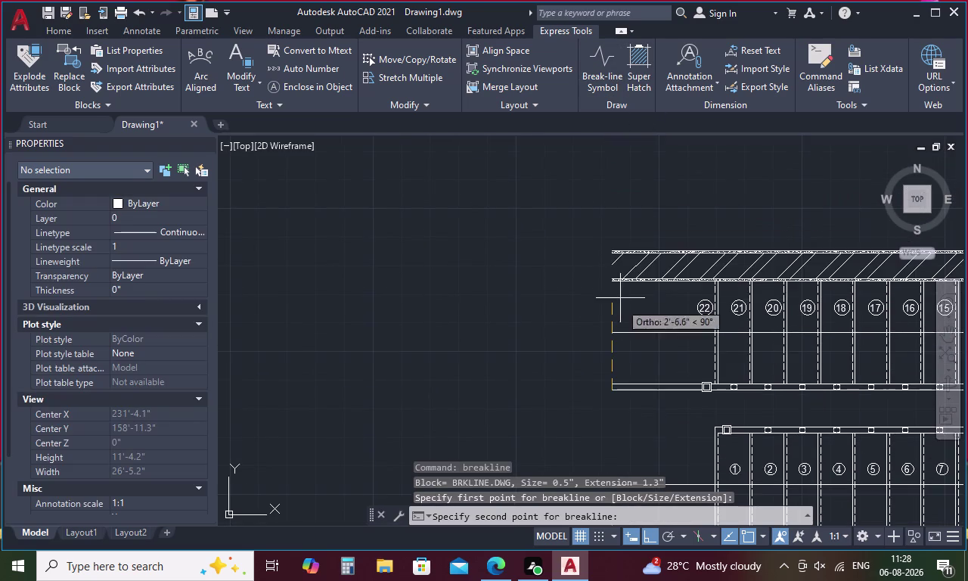
scroll(up, 3)
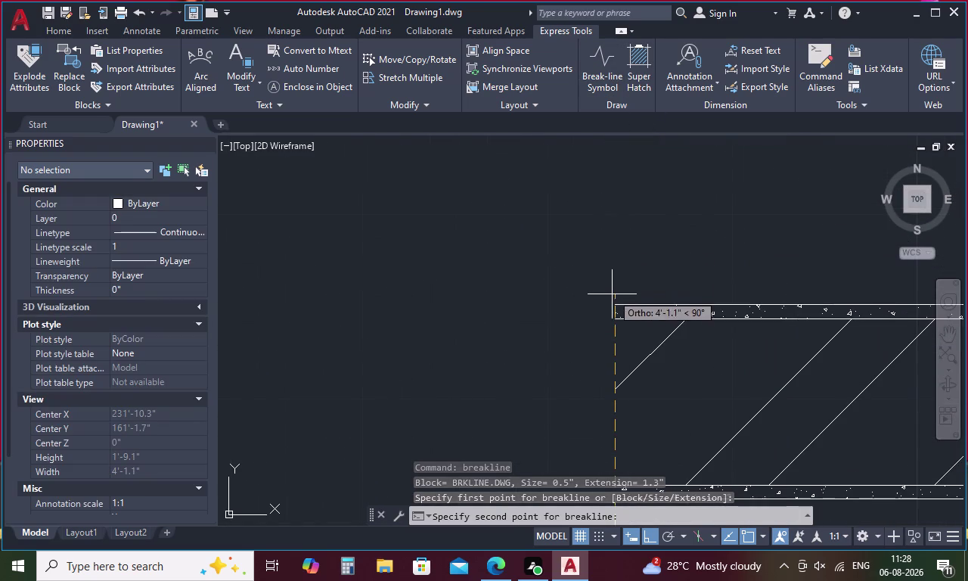
click(614, 303)
scroll(down, 3)
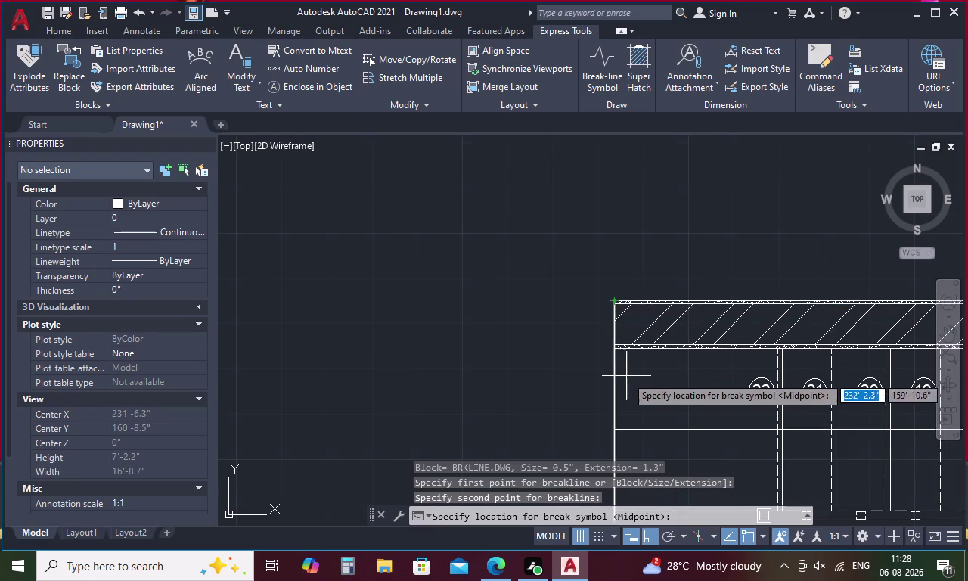
middle_drag(621, 387, 623, 286)
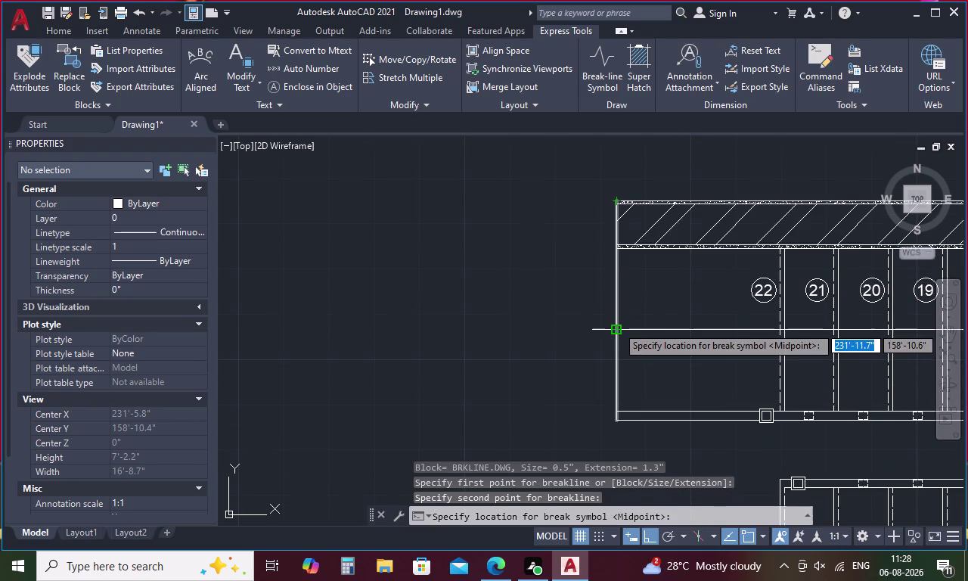
click(617, 315)
scroll(down, 3)
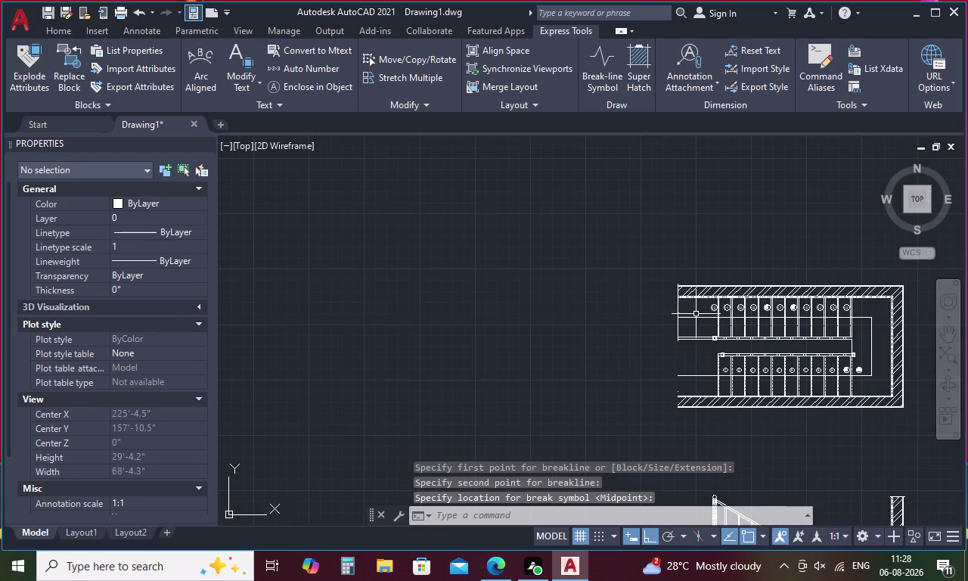
Repeat the break-line symbol across the lower flight's left end near steps 1–3.
middle_drag(685, 369, 677, 320)
key(space)
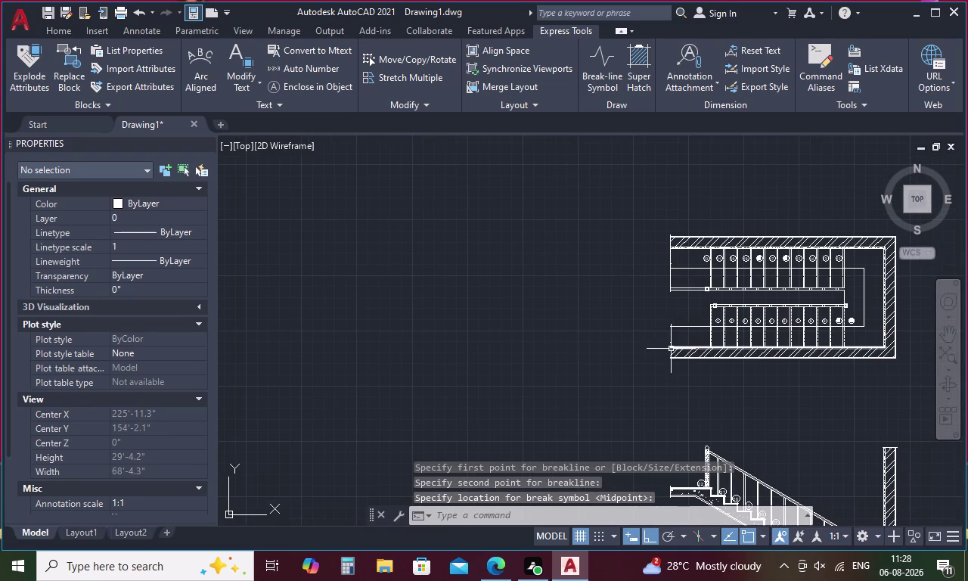
scroll(up, 3)
scroll(up, 3)
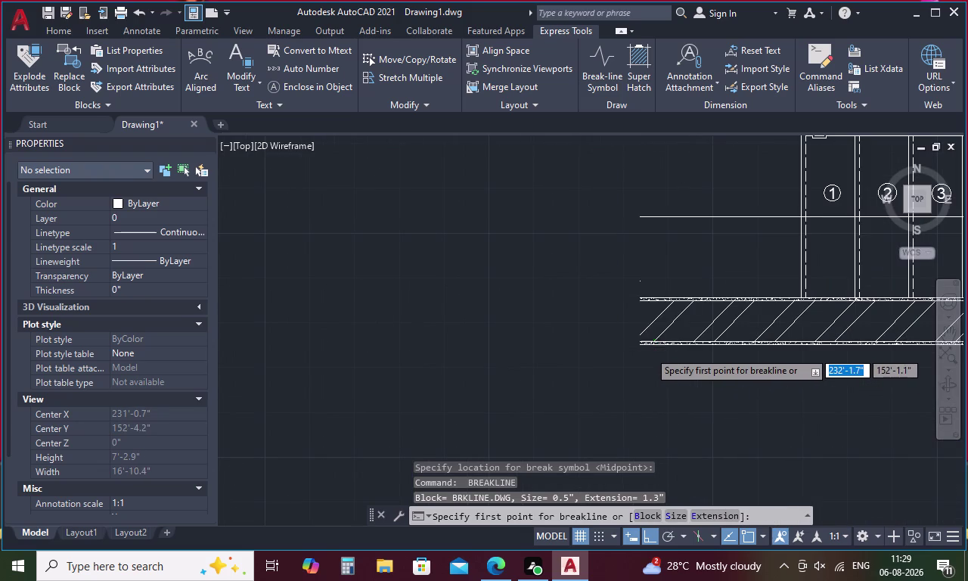
scroll(up, 3)
click(608, 326)
scroll(down, 3)
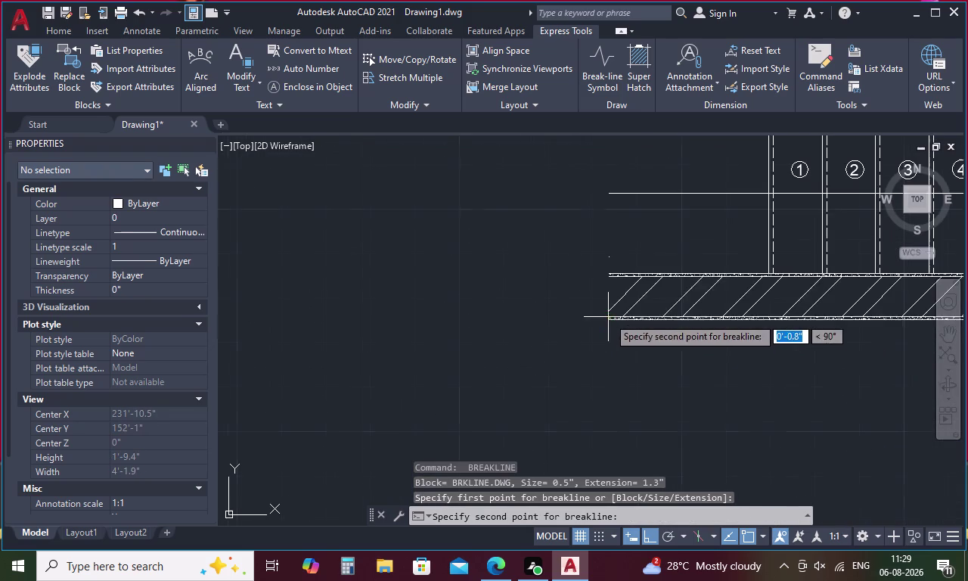
middle_drag(613, 193, 612, 386)
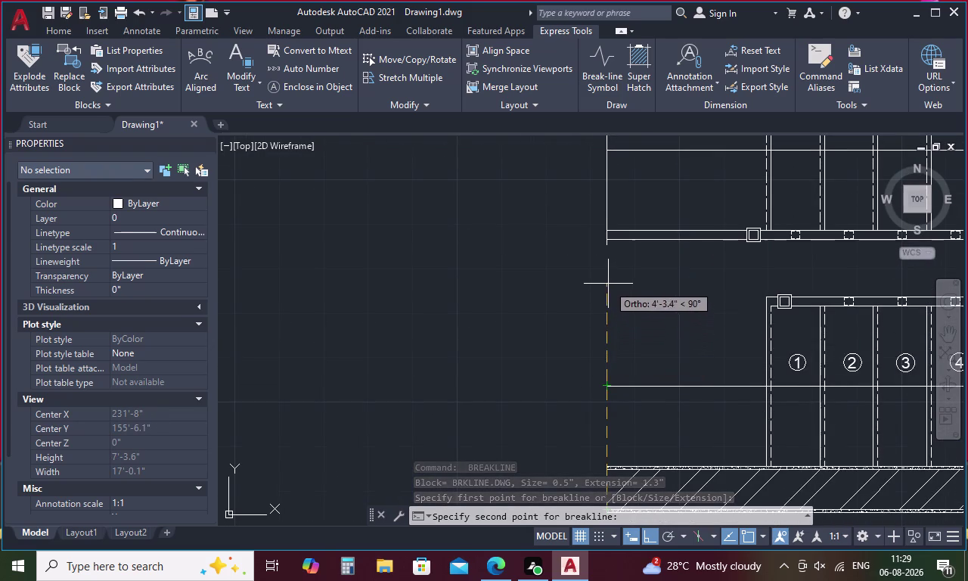
click(607, 246)
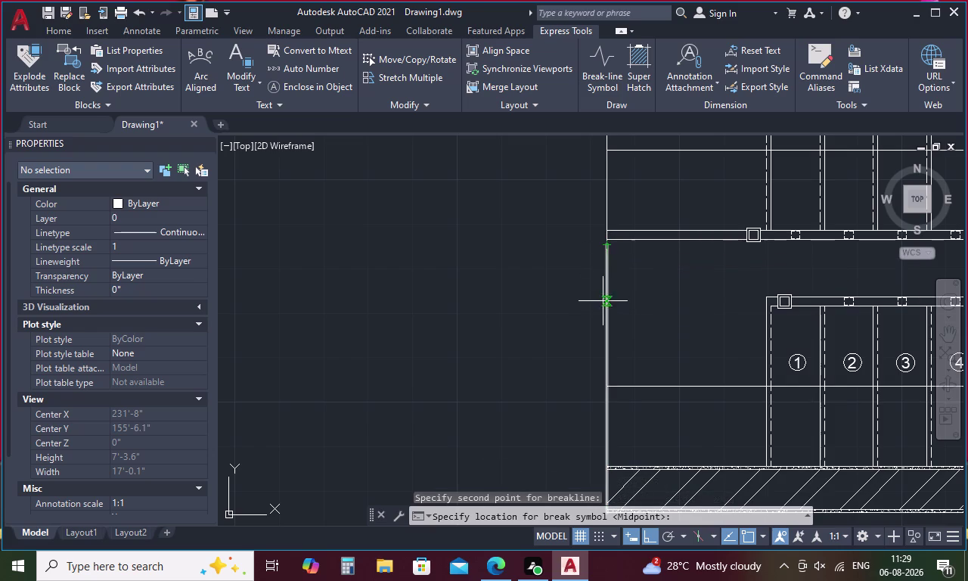
click(608, 378)
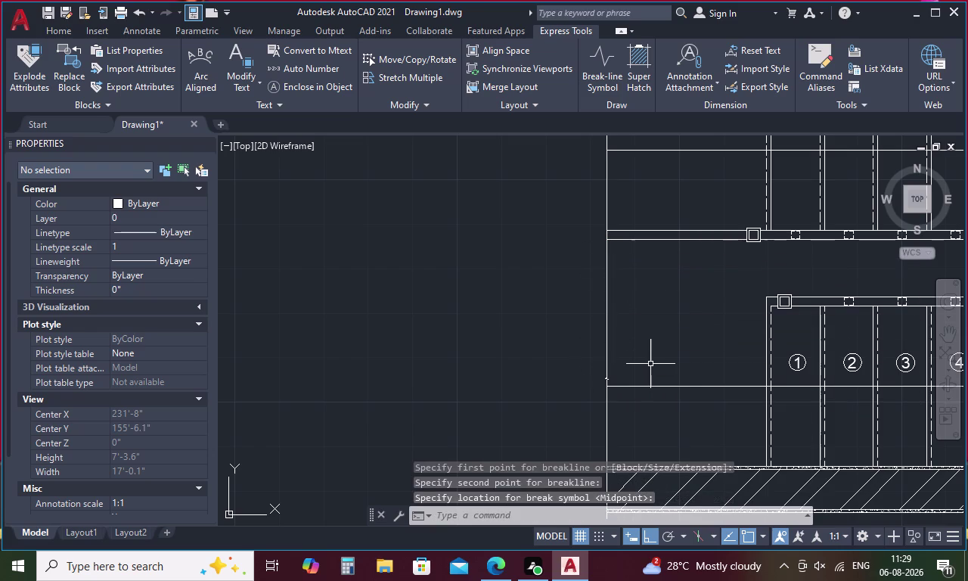
key(Escape)
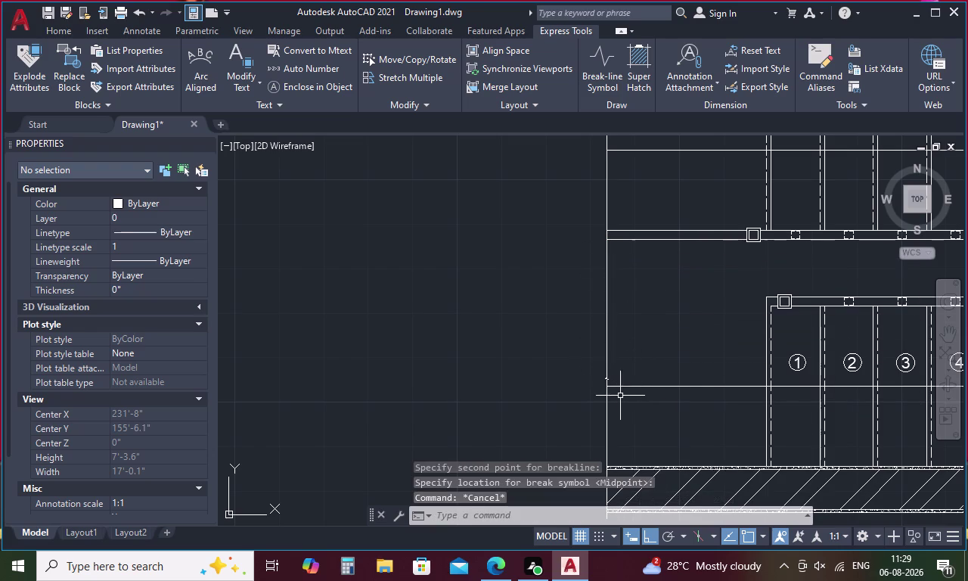
Stretch two vertices of the break symbol to widen the zigzag.
scroll(up, 3)
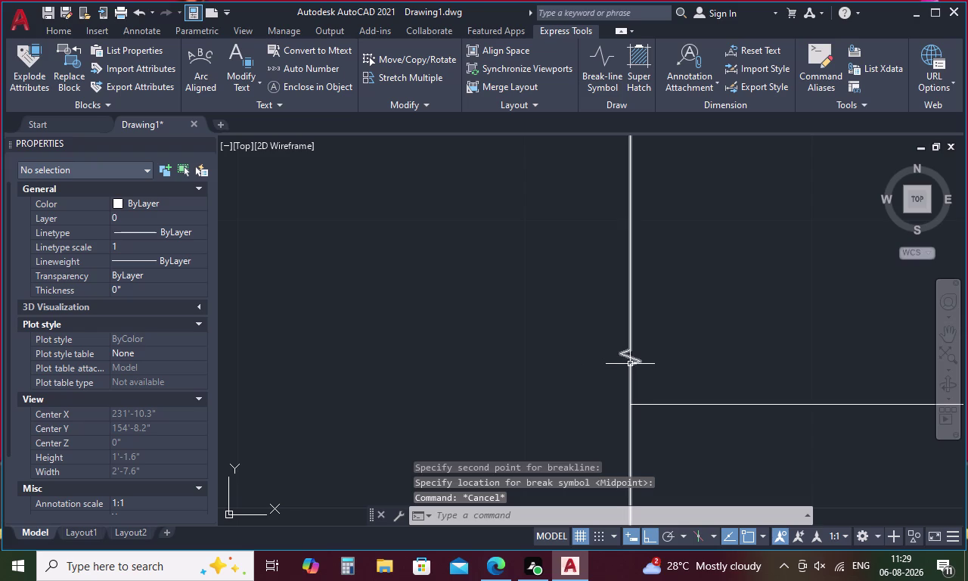
click(629, 358)
scroll(up, 3)
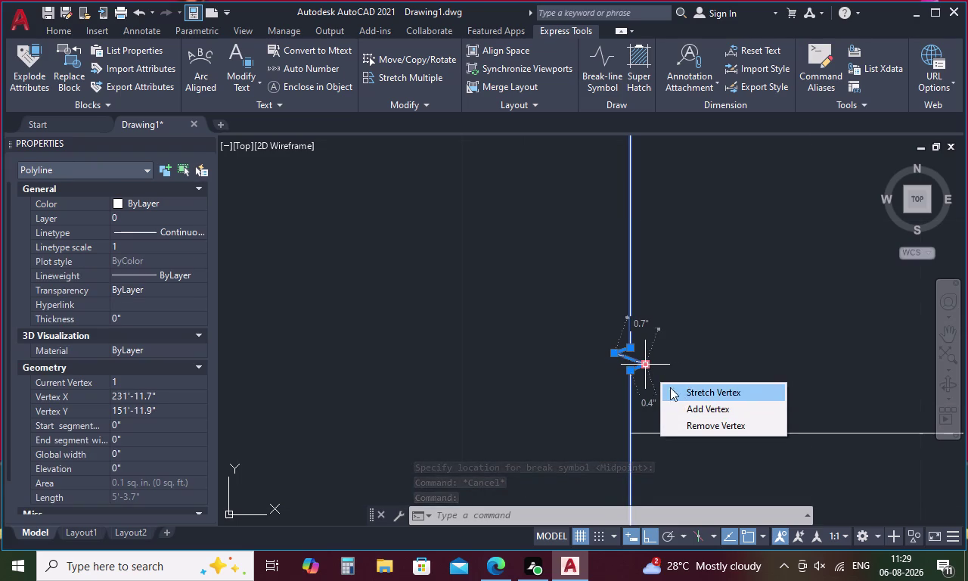
click(646, 364)
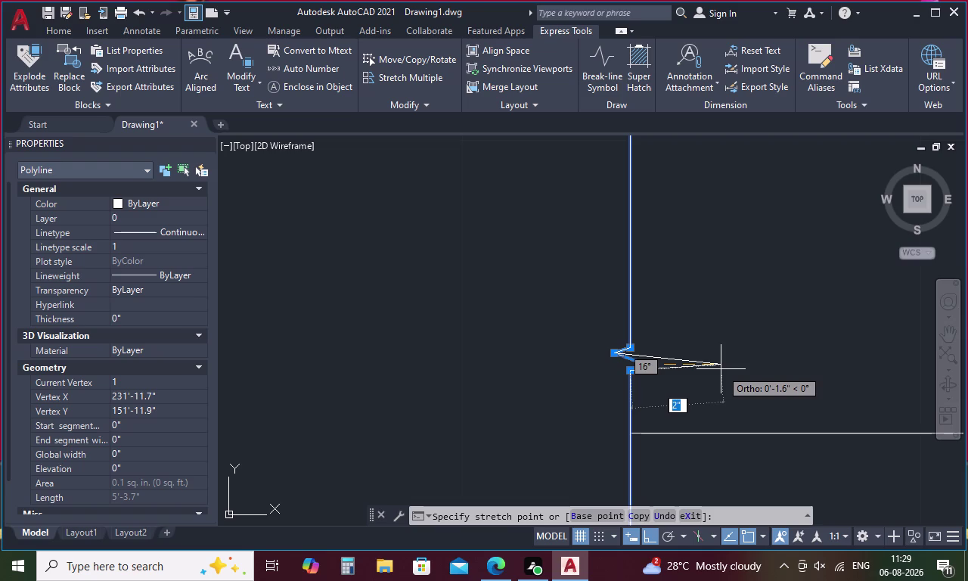
click(720, 369)
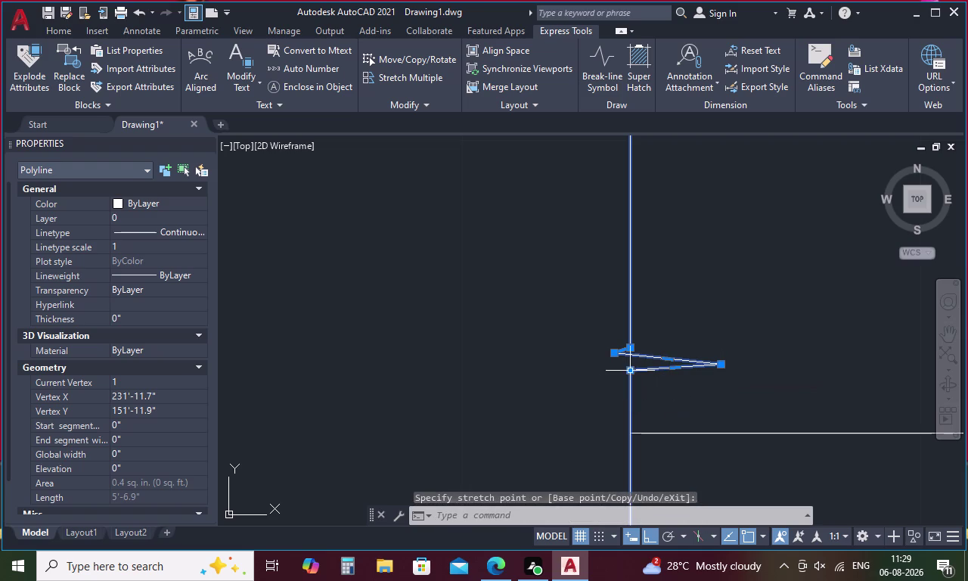
click(630, 370)
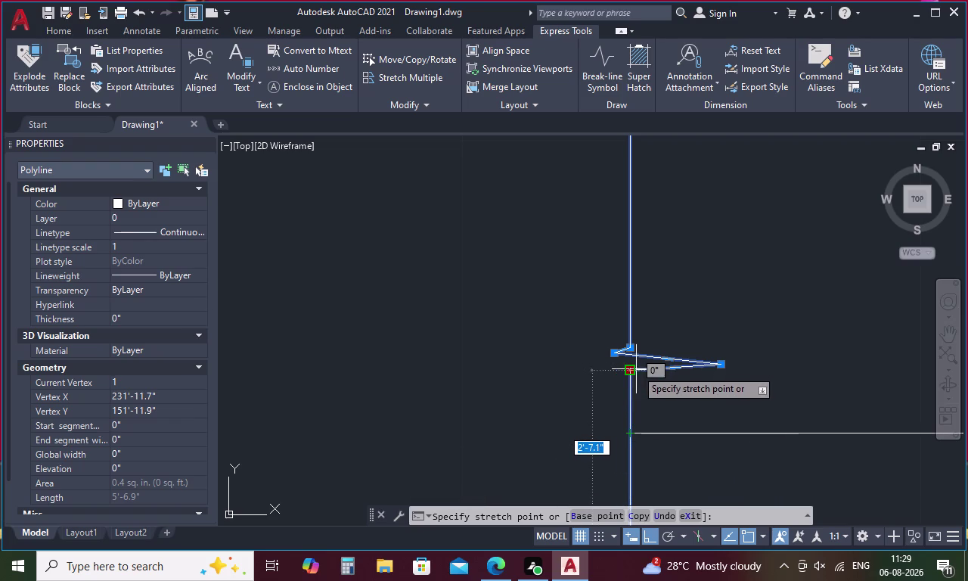
click(633, 411)
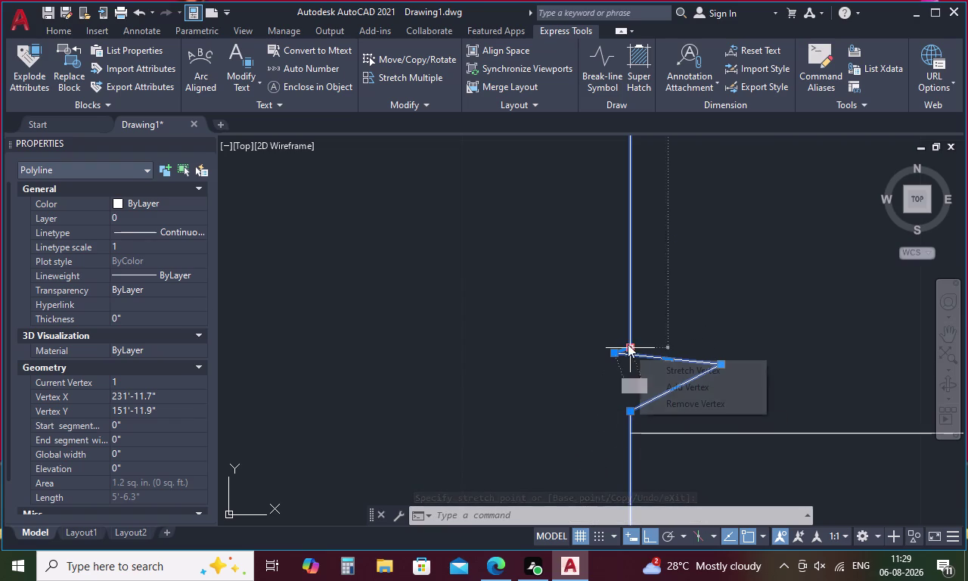
Reposition the upper and middle zigzag vertices for a cleaner break shape.
click(628, 344)
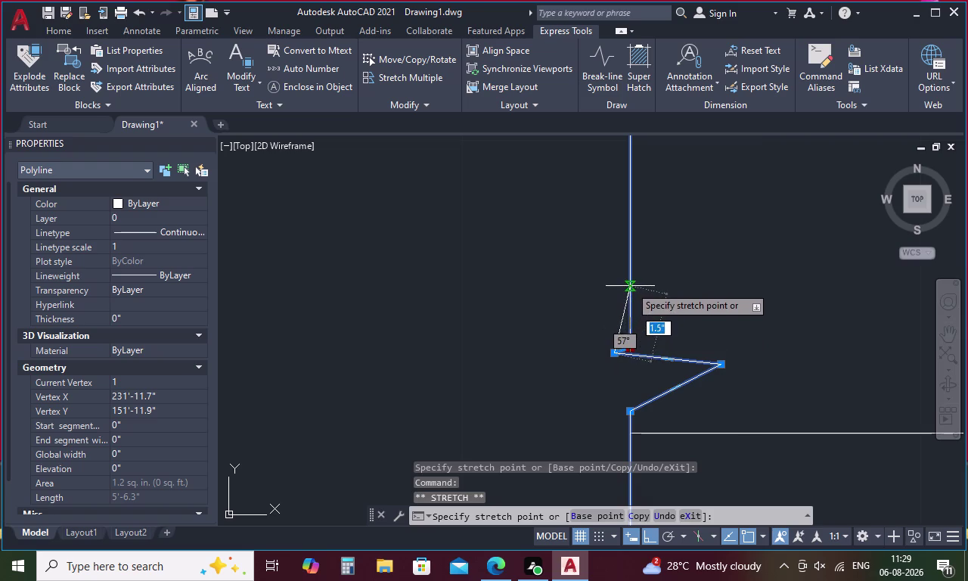
click(642, 237)
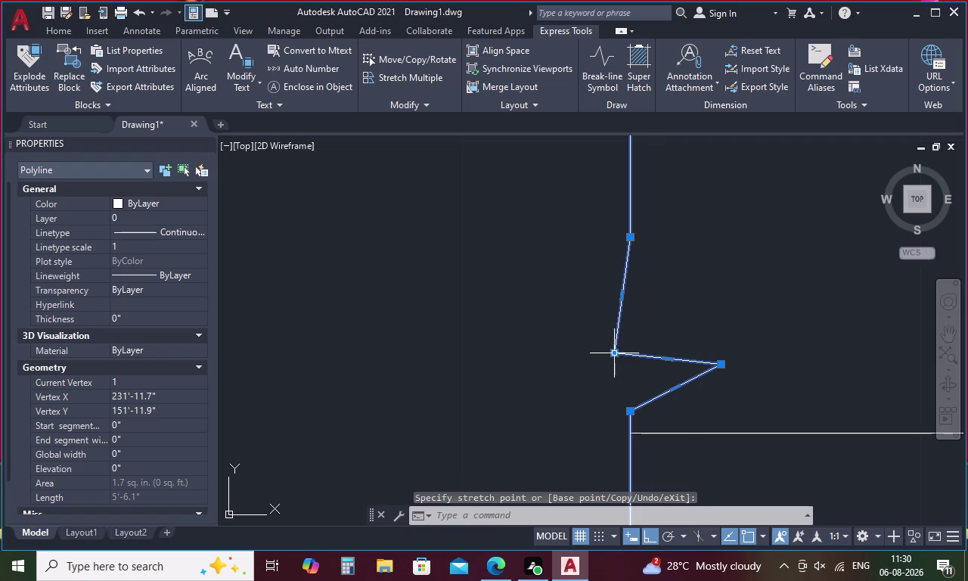
click(613, 347)
click(613, 353)
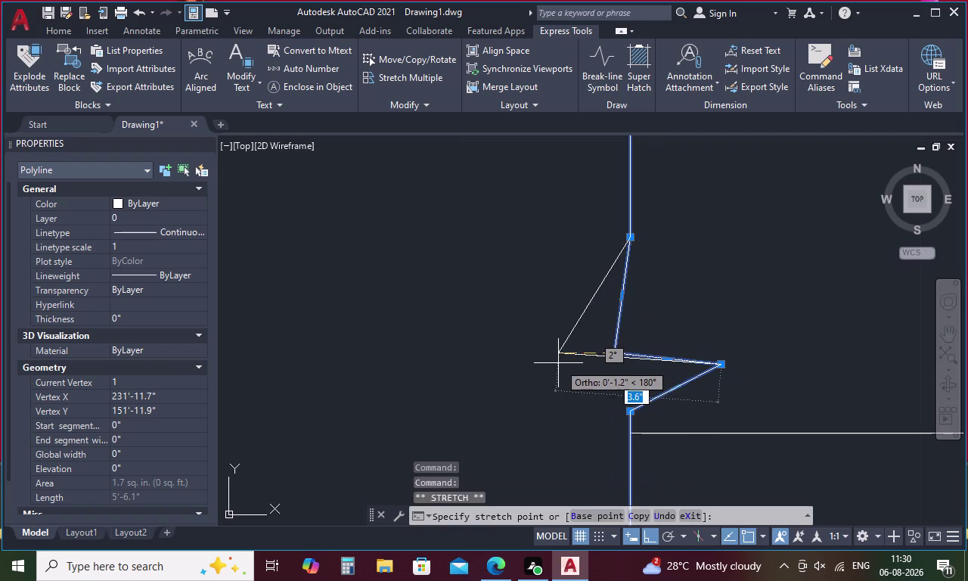
click(551, 362)
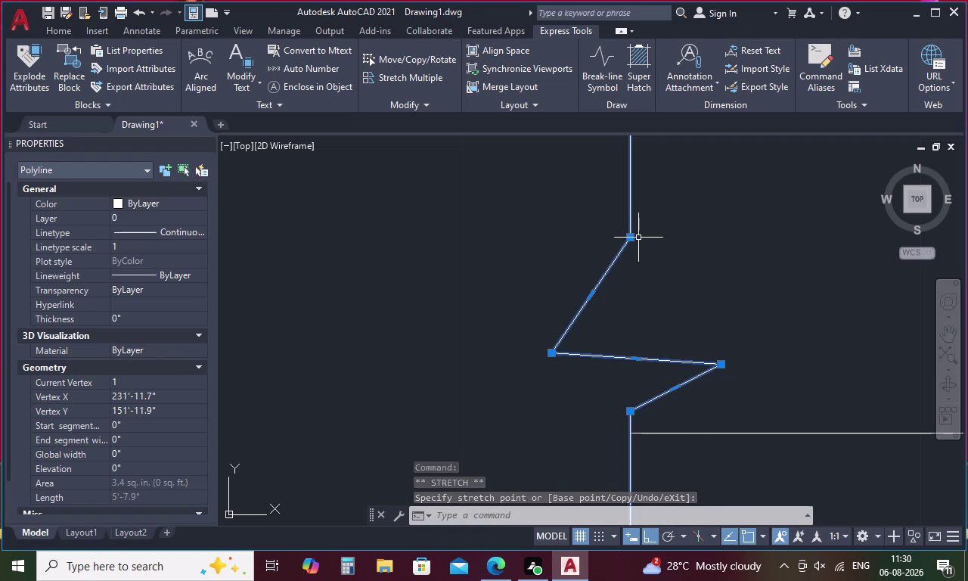
click(629, 235)
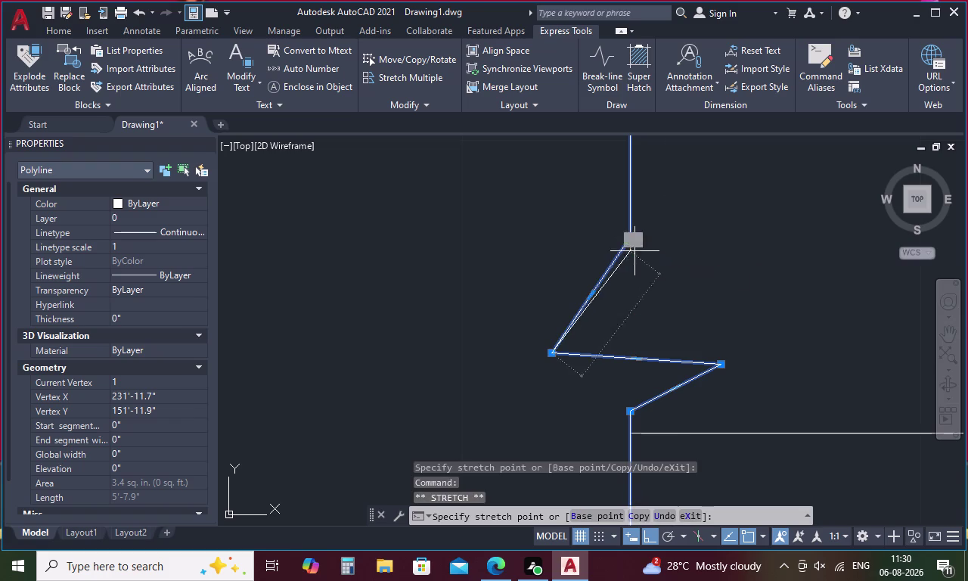
click(650, 300)
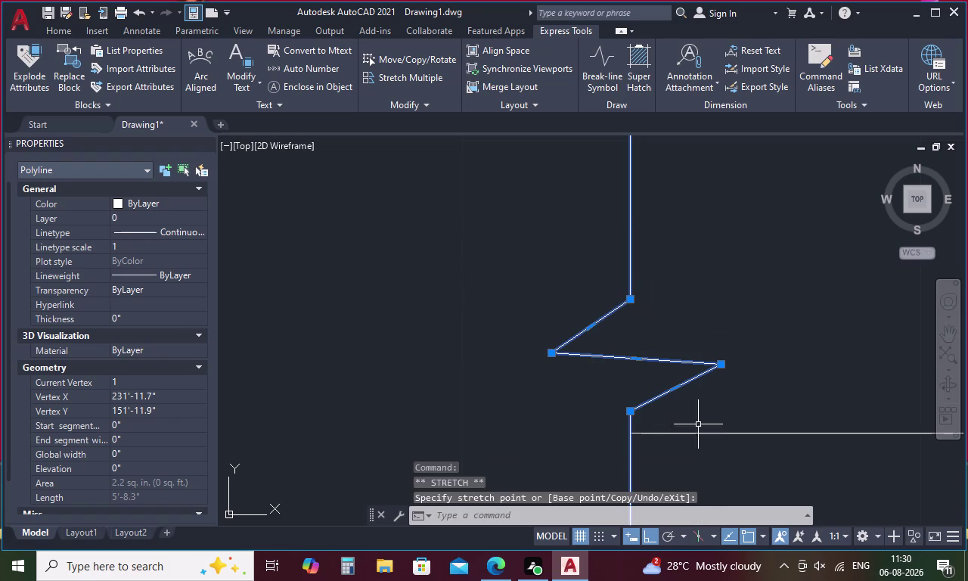
scroll(down, 3)
scroll(down, 3)
scroll(down, 3)
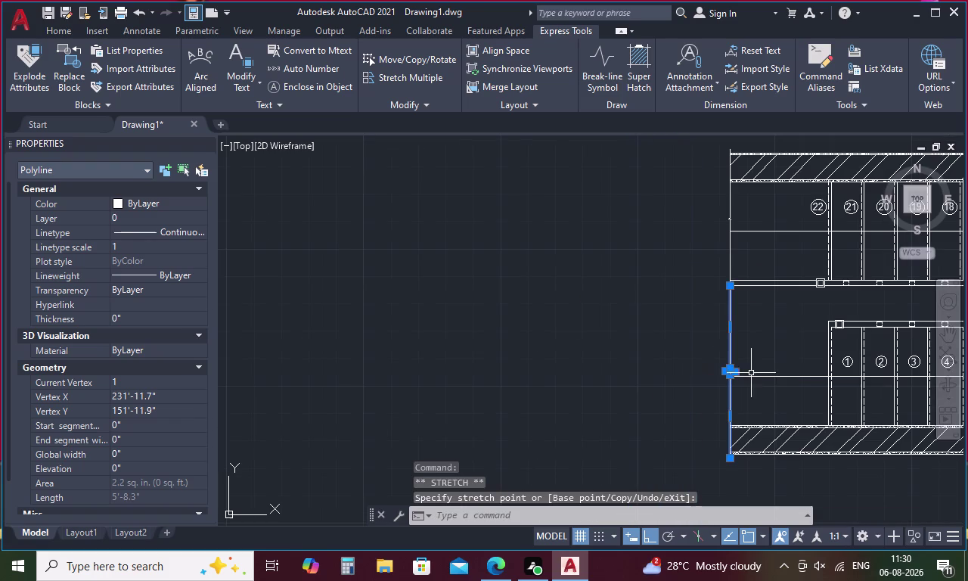
key(Escape)
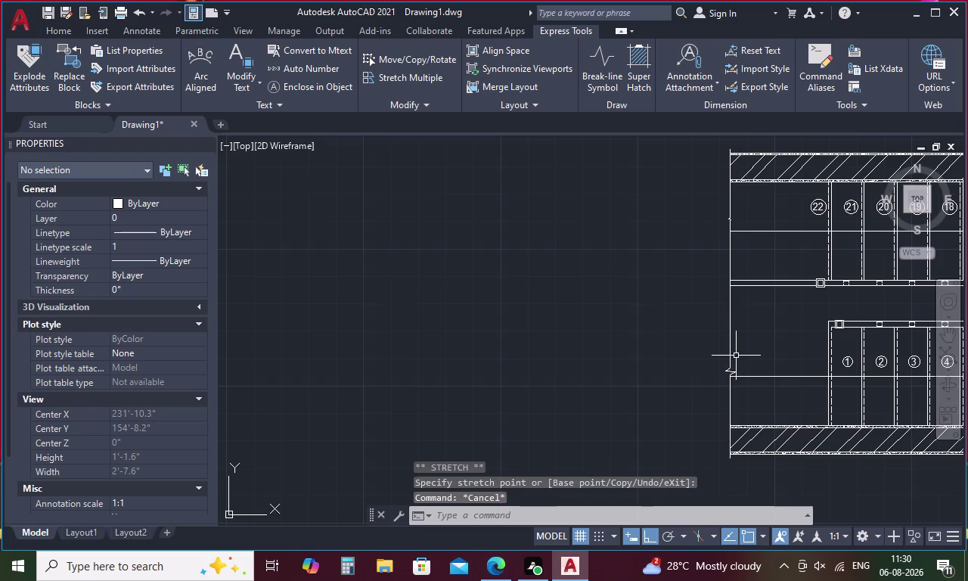
Erase the stray line piece above the break.
key(Escape)
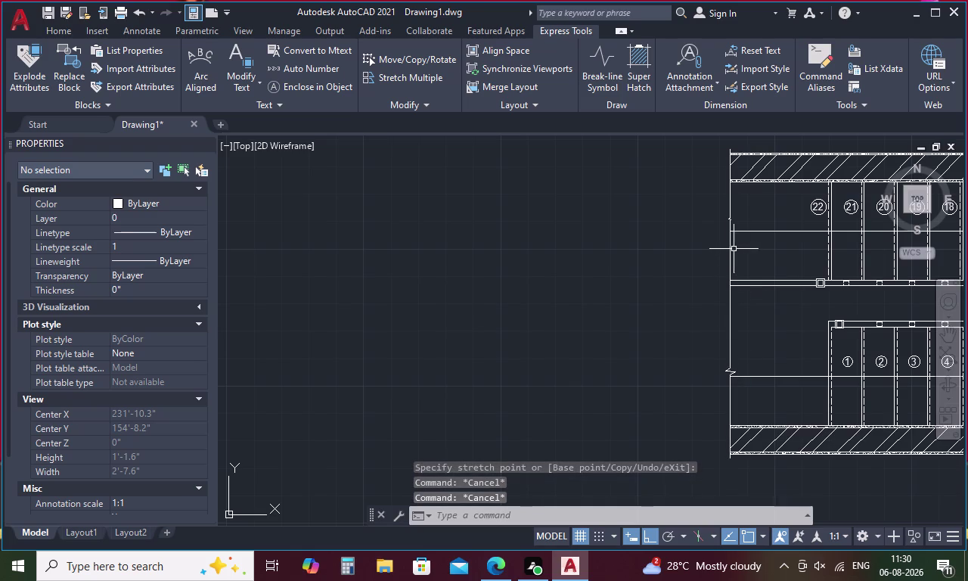
click(729, 246)
key(Delete)
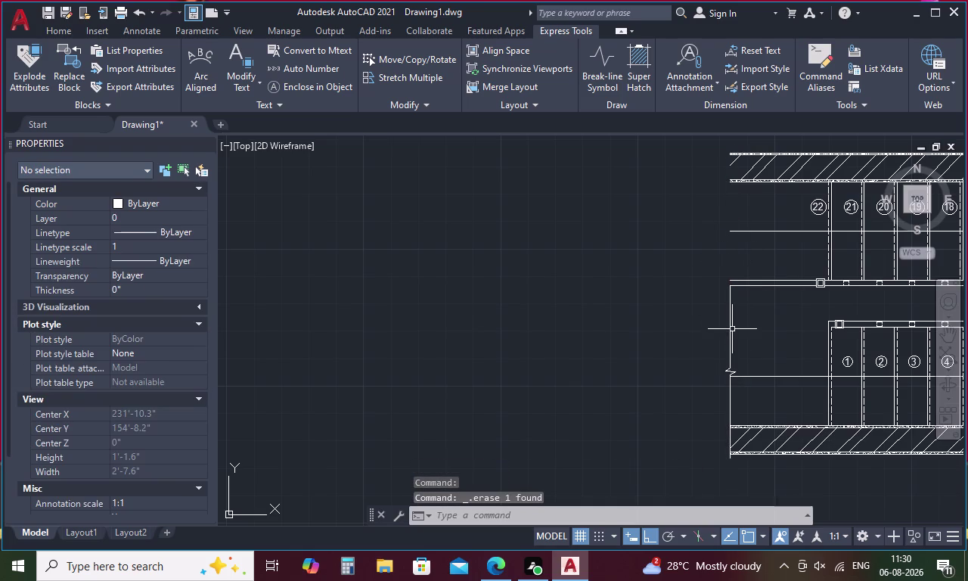
Copy the reshaped break line up to the upper flight's left edge.
click(728, 331)
right_click(702, 341)
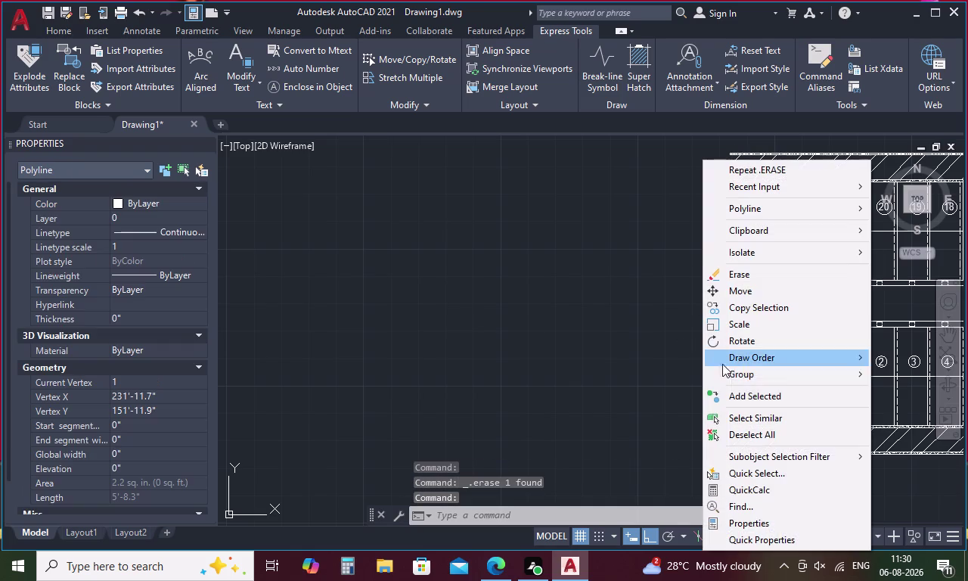
click(766, 301)
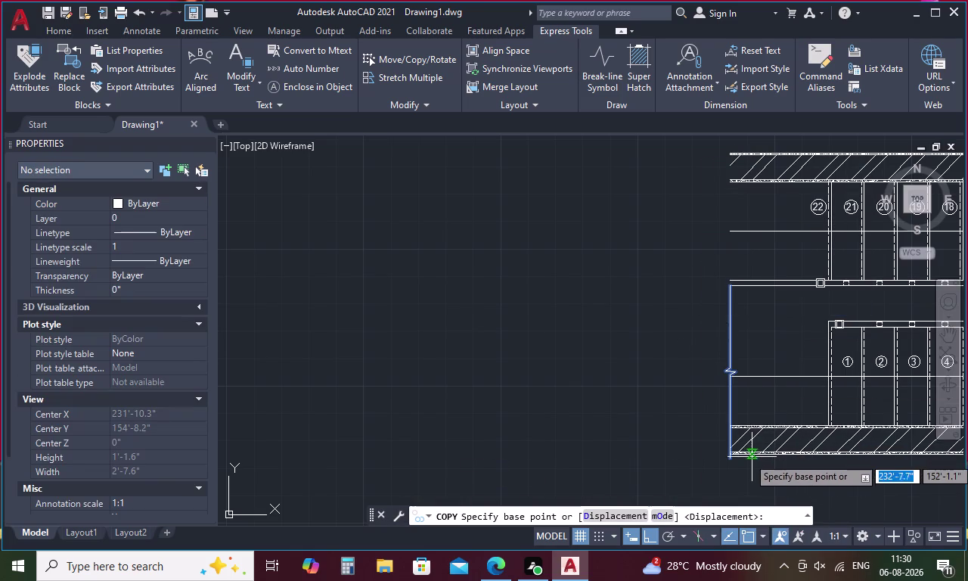
click(731, 458)
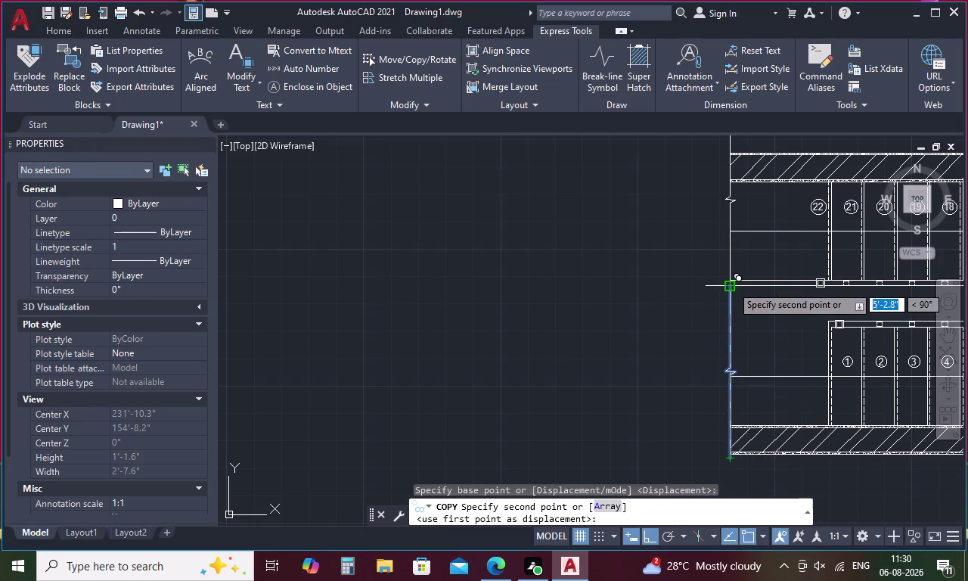
click(731, 285)
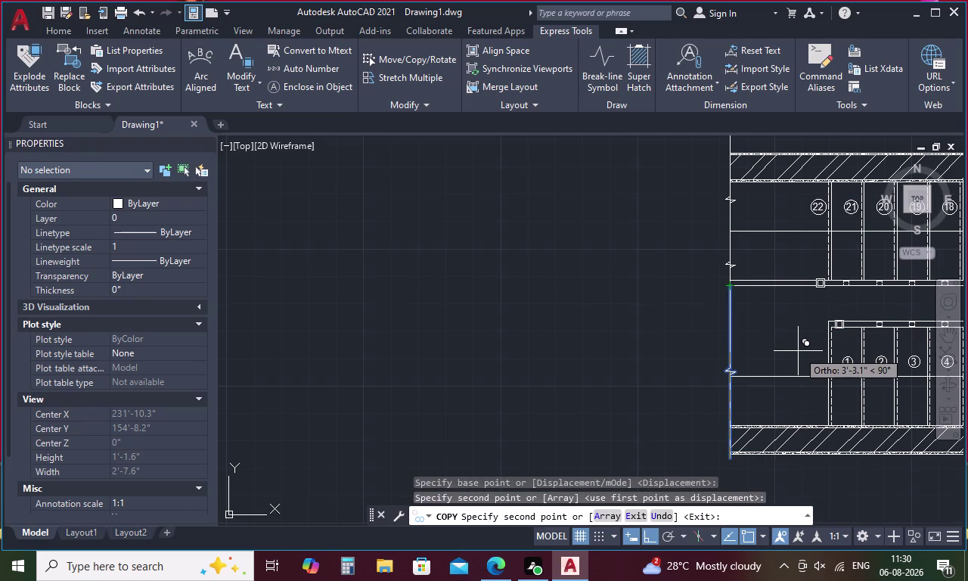
key(Escape)
middle_drag(773, 266, 634, 336)
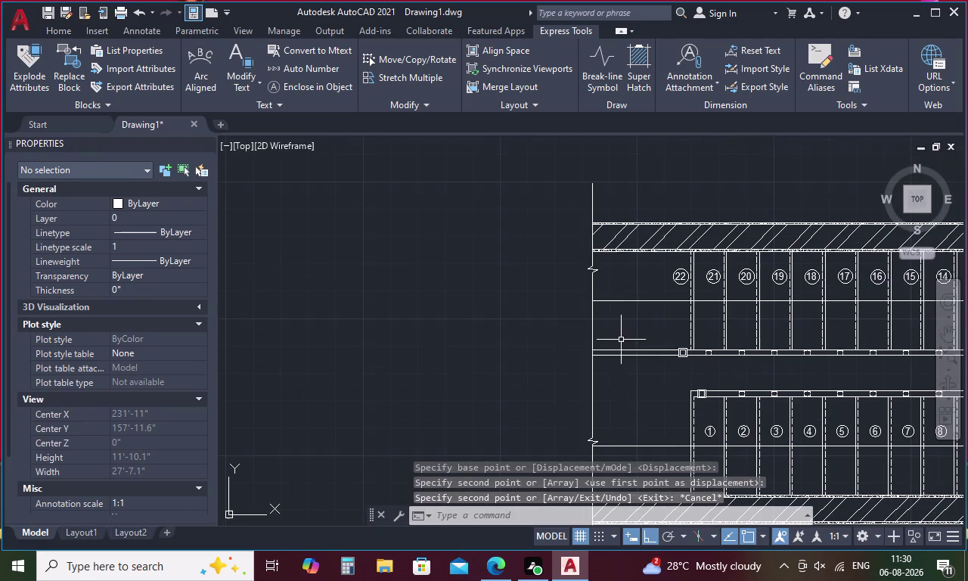
scroll(down, 3)
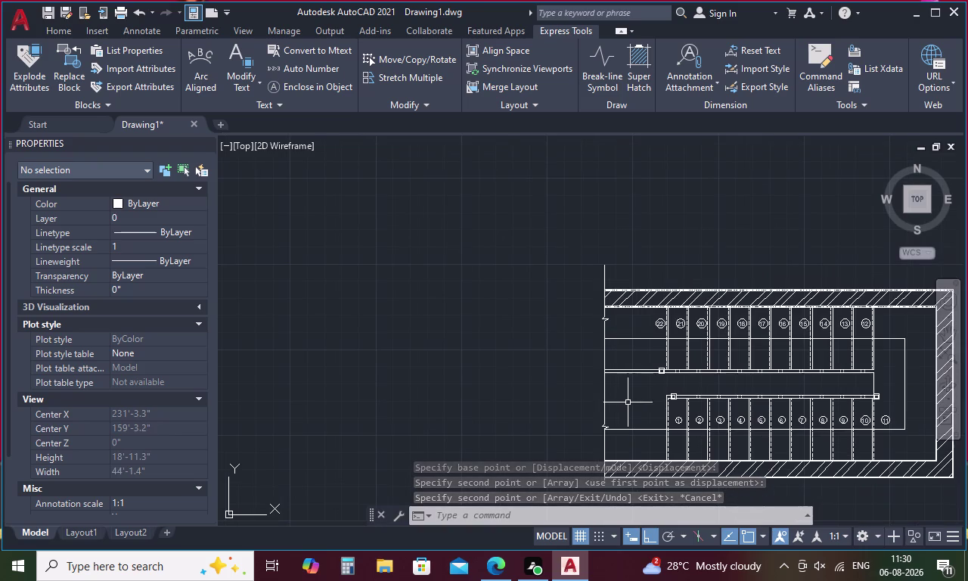
scroll(down, 3)
middle_drag(641, 394, 577, 202)
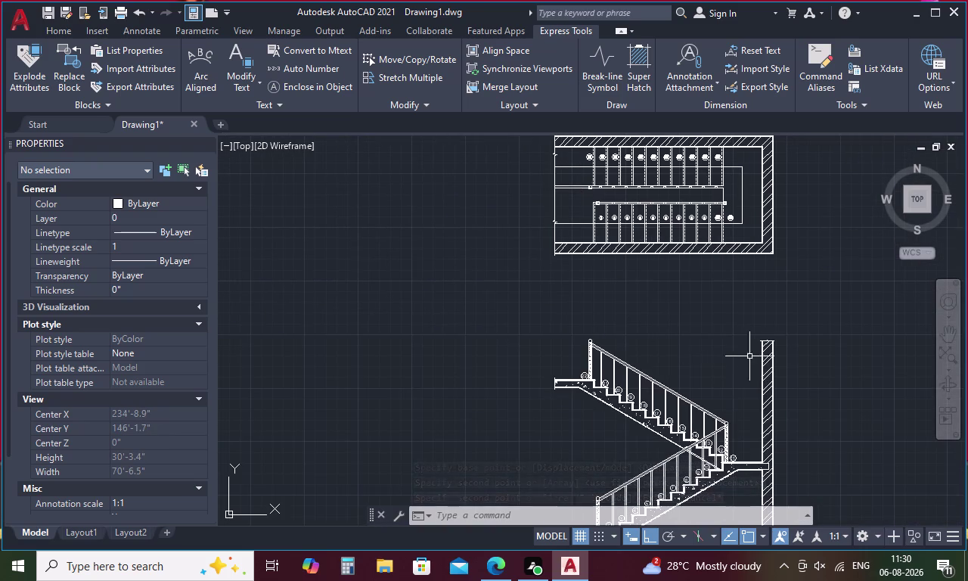
Widen the upper break line's zigzag by stretching its right and left points outward.
scroll(up, 3)
scroll(up, 3)
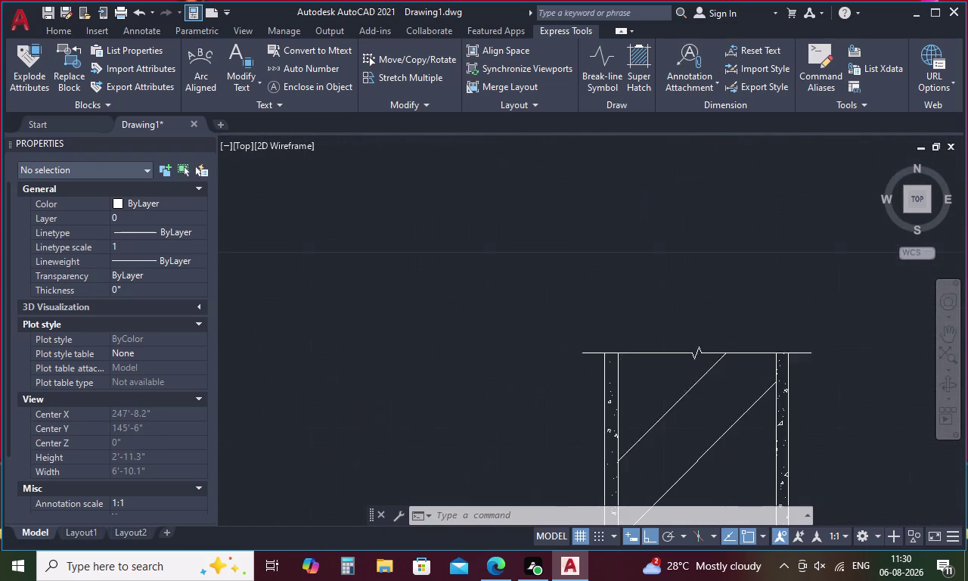
click(693, 356)
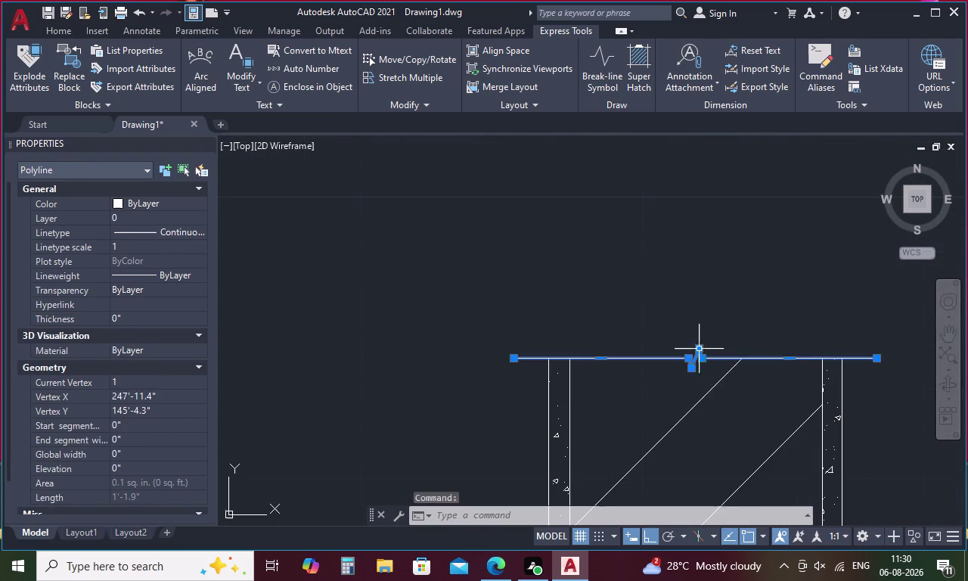
scroll(up, 3)
click(700, 409)
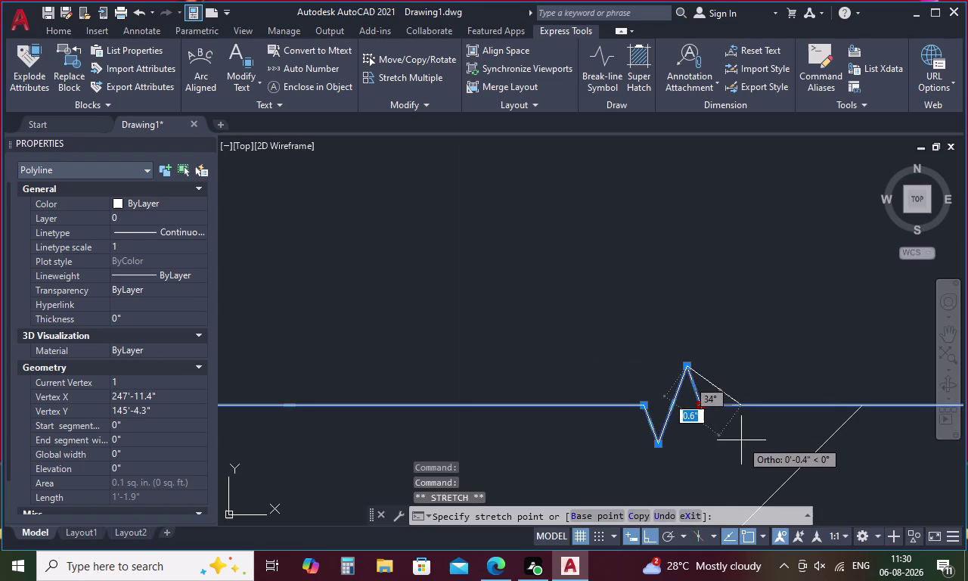
scroll(up, 3)
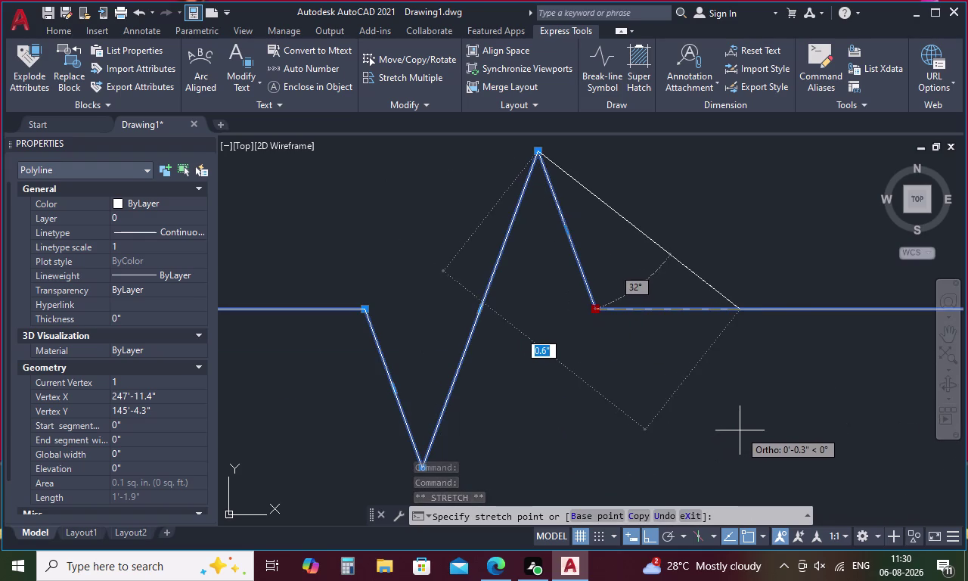
click(738, 437)
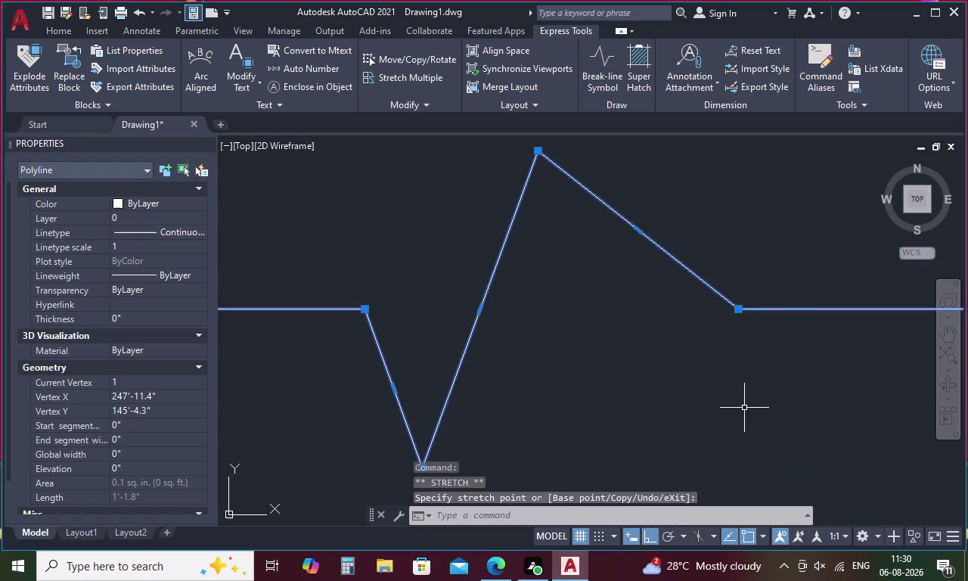
click(365, 311)
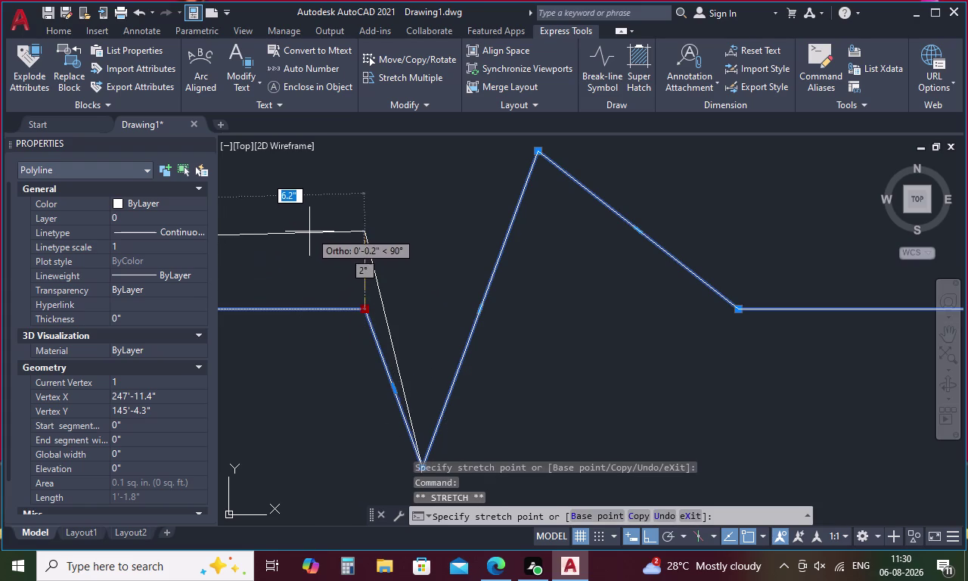
click(262, 212)
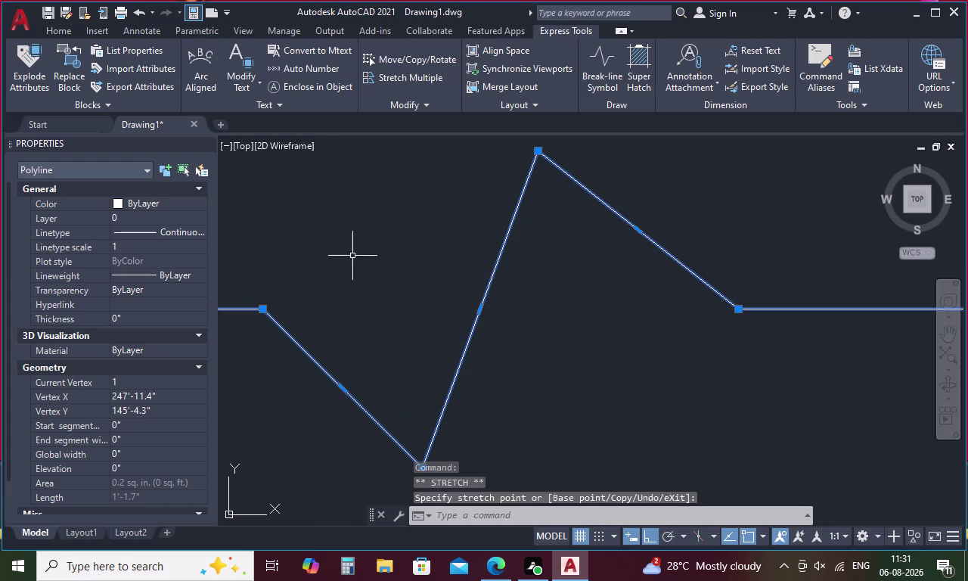
Reposition the zigzag's bottom point, right point and peak, then finish editing.
middle_drag(440, 318, 465, 238)
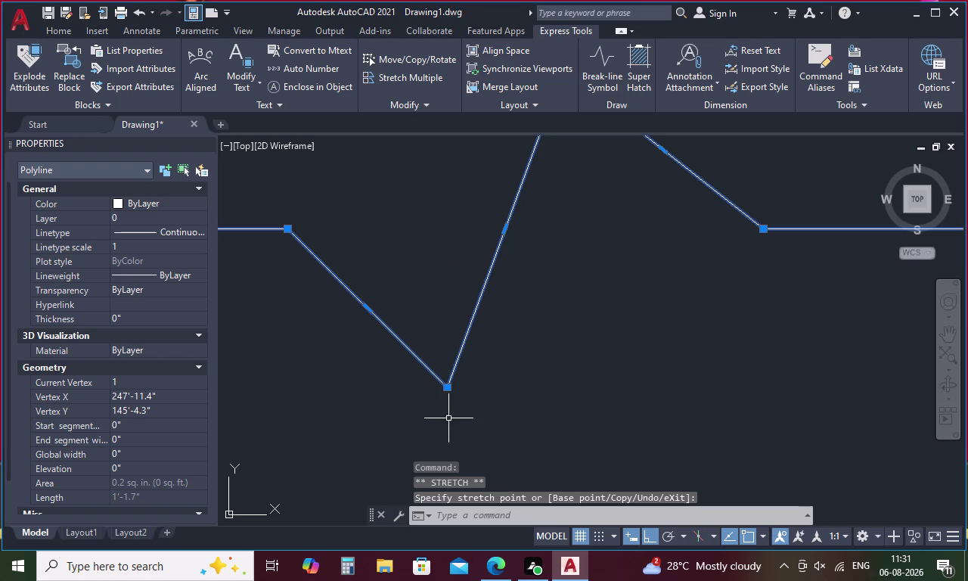
click(447, 388)
click(457, 439)
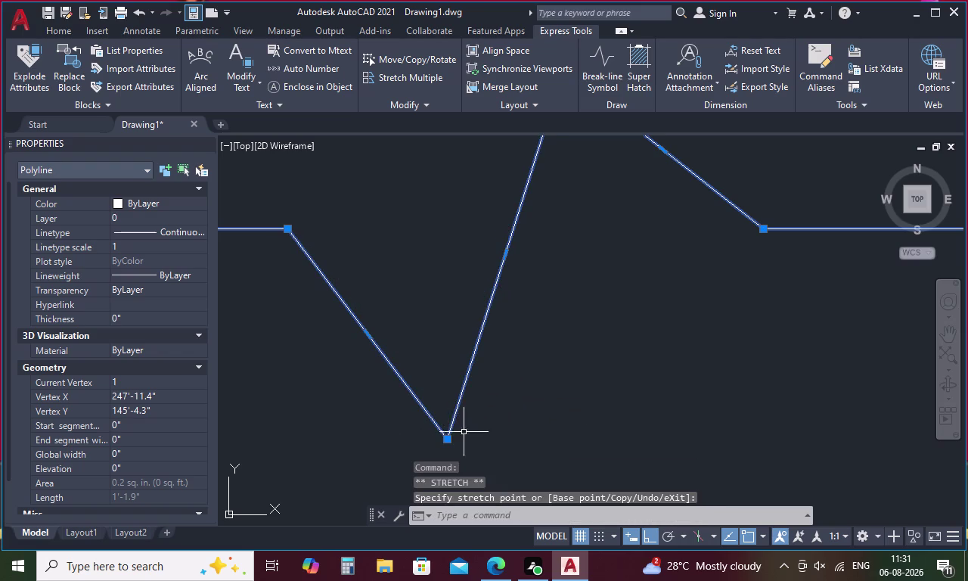
middle_drag(503, 390, 509, 544)
click(773, 380)
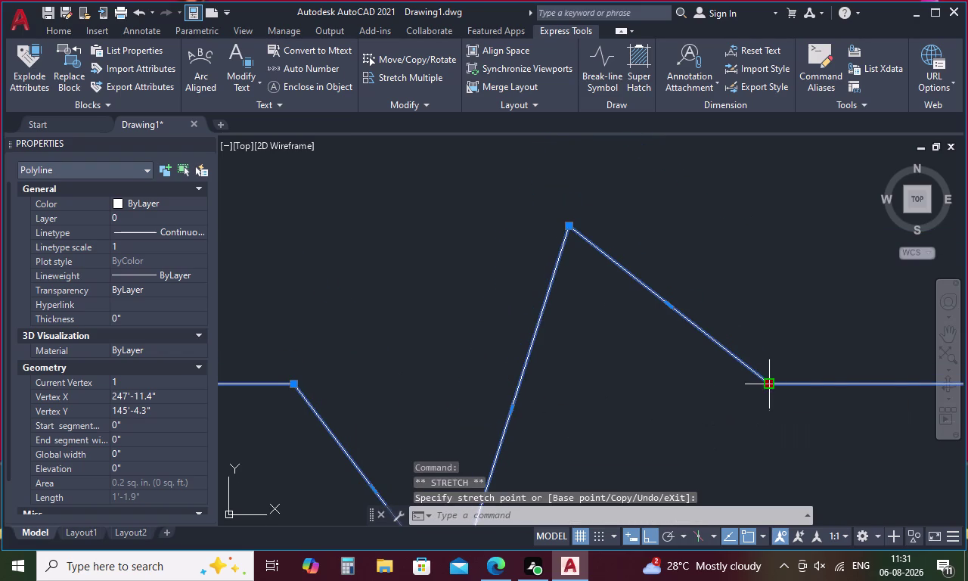
click(726, 406)
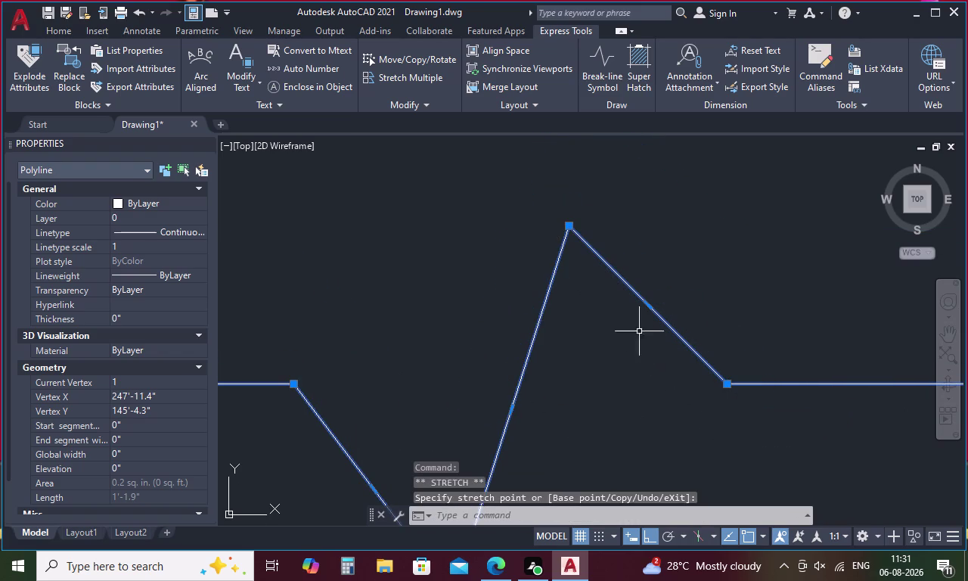
click(568, 229)
click(568, 193)
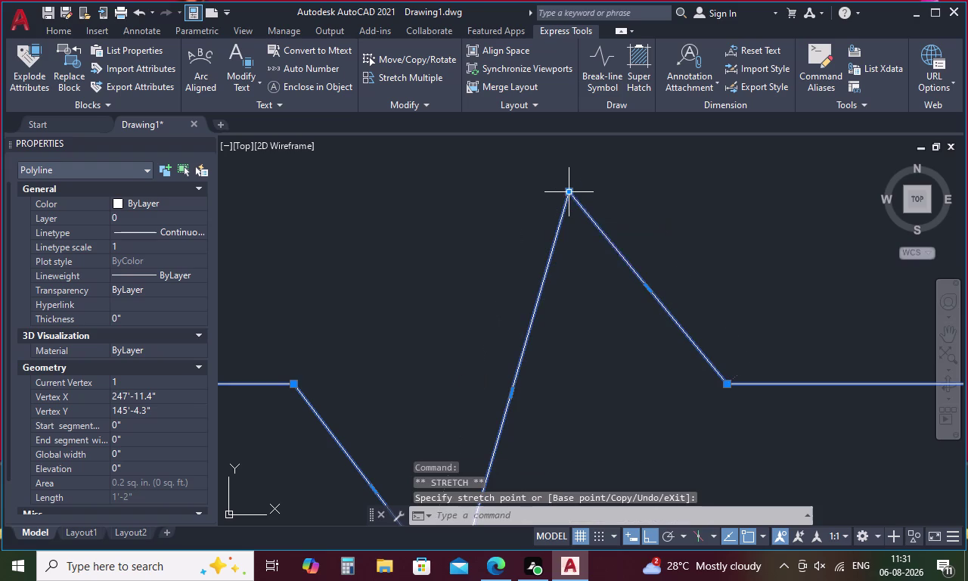
scroll(down, 3)
key(Escape)
Select the short line at the slab's cut end and pull one vertex out.
scroll(down, 3)
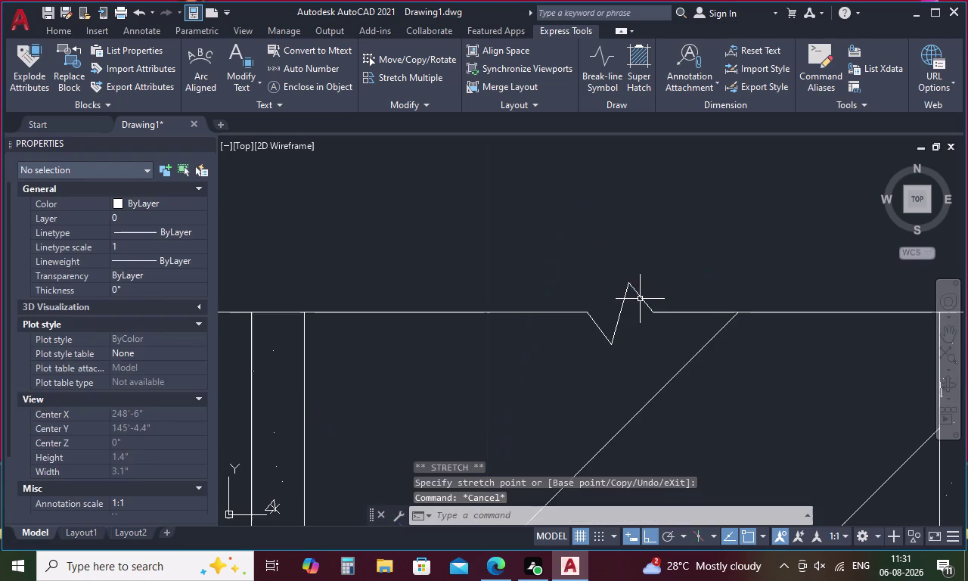
scroll(down, 3)
scroll(down, 3)
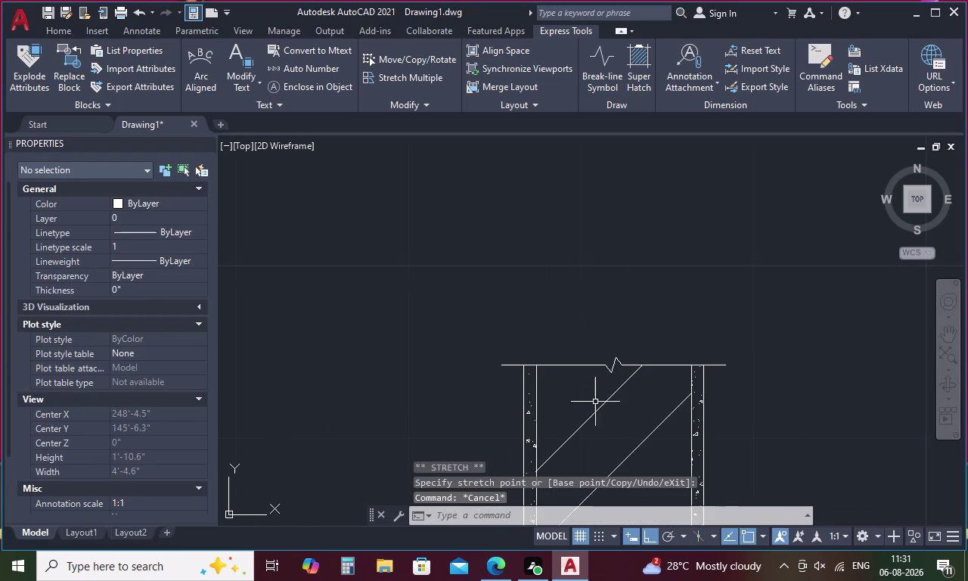
scroll(down, 3)
middle_drag(523, 428, 822, 232)
middle_drag(562, 329, 816, 320)
scroll(down, 3)
scroll(up, 3)
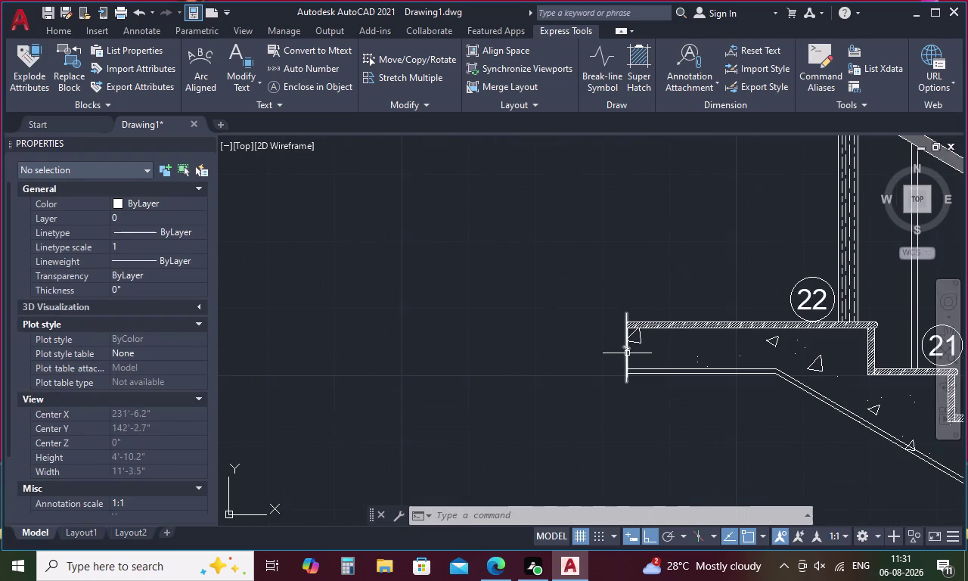
scroll(up, 3)
click(627, 320)
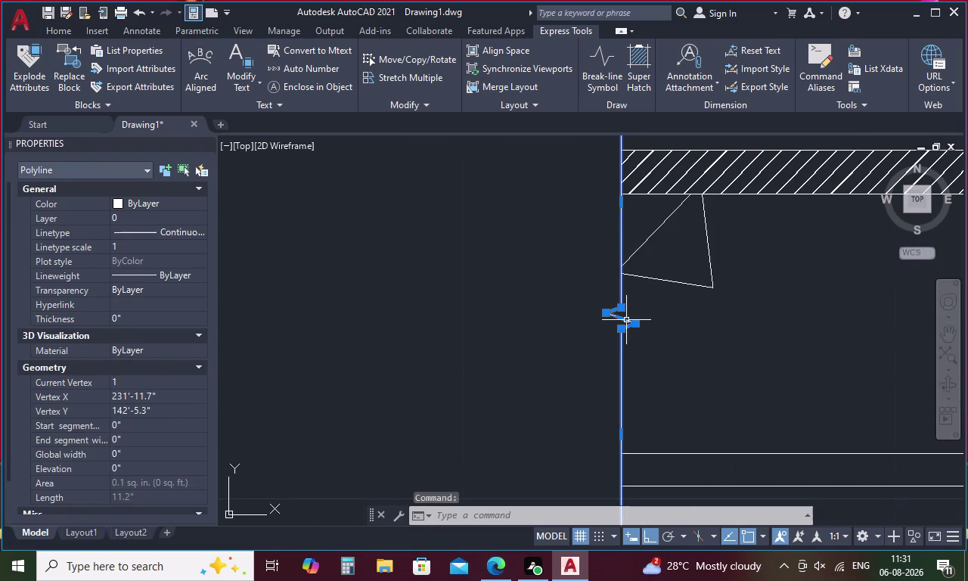
click(639, 327)
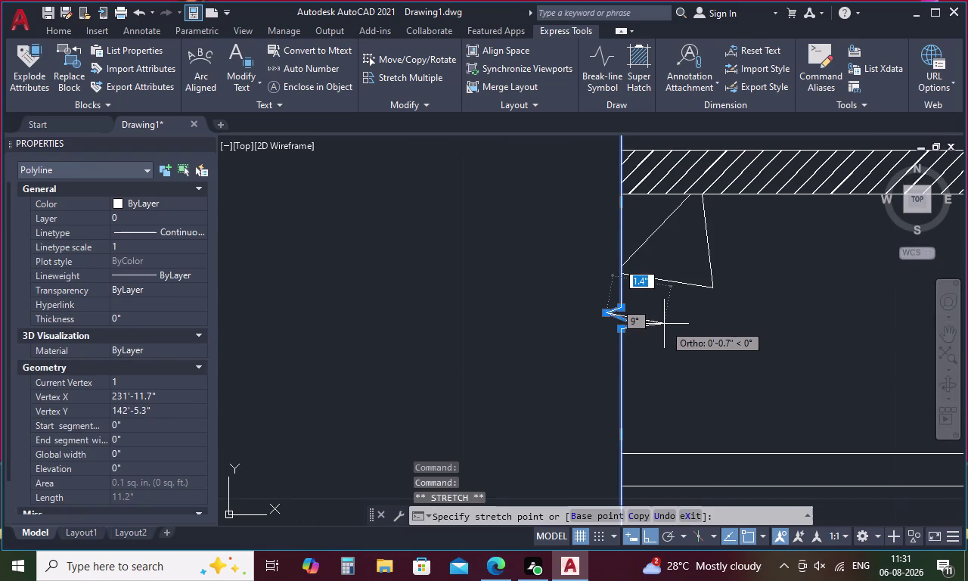
click(664, 324)
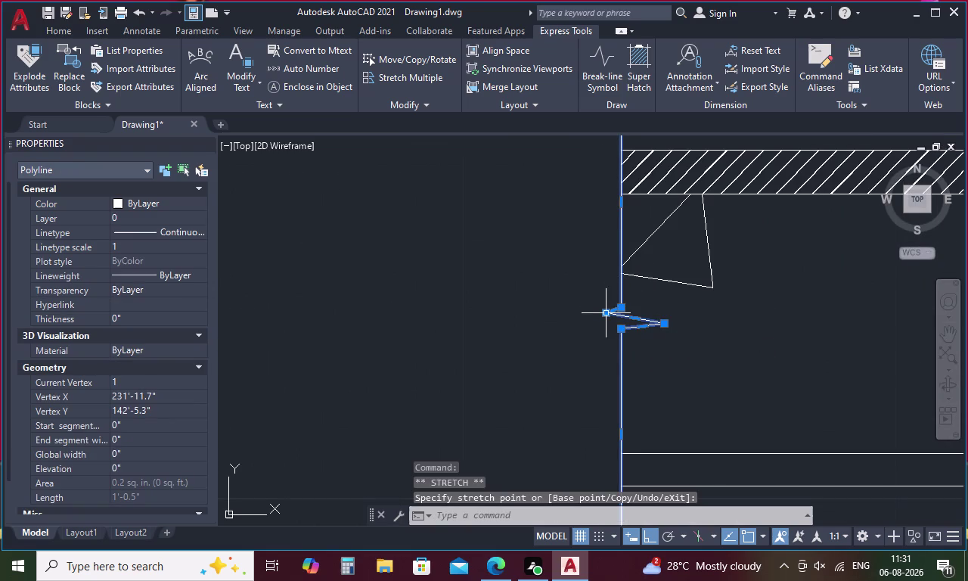
Stretch the line's remaining vertices left, down and up into a zigzag break symbol.
click(605, 312)
click(592, 316)
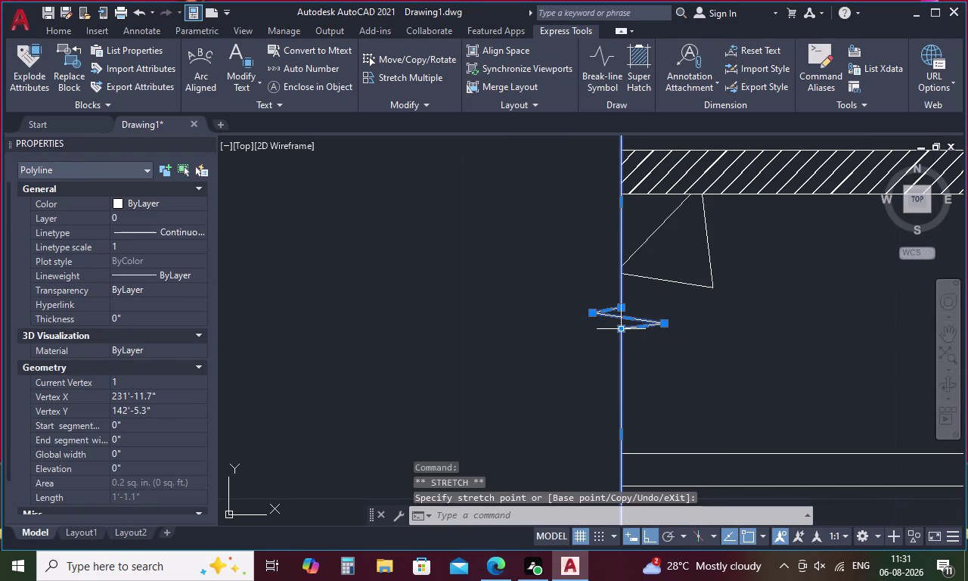
click(623, 327)
click(621, 345)
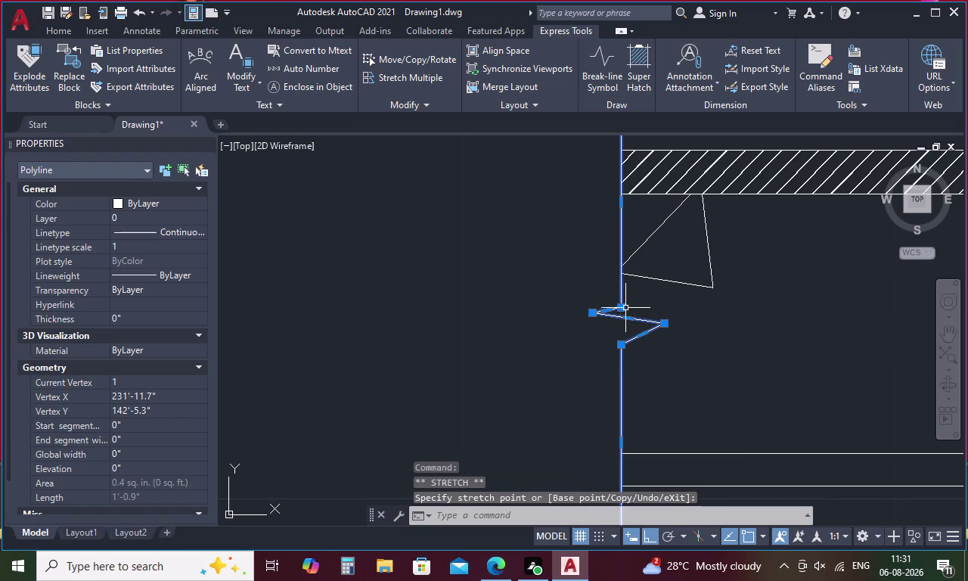
click(624, 303)
click(620, 309)
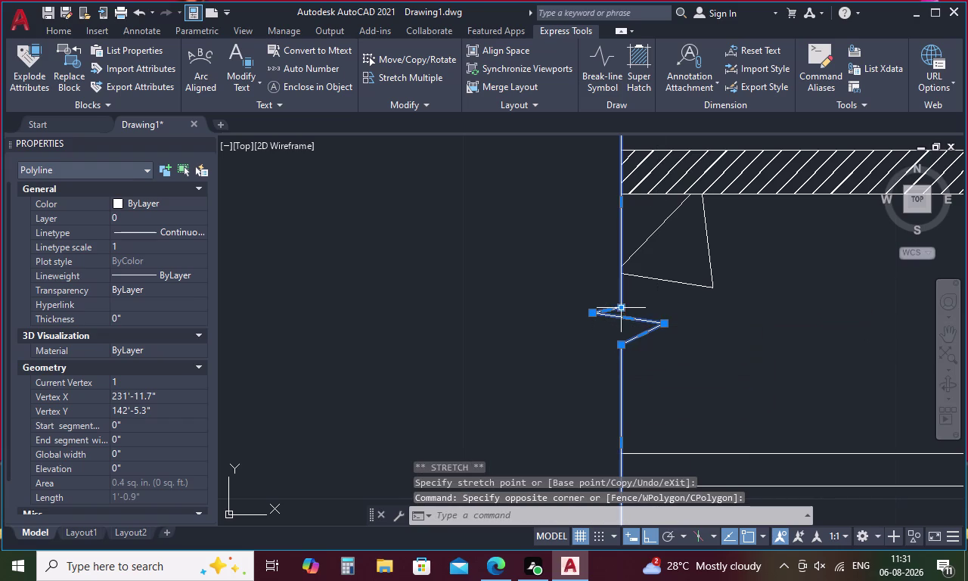
click(622, 307)
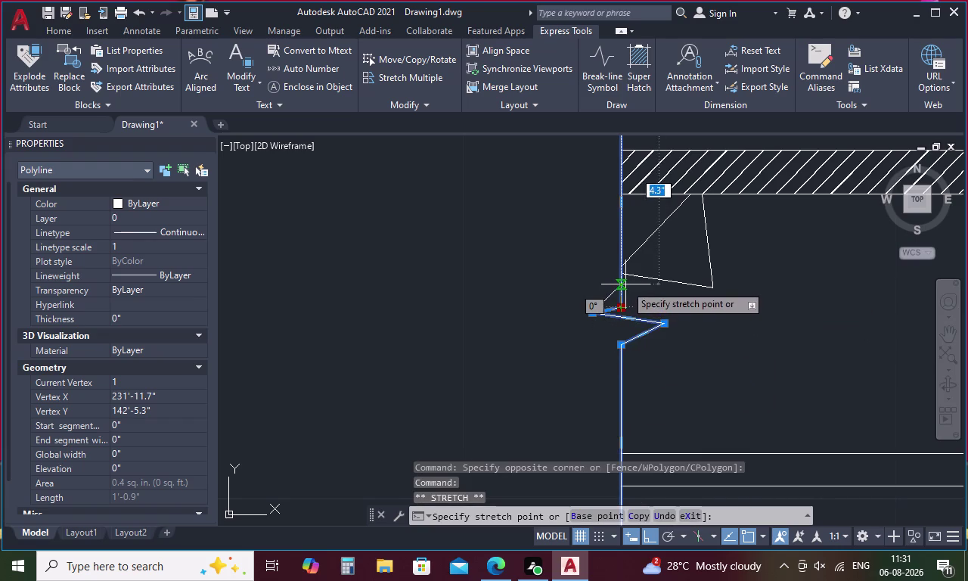
click(625, 284)
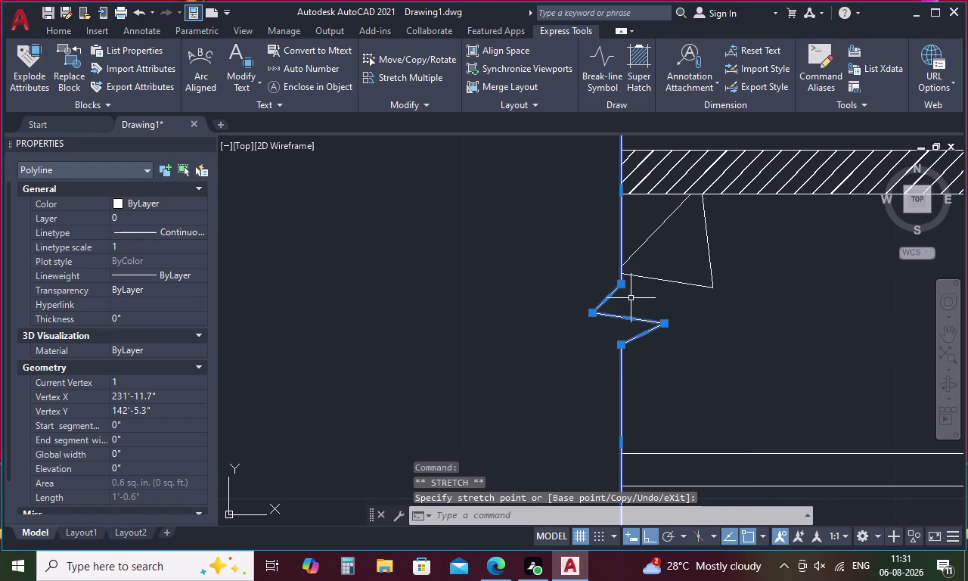
click(593, 314)
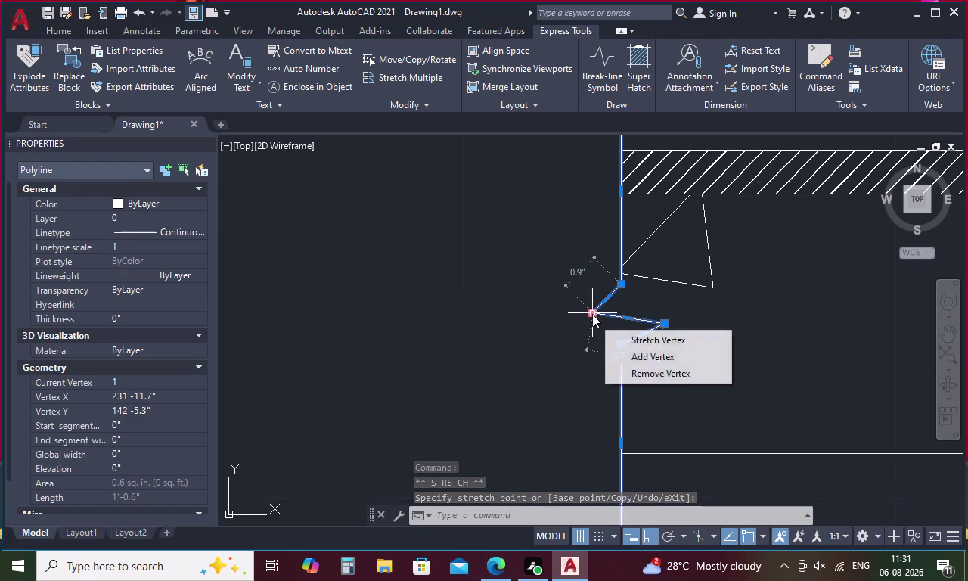
click(574, 319)
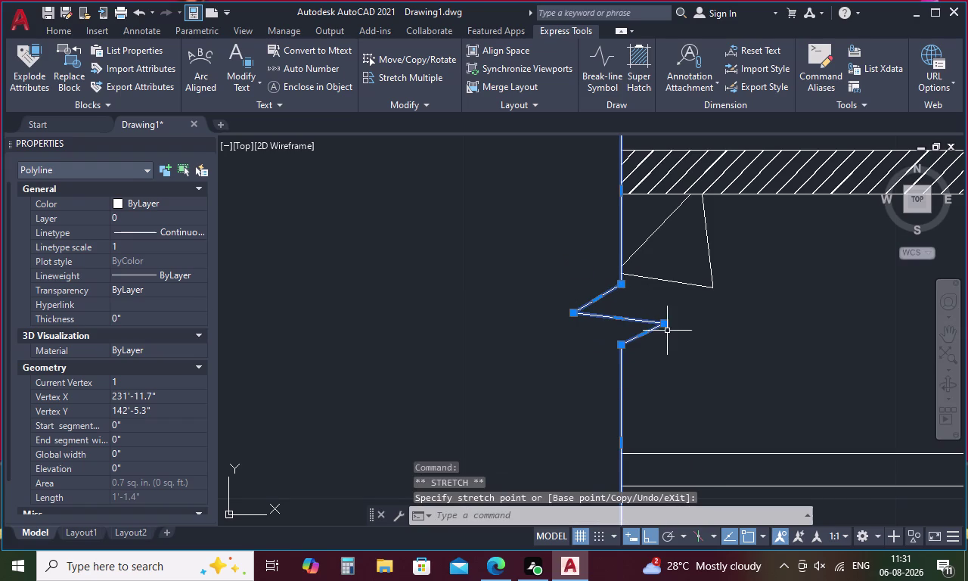
key(Escape)
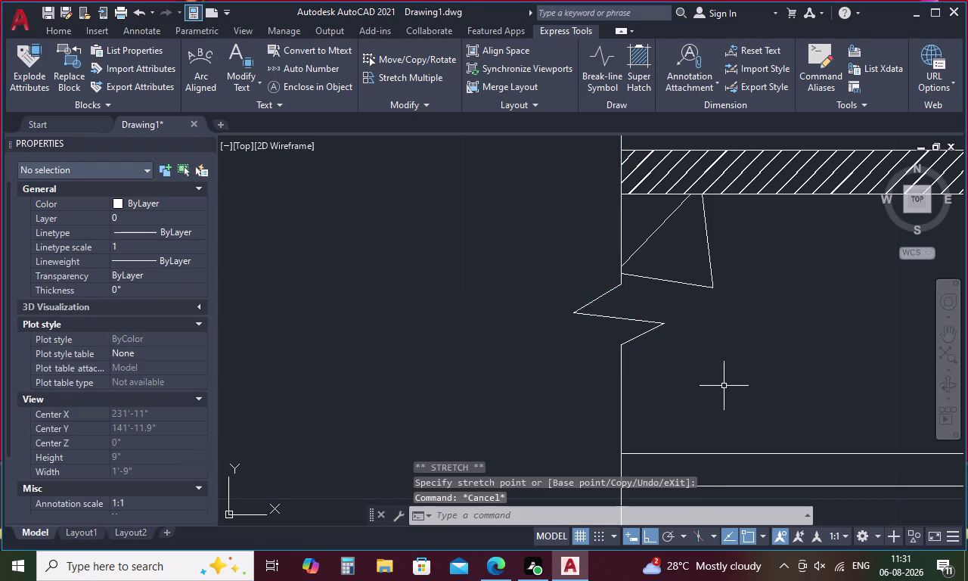
scroll(down, 3)
middle_drag(756, 377, 567, 329)
scroll(down, 3)
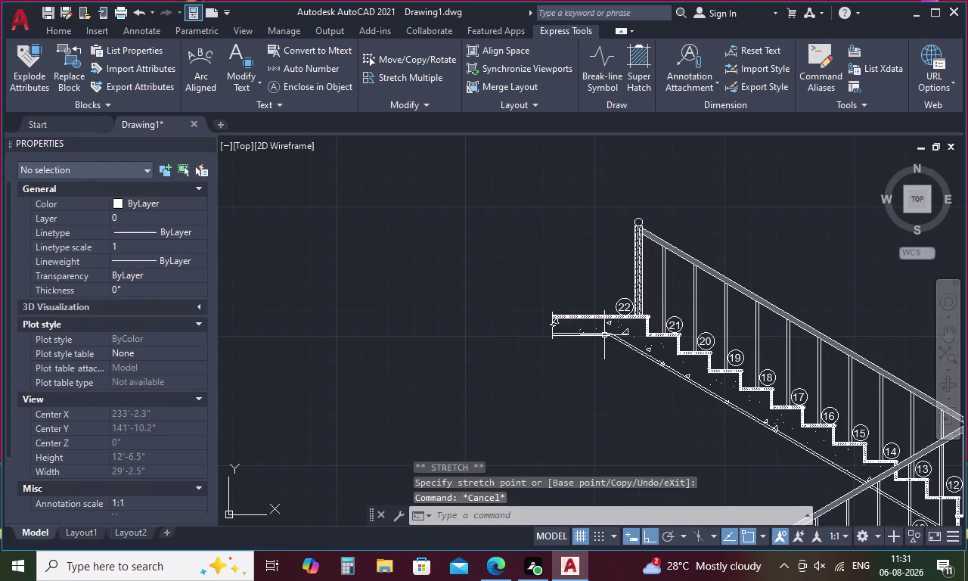
scroll(down, 3)
middle_drag(801, 366, 658, 304)
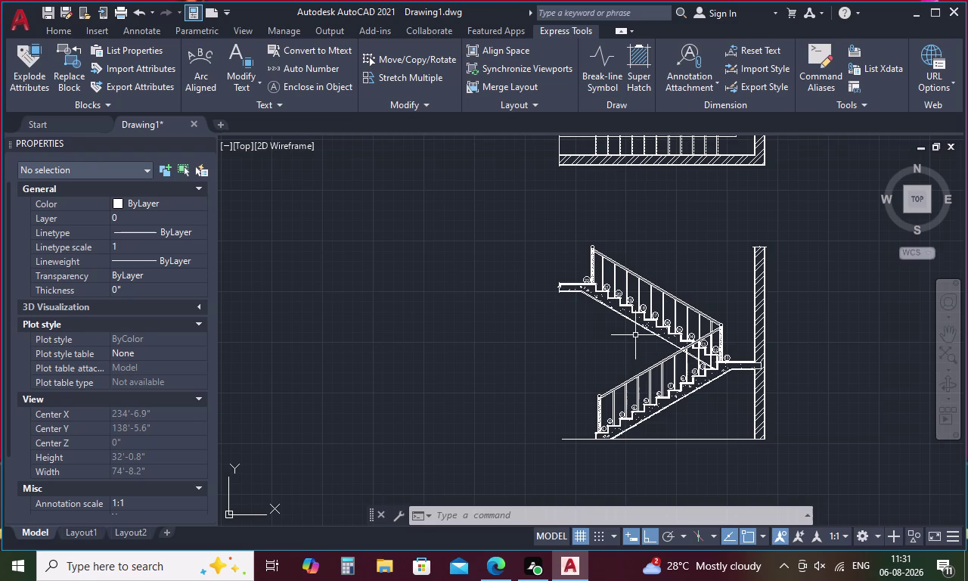
key(Escape)
text(D)
Edit ISO-25 so dimension text is magenta and vertically centered.
key(space)
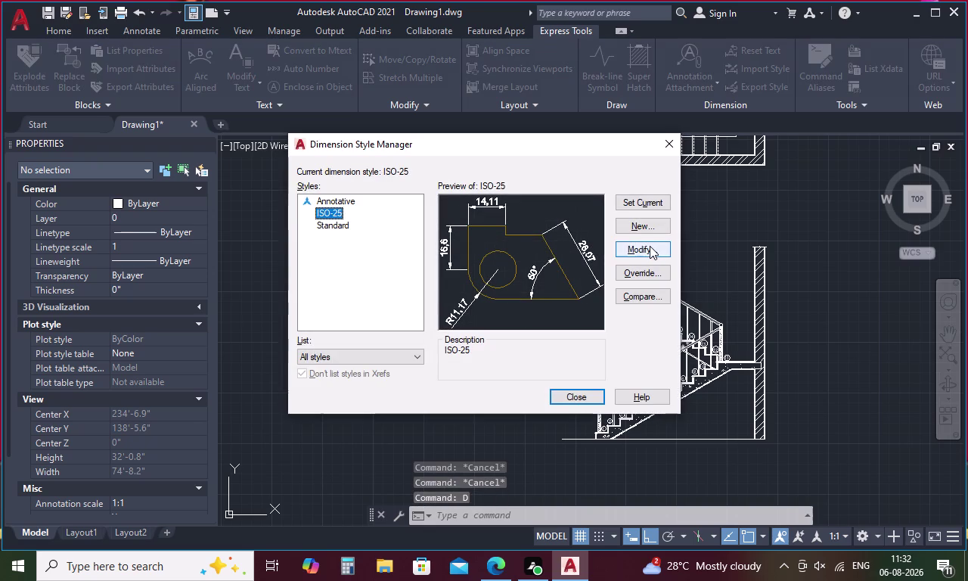
click(649, 246)
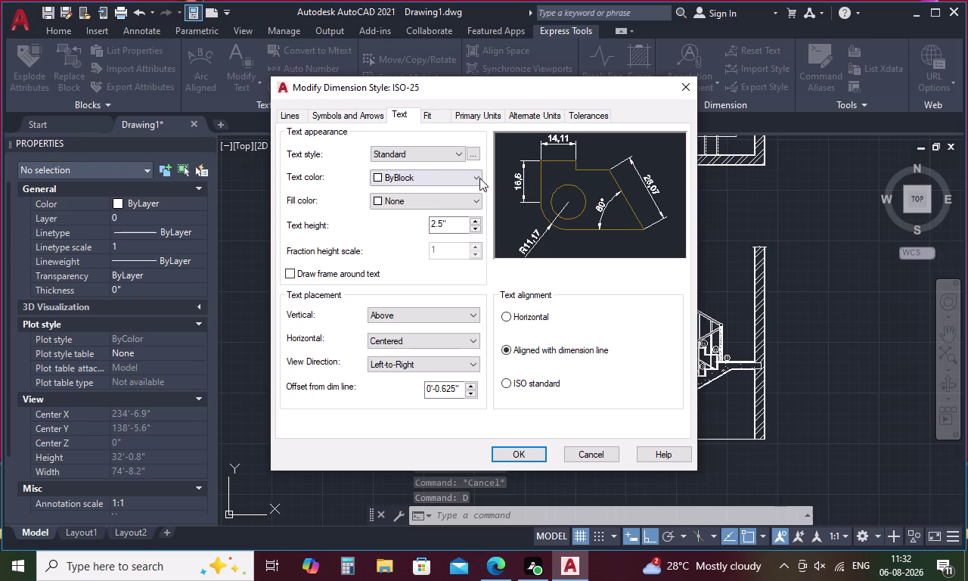
click(476, 178)
click(459, 237)
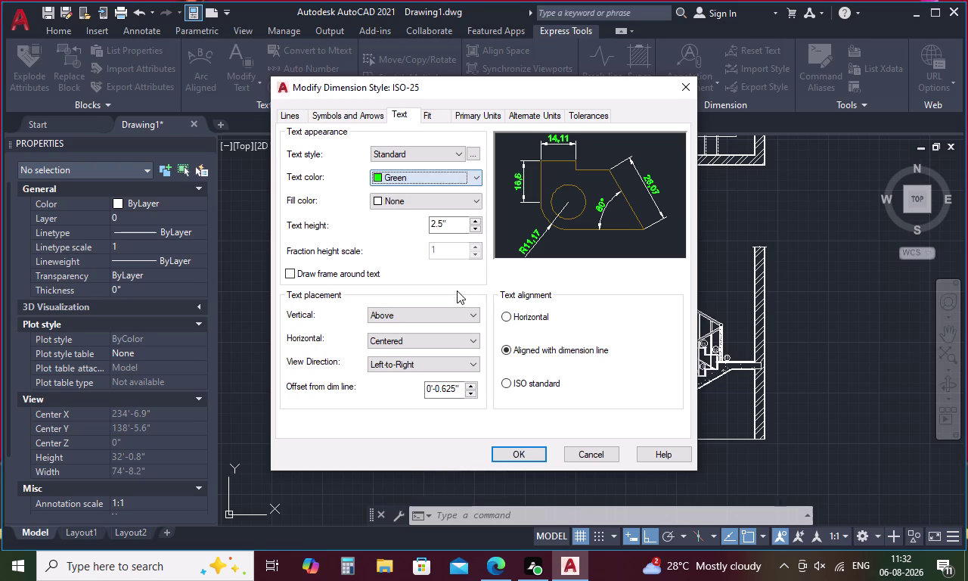
click(455, 308)
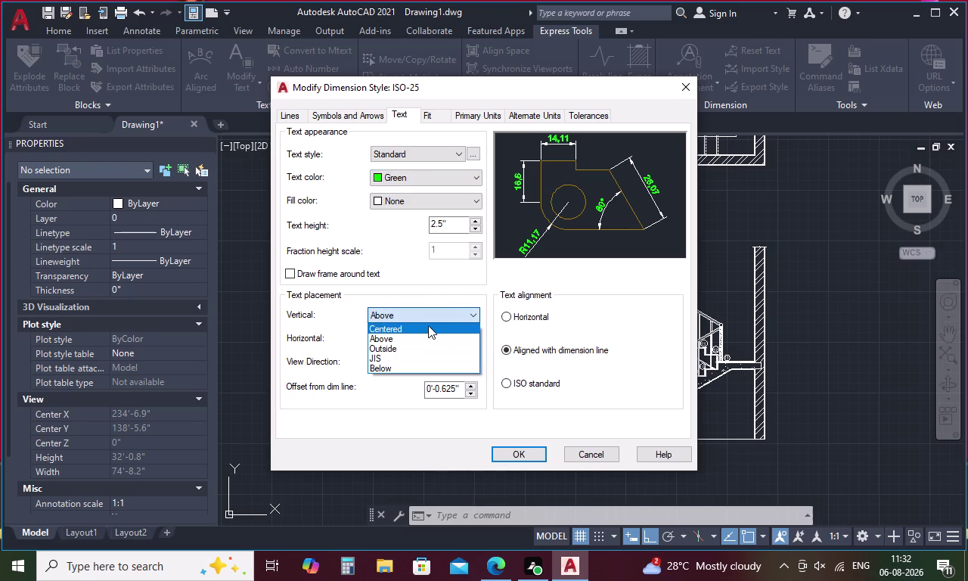
click(428, 325)
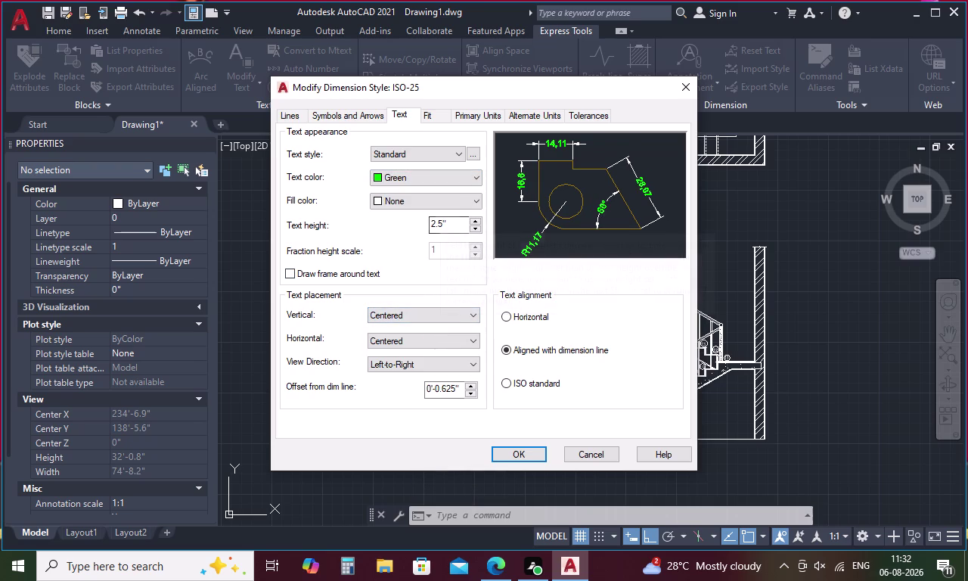
click(434, 176)
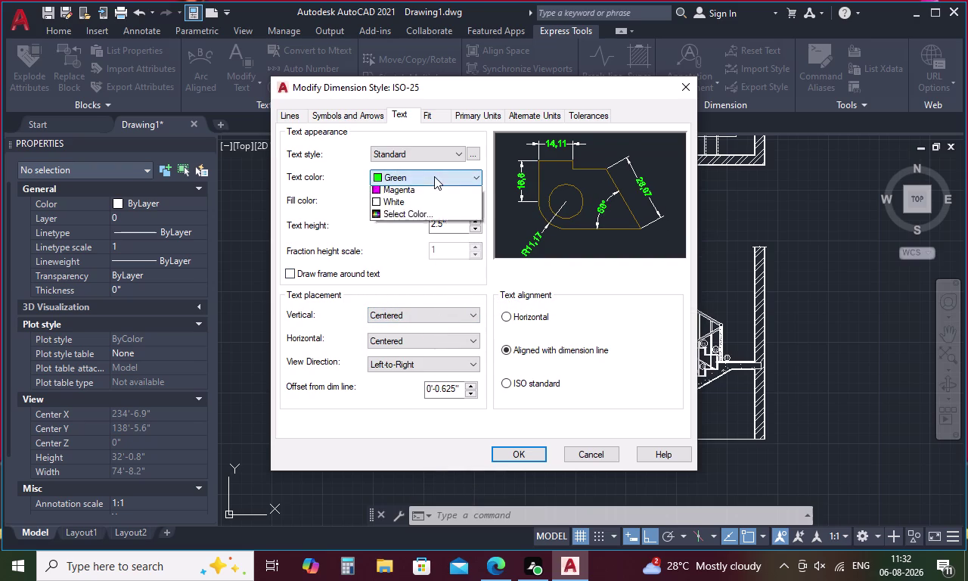
click(426, 277)
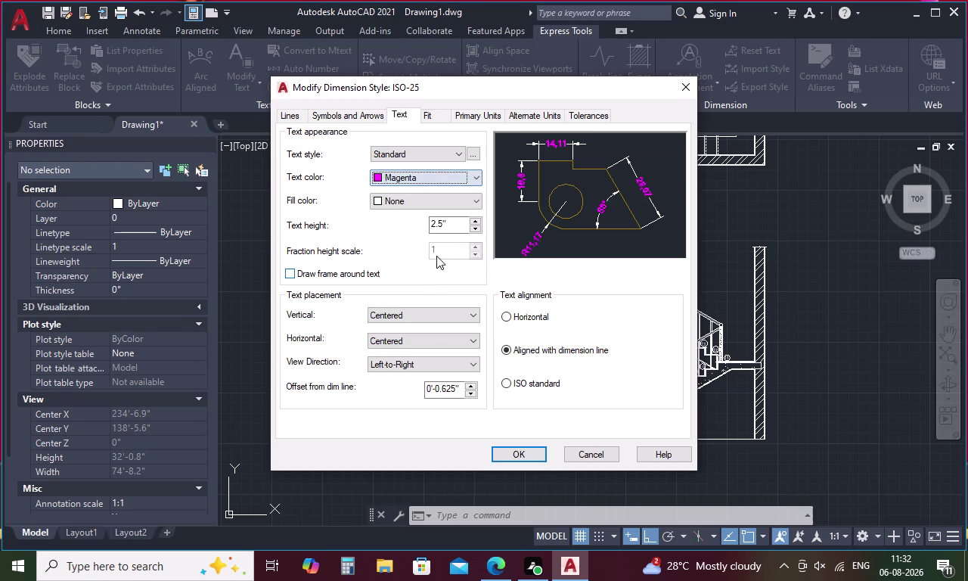
Set the ISO-25 dimension text height to 4".
click(462, 219)
key(BackSpace)
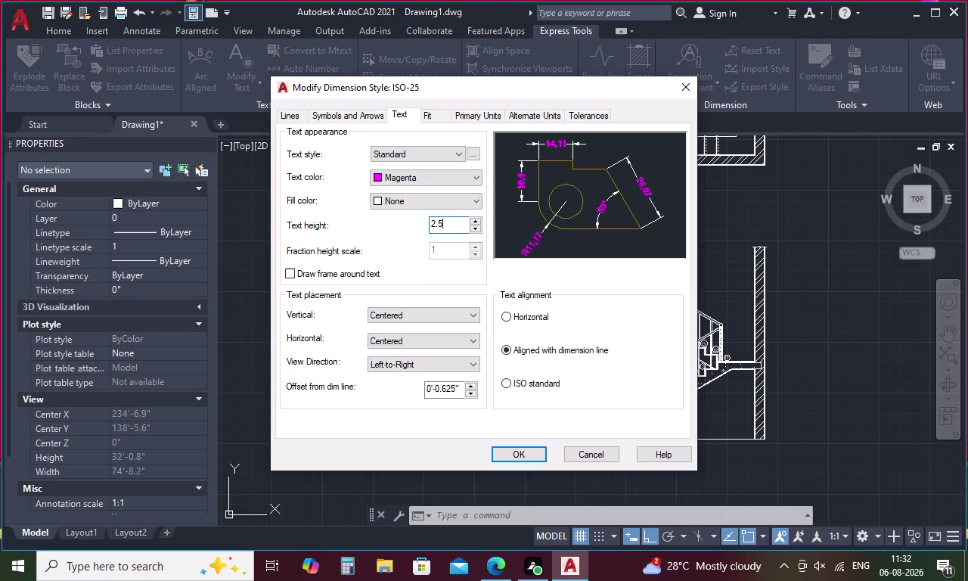
key(4)
key(Return)
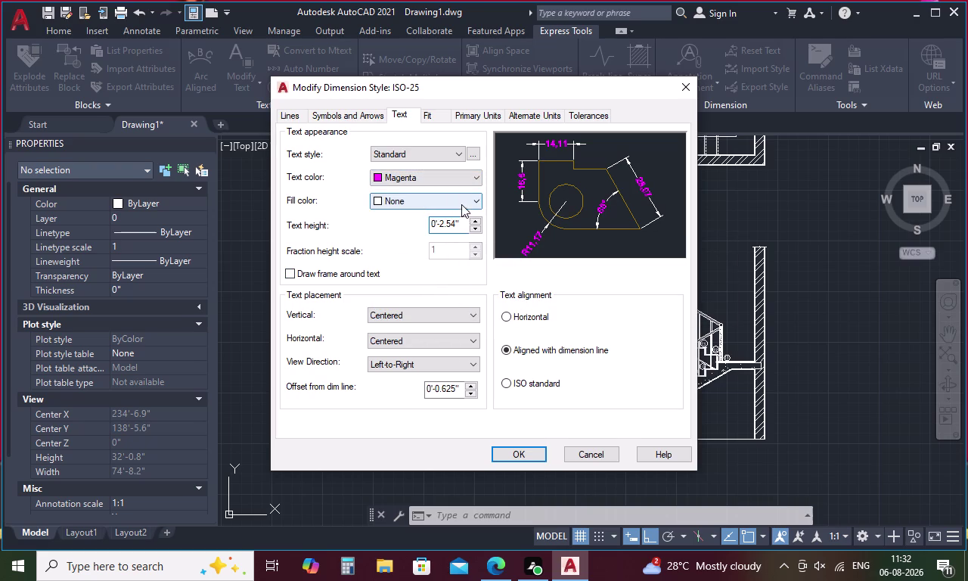
click(460, 224)
key(BackSpace)
key(BackSpace)
key(BackSpace)
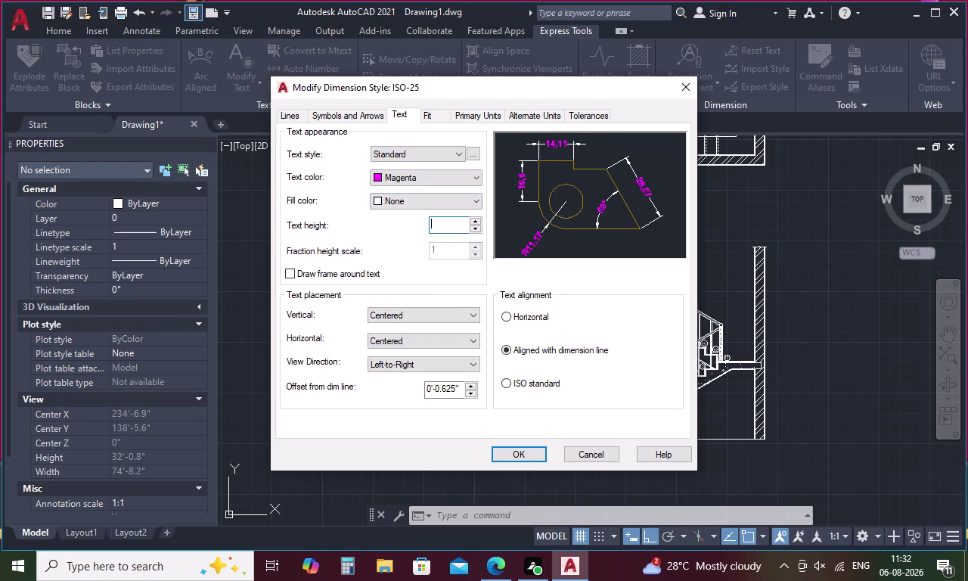
key(4)
key(Return)
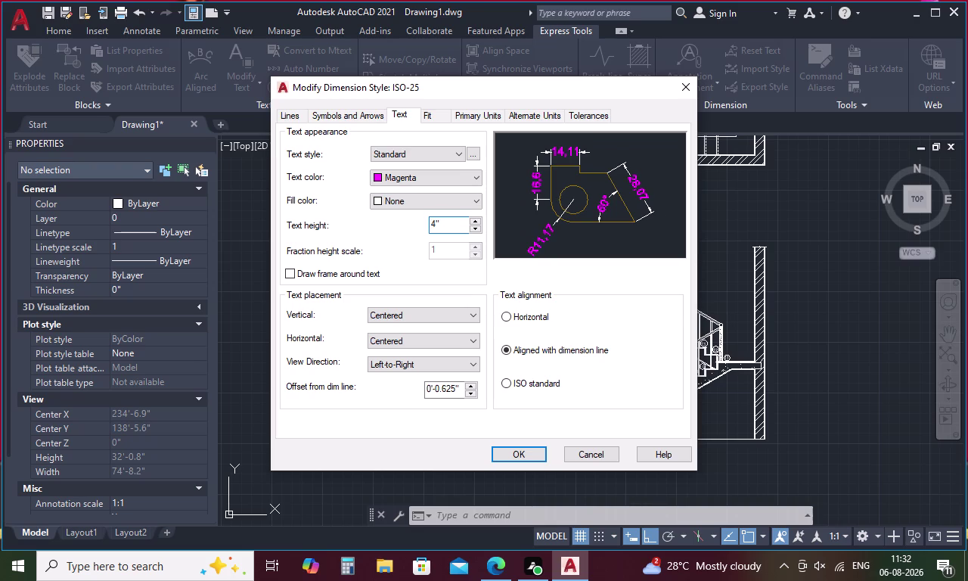
click(361, 120)
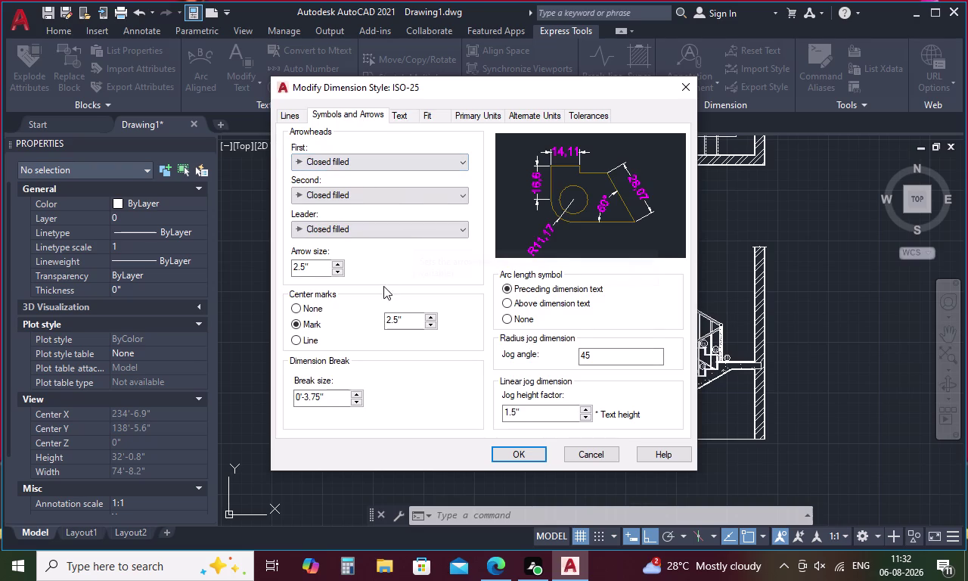
Set the first arrowhead to Architectural tick with a 4" arrow size.
click(449, 168)
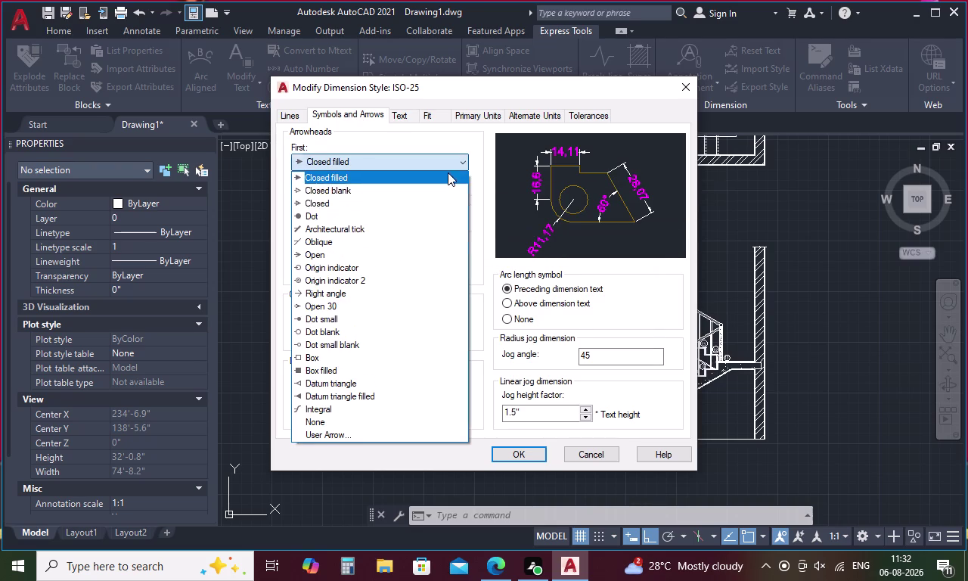
click(415, 234)
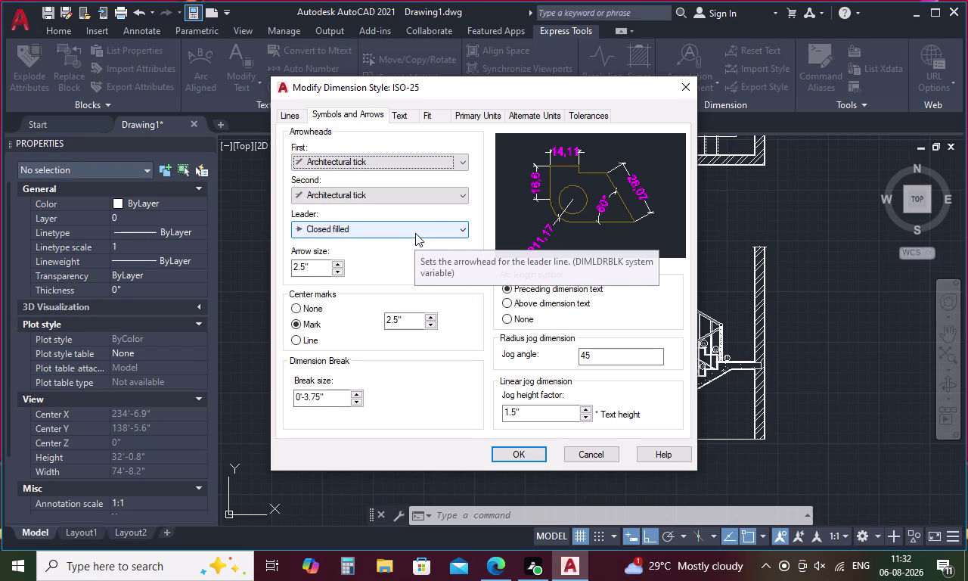
click(312, 267)
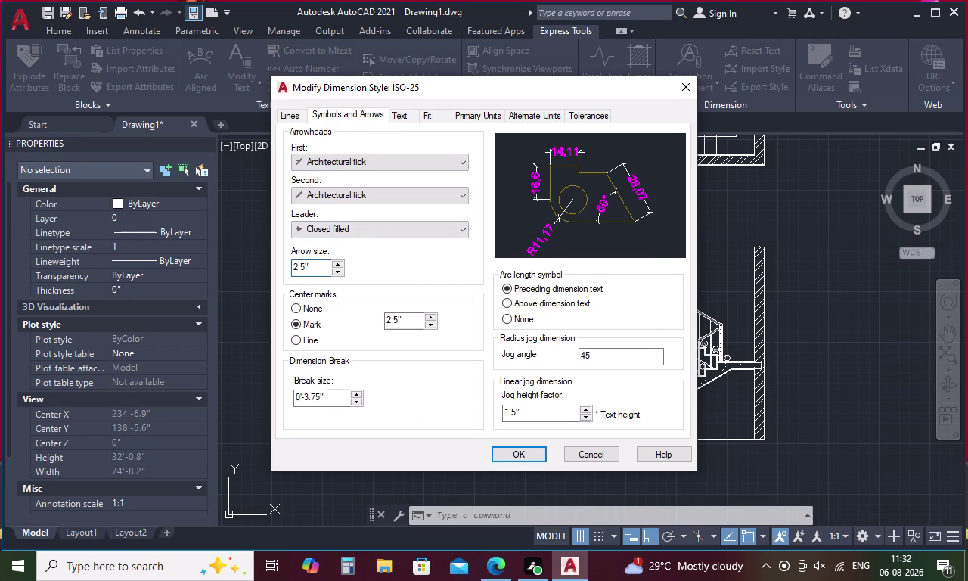
key(BackSpace)
key(BackSpace)
key(BackSpace)
key(4)
key(Return)
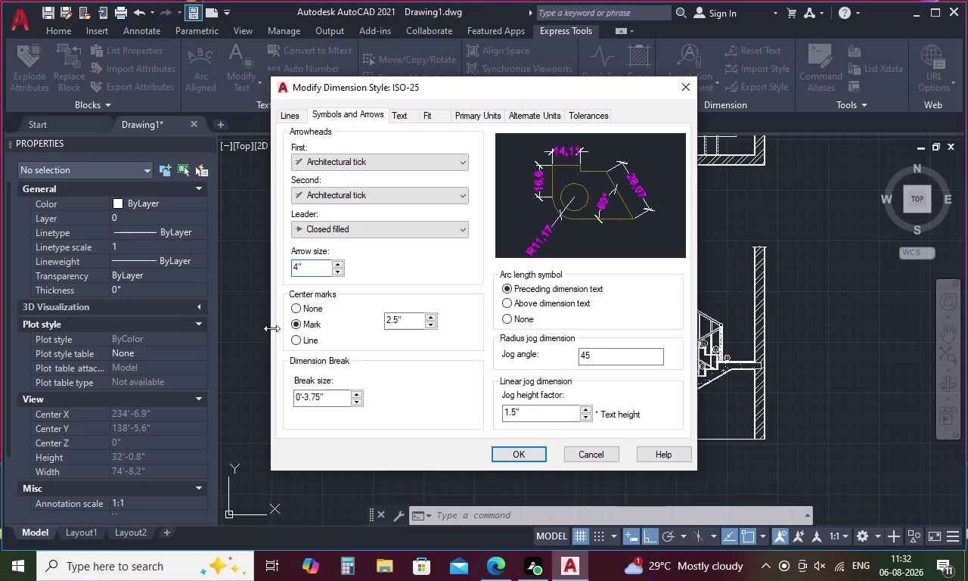
click(292, 111)
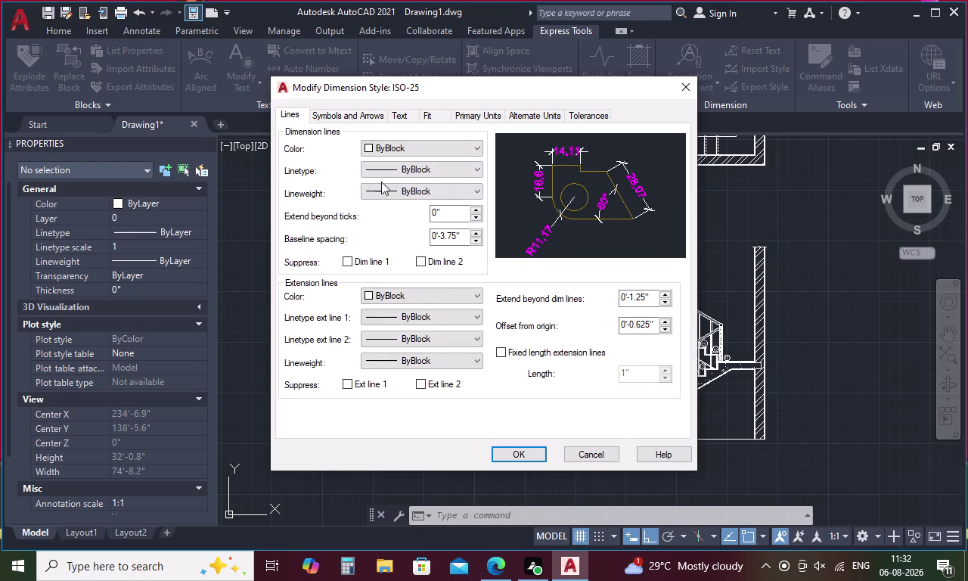
Make ISO-25 dimension lines green, save the style, and close the style manager.
click(403, 290)
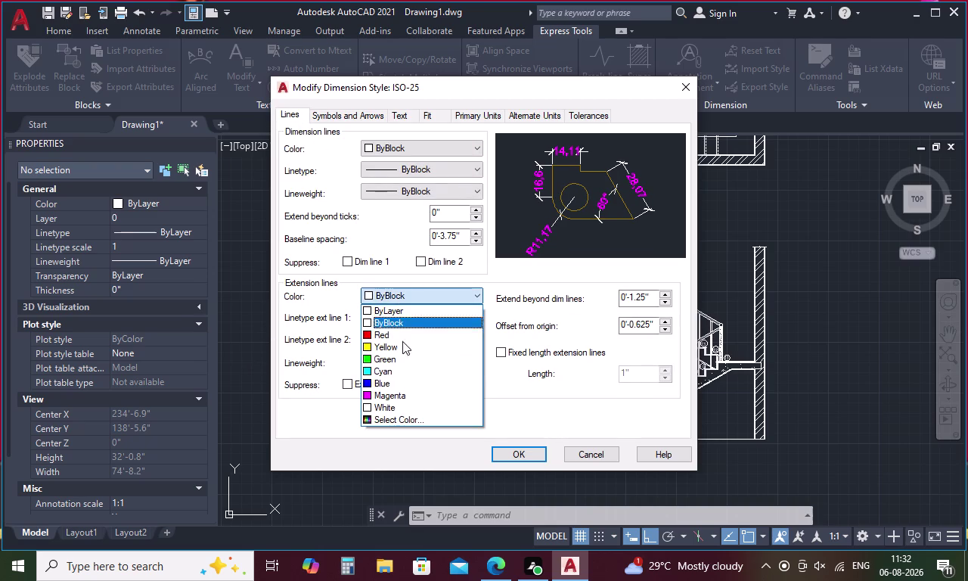
click(391, 380)
click(452, 142)
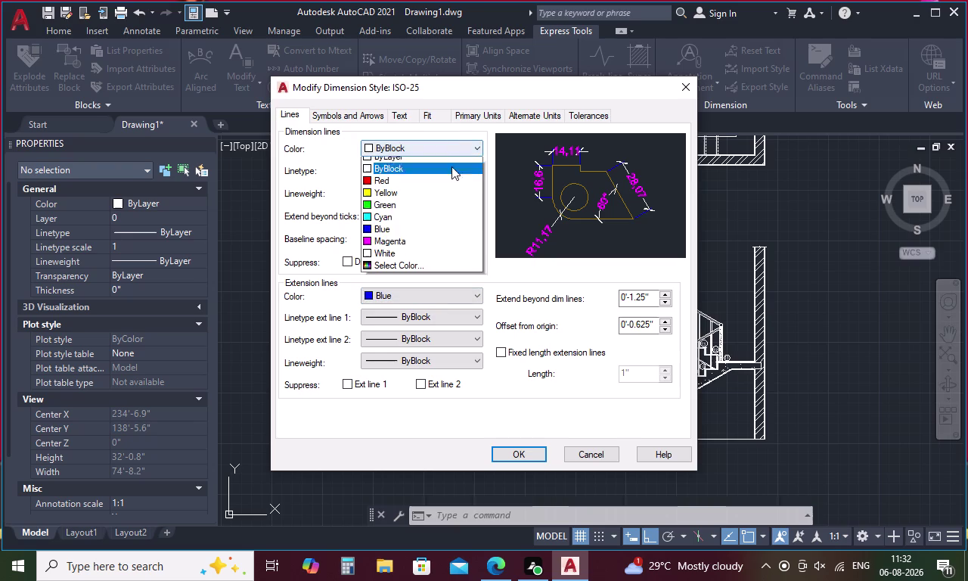
click(434, 207)
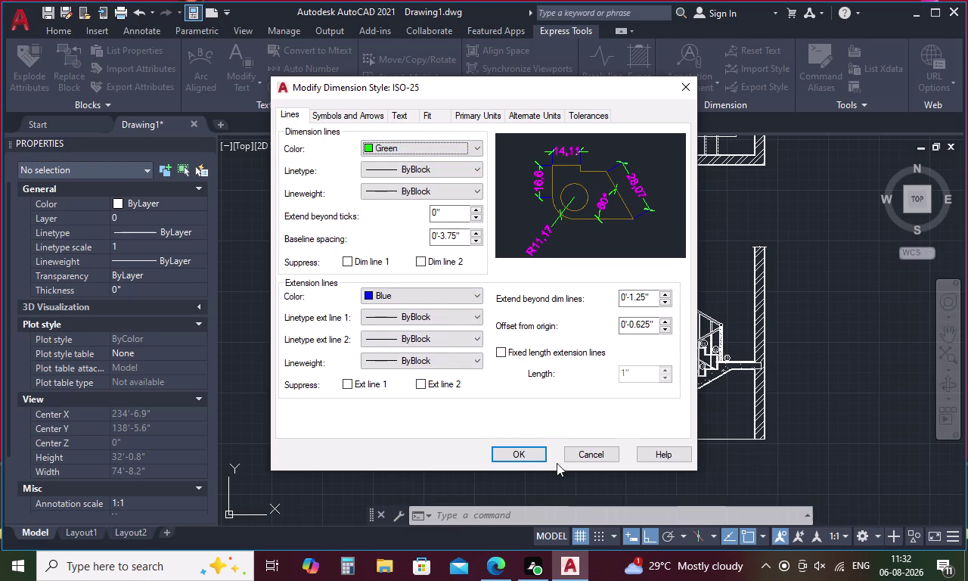
click(514, 450)
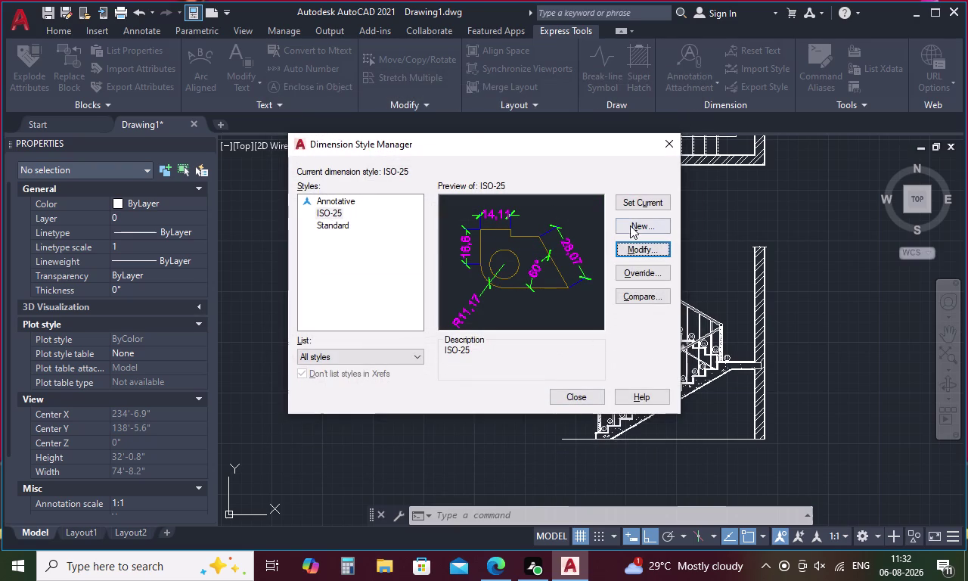
click(638, 205)
click(586, 396)
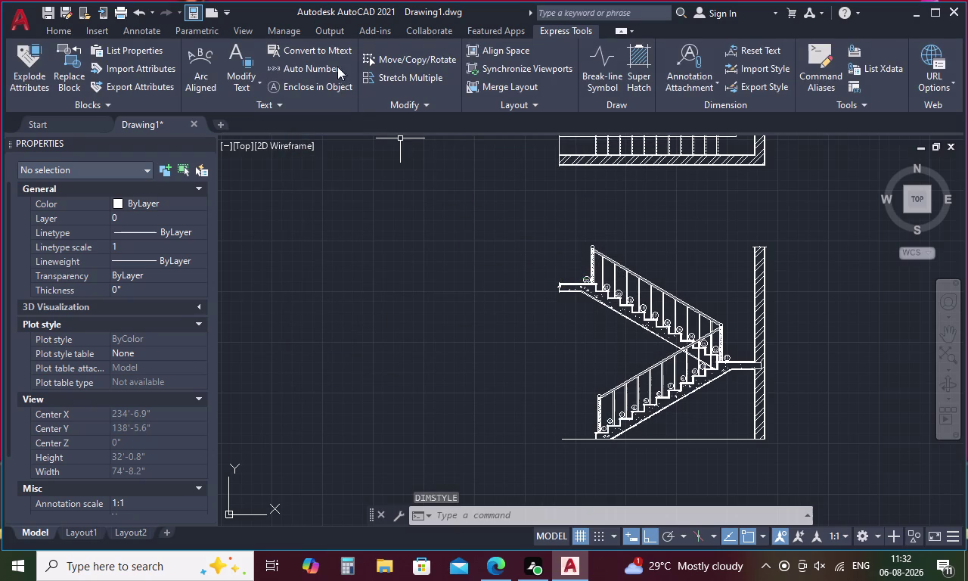
Cancel a trial landing linear dimension reading 36 and reopen DIMSTYLE with D.
click(134, 30)
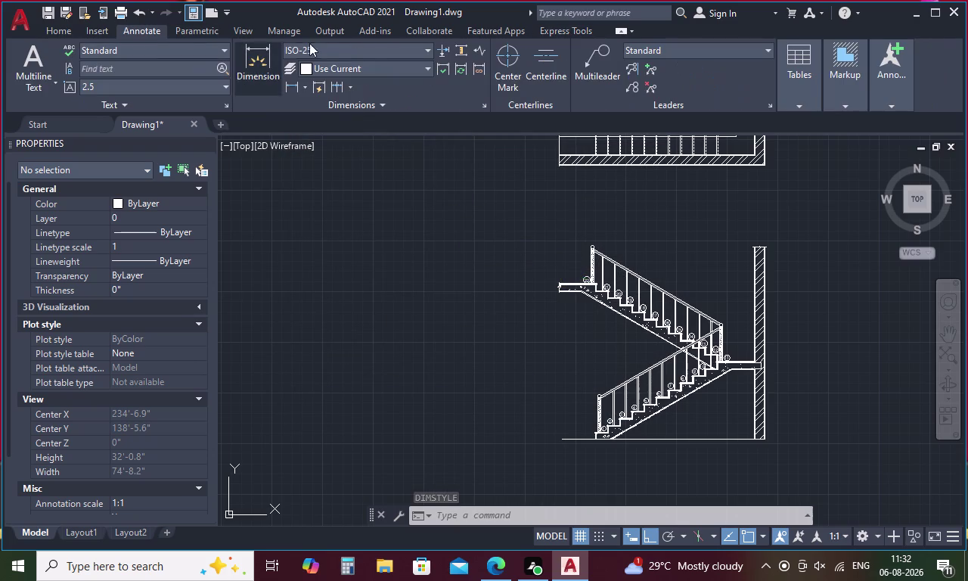
click(295, 84)
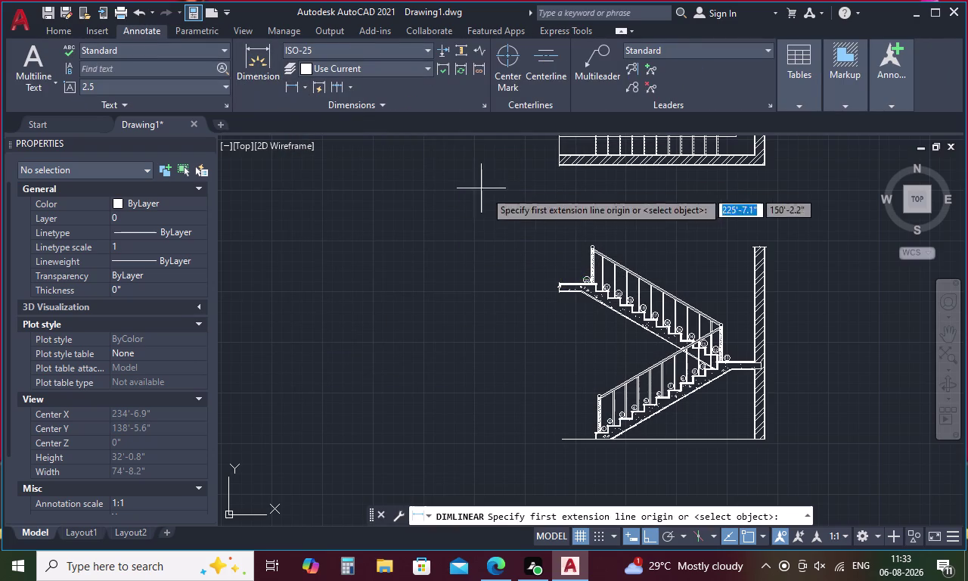
middle_drag(501, 224, 523, 466)
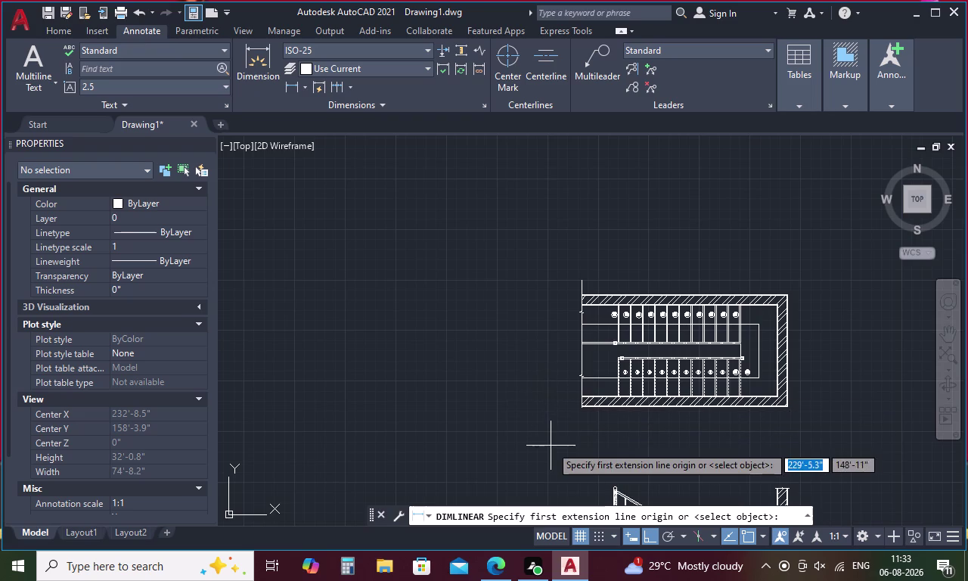
scroll(up, 3)
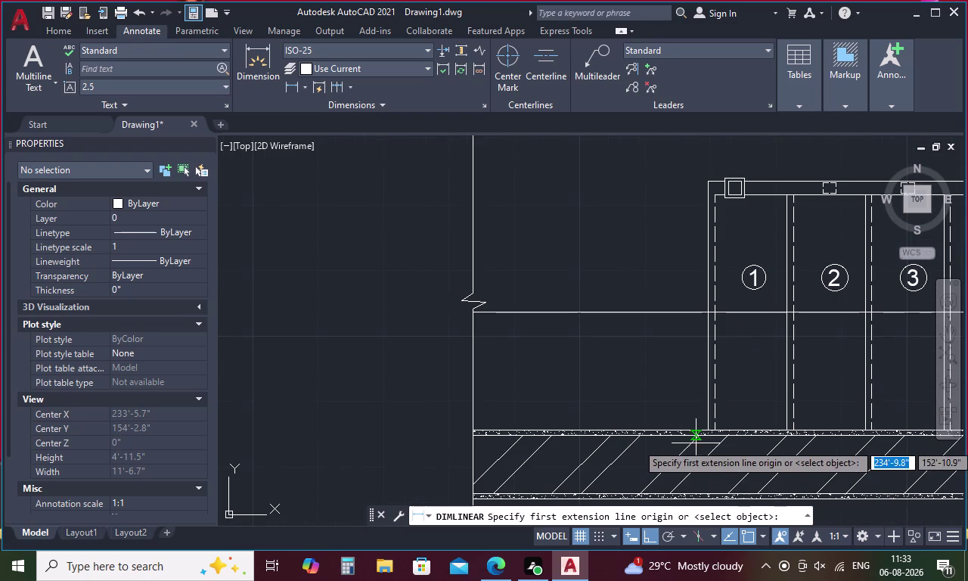
click(704, 431)
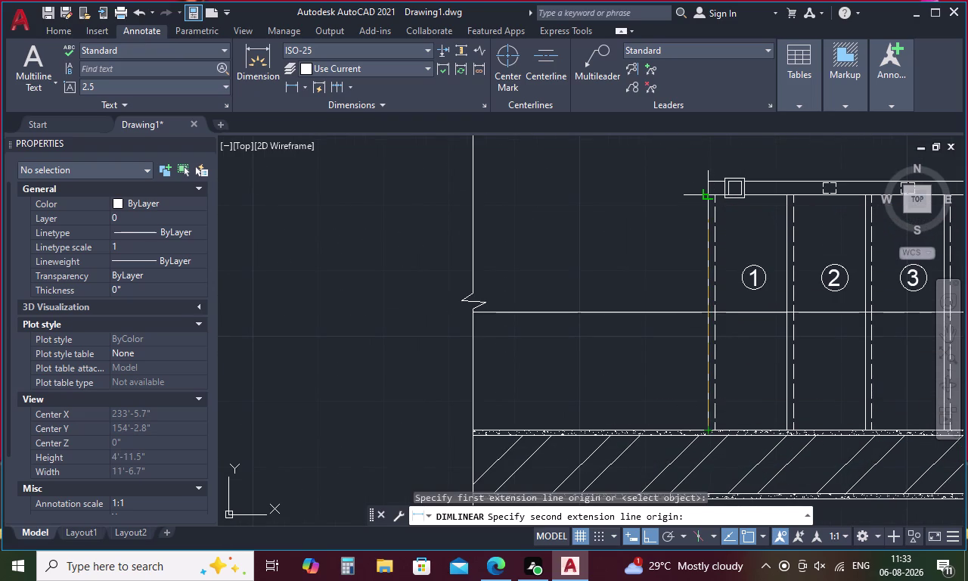
click(710, 191)
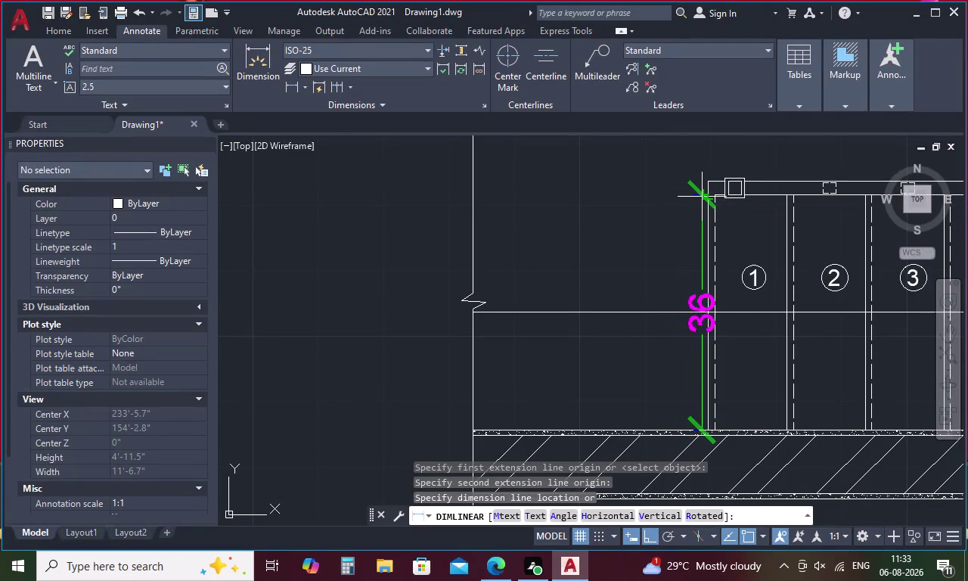
key(Escape)
text(D)
key(space)
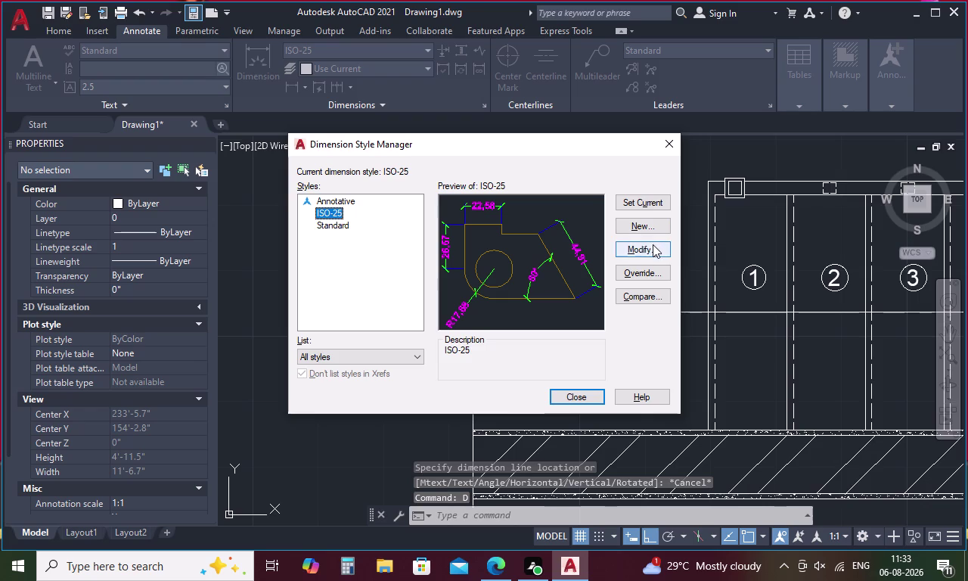
Change ISO-25's primary unit format to Engineering, then close and reopen the manager.
click(654, 248)
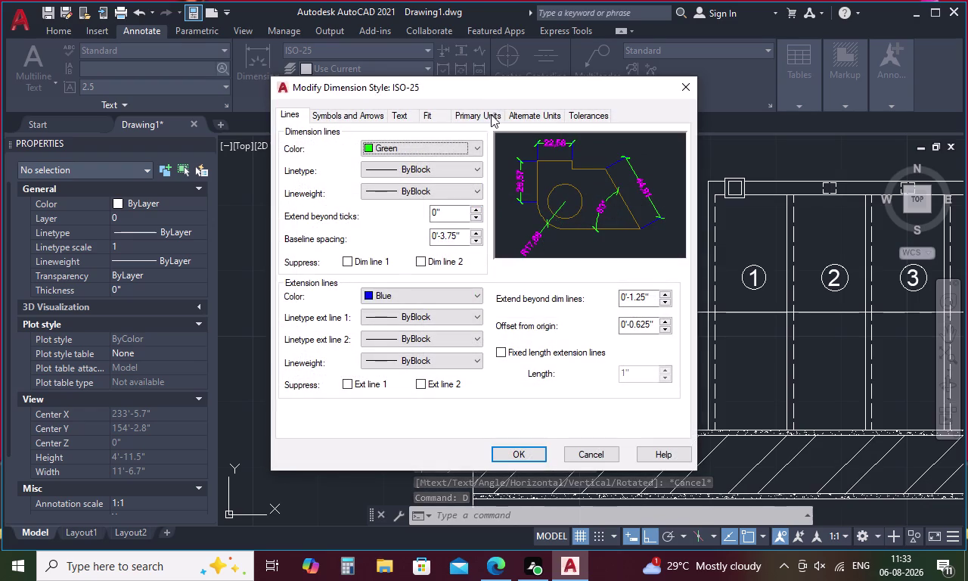
click(495, 114)
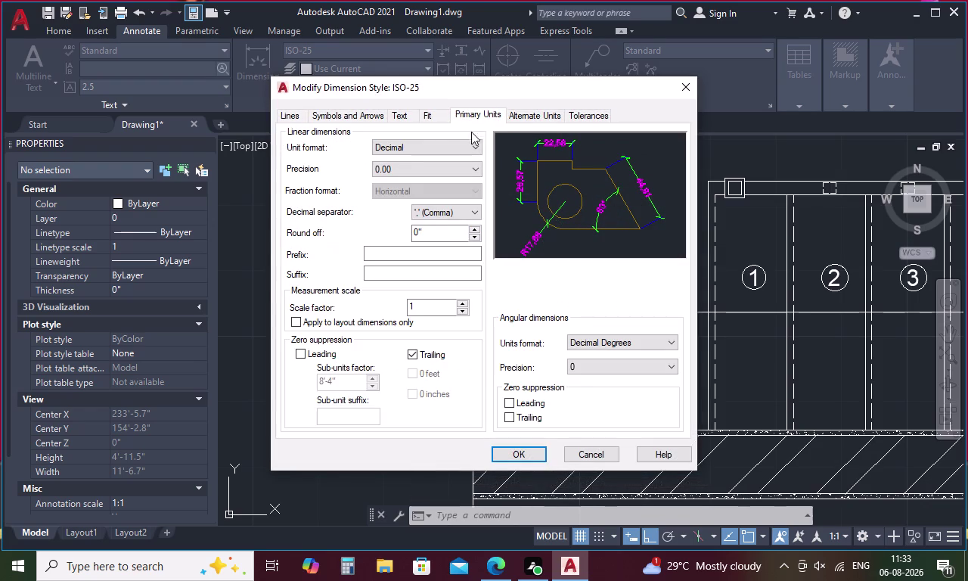
click(465, 145)
click(449, 178)
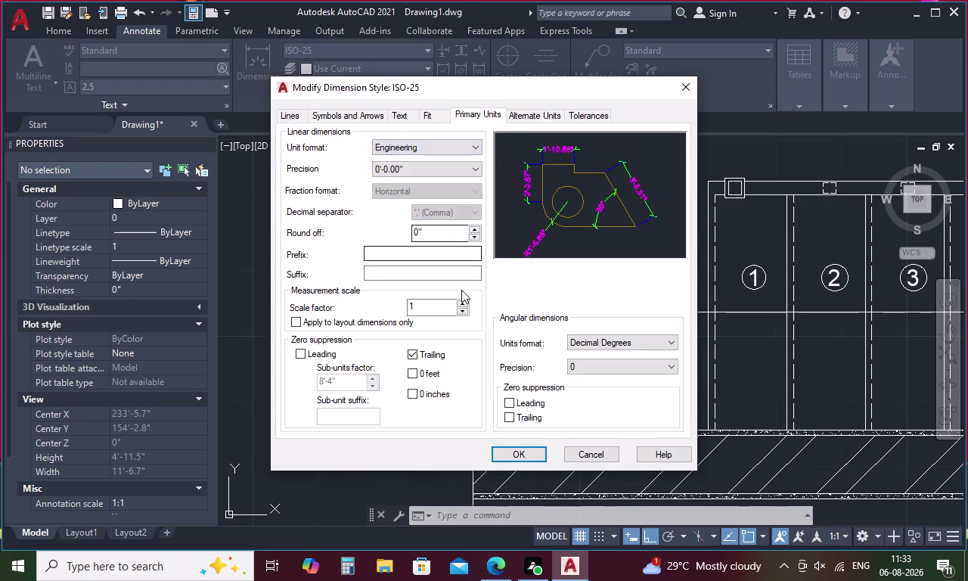
click(516, 455)
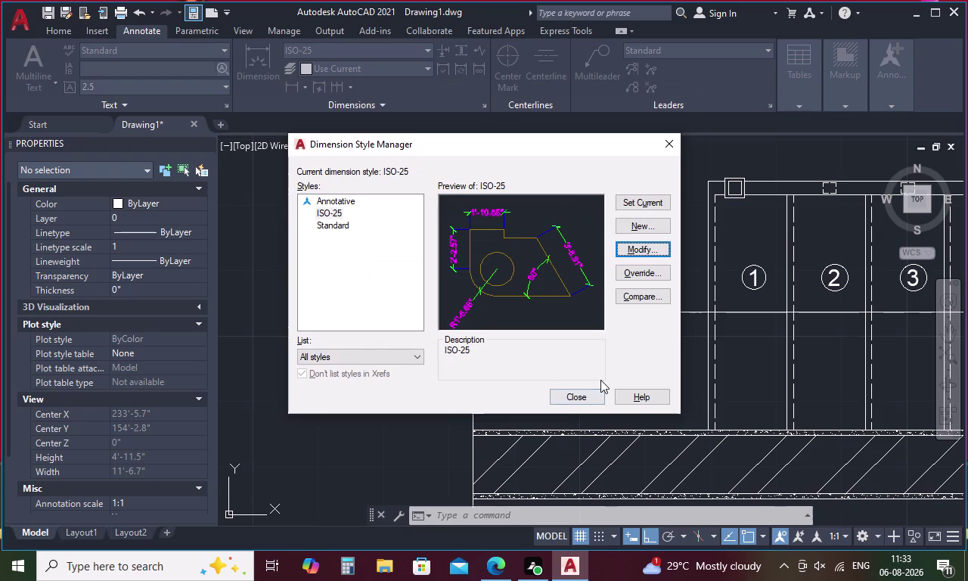
click(638, 201)
click(579, 393)
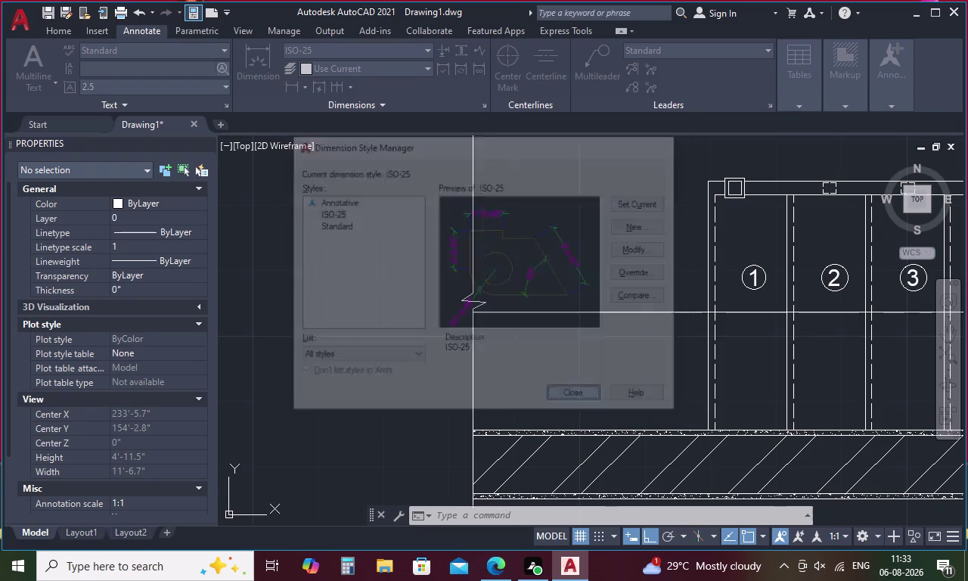
key(space)
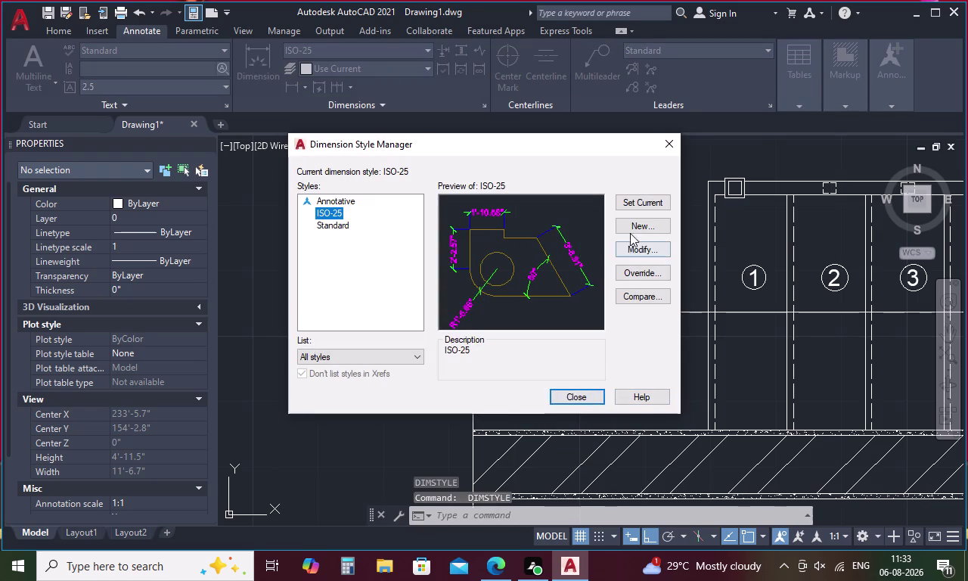
Place a vertical 3' linear dimension across the landing beside step 1.
click(639, 200)
click(583, 400)
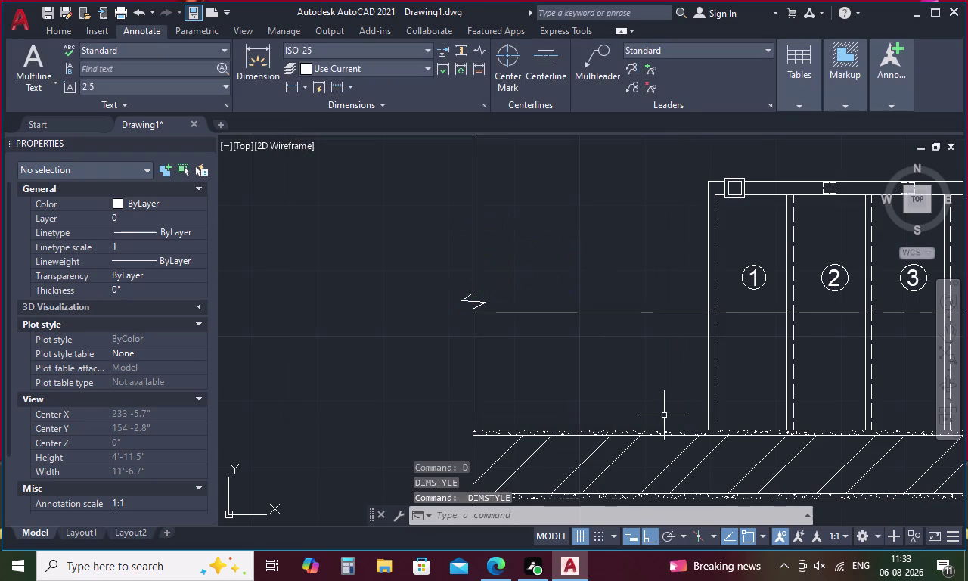
click(285, 84)
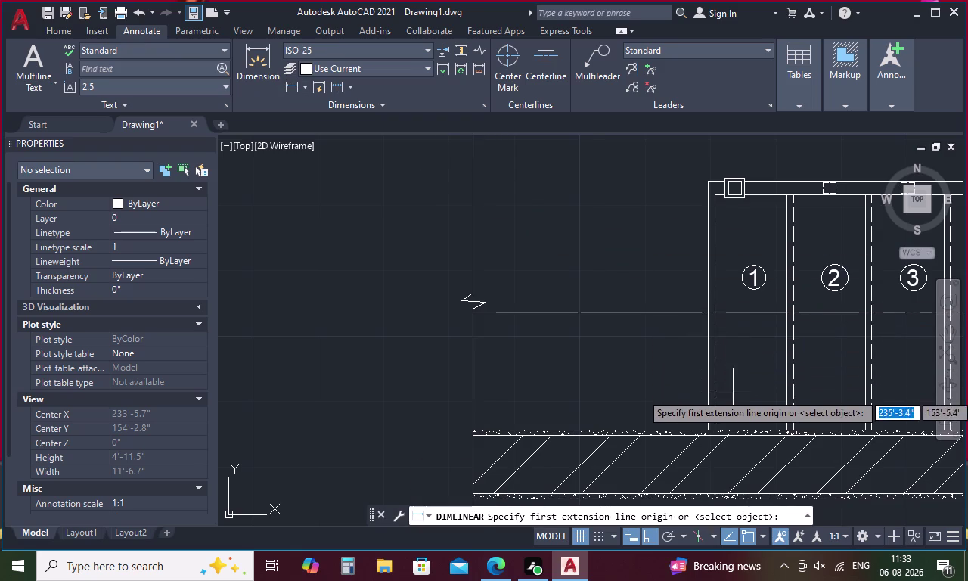
click(710, 430)
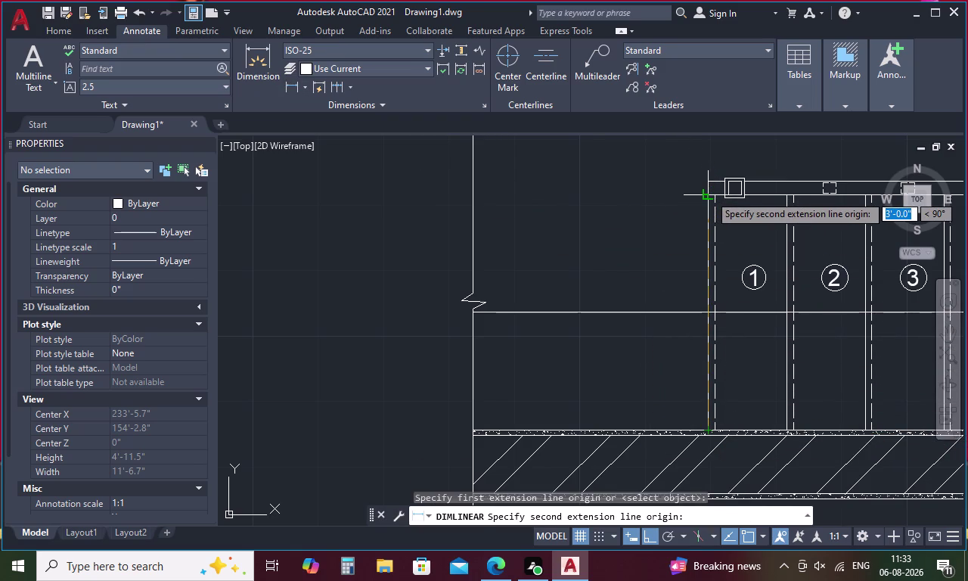
click(709, 195)
click(684, 199)
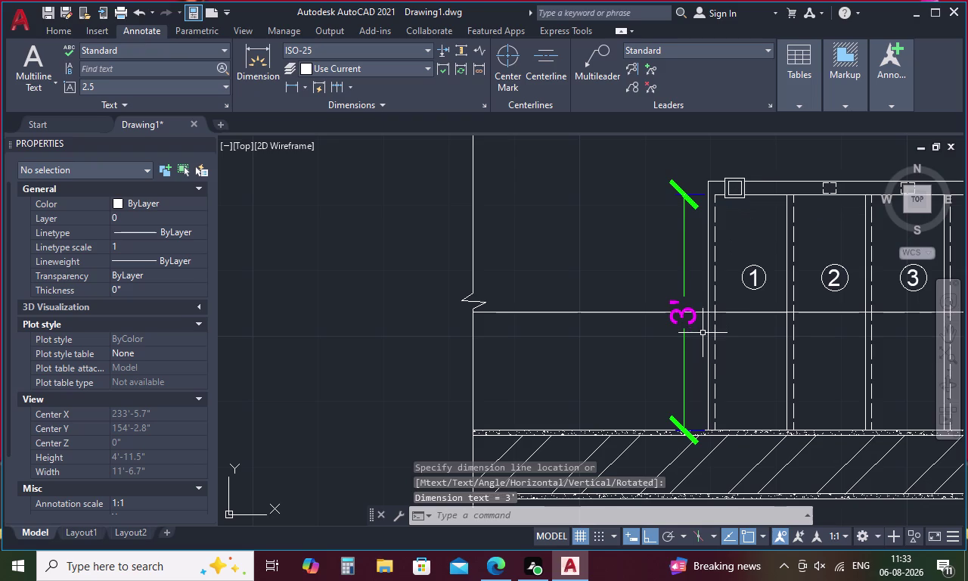
key(space)
key(space)
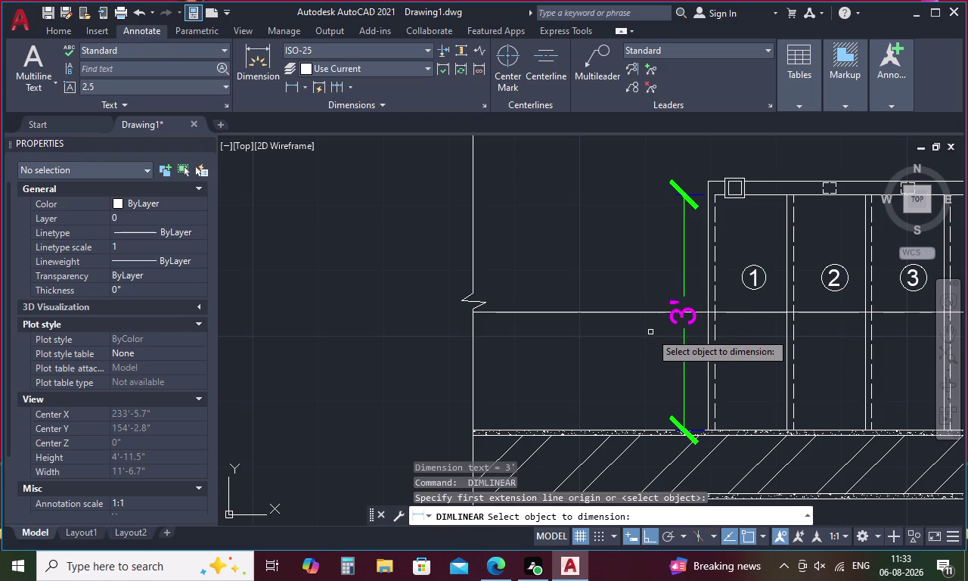
scroll(down, 3)
Dimension the landing length as 7'-5" by selecting the line beside the wall.
middle_drag(770, 245, 469, 295)
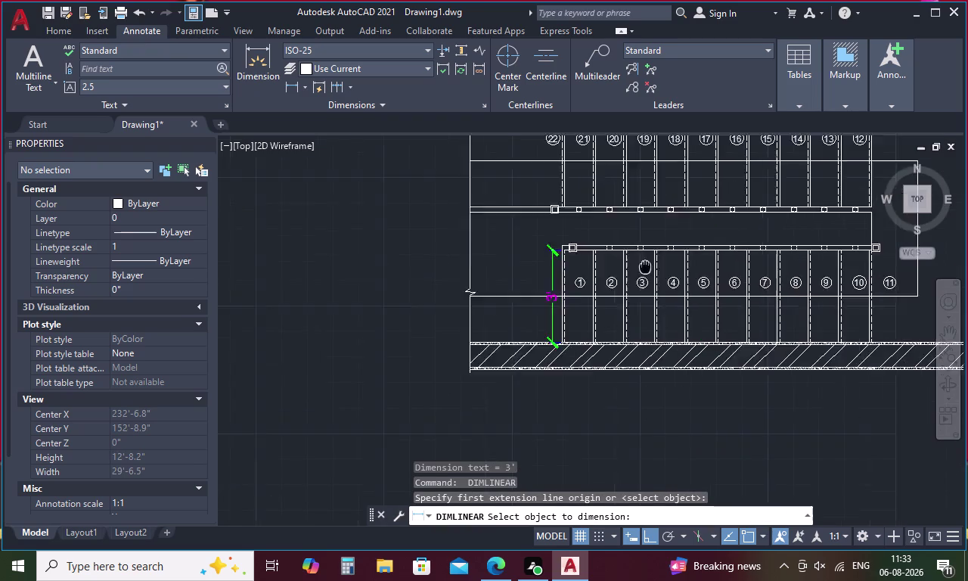
middle_drag(469, 295, 252, 326)
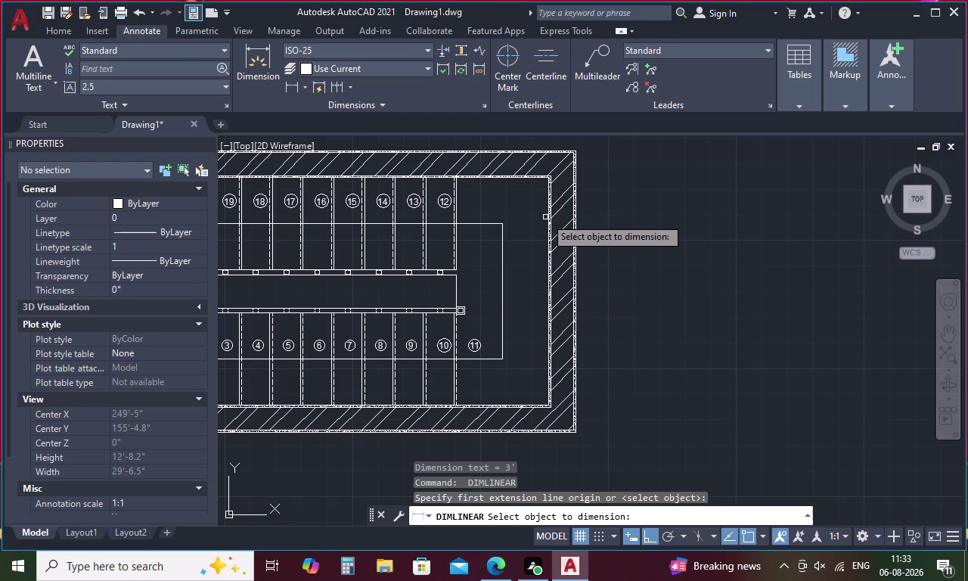
scroll(up, 3)
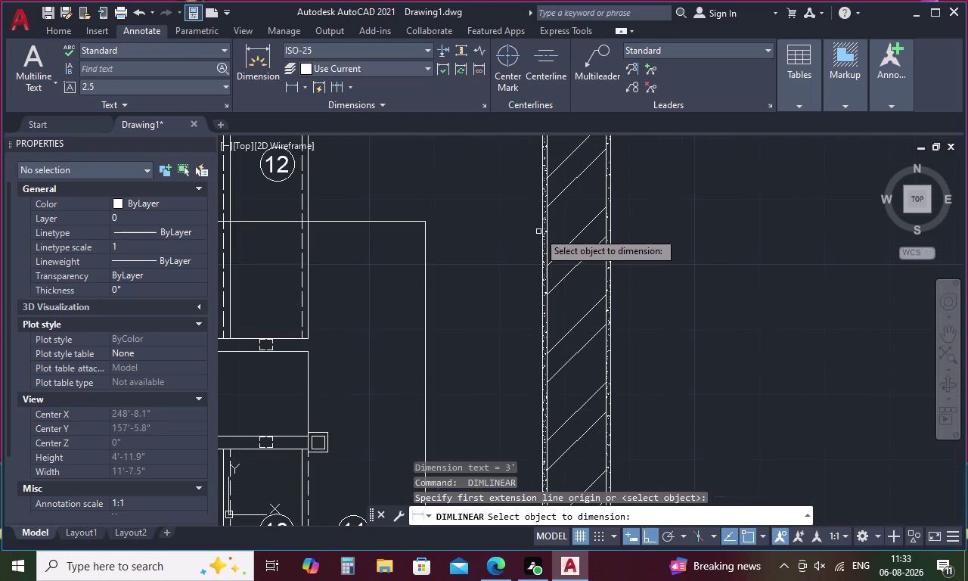
click(541, 226)
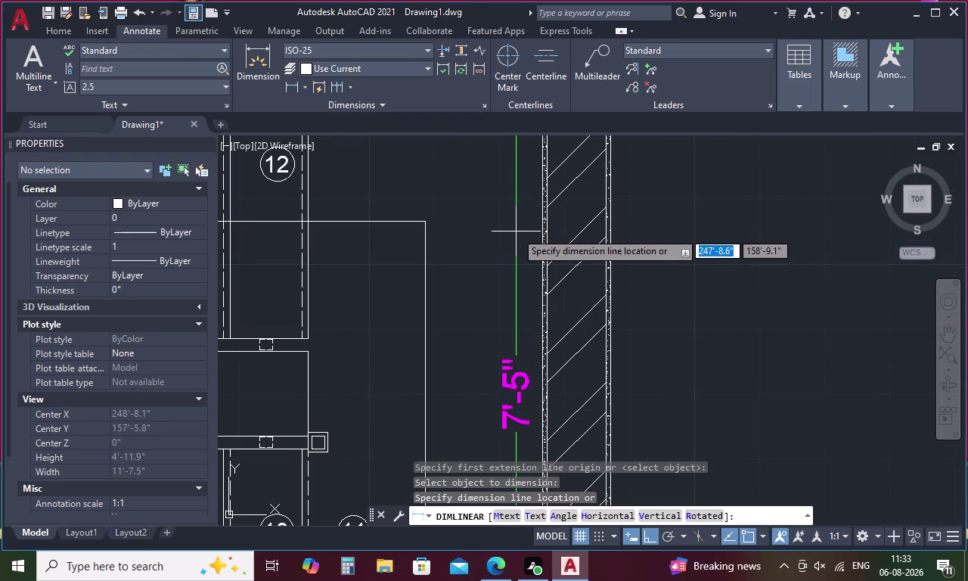
click(508, 234)
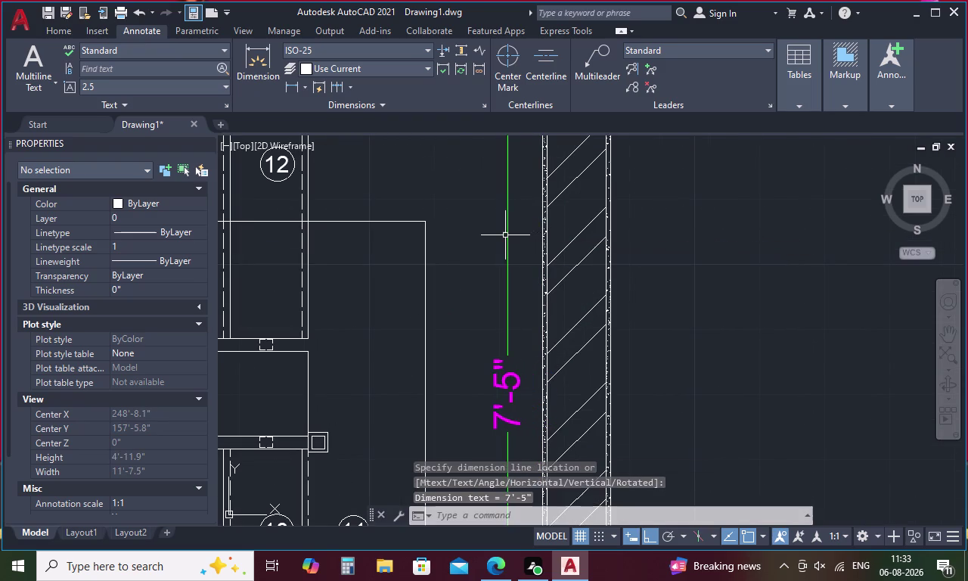
scroll(down, 3)
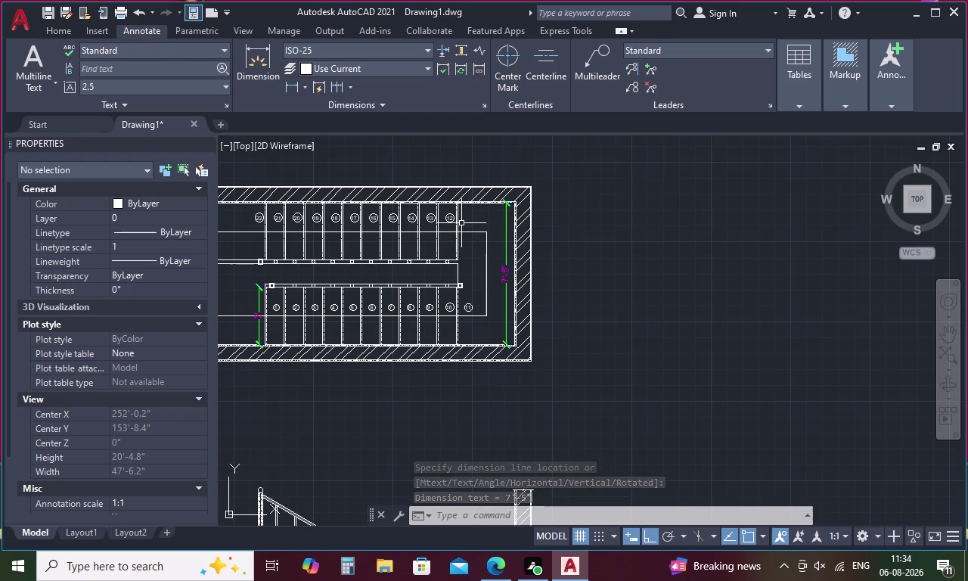
scroll(up, 3)
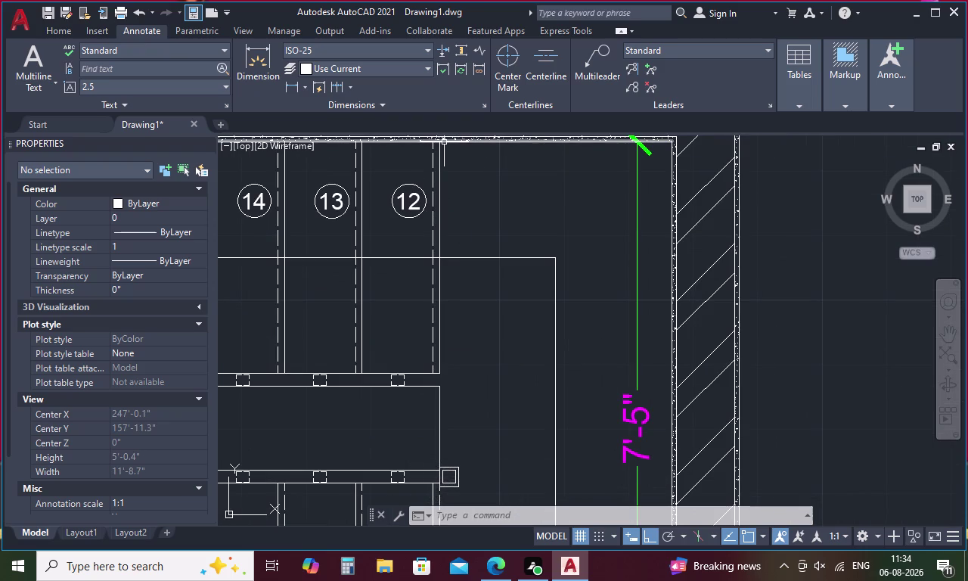
Dimension the top landing width as 3' after discarding a 2'-6.69" attempt.
key(space)
click(440, 141)
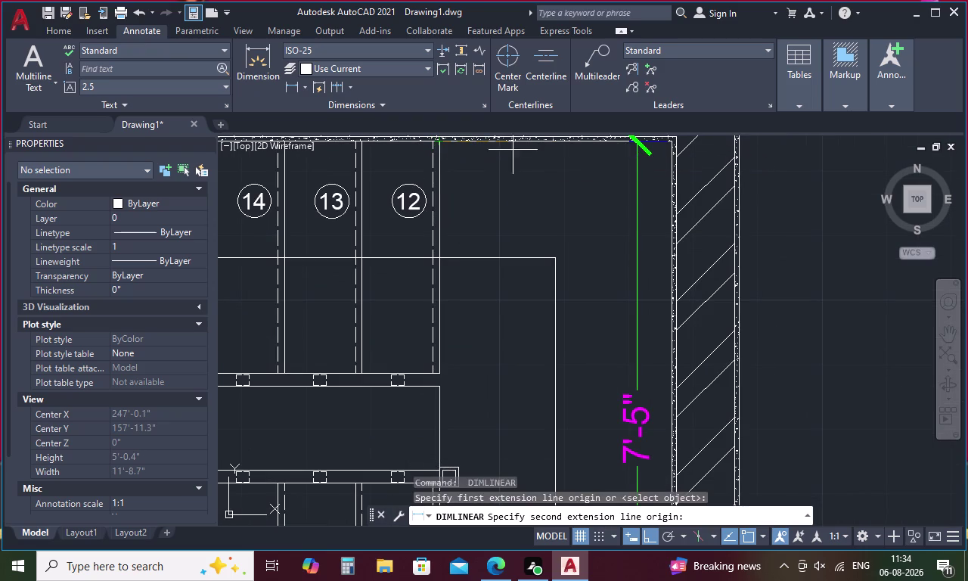
click(638, 145)
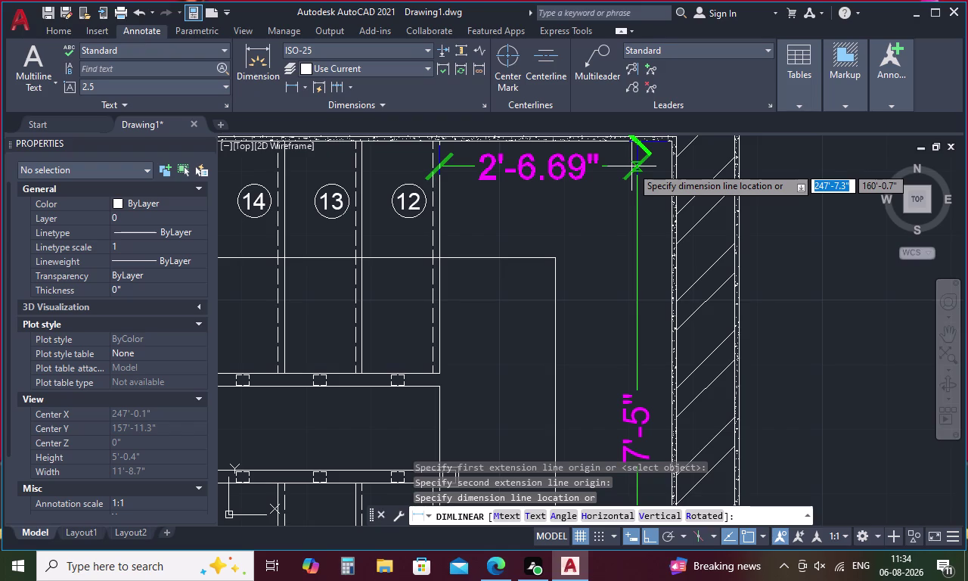
key(Escape)
key(space)
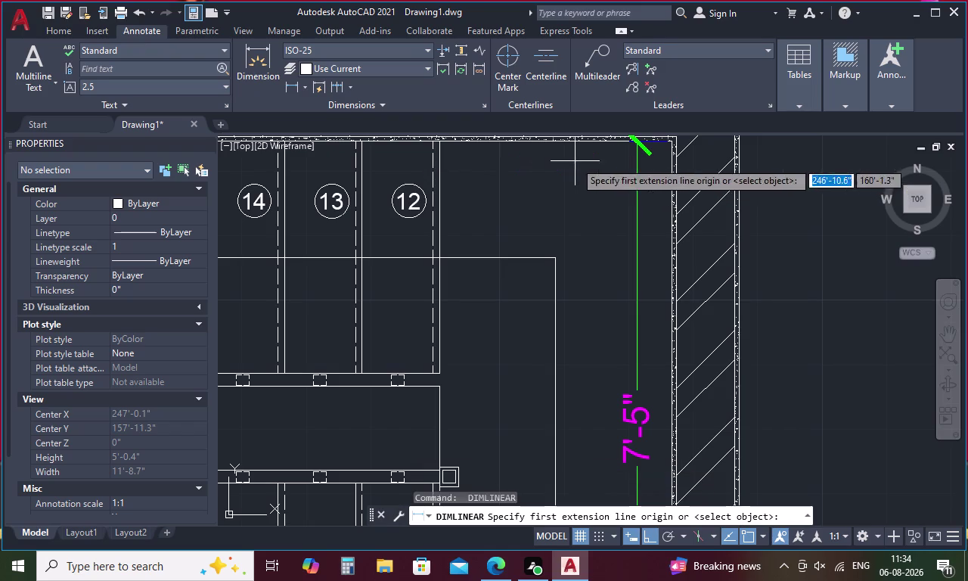
click(443, 143)
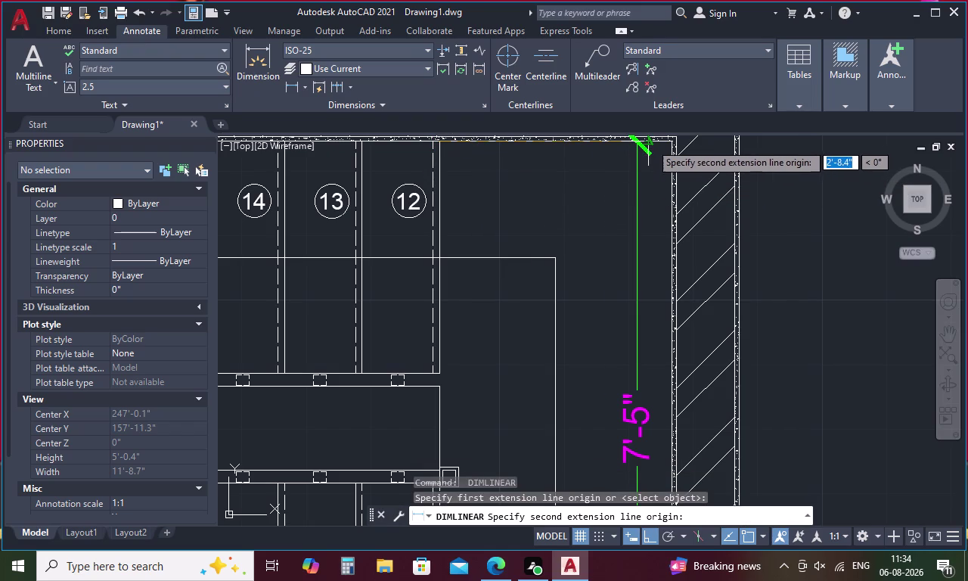
click(669, 143)
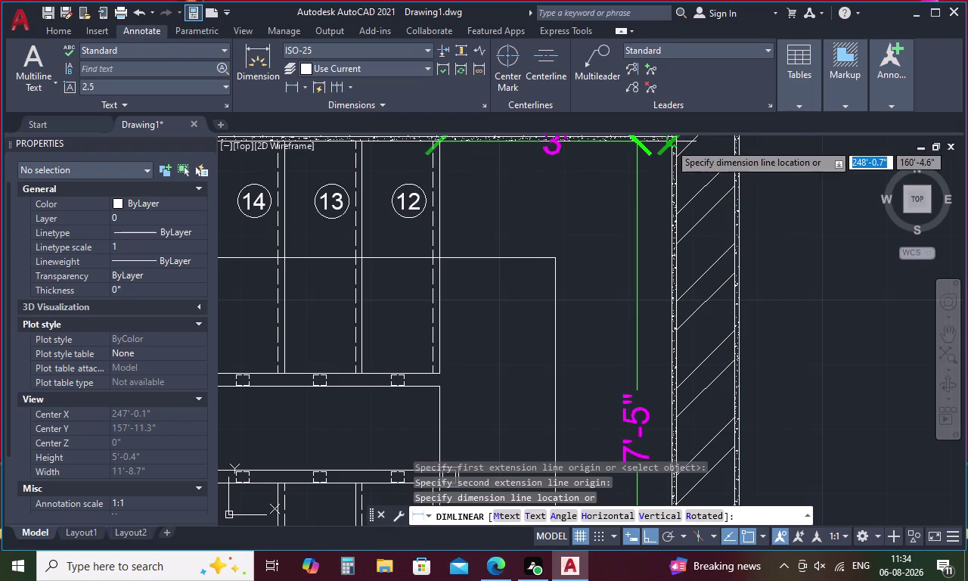
click(662, 177)
scroll(down, 3)
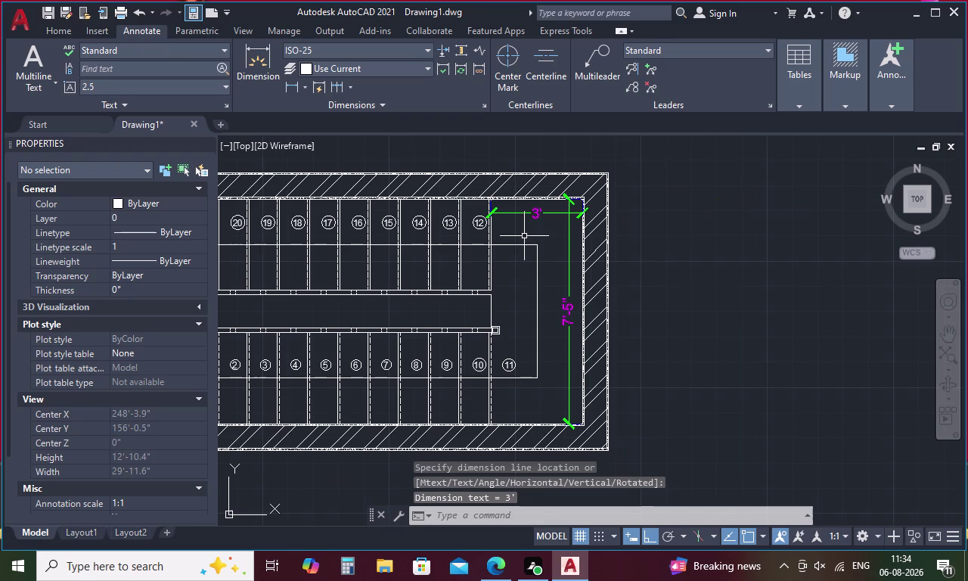
middle_drag(498, 264, 688, 262)
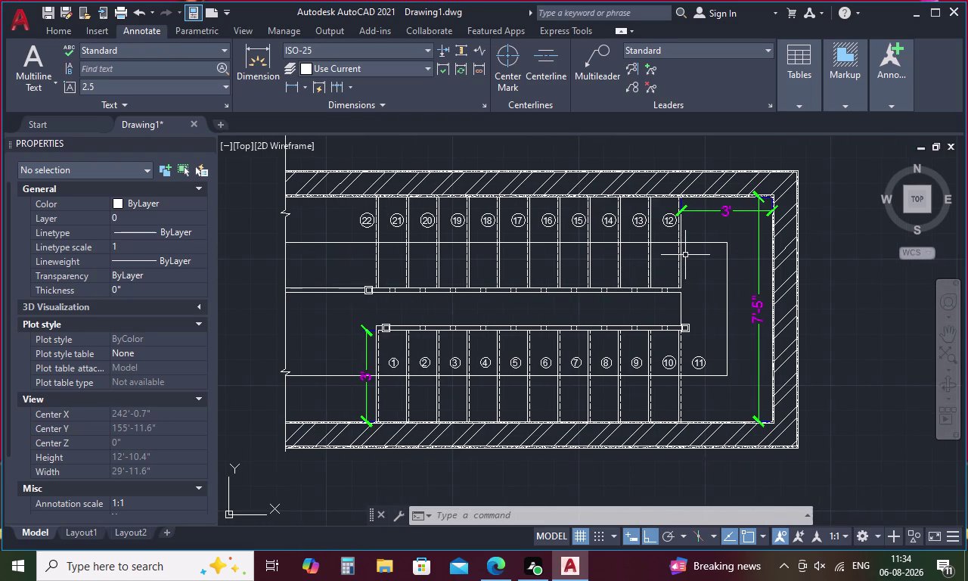
scroll(down, 3)
Dimension the section's 12'-10" height from floor to top landing along its left side.
middle_drag(513, 378, 515, 365)
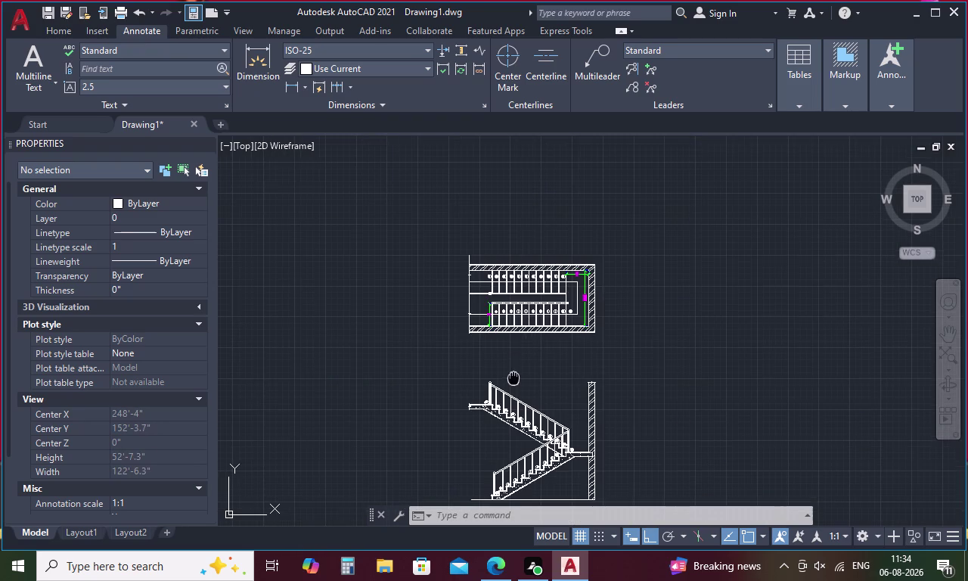
middle_drag(515, 365, 563, 205)
scroll(up, 3)
middle_drag(541, 317, 602, 399)
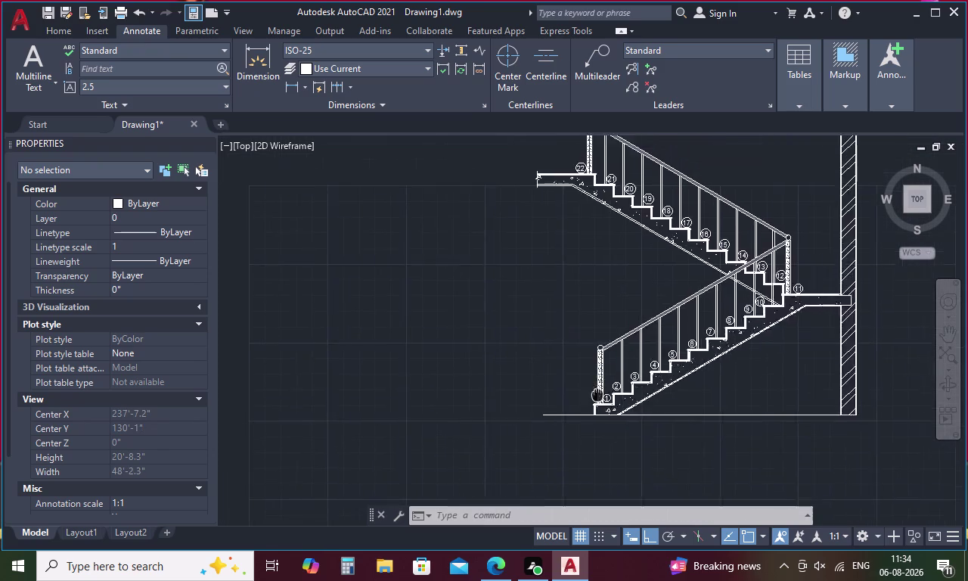
middle_drag(602, 399, 644, 448)
key(space)
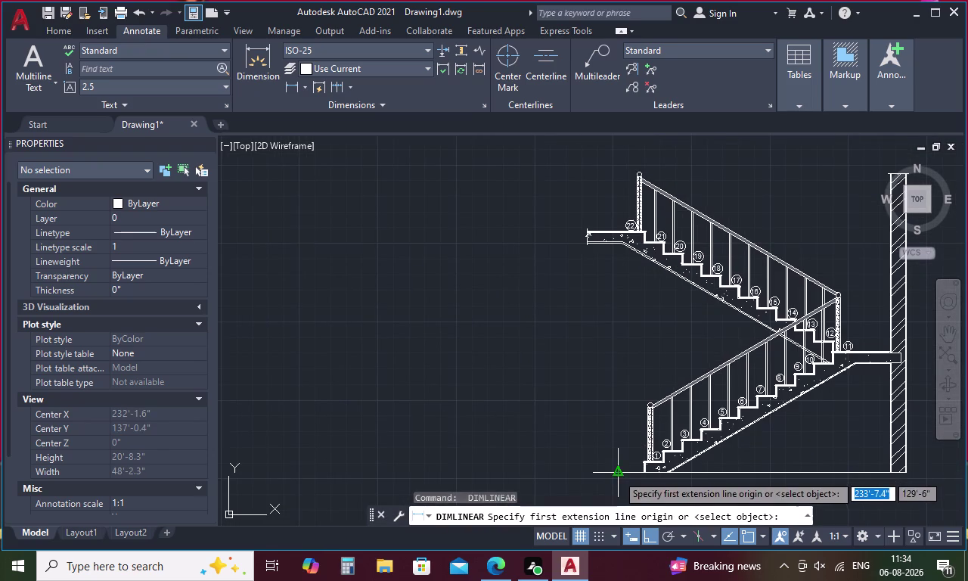
click(618, 474)
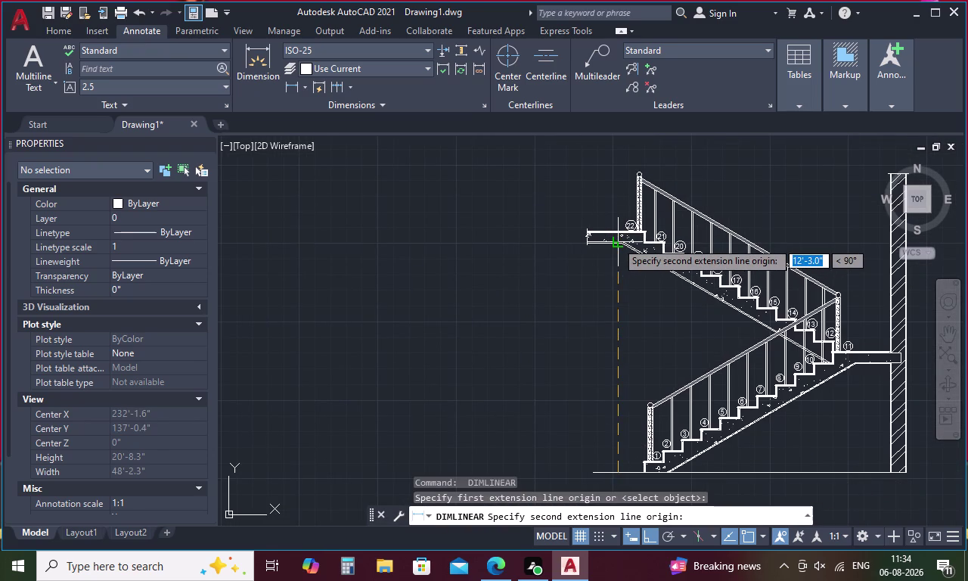
scroll(up, 3)
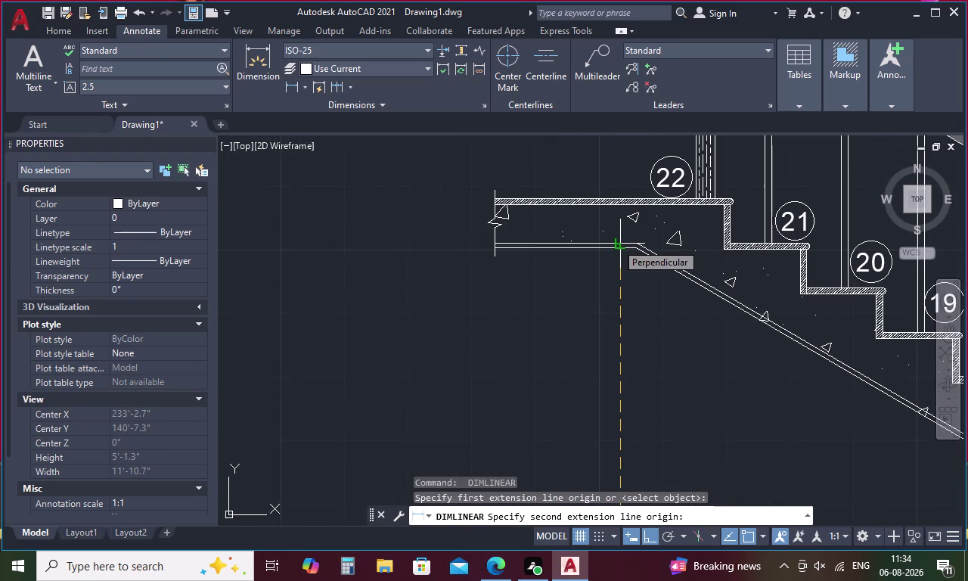
click(625, 197)
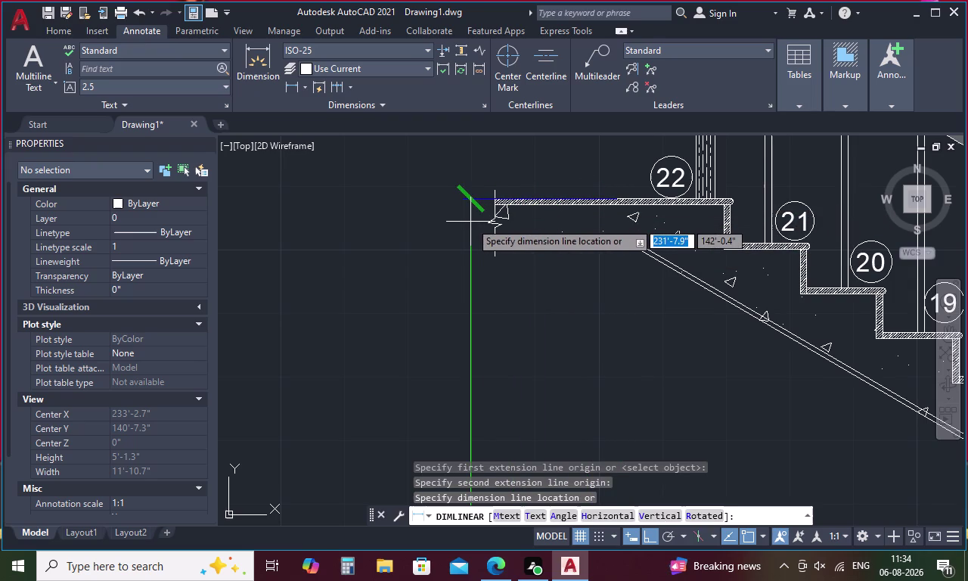
middle_drag(470, 221, 481, 141)
click(482, 143)
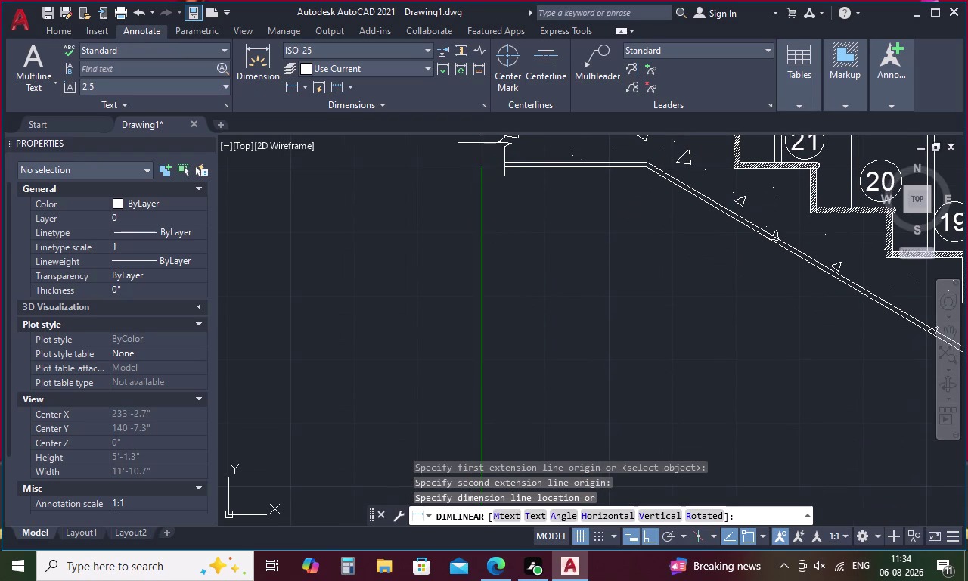
scroll(down, 3)
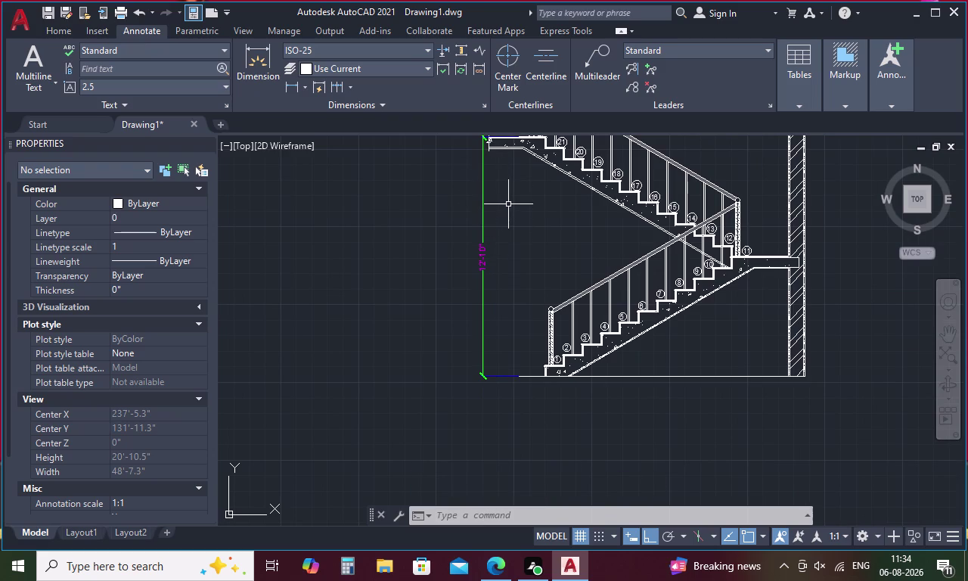
middle_drag(509, 204, 535, 237)
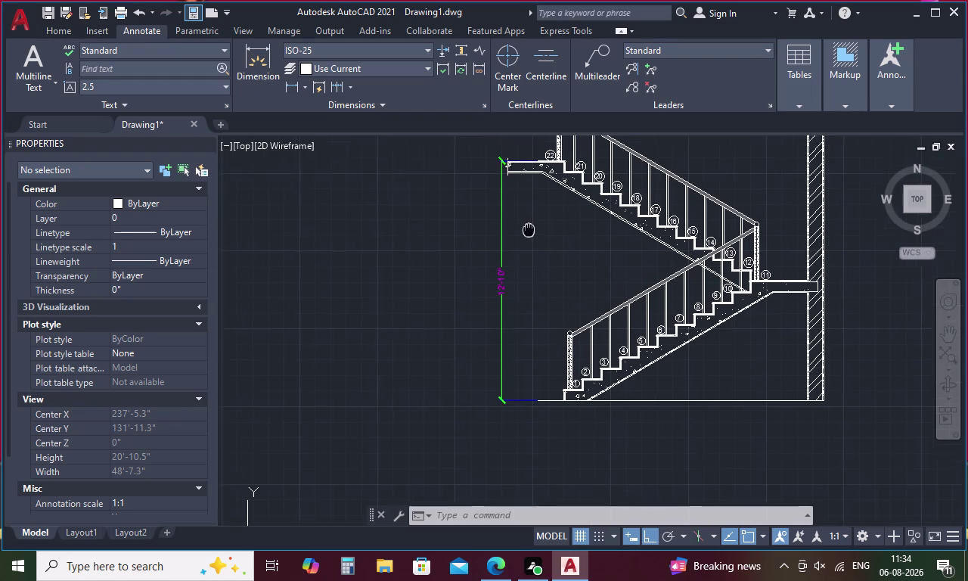
middle_drag(535, 237, 554, 262)
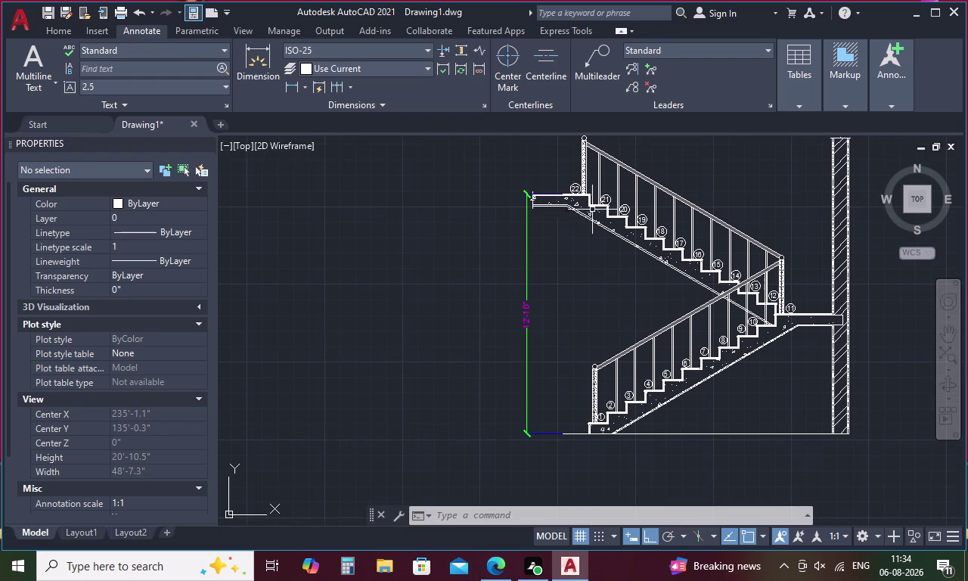
scroll(up, 3)
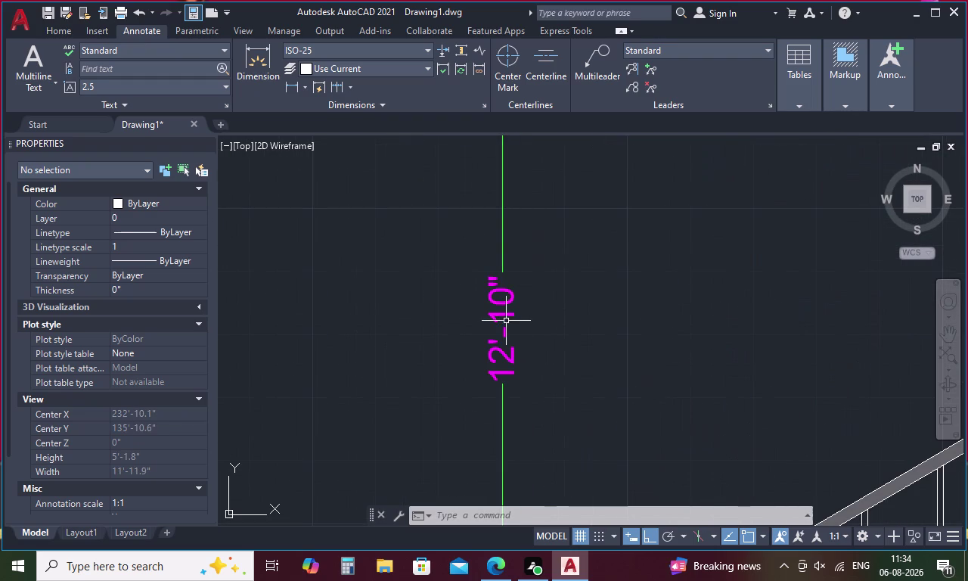
Retype the section's left height dimension text from 12'-10" to 11'.
double_click(506, 320)
triple_click(510, 296)
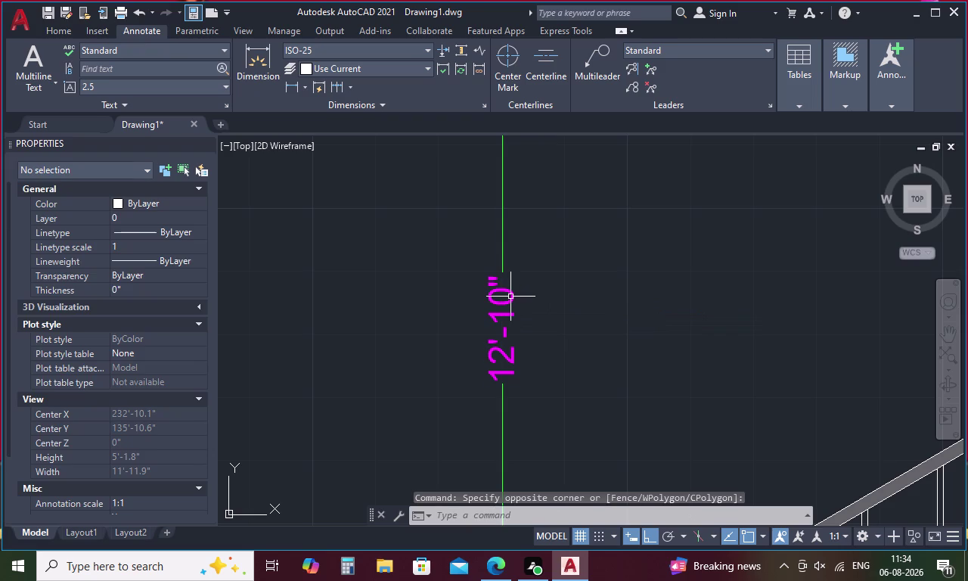
double_click(510, 296)
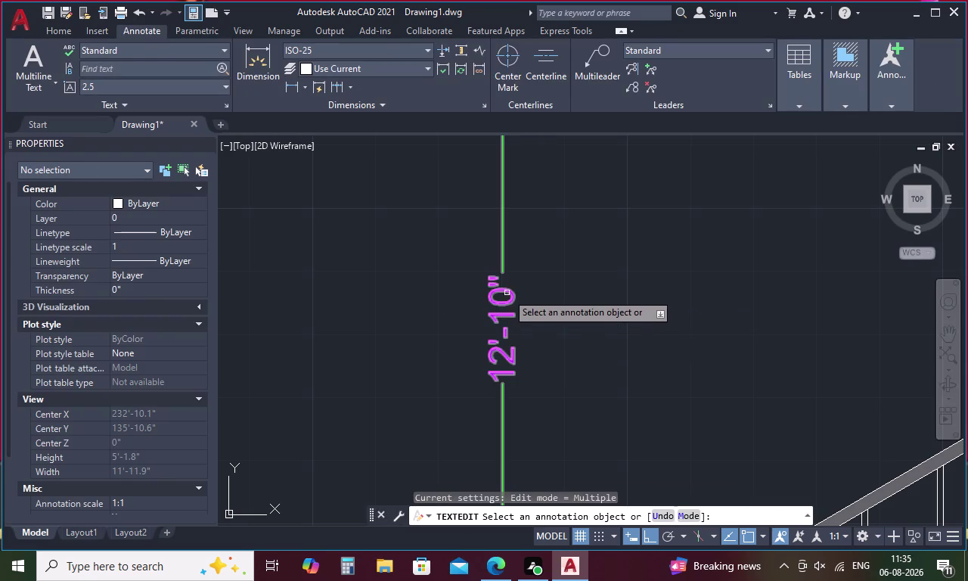
double_click(507, 289)
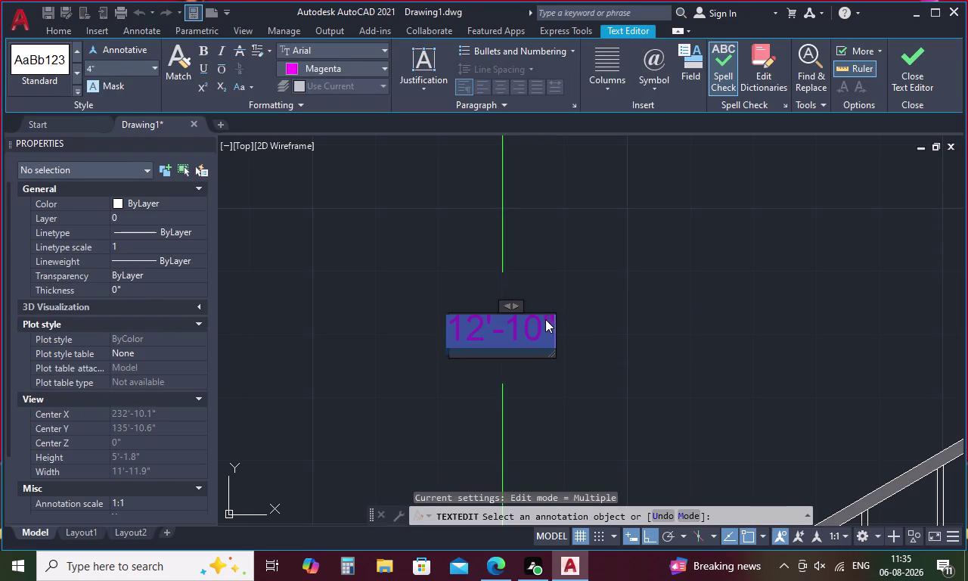
key(Escape)
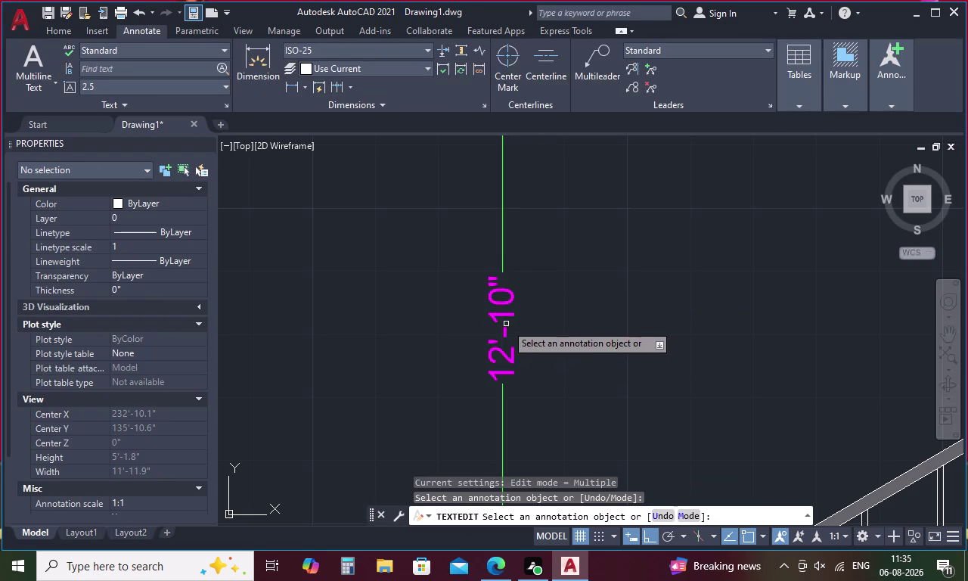
double_click(508, 317)
key(BackSpace)
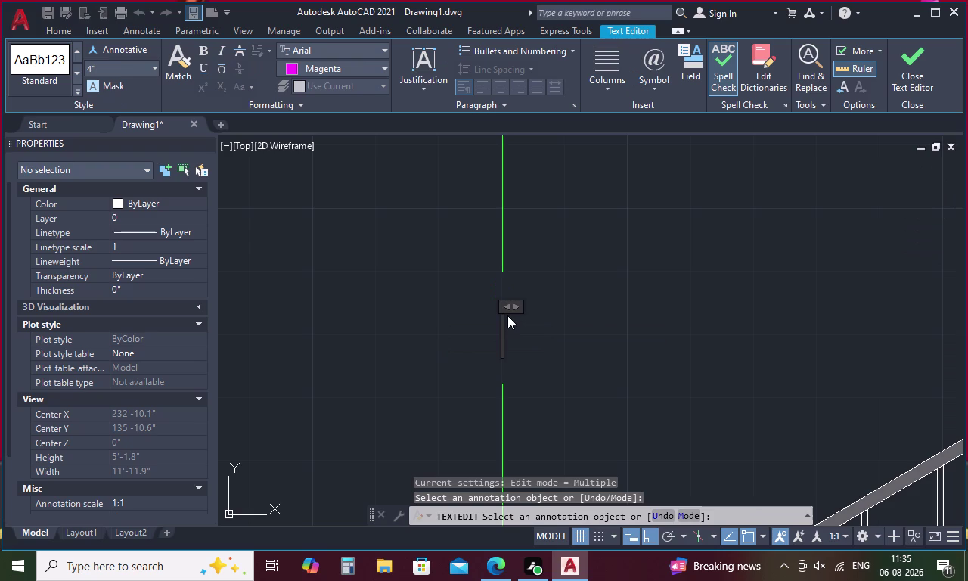
text(11')
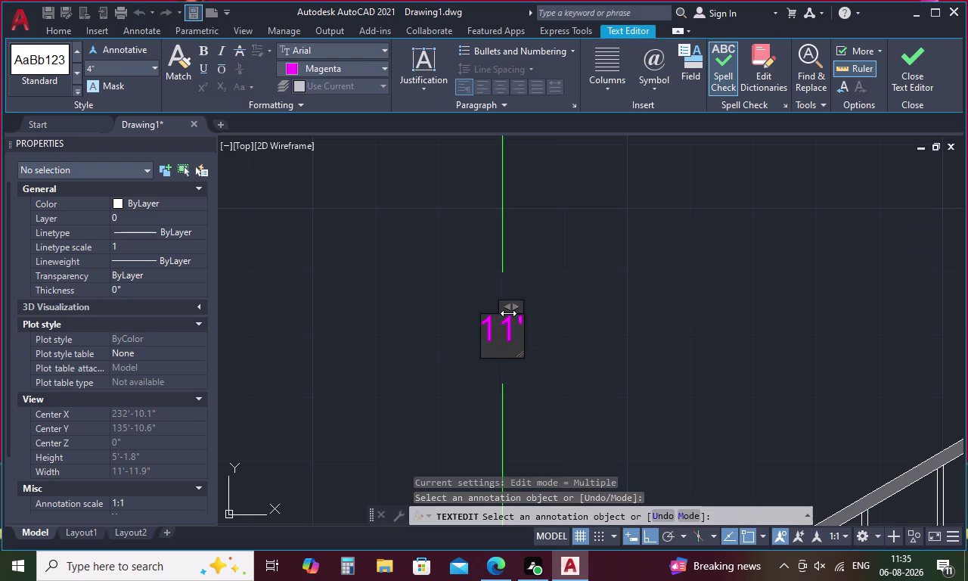
click(595, 294)
scroll(down, 3)
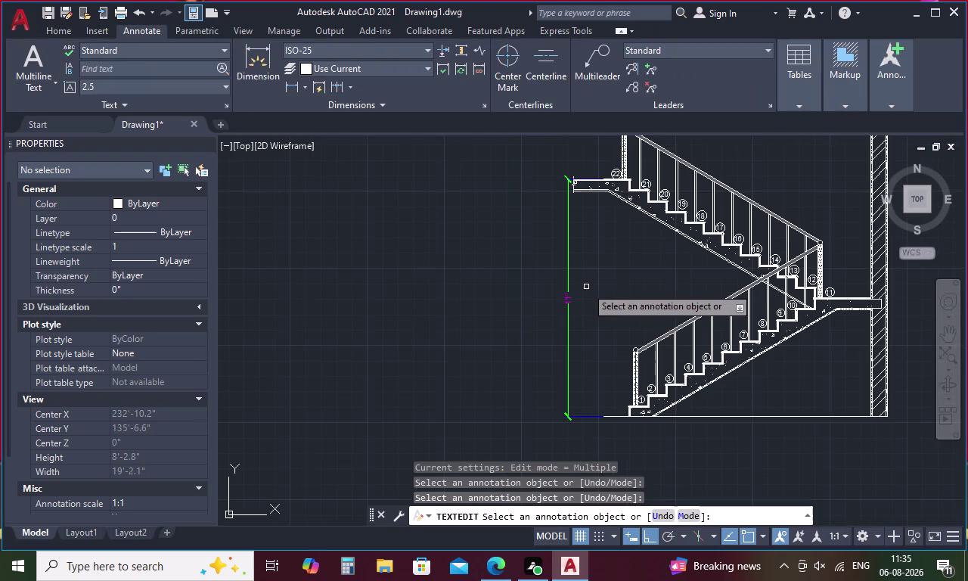
middle_drag(613, 268, 501, 283)
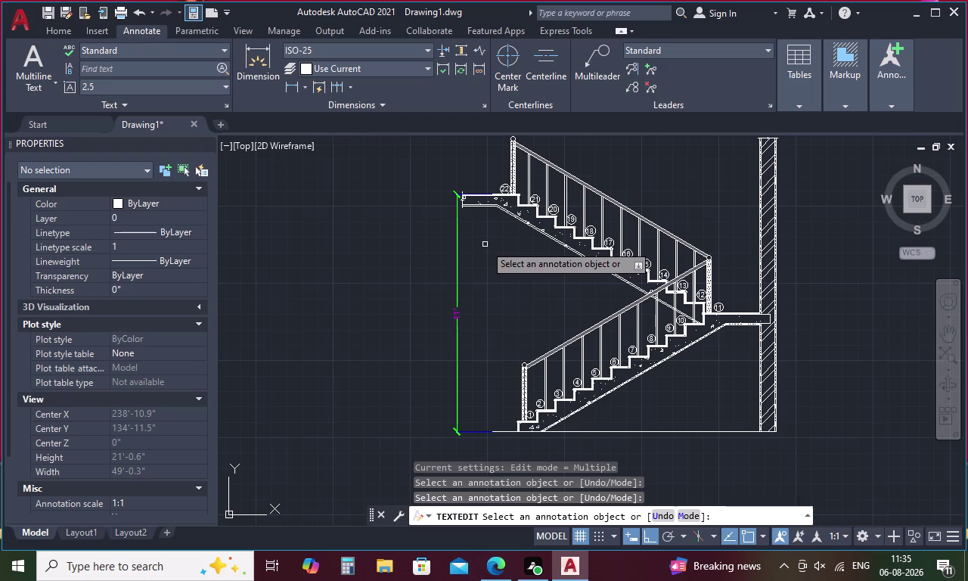
key(Escape)
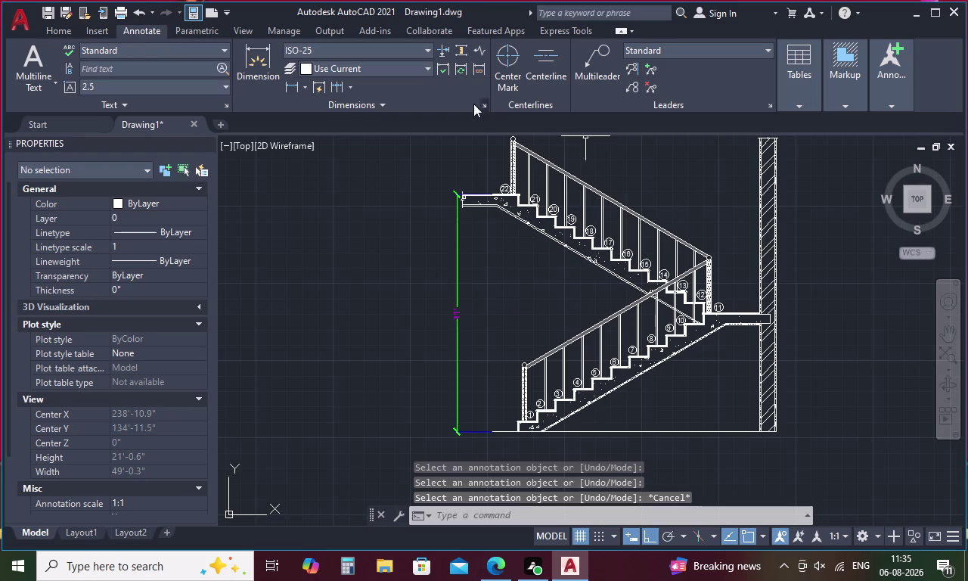
Start a multileader pointing at the brick wall, set its landing and size the text box.
click(593, 64)
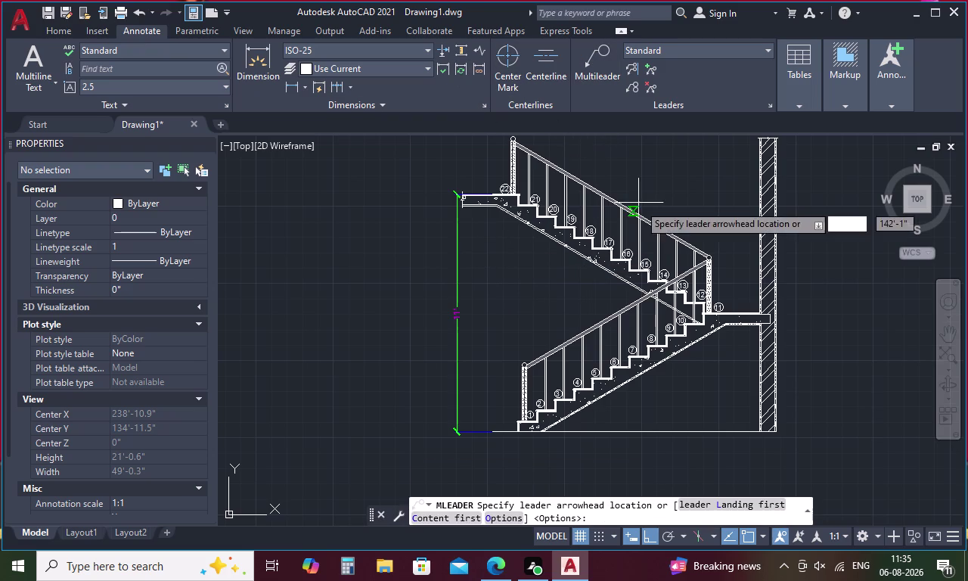
middle_drag(652, 201, 565, 492)
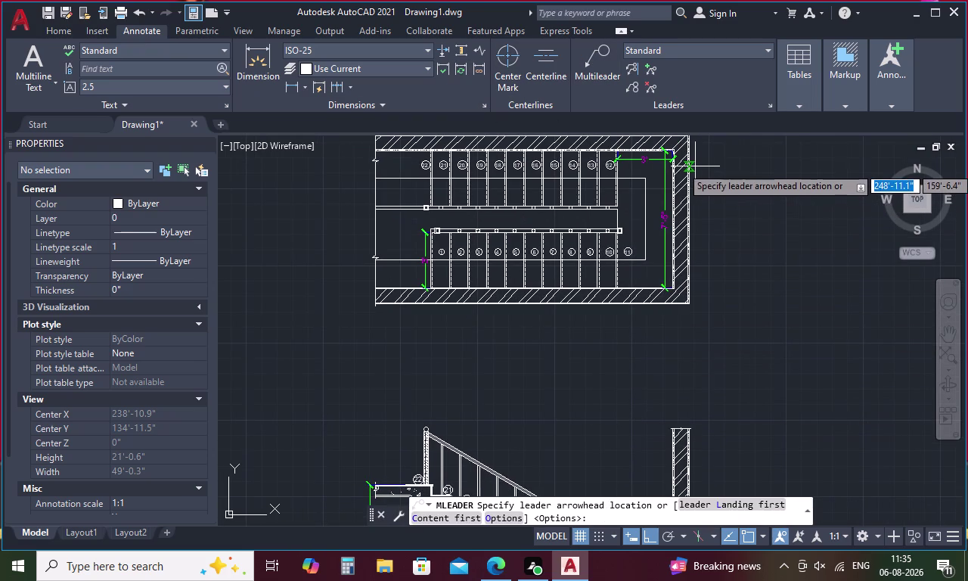
scroll(up, 3)
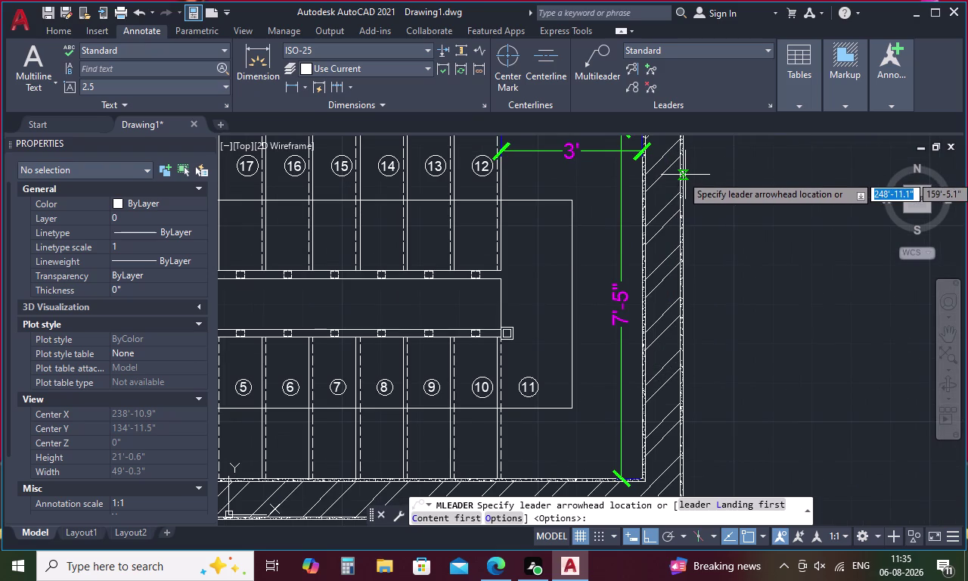
click(683, 182)
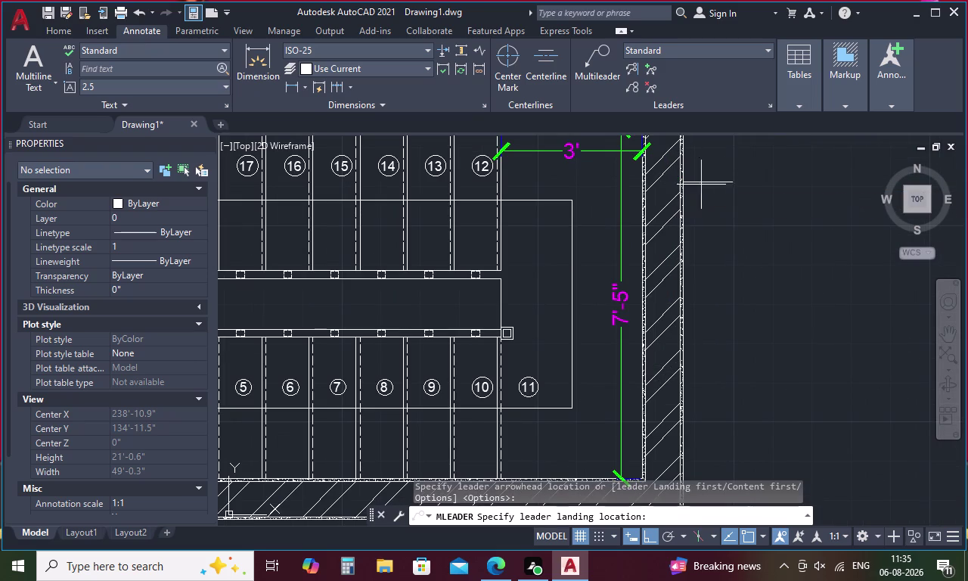
click(753, 188)
drag(804, 170, 808, 171)
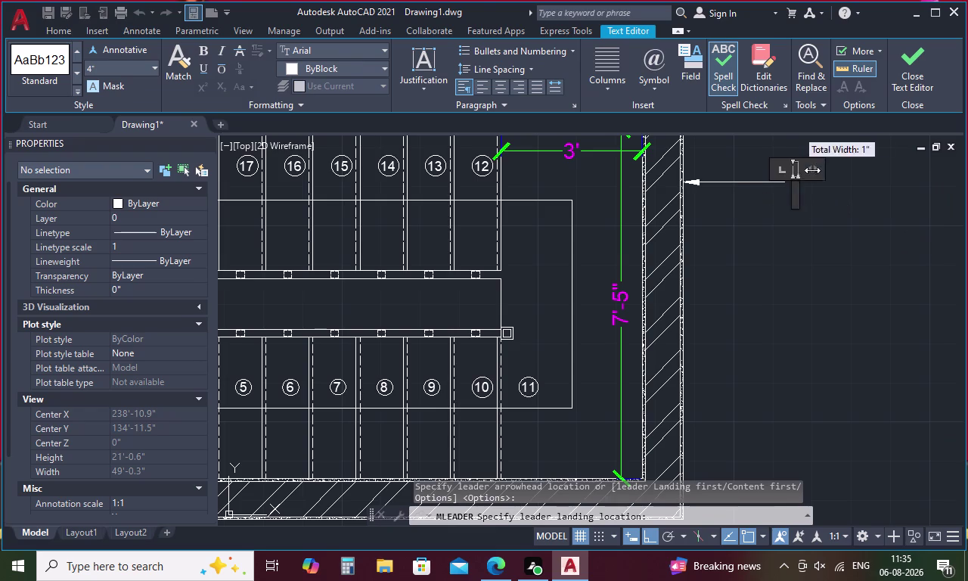
drag(808, 170, 931, 157)
Type BRICK WALL-9", widen the box to one line and close the editor.
key(b)
key(r)
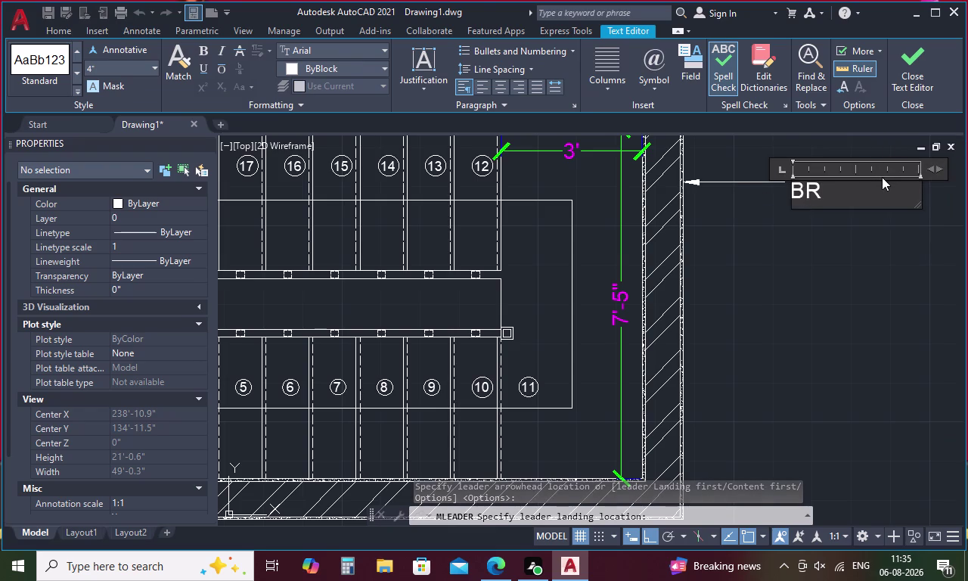
key(i)
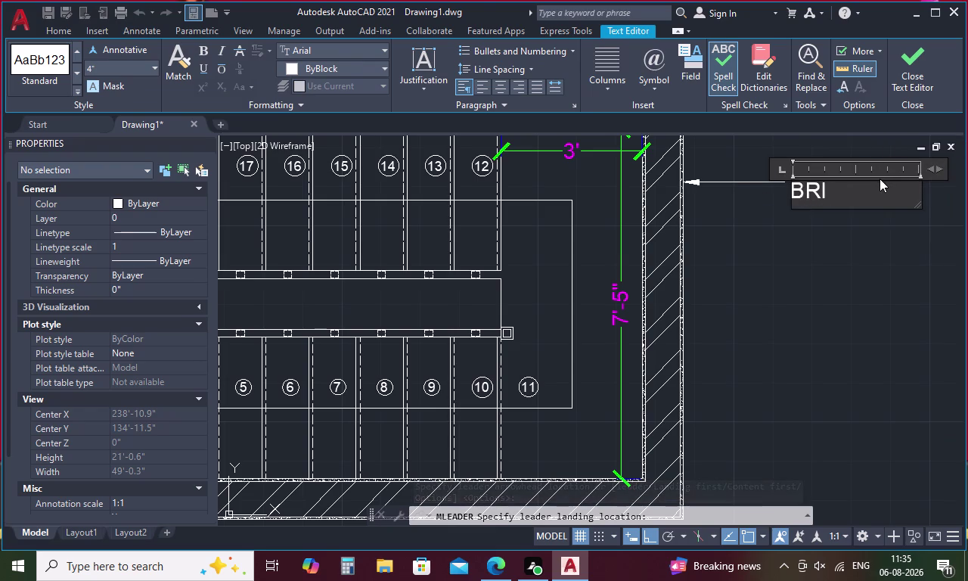
text(CK)
key(space)
text(WA)
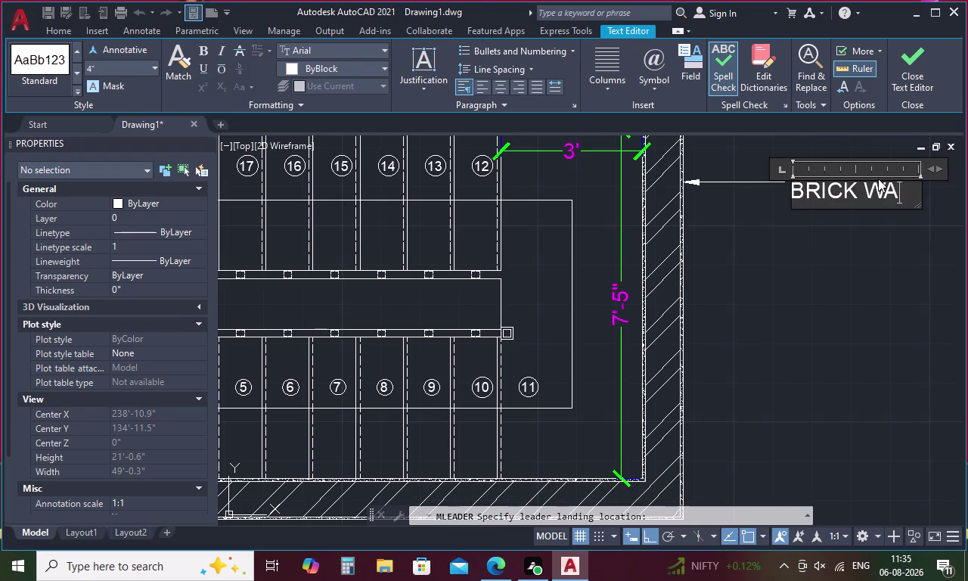
text(LL)
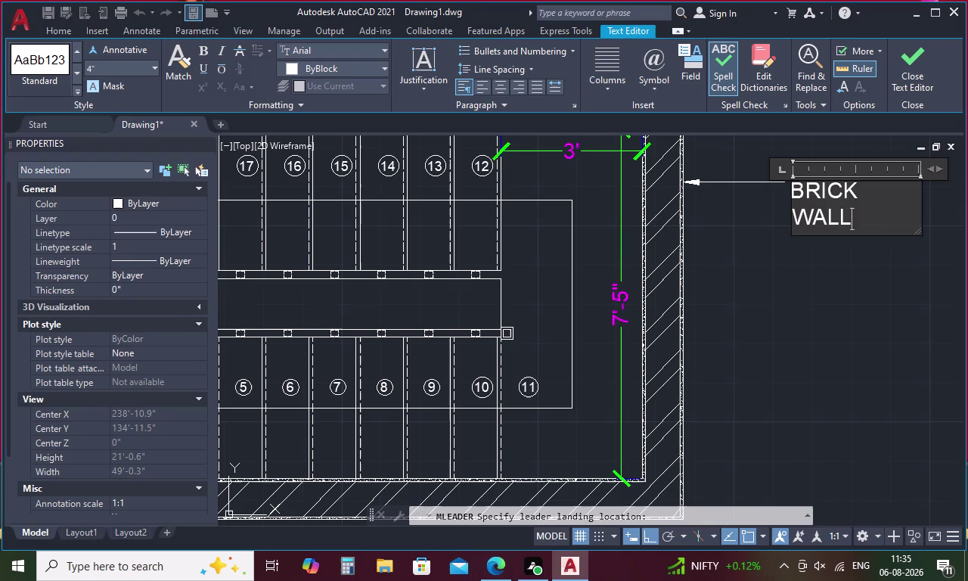
key(minus)
key(9)
key(shift+quotedbl)
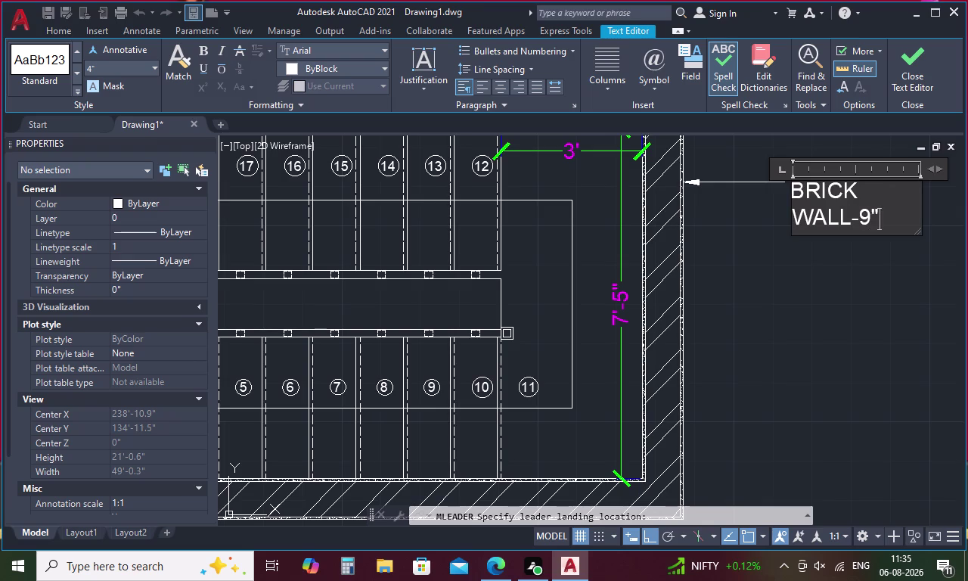
middle_drag(908, 183, 769, 240)
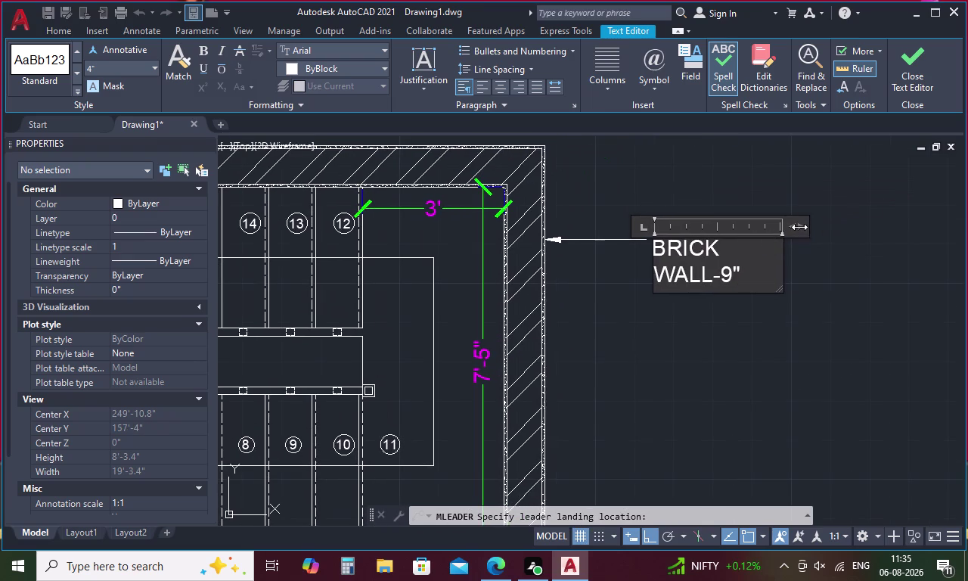
drag(800, 227, 870, 217)
click(713, 298)
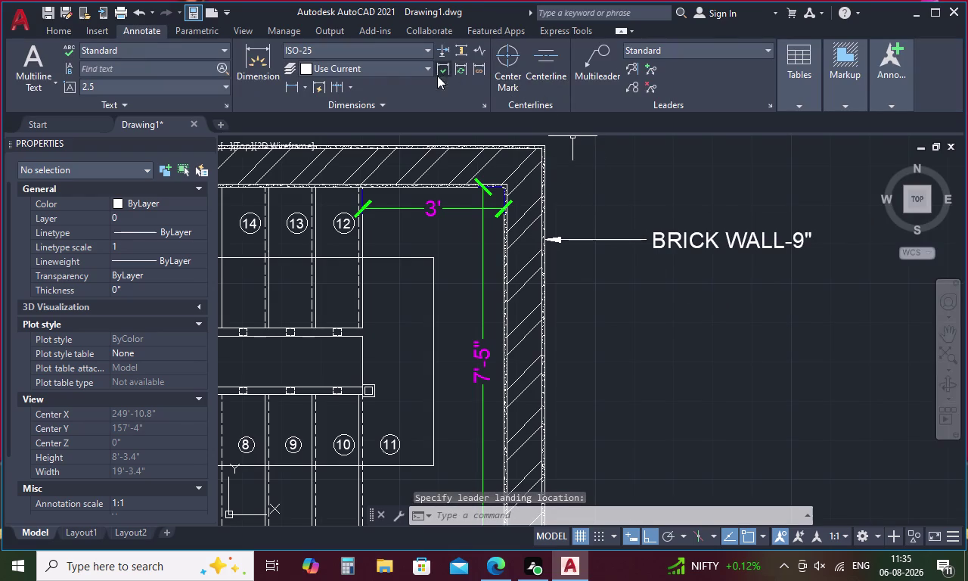
click(603, 74)
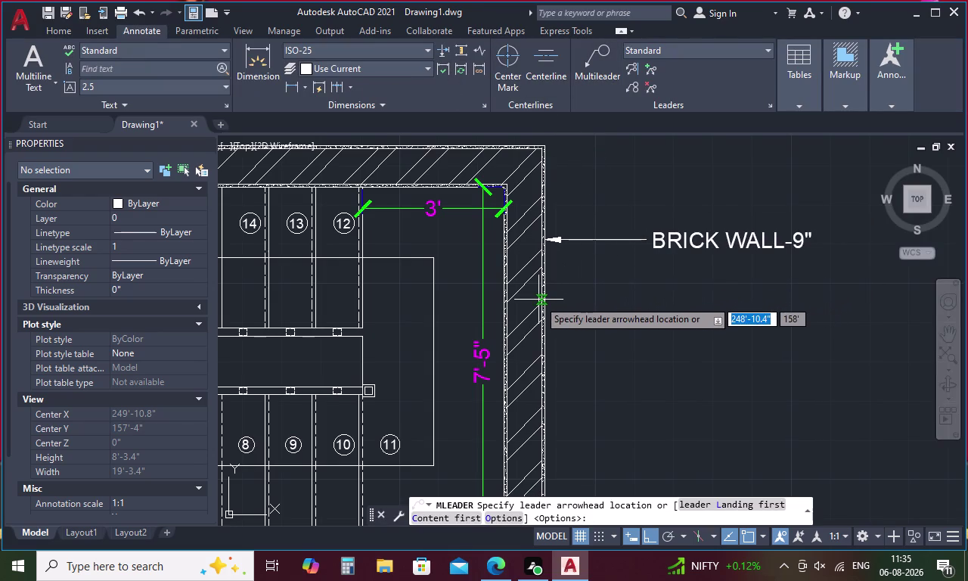
Place a new leader arrow on the inner wall face, set its landing and widen the text box.
scroll(up, 3)
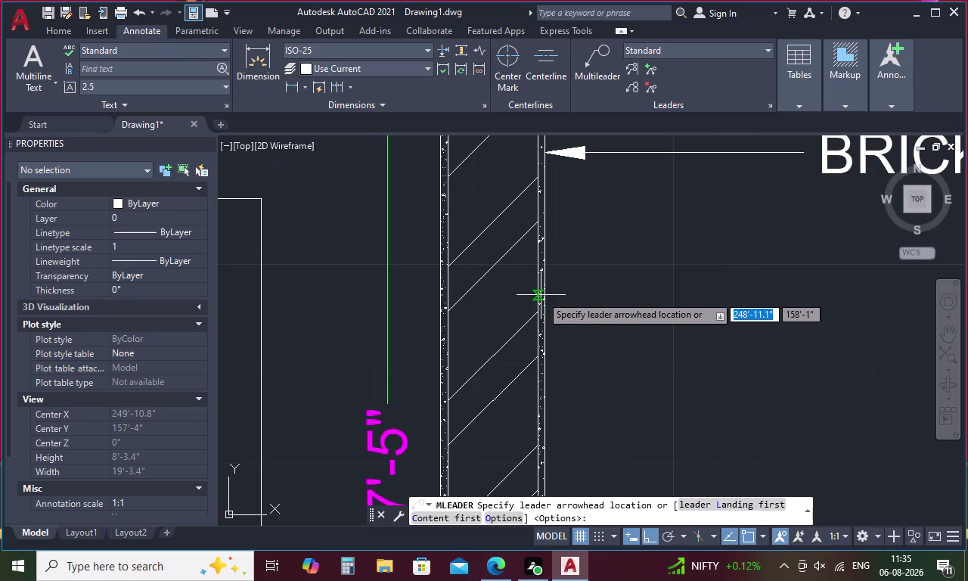
click(540, 296)
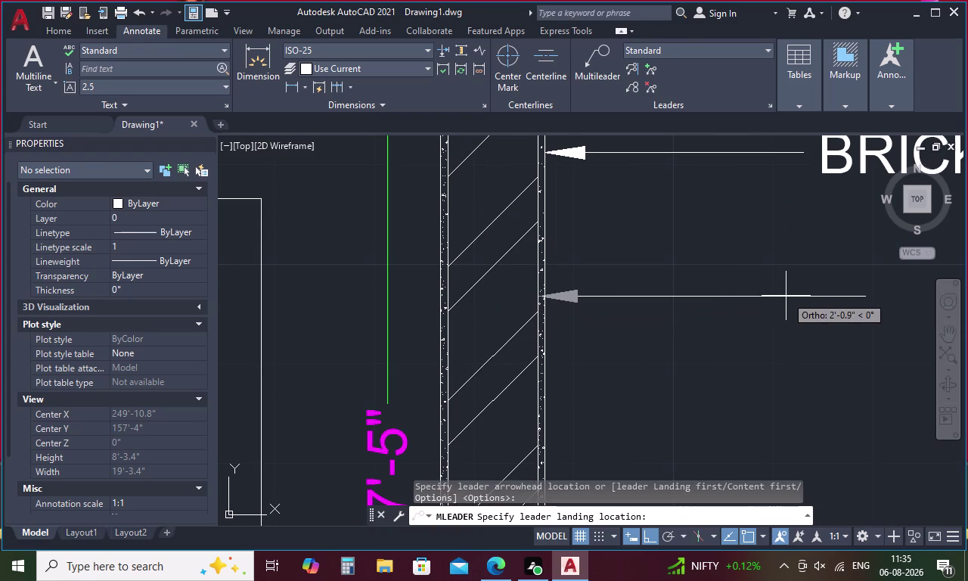
click(786, 295)
middle_drag(786, 294, 616, 227)
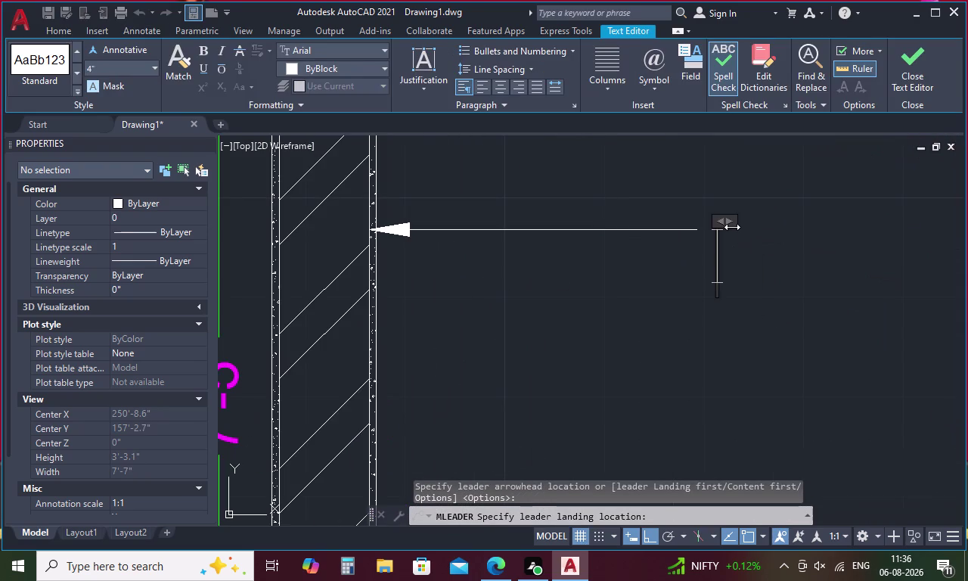
drag(730, 225, 967, 229)
scroll(down, 3)
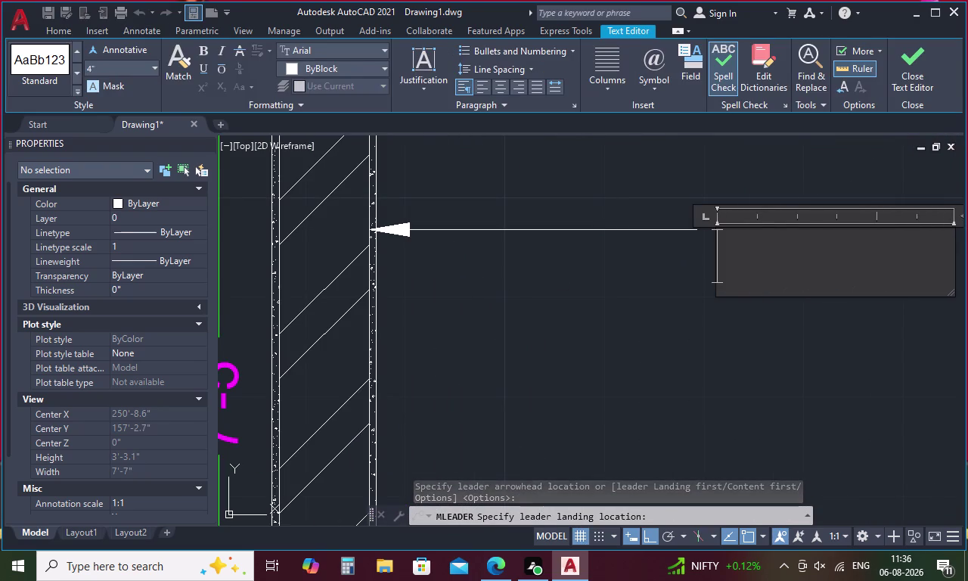
middle_drag(833, 285, 642, 281)
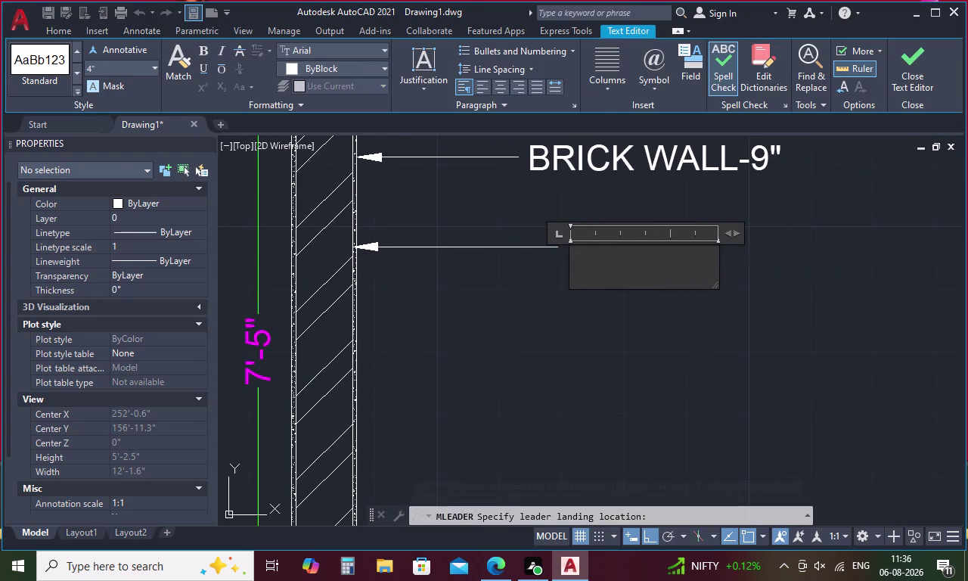
Type the note PLASTER-.75", correcting typos, and close the editor.
key(p)
text(L)
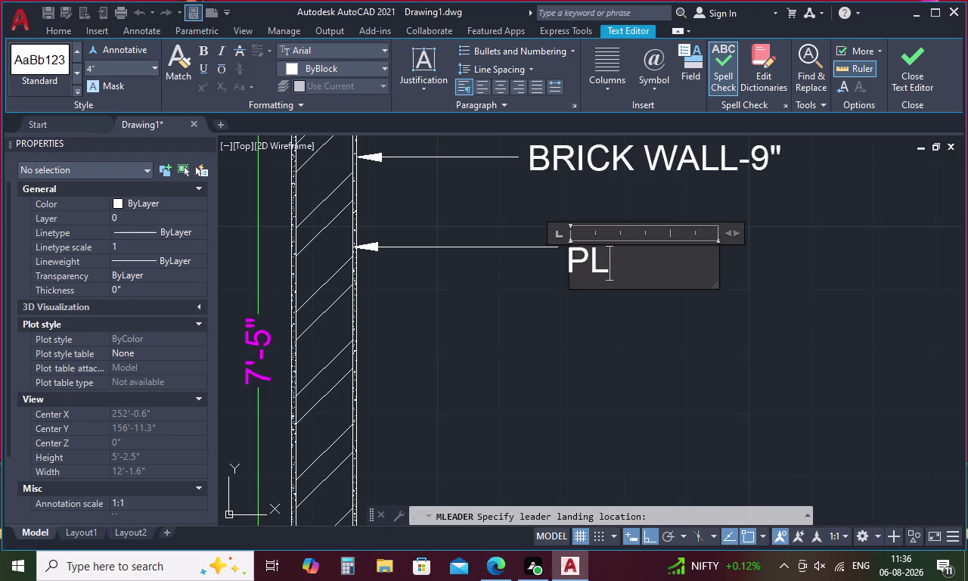
text(AS)
text(TE)
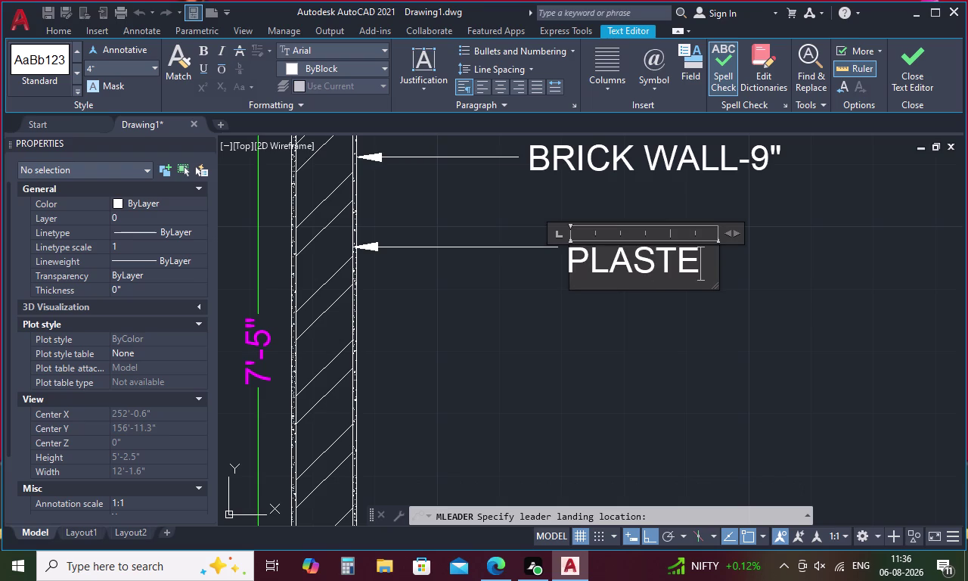
text(R)
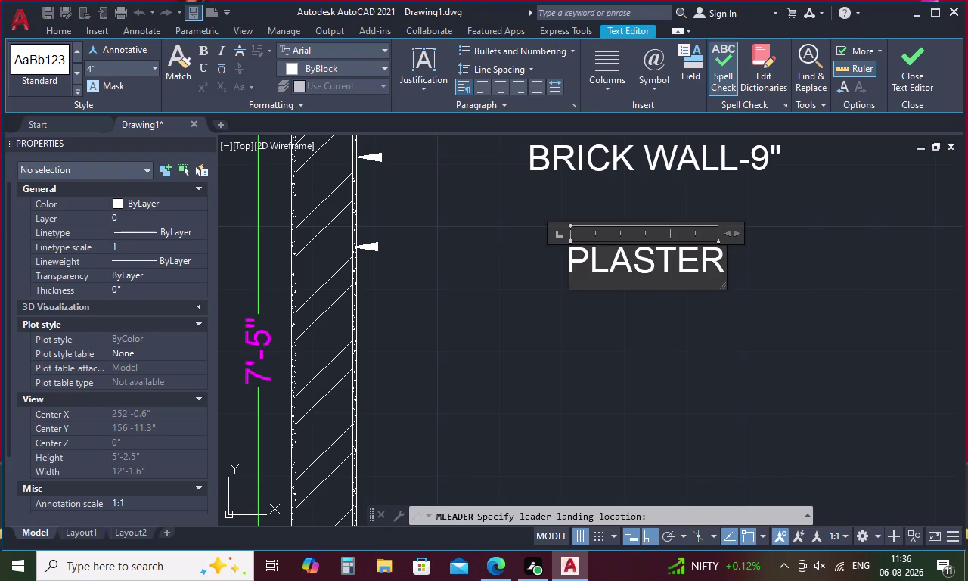
text(-.)
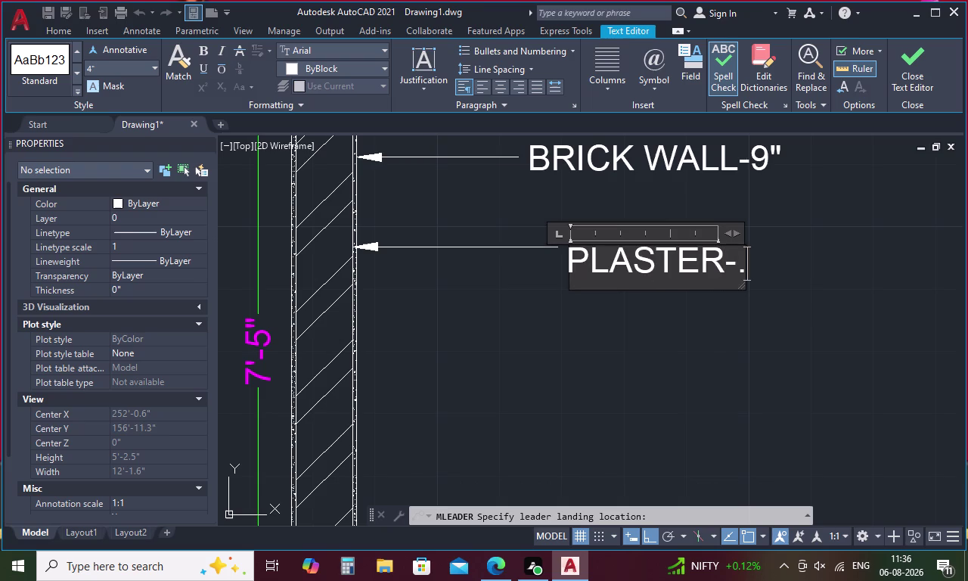
text(76)
key(BackSpace)
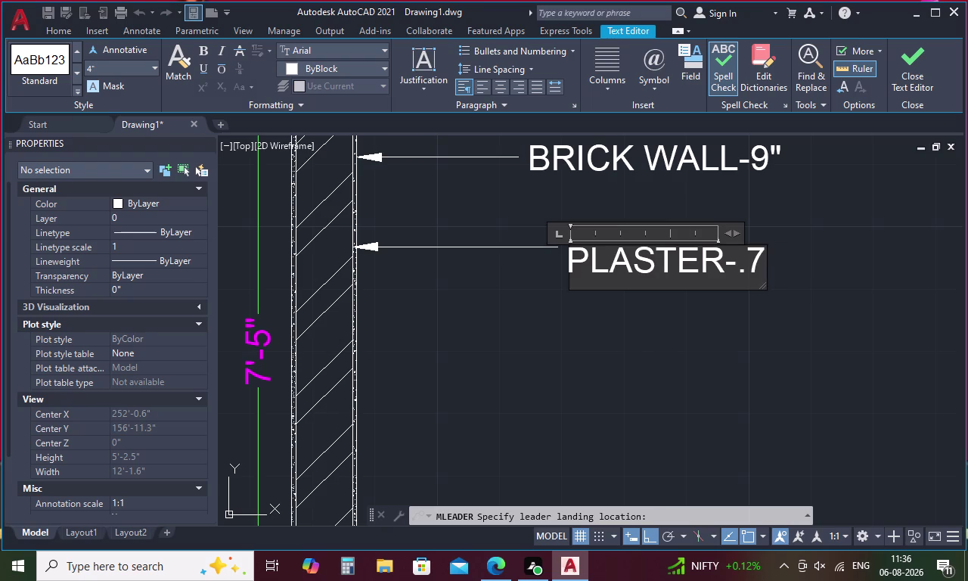
key(5)
key(apostrophe)
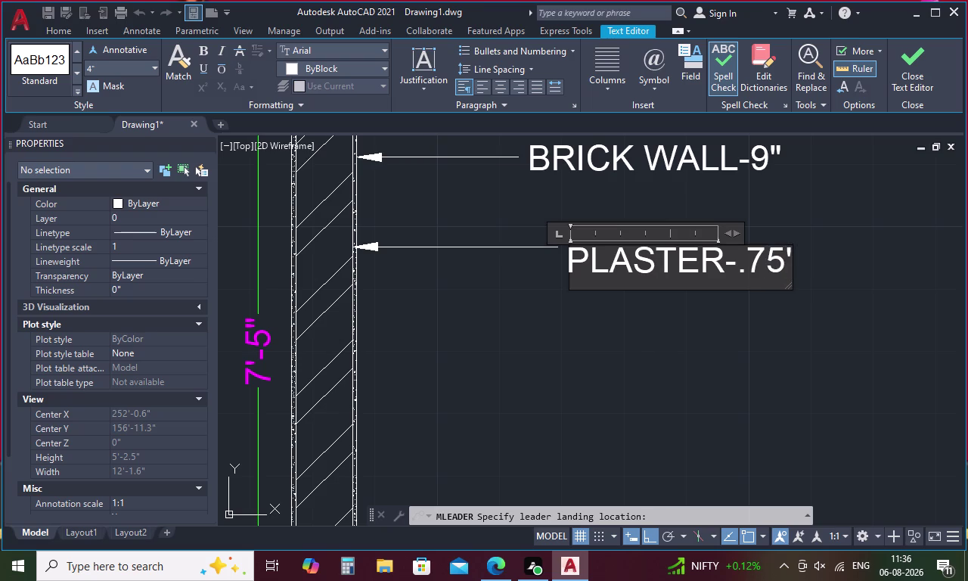
key(BackSpace)
key(shift+quotedbl)
click(804, 218)
scroll(down, 3)
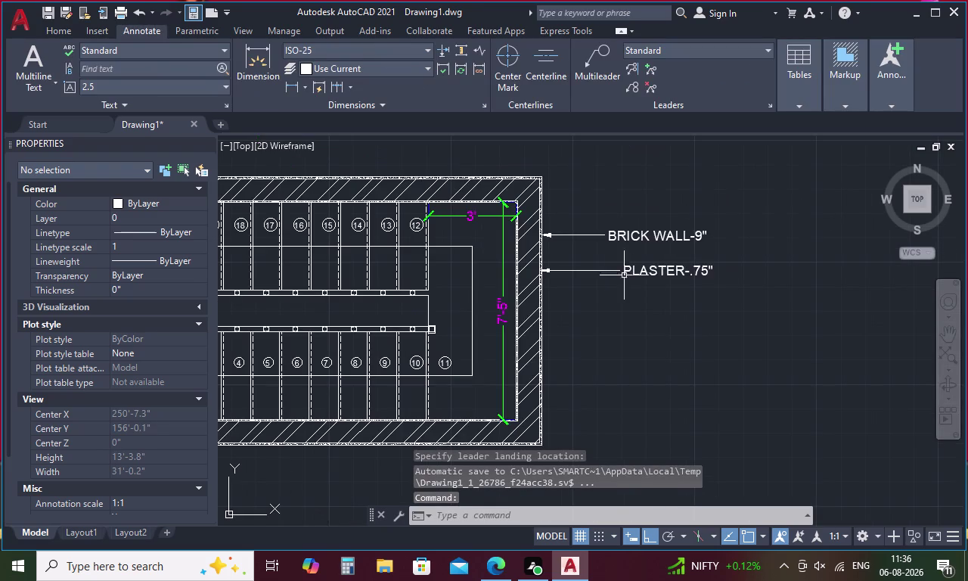
scroll(up, 3)
Try selecting the BRICK WALL-9" leader, then cancel the stray selection with Esc.
click(550, 229)
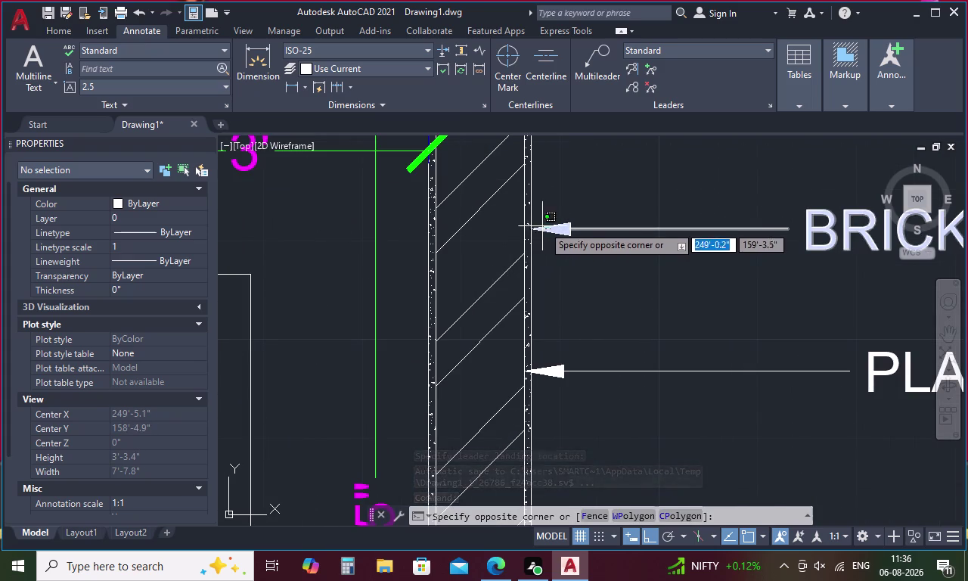
click(578, 230)
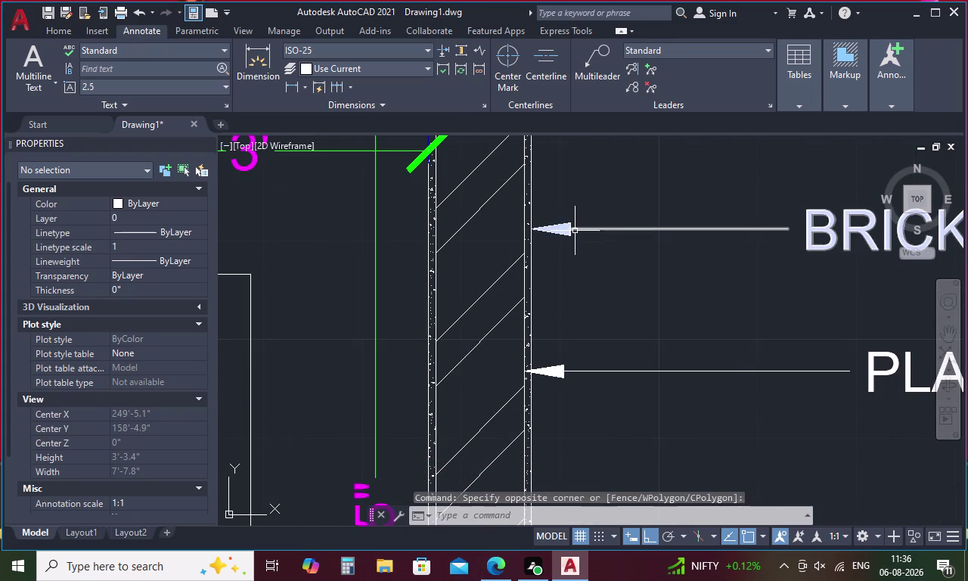
click(562, 232)
click(565, 228)
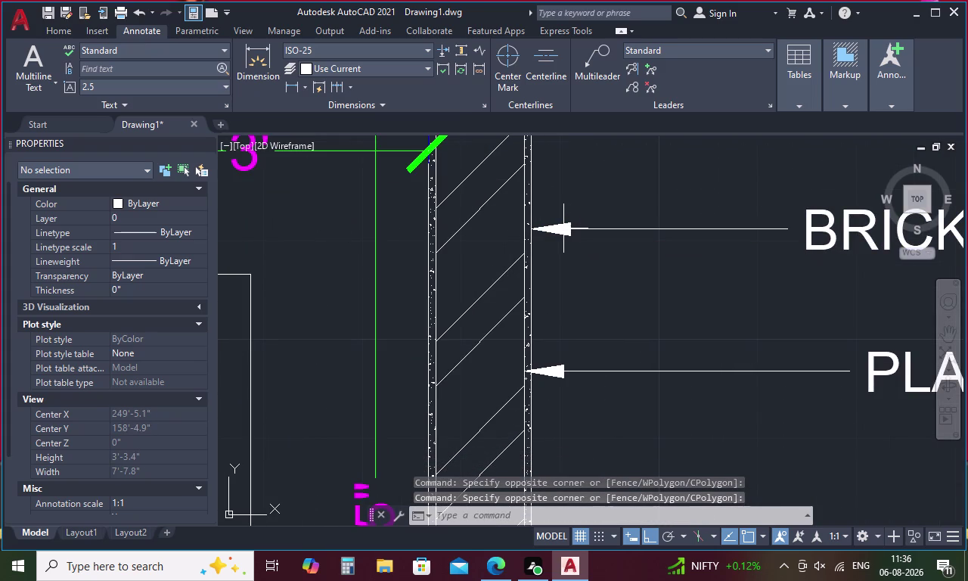
click(563, 228)
right_click(563, 229)
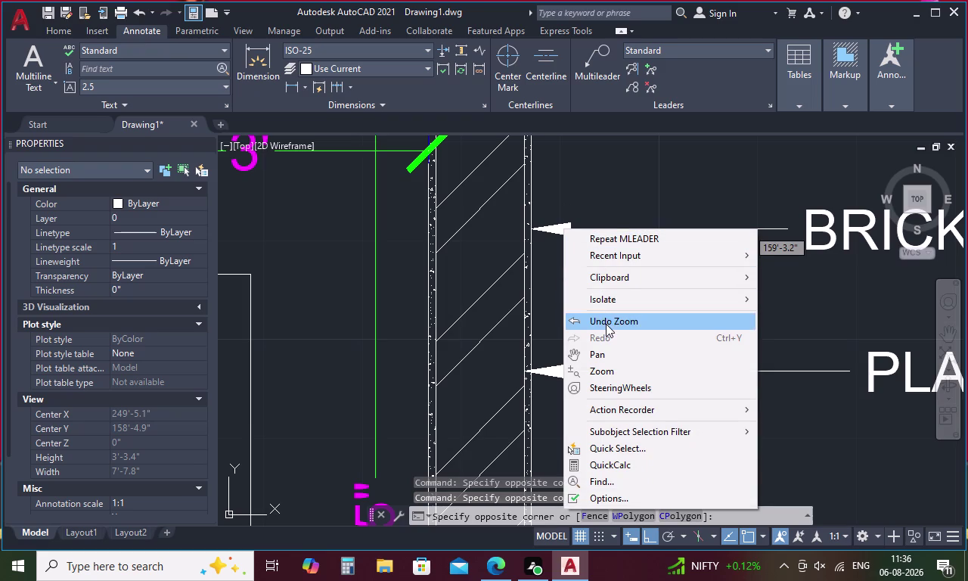
key(Escape)
key(Escape)
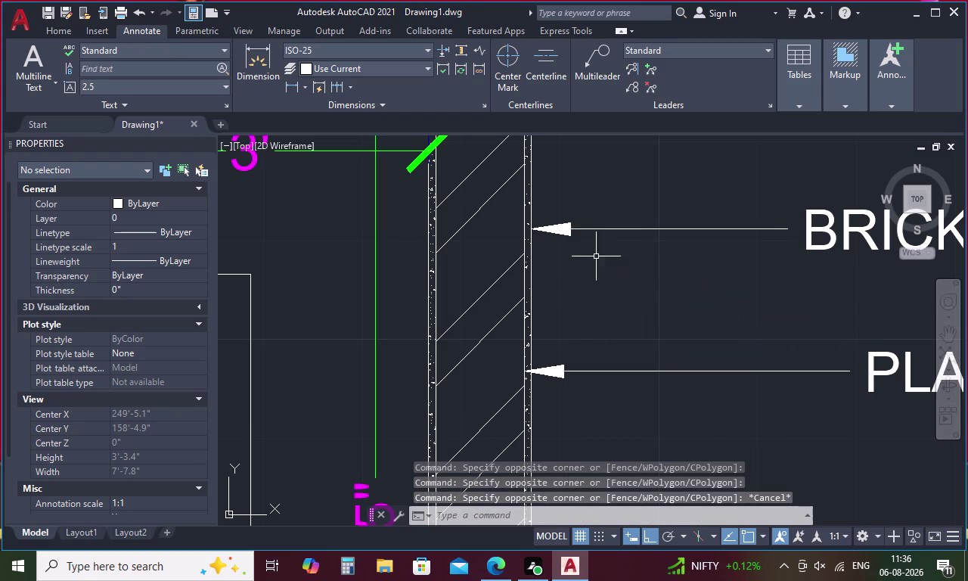
Move the BRICK WALL-9" leader to the left to realign its arrow with the wall.
click(558, 226)
right_click(603, 246)
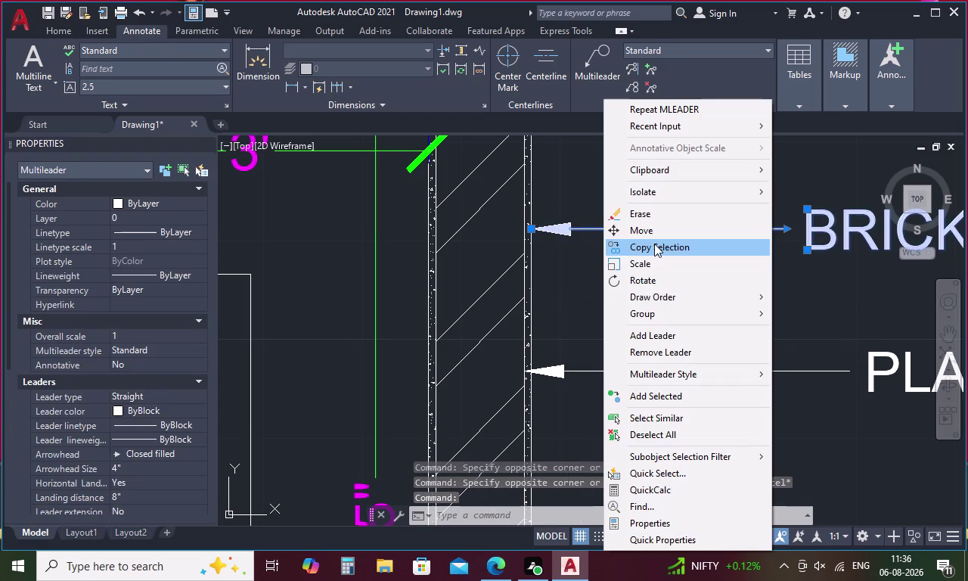
click(654, 232)
click(534, 230)
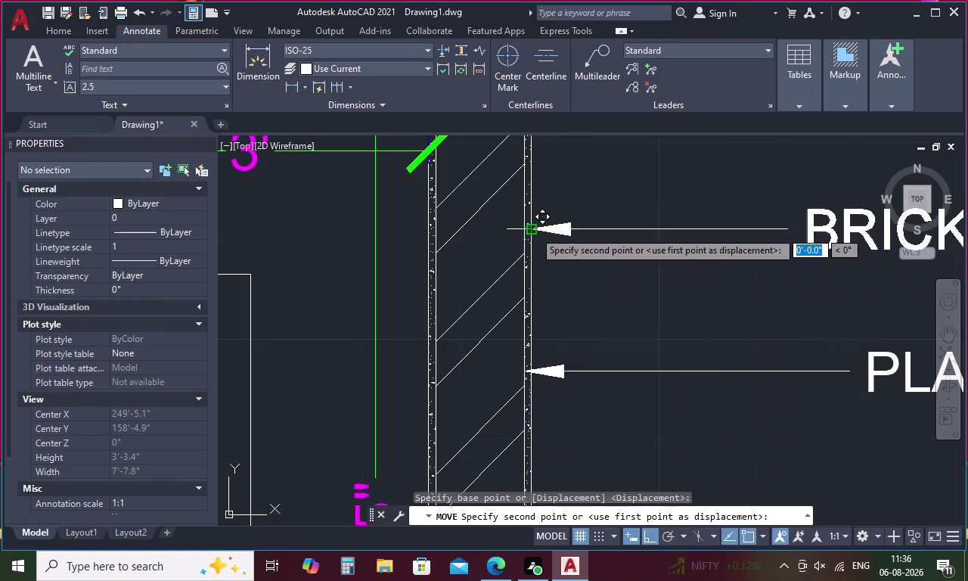
click(491, 236)
scroll(down, 3)
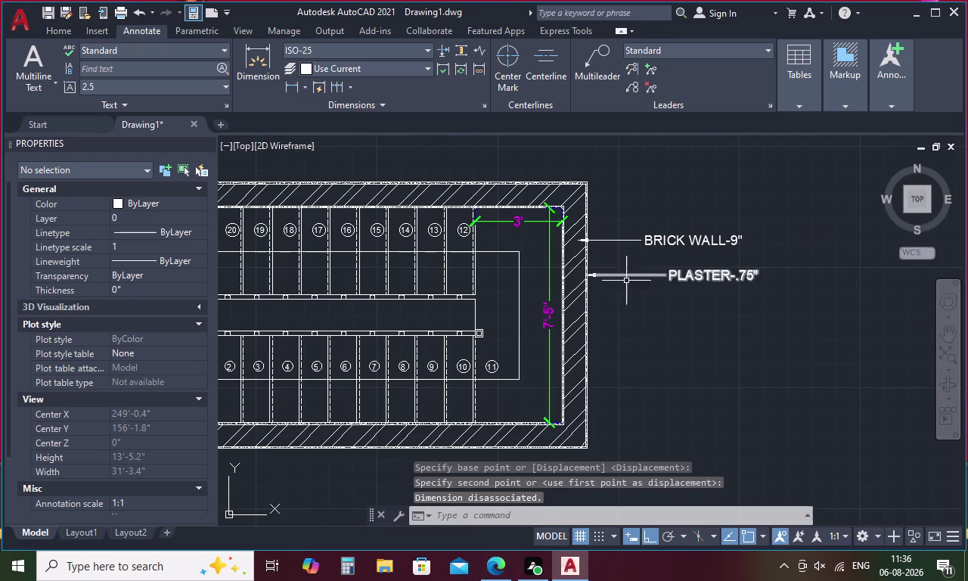
scroll(down, 3)
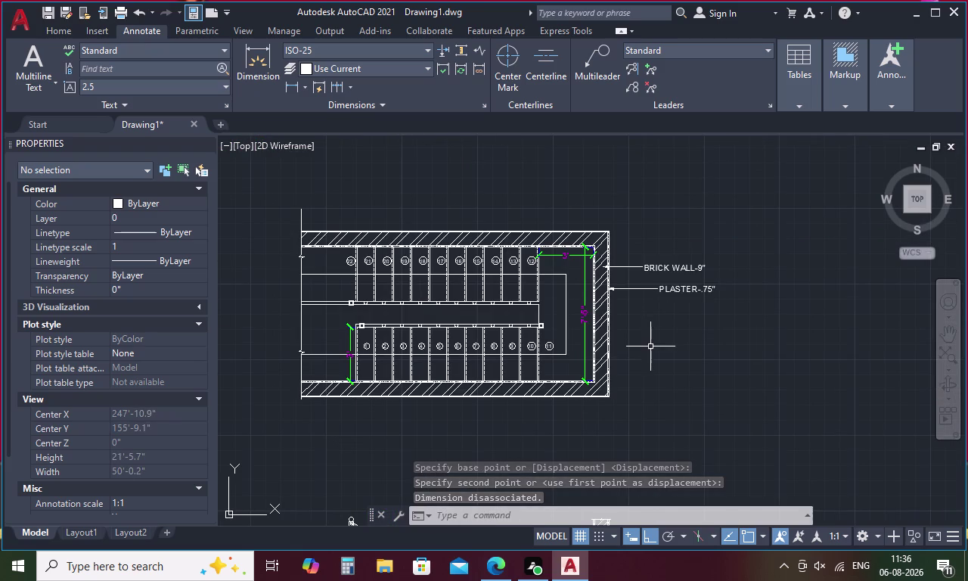
middle_drag(653, 349, 633, 271)
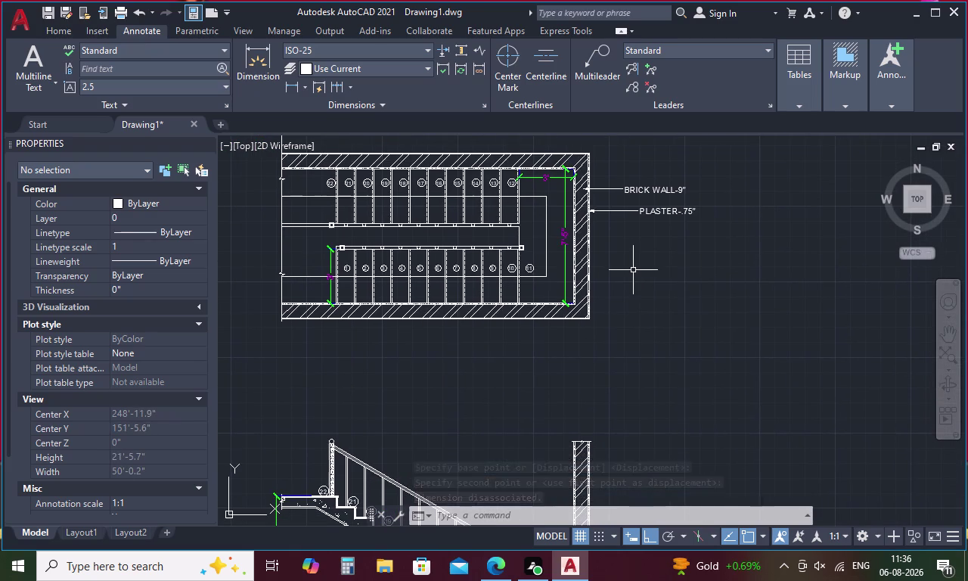
Add CEMENT before the plaster note and widen its box so CEMENT PLASTER-.75" fits one line.
double_click(659, 210)
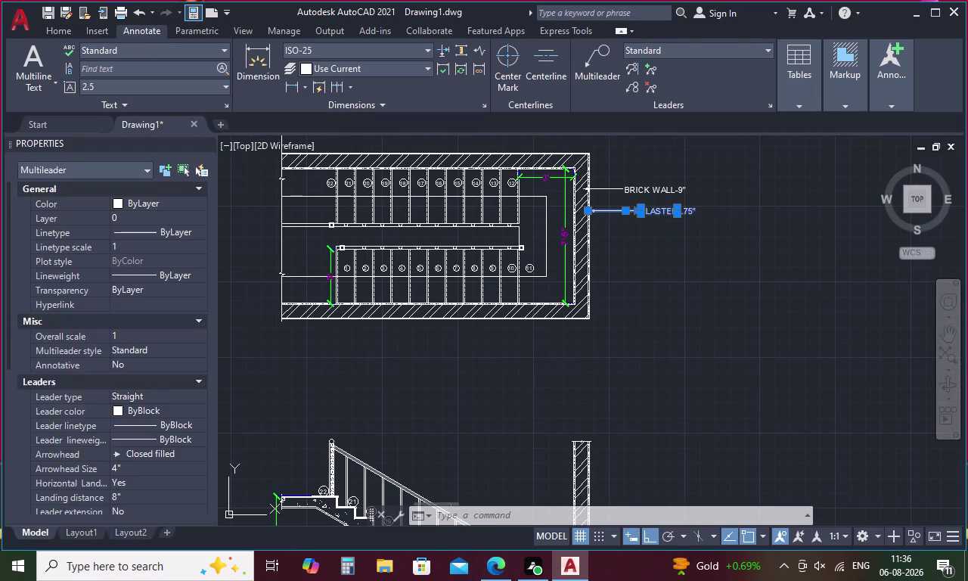
text(CE)
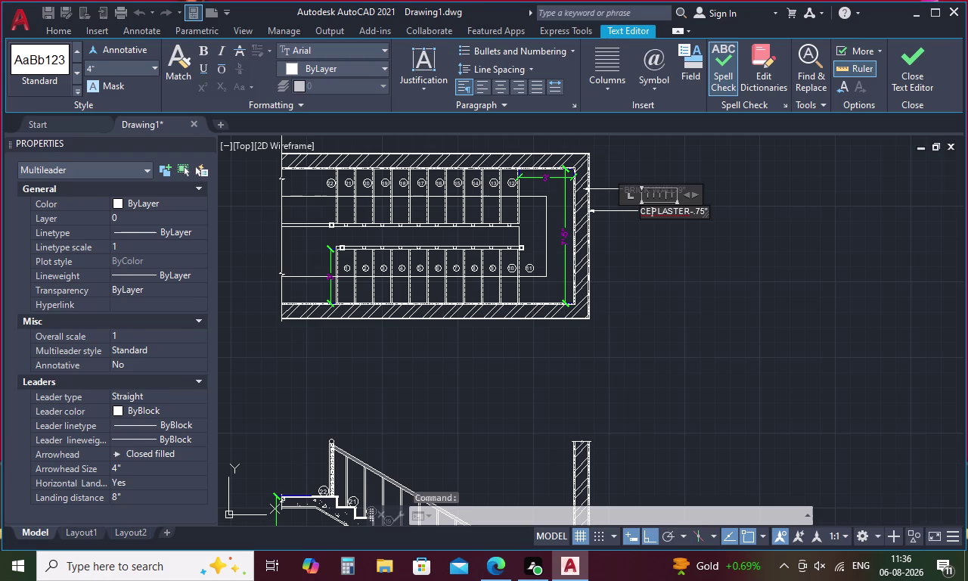
text(MENT)
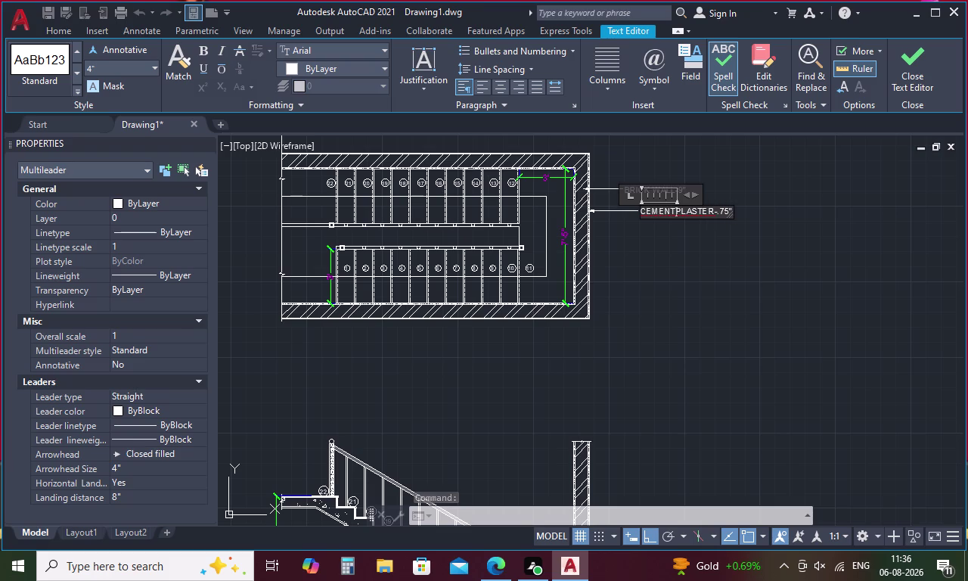
key(space)
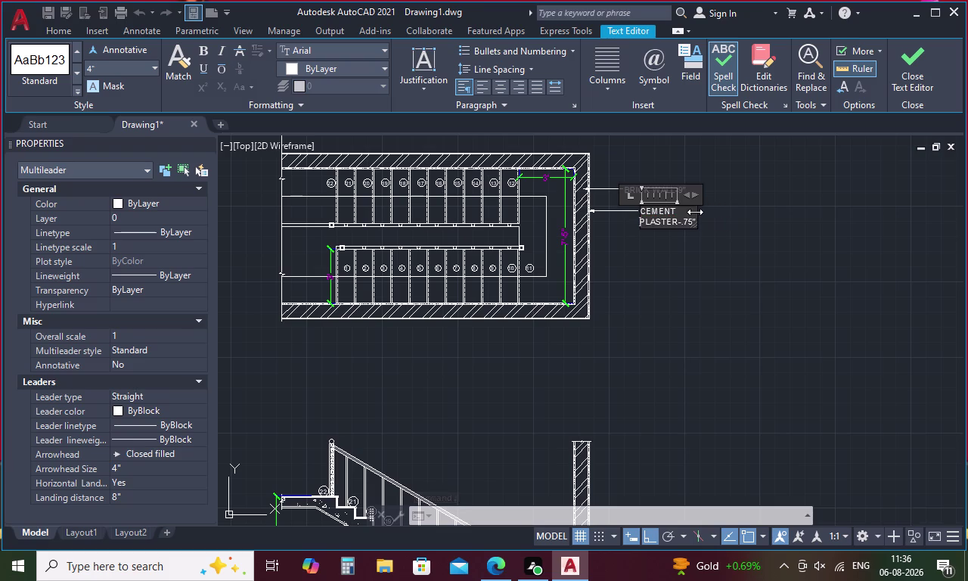
scroll(up, 3)
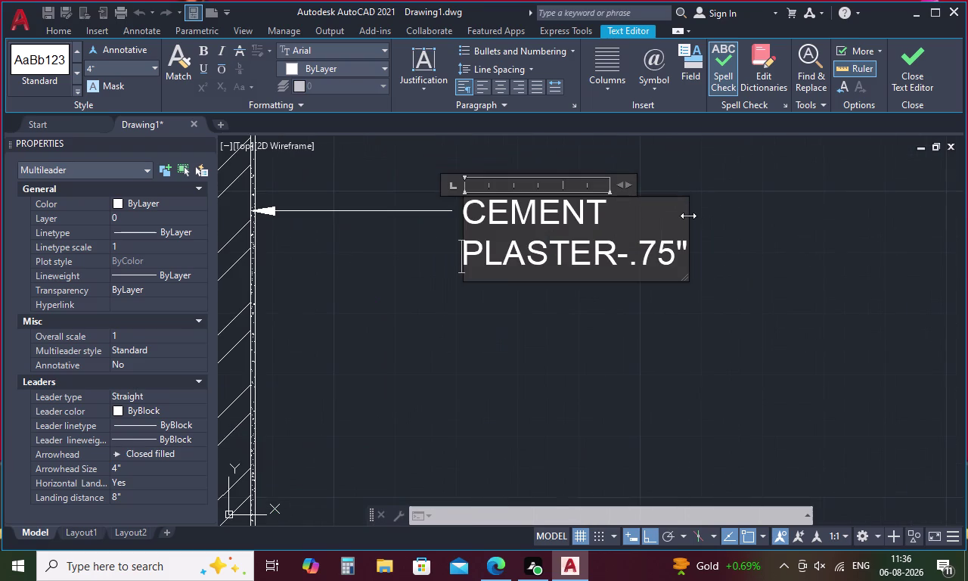
drag(623, 185, 815, 181)
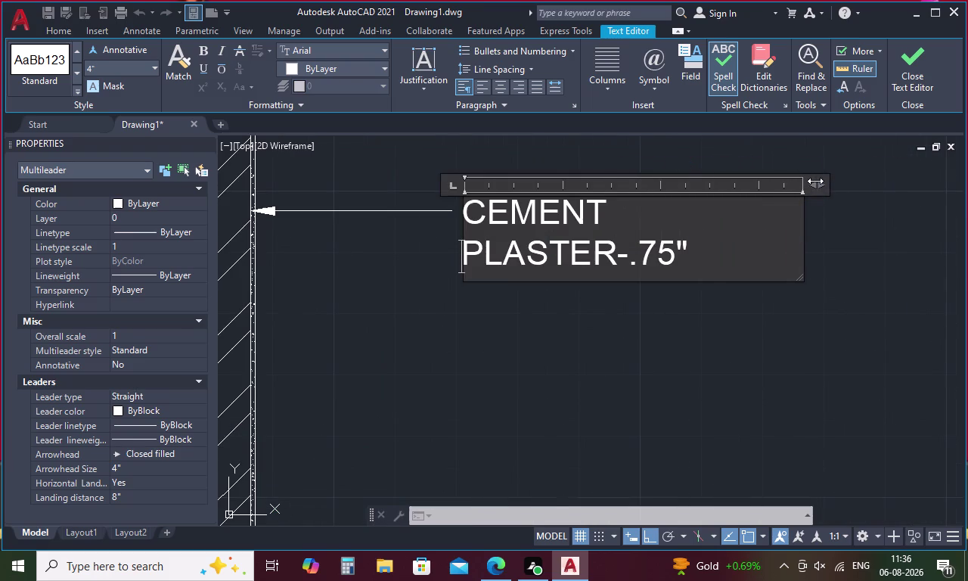
drag(814, 180, 888, 172)
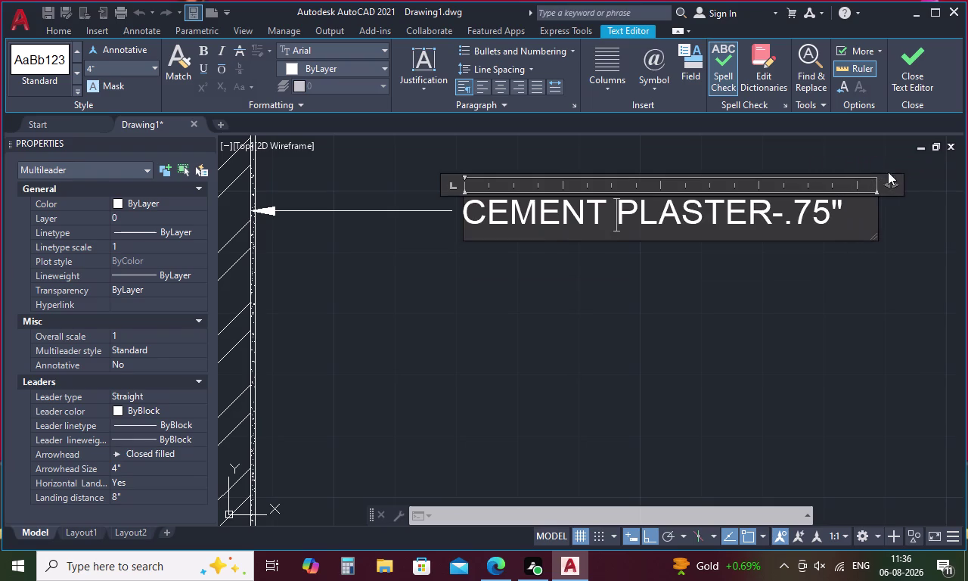
click(670, 279)
scroll(down, 3)
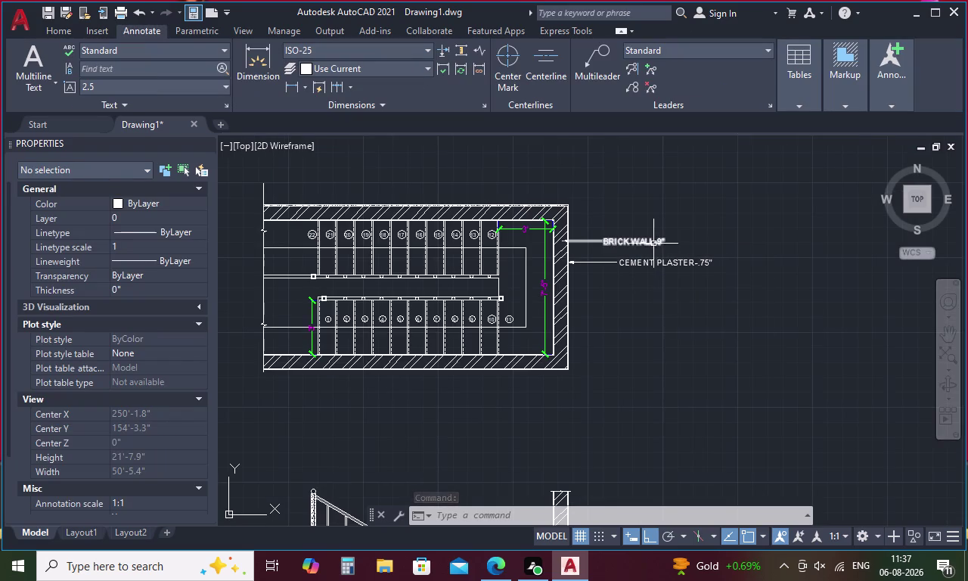
drag(636, 208, 638, 292)
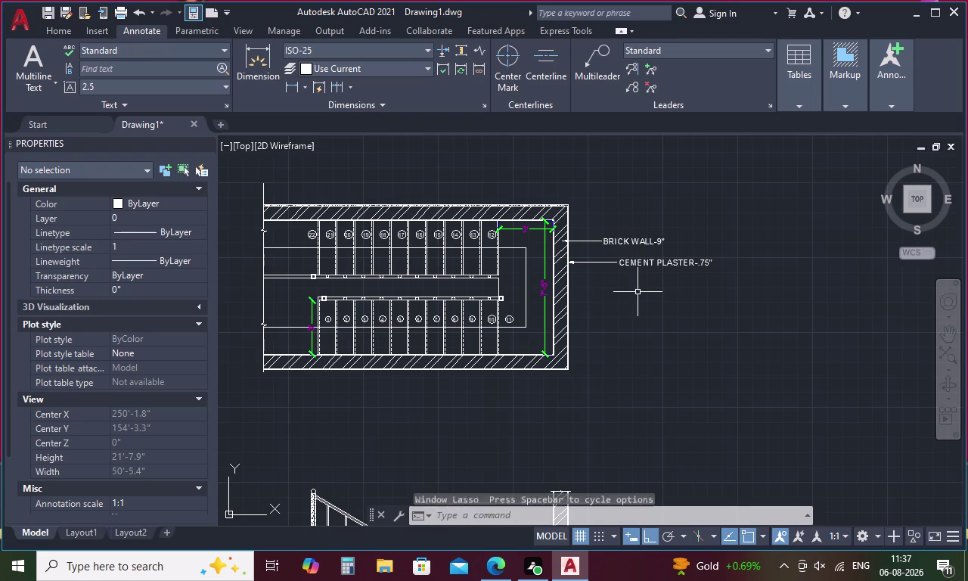
Select both wall labels and start copying them from the leader arrow base point.
click(620, 241)
click(628, 263)
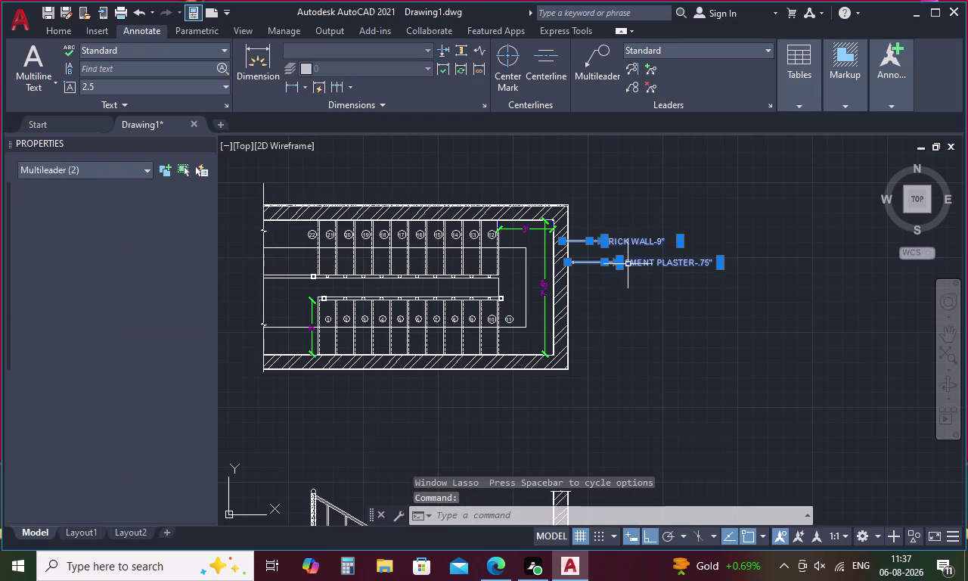
right_click(627, 264)
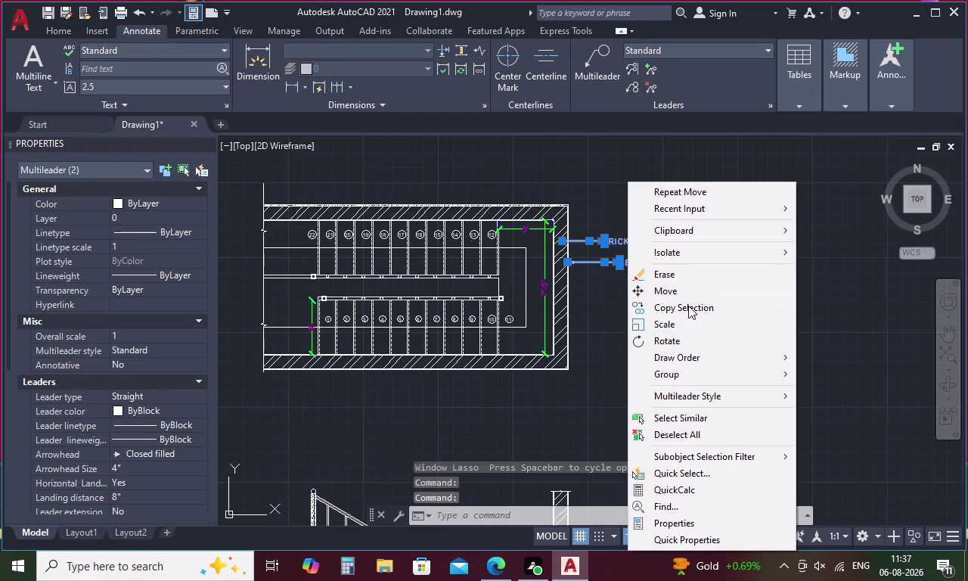
click(688, 305)
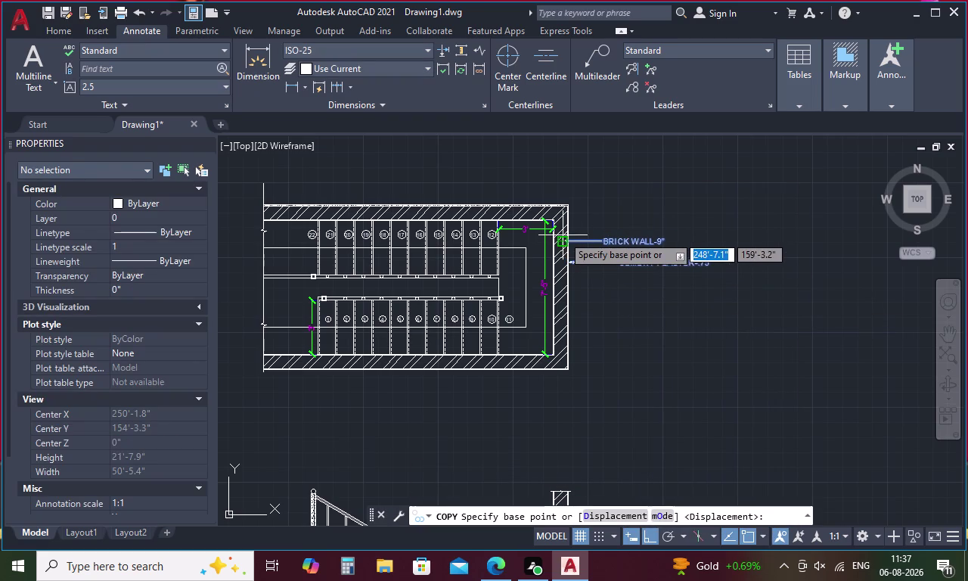
scroll(up, 3)
click(559, 259)
Place the copied wall labels on the section's tall wall and end the copy.
scroll(down, 3)
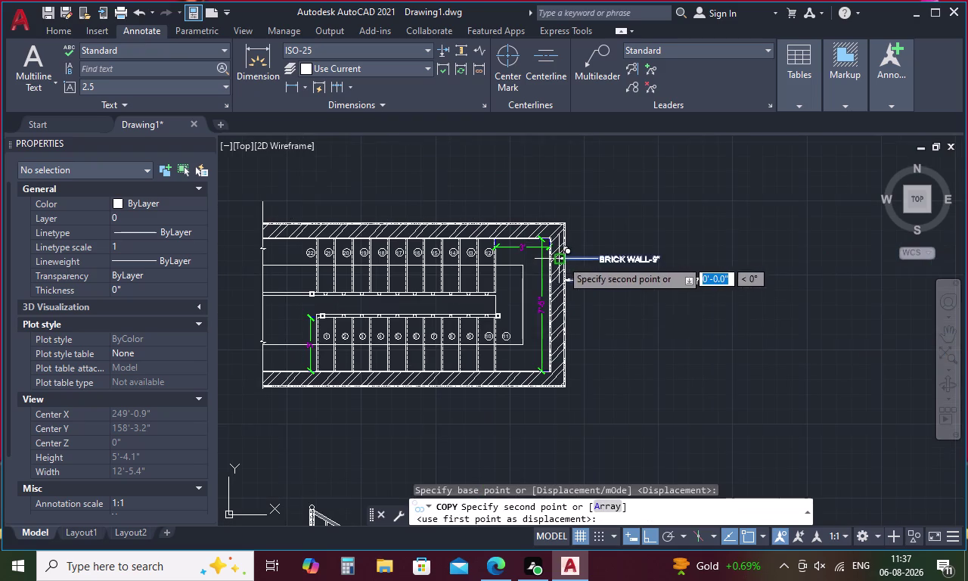
middle_drag(585, 340, 588, 185)
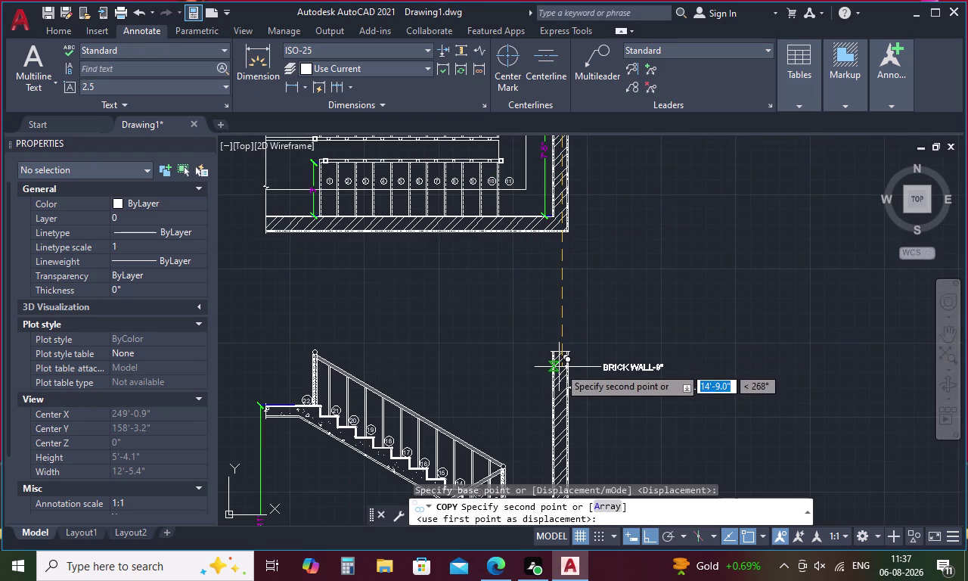
scroll(up, 3)
click(559, 368)
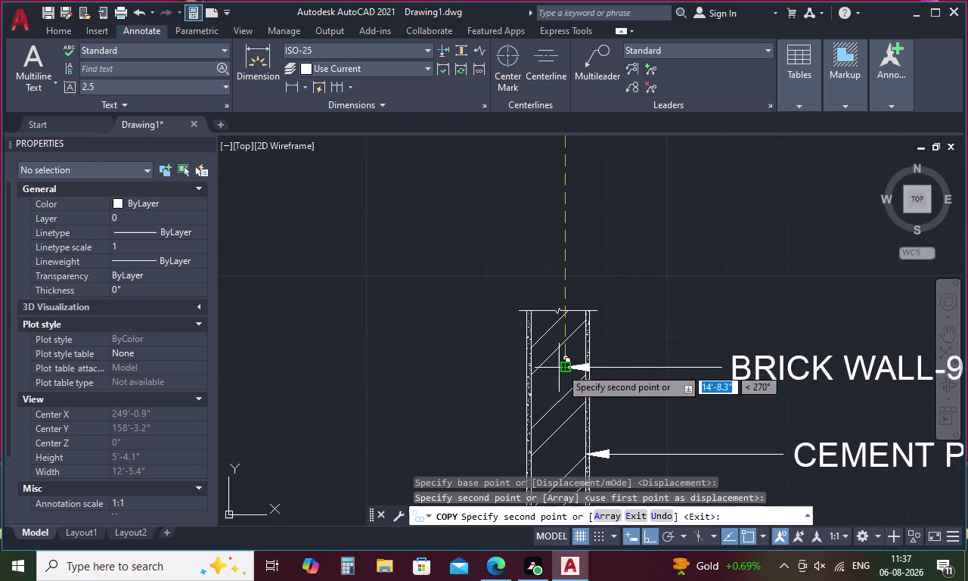
key(Escape)
scroll(down, 3)
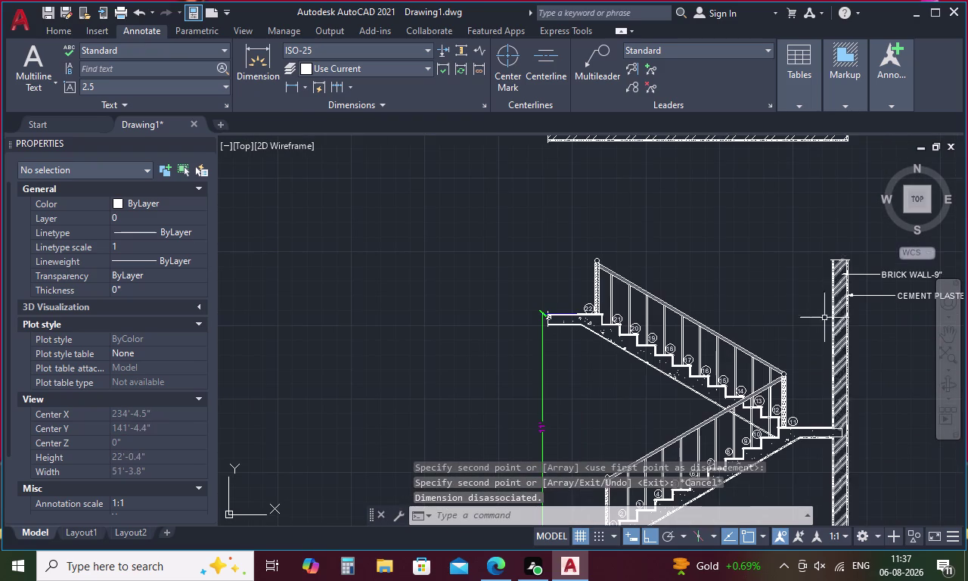
middle_drag(776, 324, 717, 156)
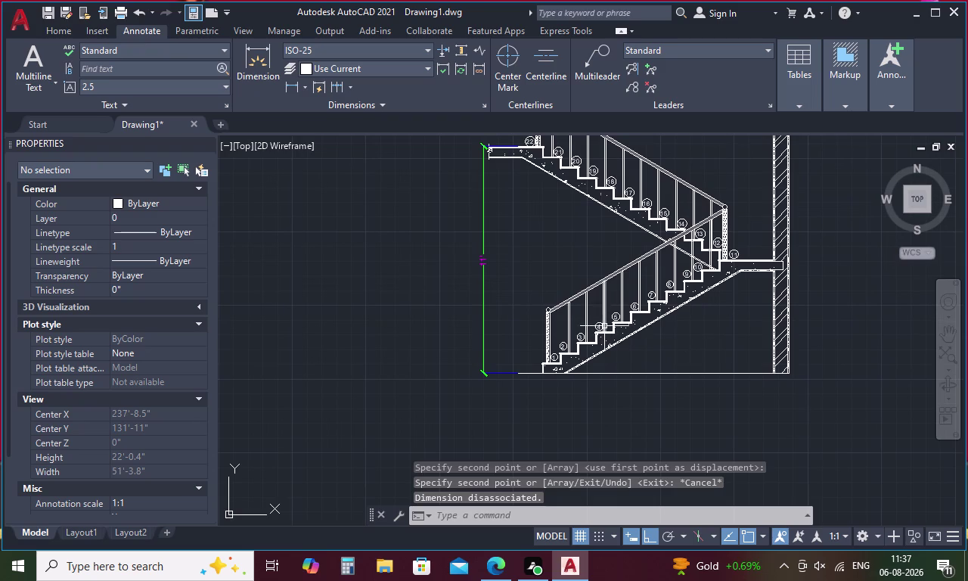
click(592, 68)
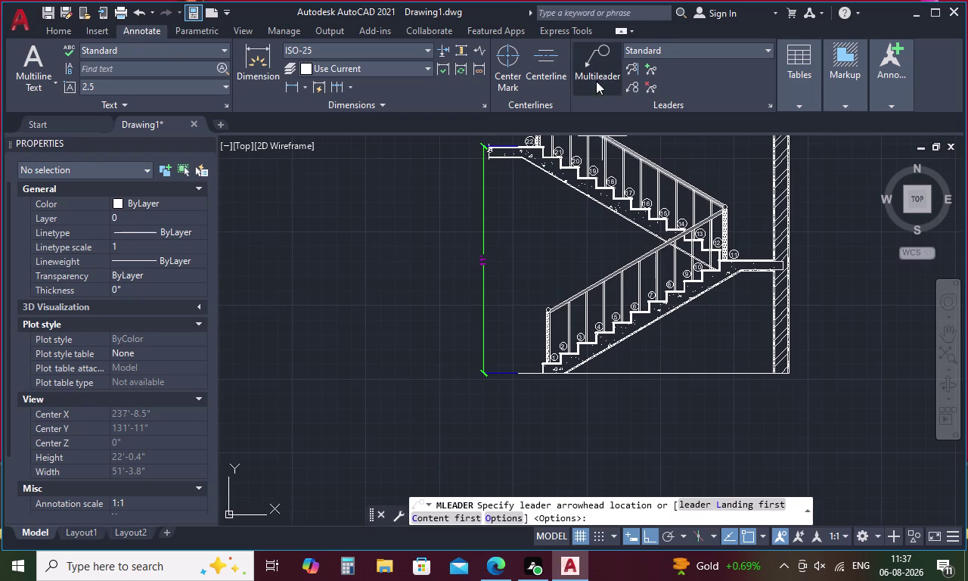
Place a leader arrow on the sloping stair slab, set its landing and widen the text box.
scroll(up, 3)
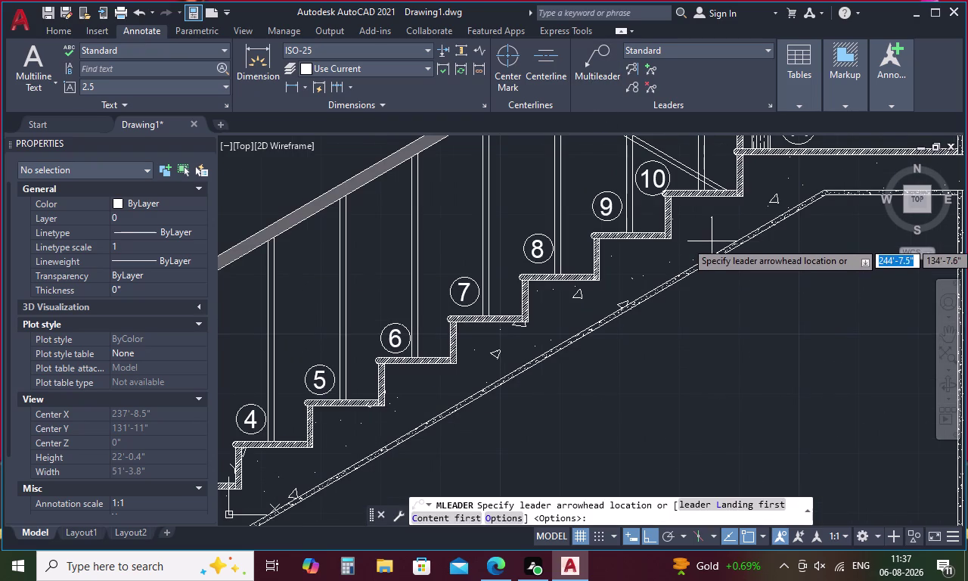
click(711, 241)
click(779, 262)
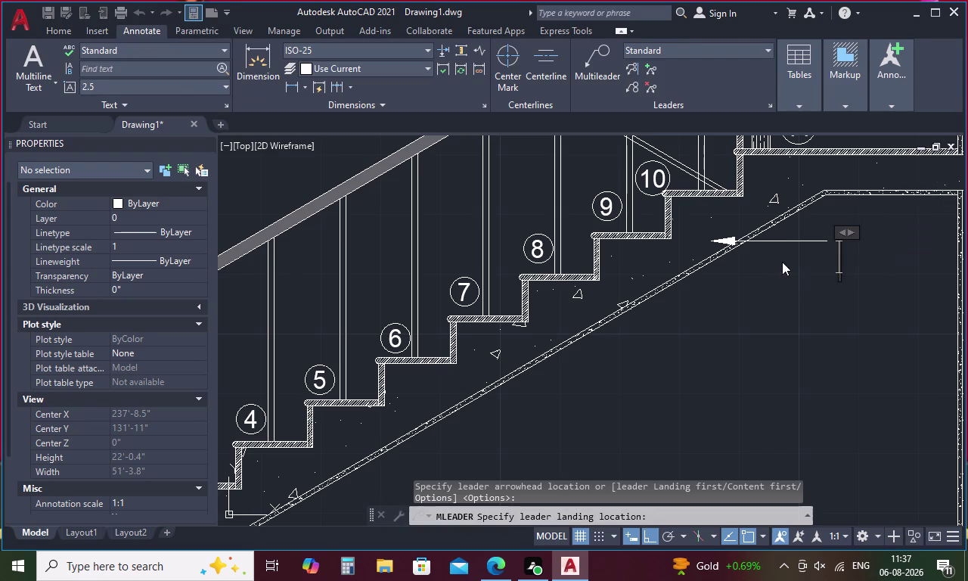
middle_drag(848, 231, 679, 229)
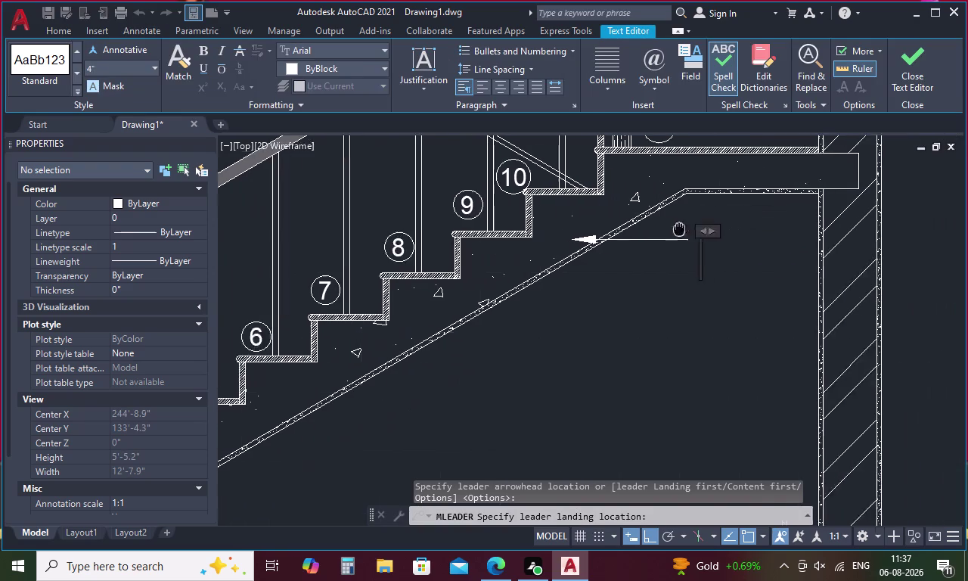
middle_drag(679, 229, 663, 229)
drag(669, 231, 740, 230)
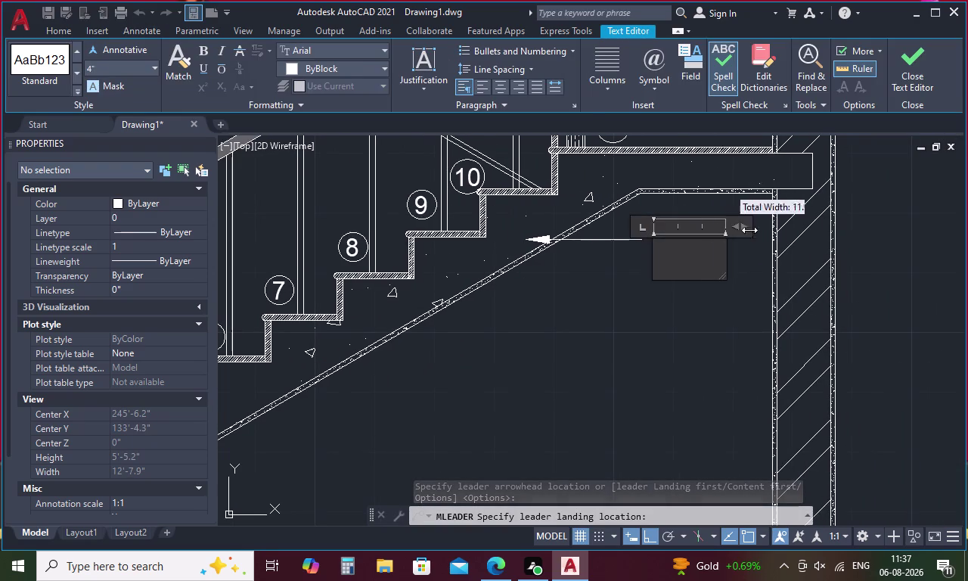
drag(740, 230, 776, 229)
Type the label SLAB-6" and close the text editor.
key(s)
key(l)
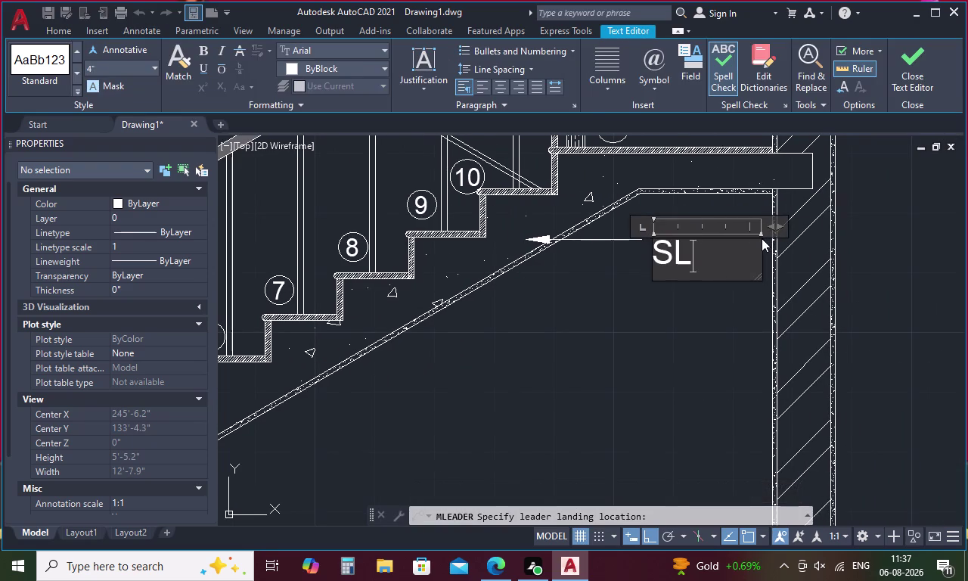
key(a)
key(b)
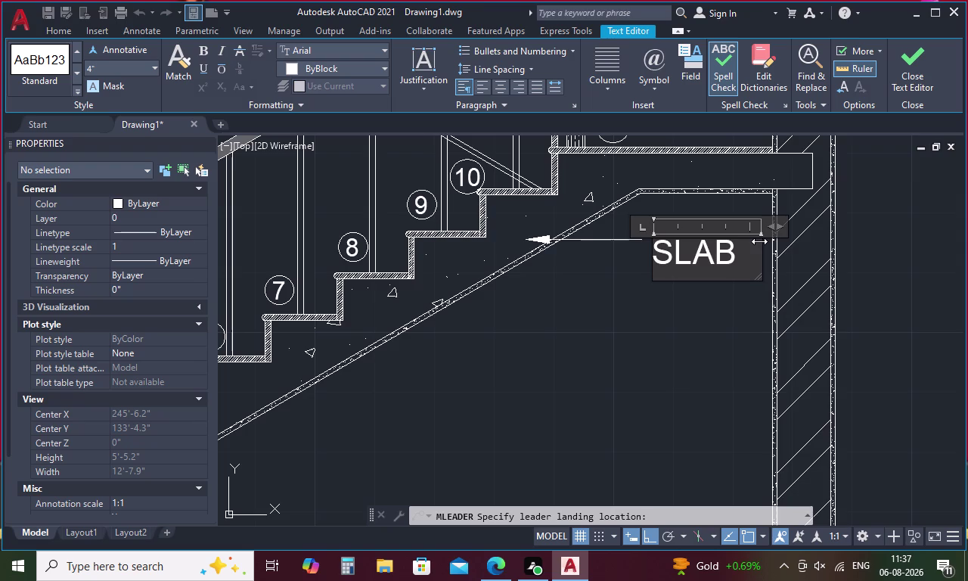
key(minus)
key(6)
key(shift+quotedbl)
click(905, 258)
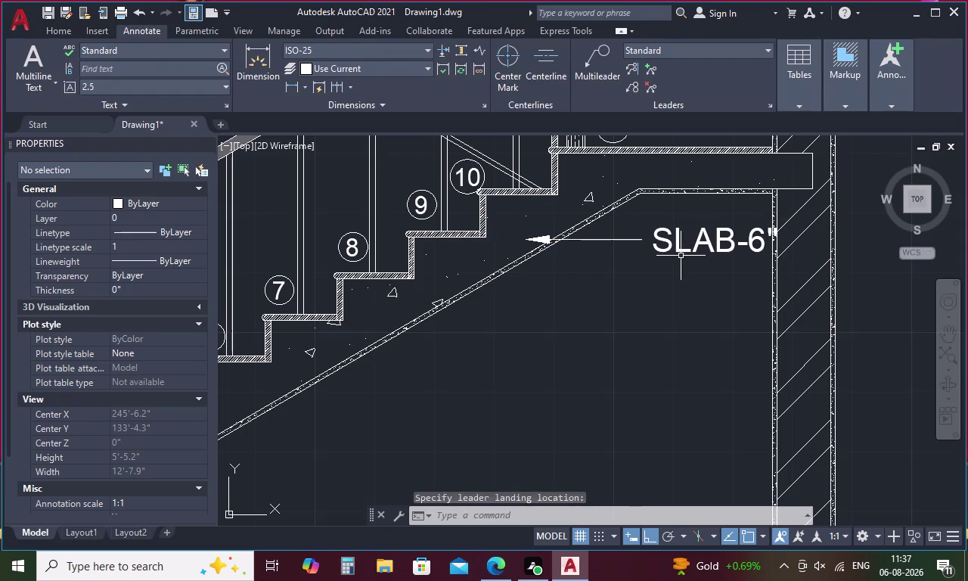
click(658, 238)
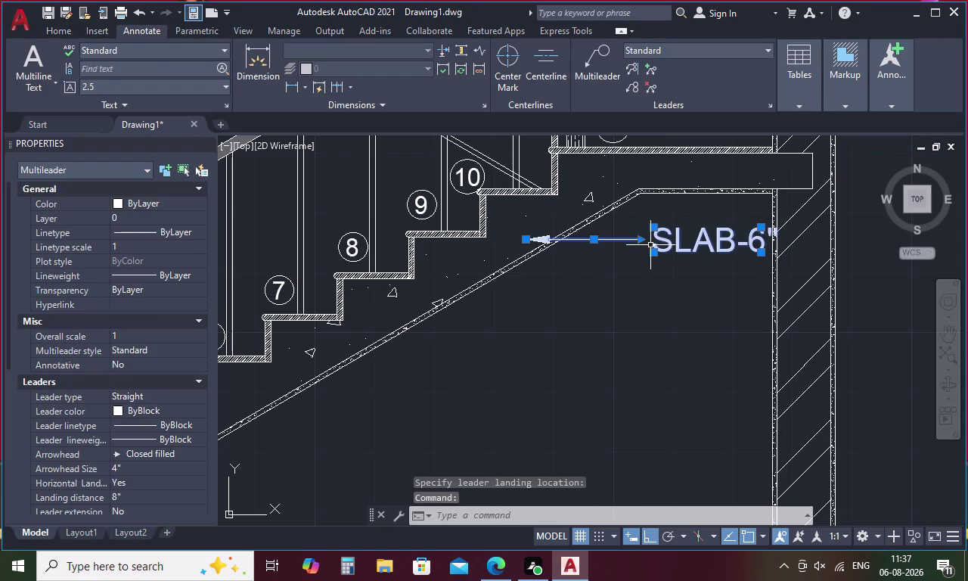
Drag the SLAB-6" leader's landing grip to a shorter length and clear the selection.
drag(640, 239, 621, 241)
click(621, 241)
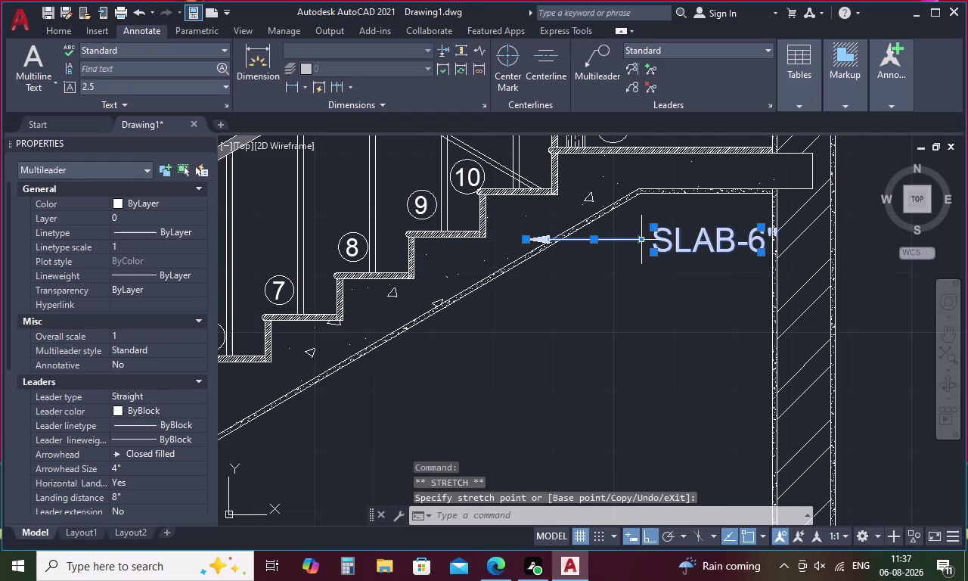
click(638, 240)
scroll(up, 3)
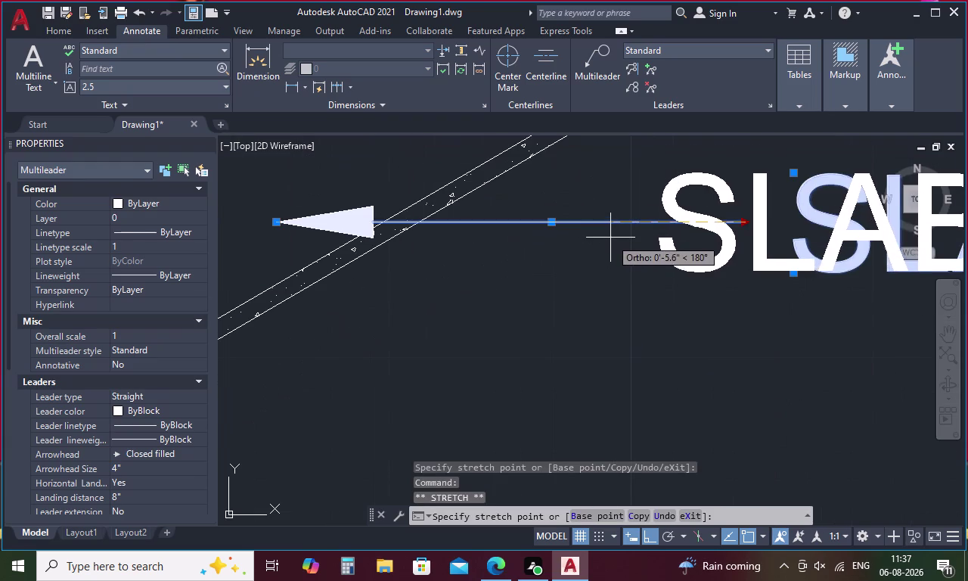
click(613, 234)
scroll(down, 3)
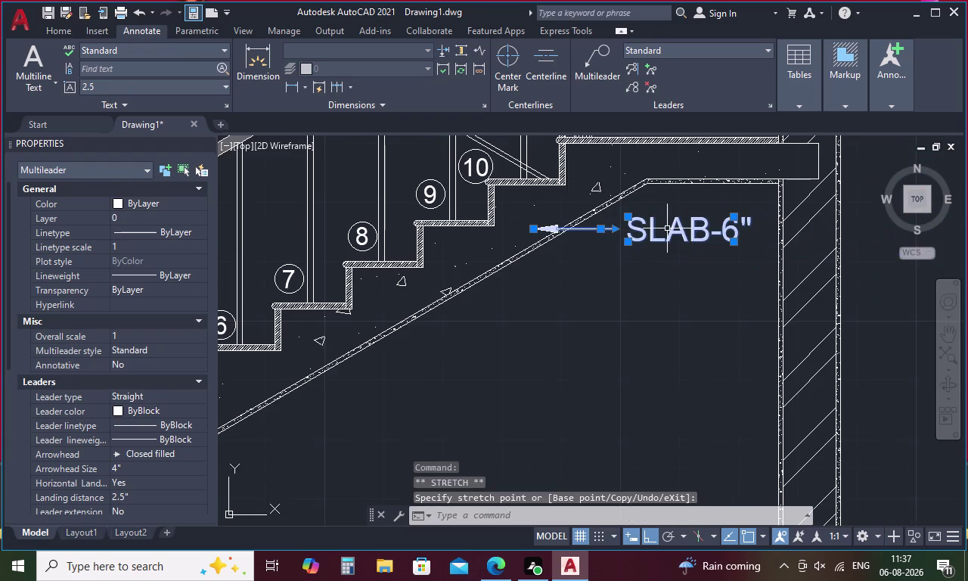
key(Escape)
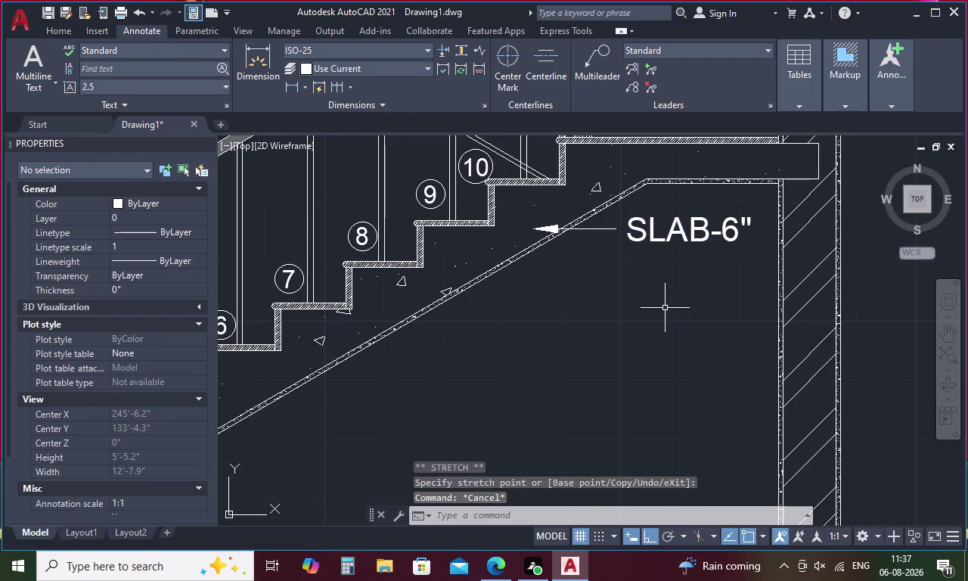
key(space)
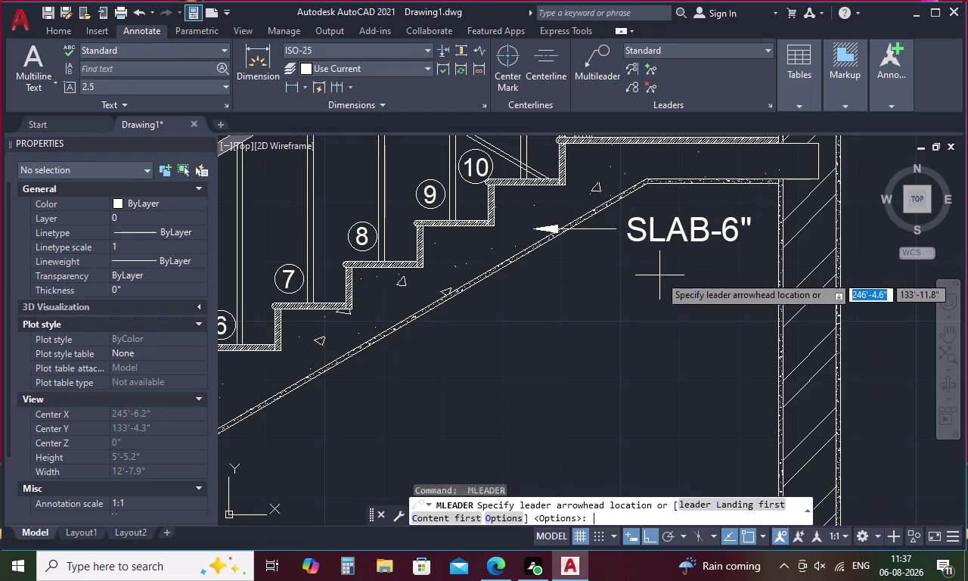
click(417, 258)
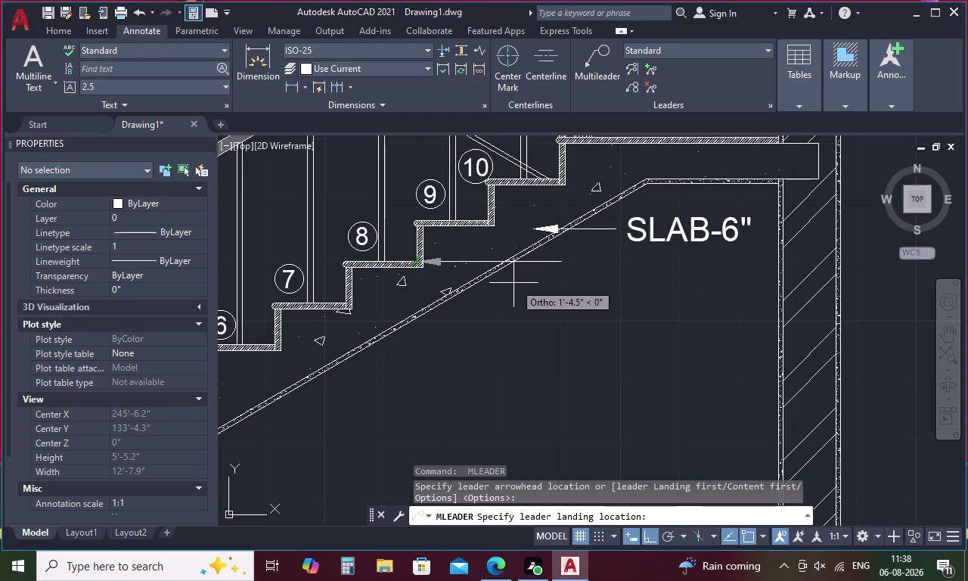
Set the tread leader's landing, widen the text box and type STONE-1".
click(513, 283)
drag(586, 252, 799, 263)
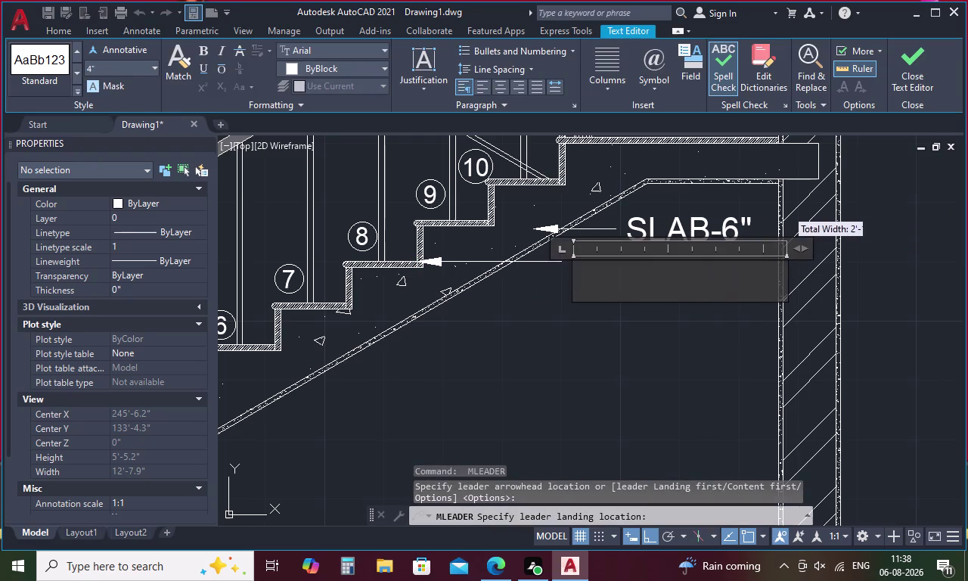
key(s)
key(t)
key(o)
text(N)
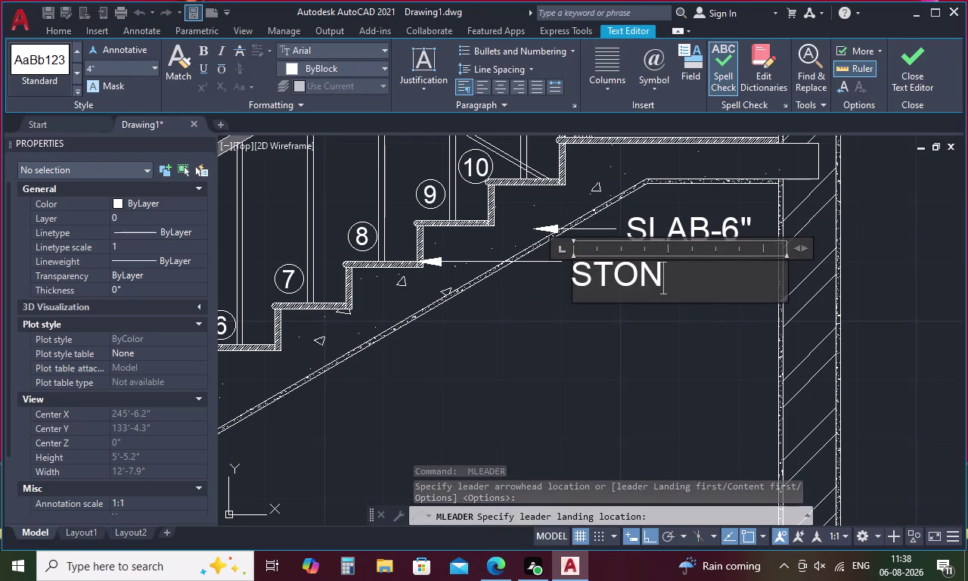
text(E)
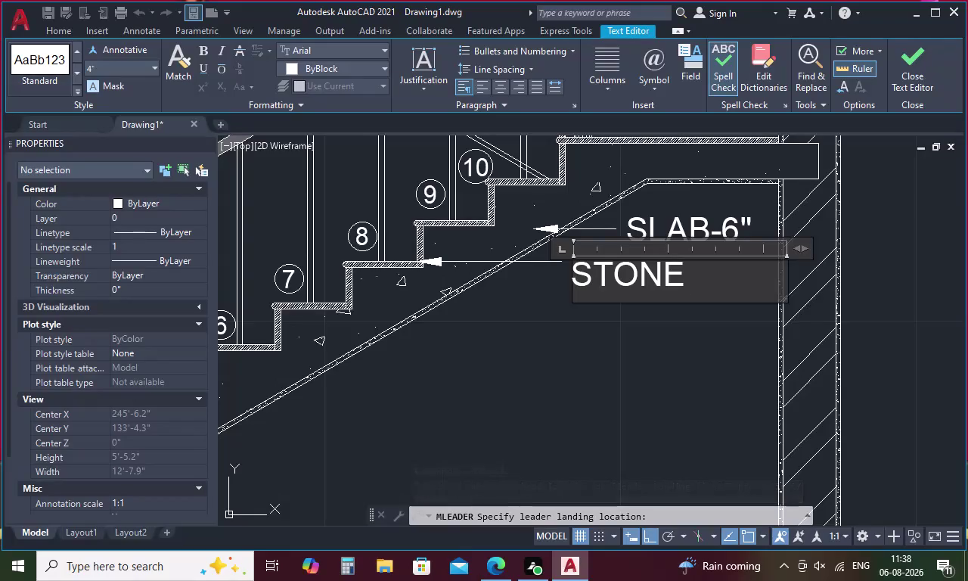
text(-1)
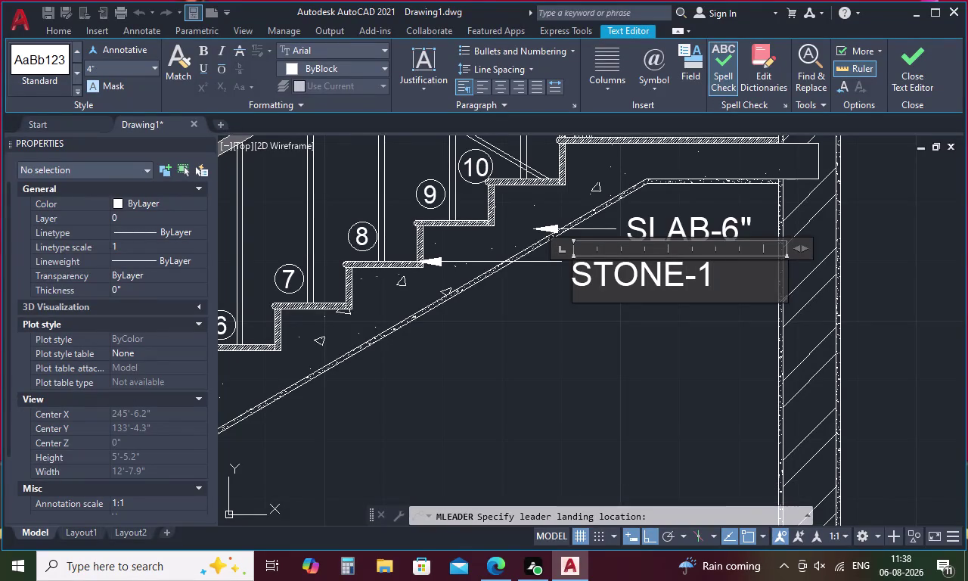
key(shift+quotedbl)
click(723, 357)
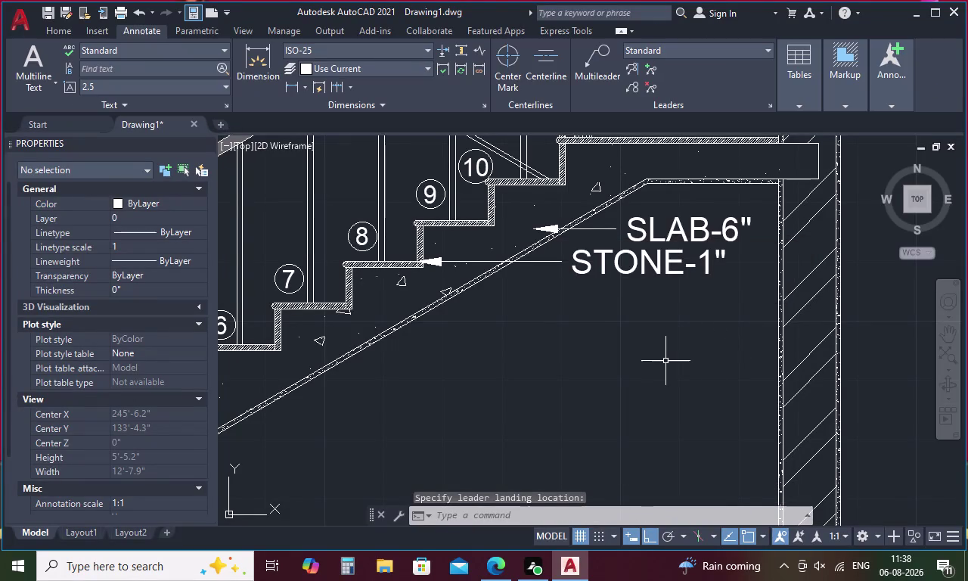
scroll(down, 3)
Copy the wall's CEMENT PLASTER-.75" leader onto the sloping slab underside, then select the copy.
middle_drag(670, 360, 782, 282)
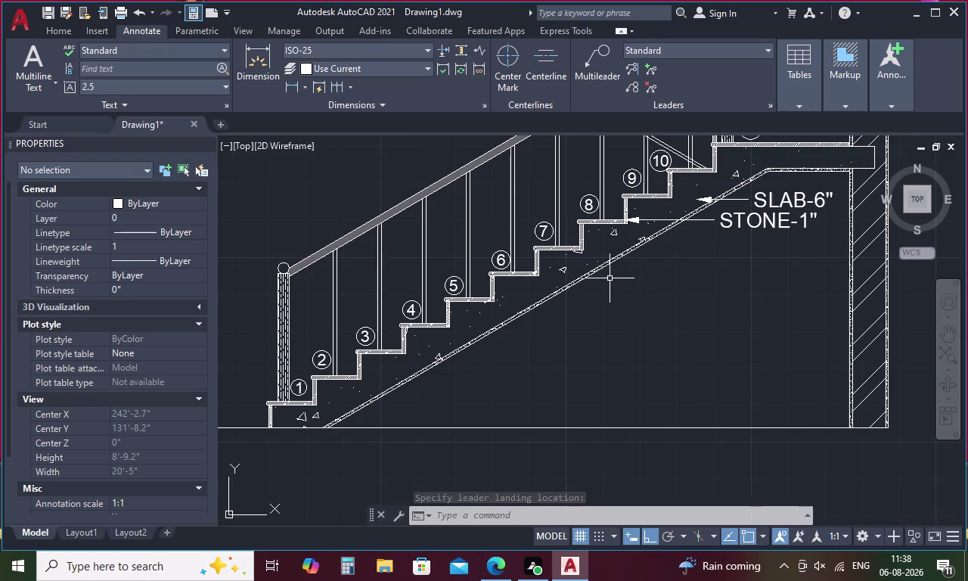
scroll(down, 3)
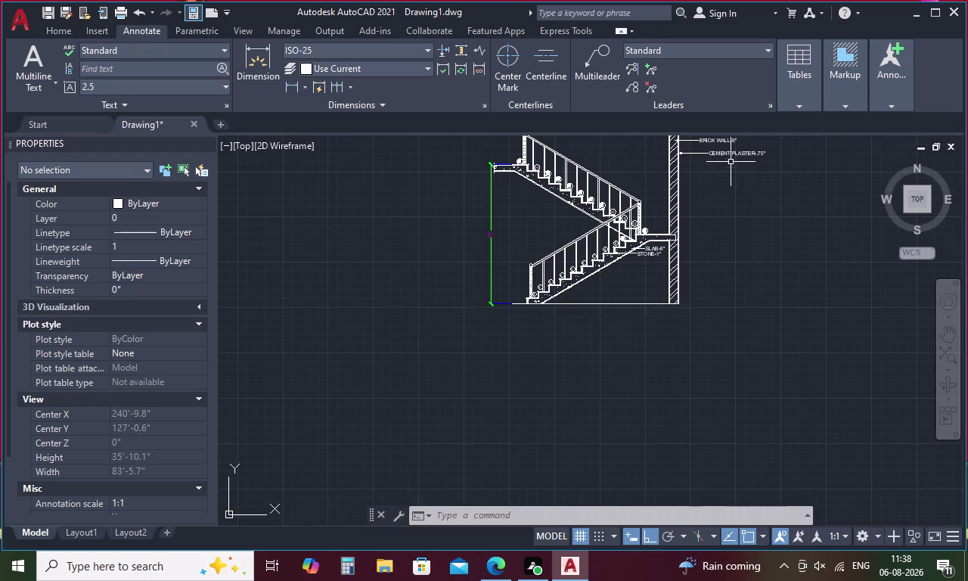
click(728, 152)
right_click(749, 206)
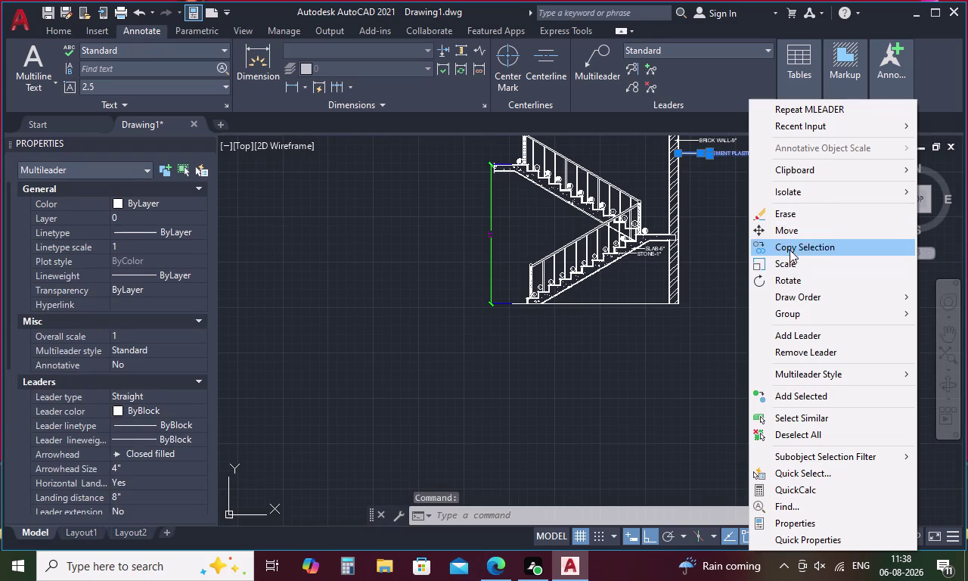
click(791, 246)
scroll(up, 3)
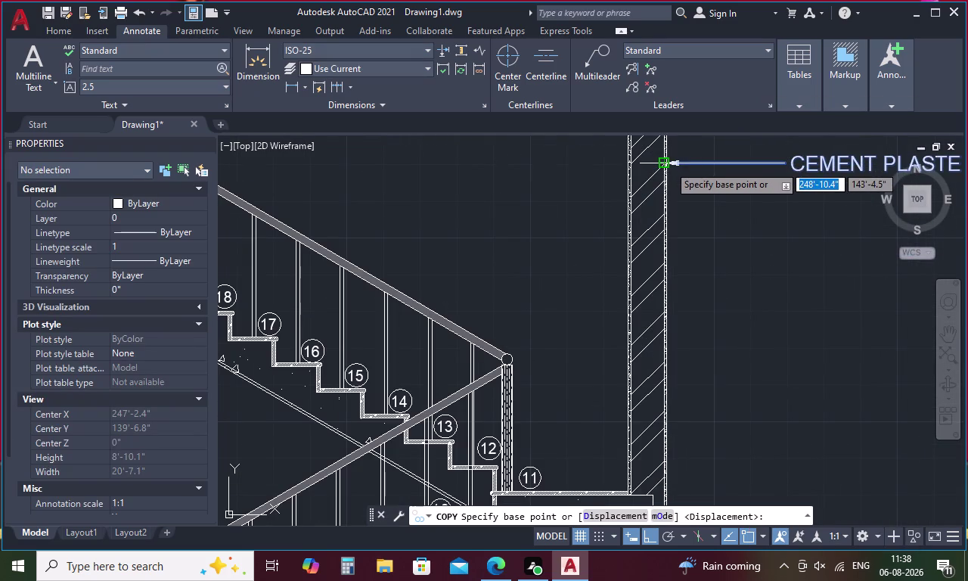
click(667, 165)
scroll(down, 3)
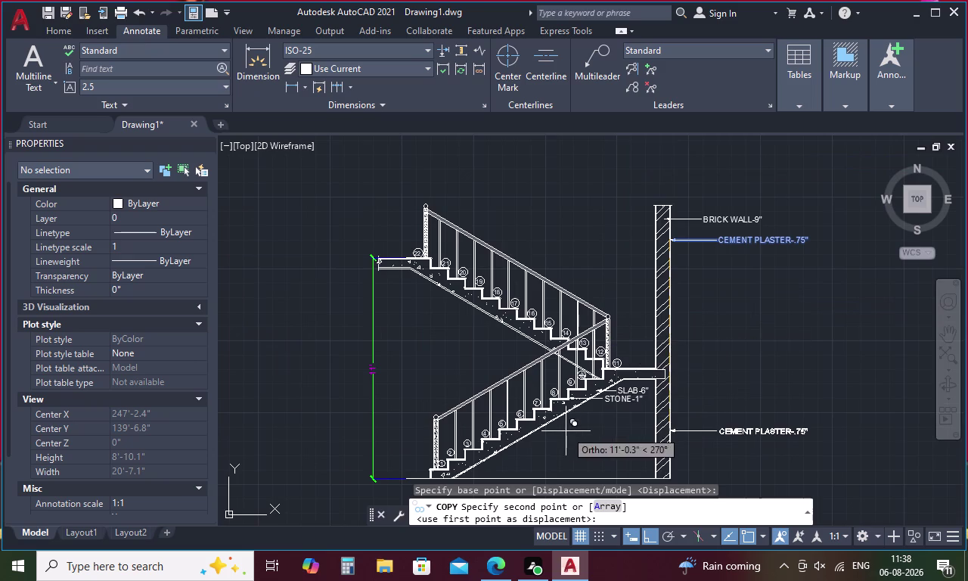
scroll(up, 3)
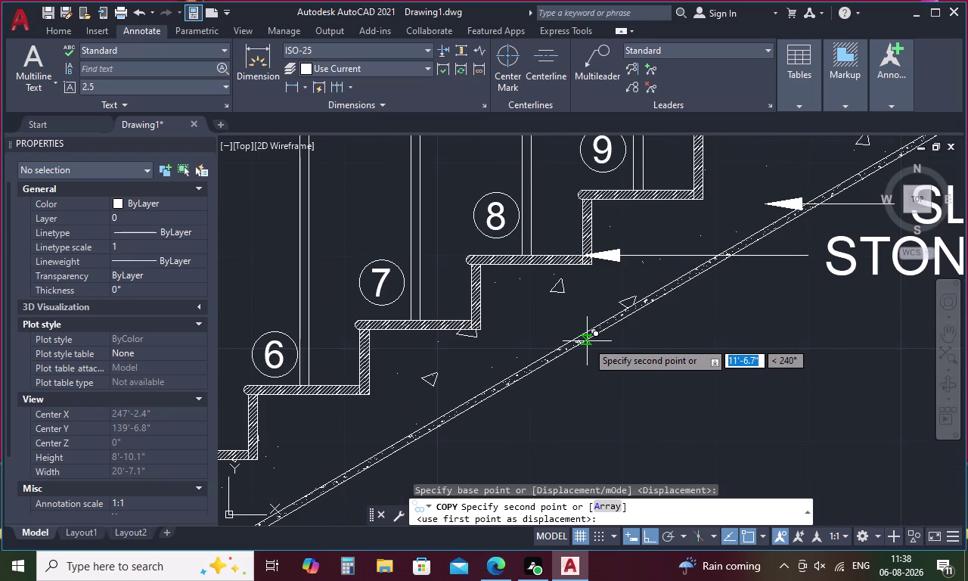
click(587, 341)
key(Escape)
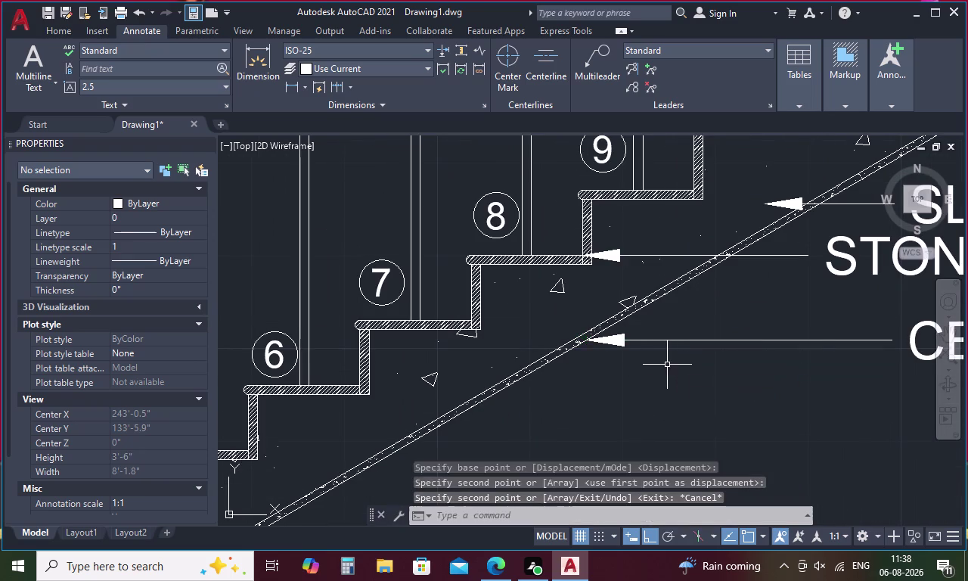
scroll(down, 3)
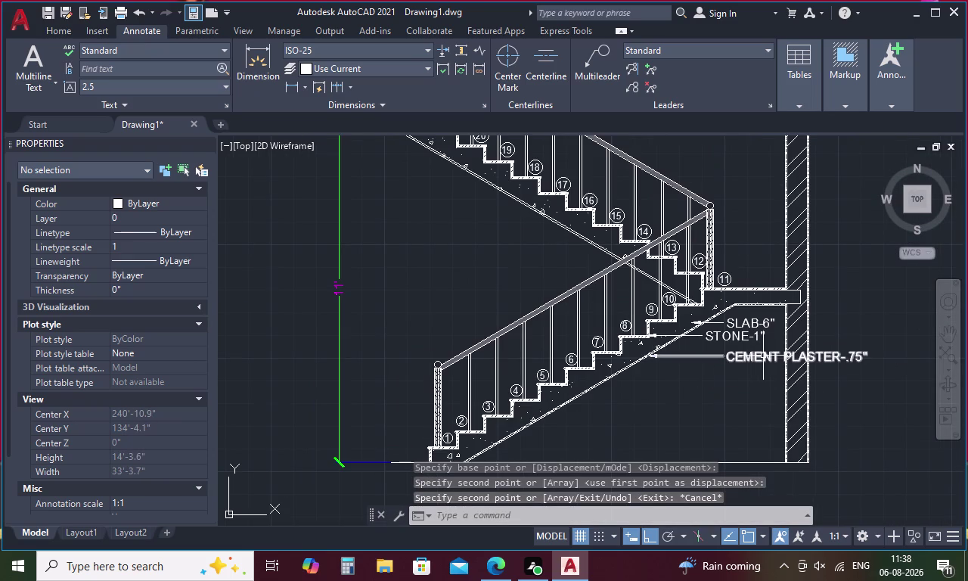
click(726, 356)
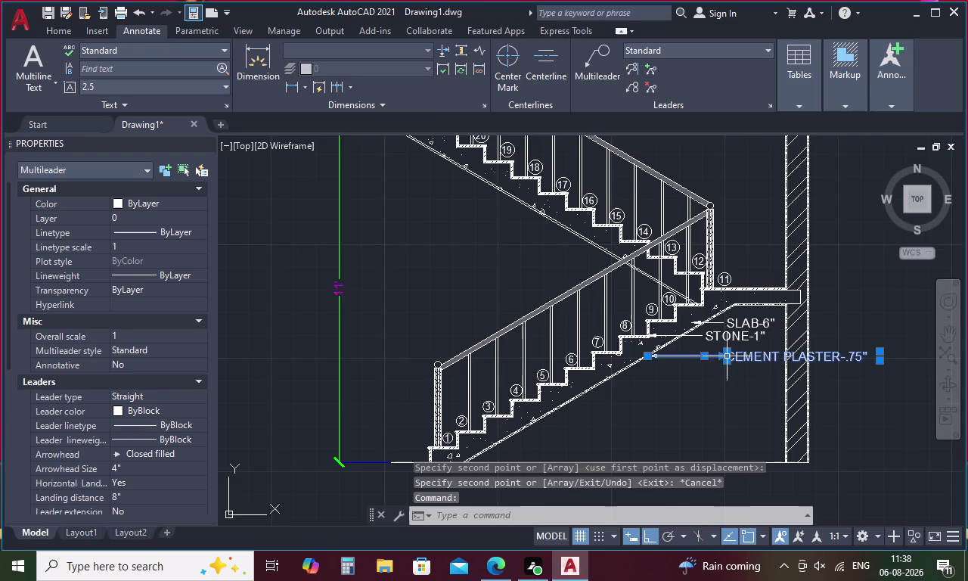
Shorten the copied CEMENT PLASTER leader's landing to about 2.4" and reopen its text.
scroll(up, 3)
click(695, 377)
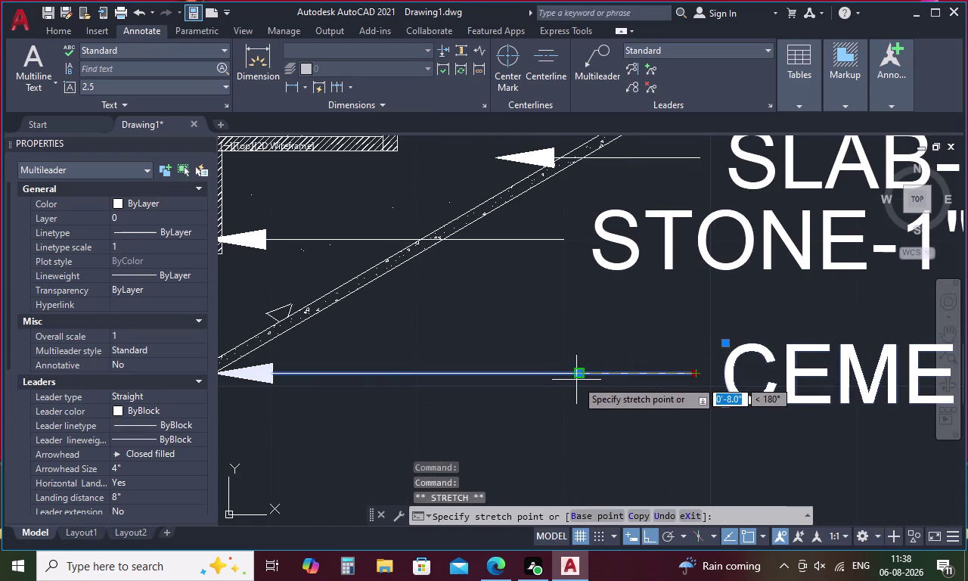
click(581, 373)
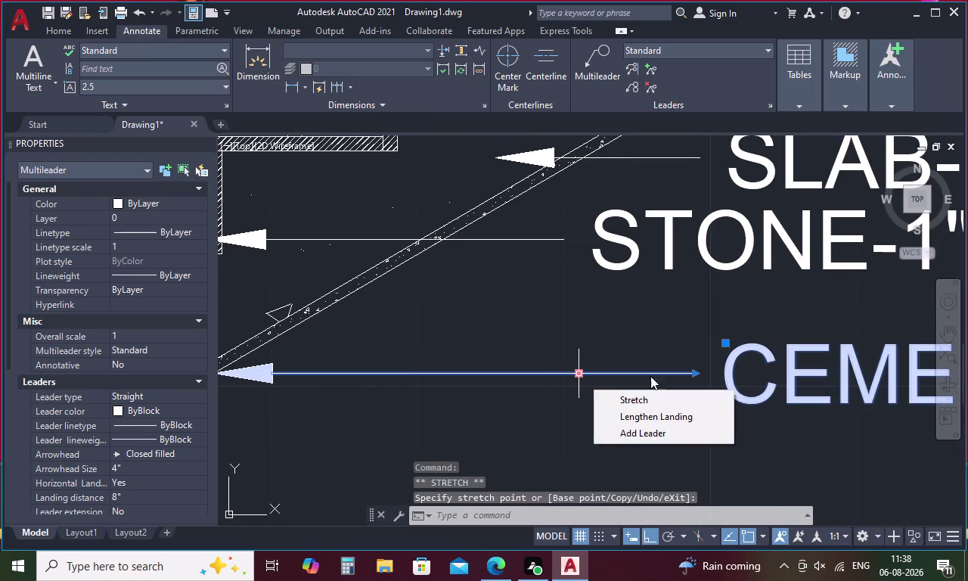
click(693, 373)
click(593, 381)
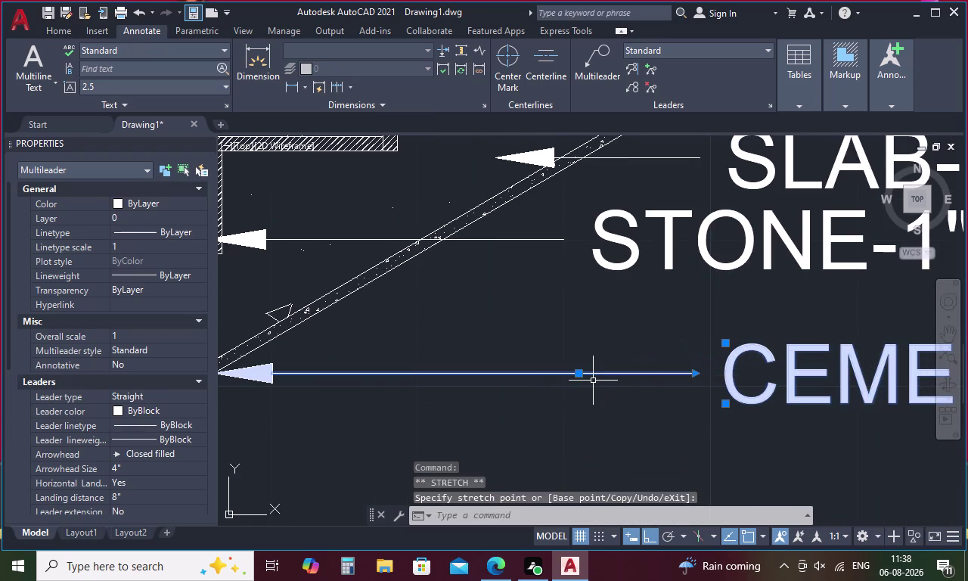
click(699, 373)
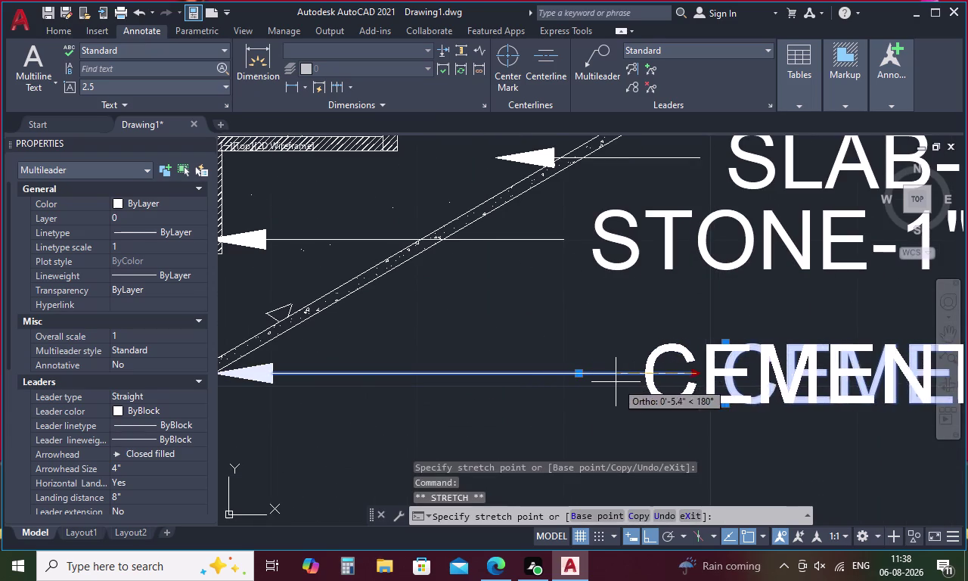
click(614, 382)
scroll(down, 3)
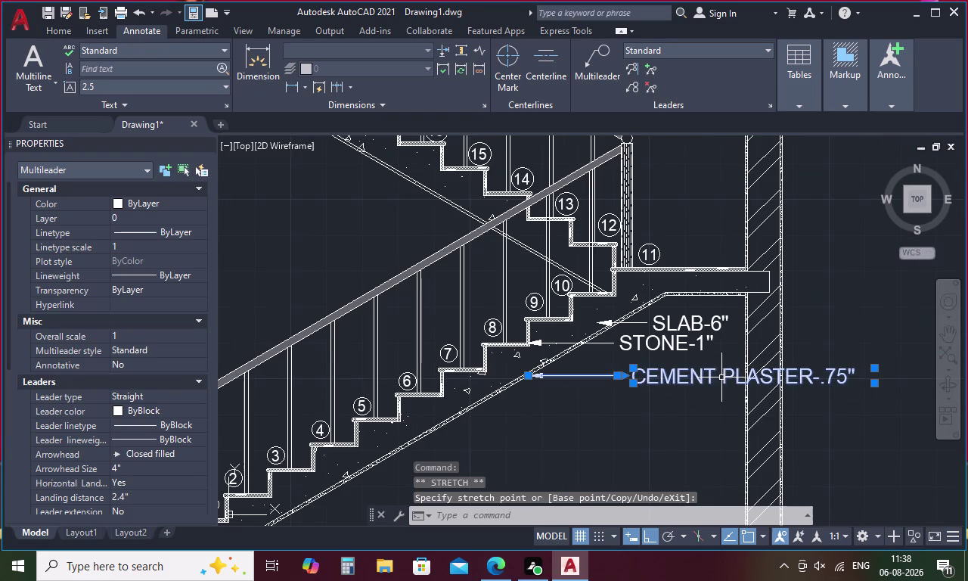
double_click(695, 381)
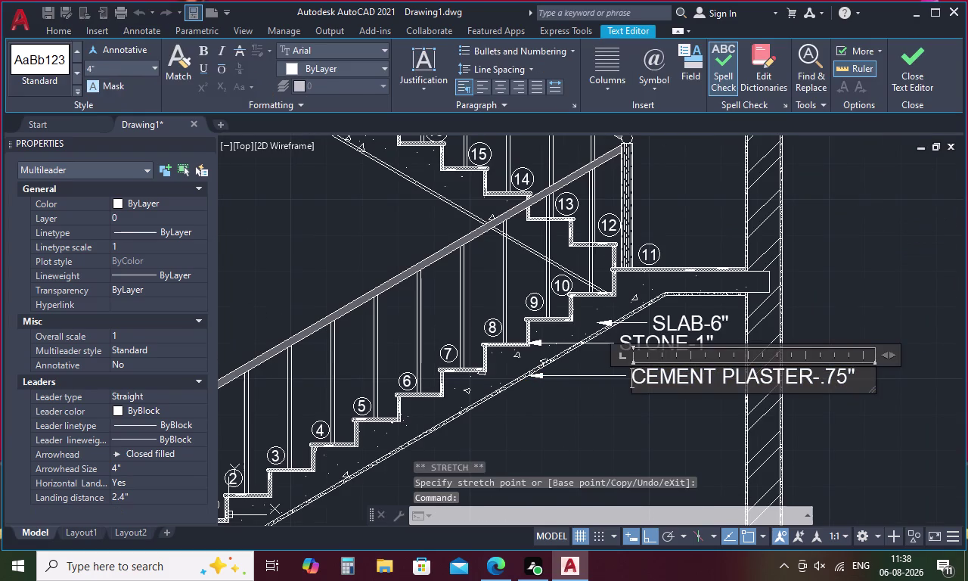
Narrow the copied label's text width so it wraps to CEMENT / PLASTER-.75".
click(719, 375)
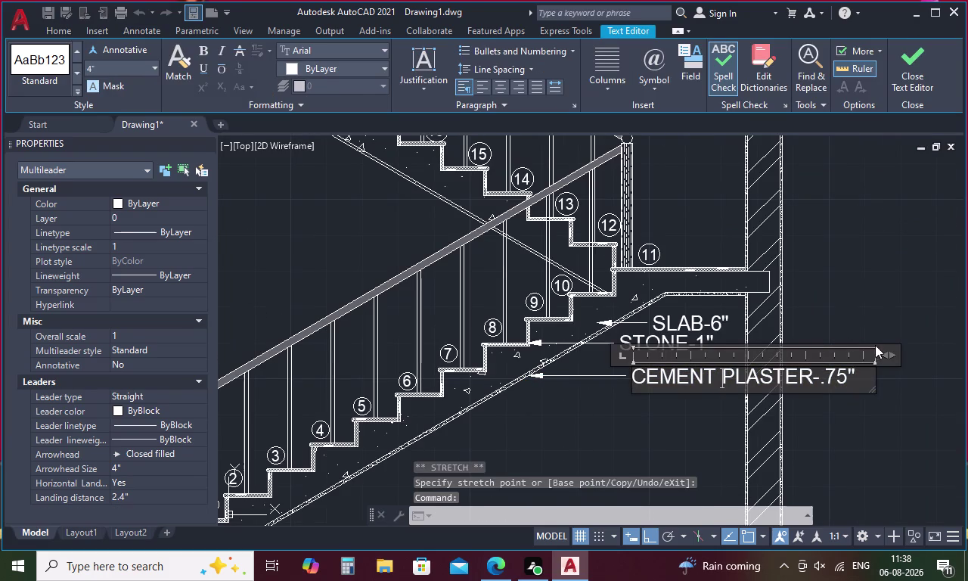
drag(885, 352, 790, 363)
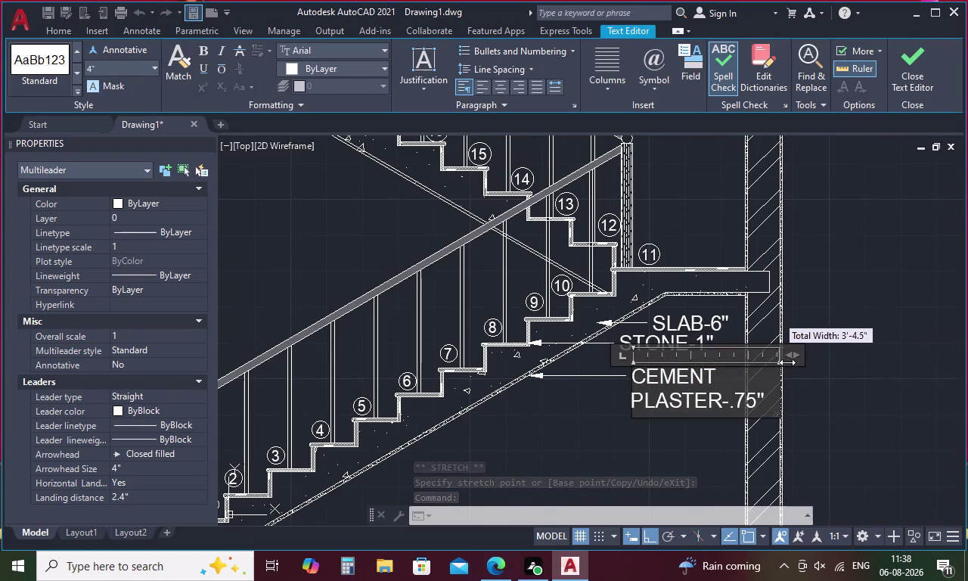
drag(789, 362, 740, 364)
click(740, 365)
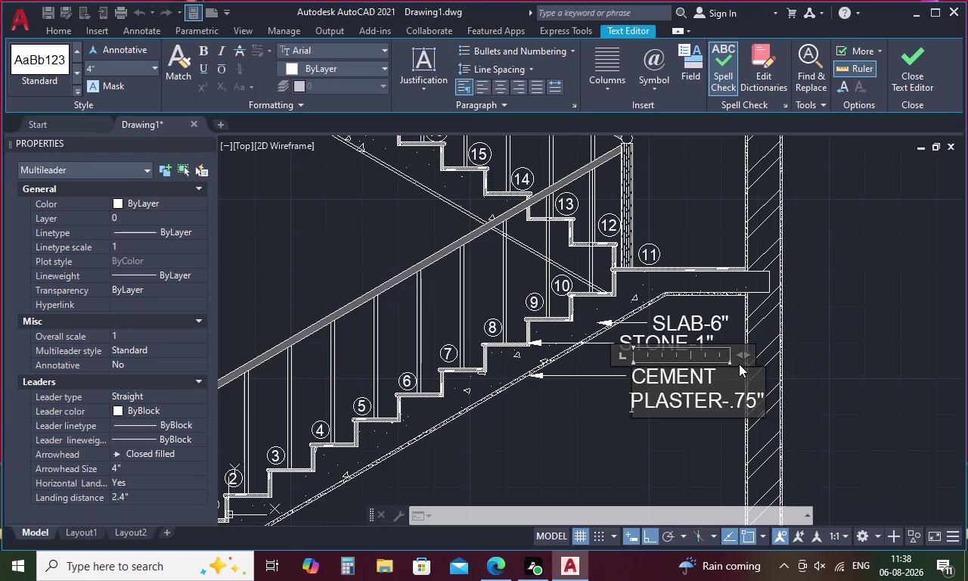
drag(744, 355, 730, 358)
click(880, 353)
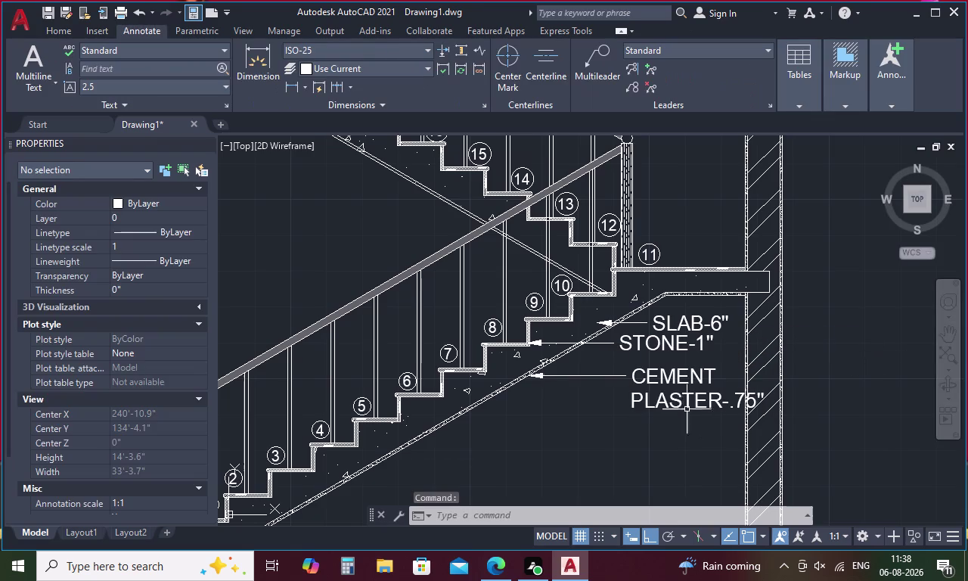
scroll(up, 3)
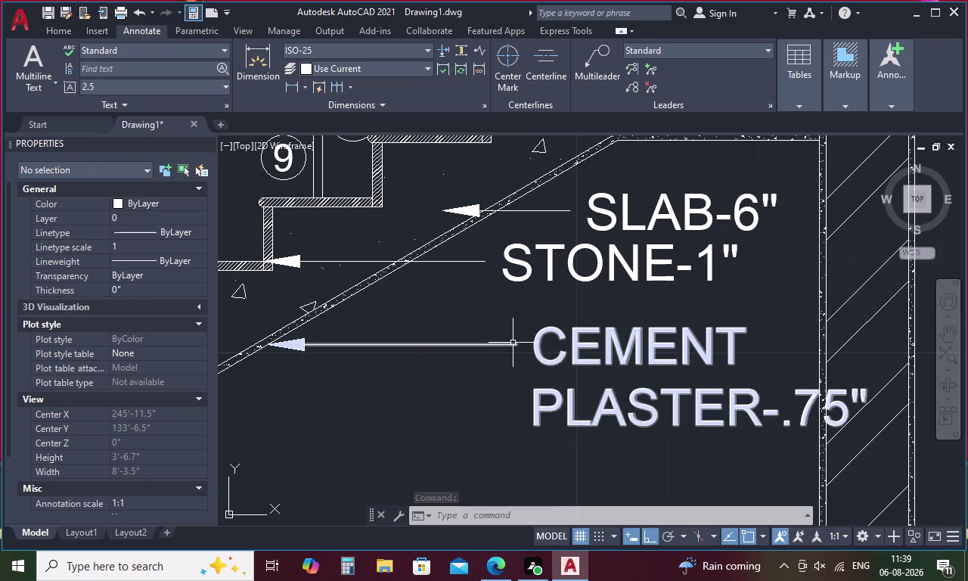
Stretch the two-line CEMENT PLASTER leader's landing toward the STONE-1" label, then reopen its text.
click(513, 343)
click(554, 348)
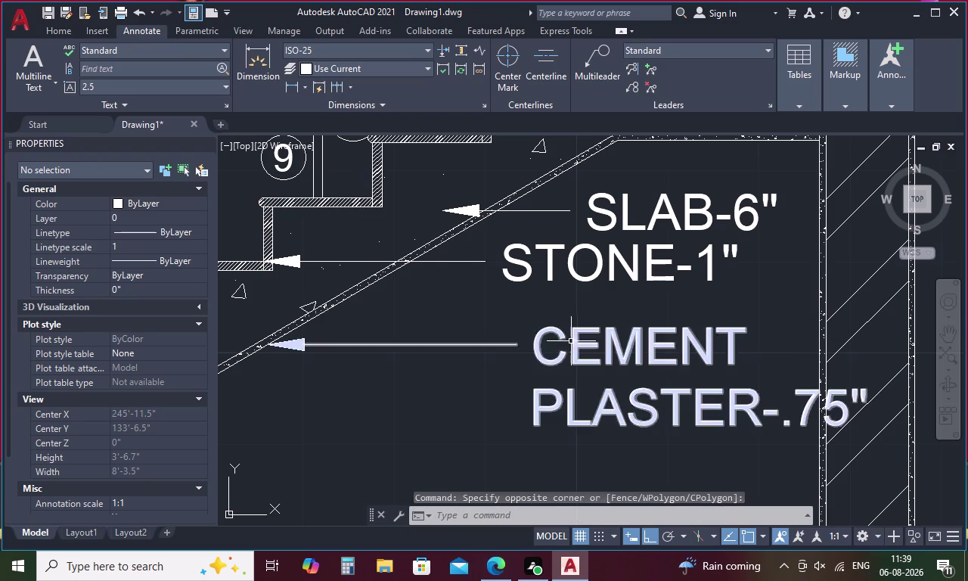
click(571, 338)
click(512, 348)
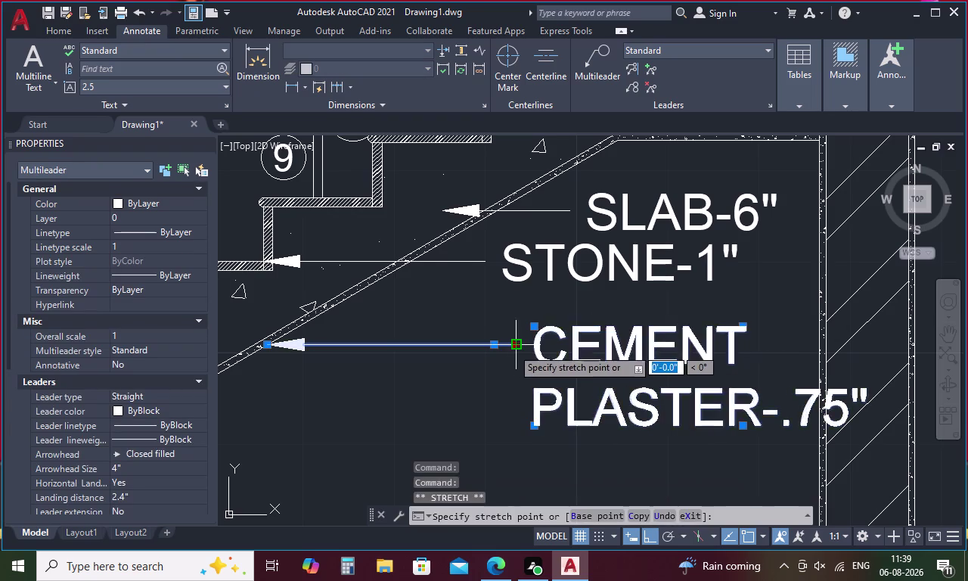
click(494, 346)
middle_drag(555, 359, 627, 350)
middle_drag(636, 342, 843, 315)
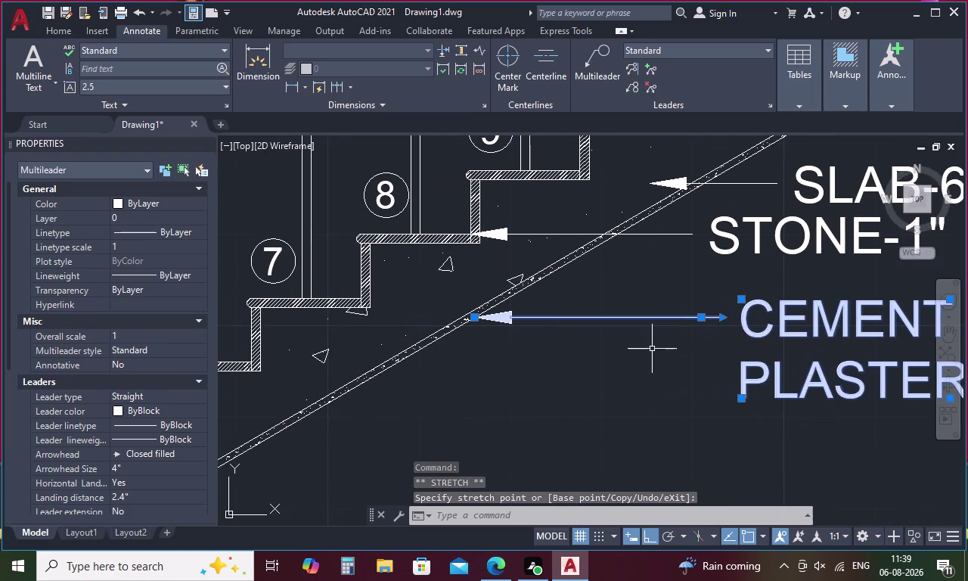
drag(722, 320, 664, 322)
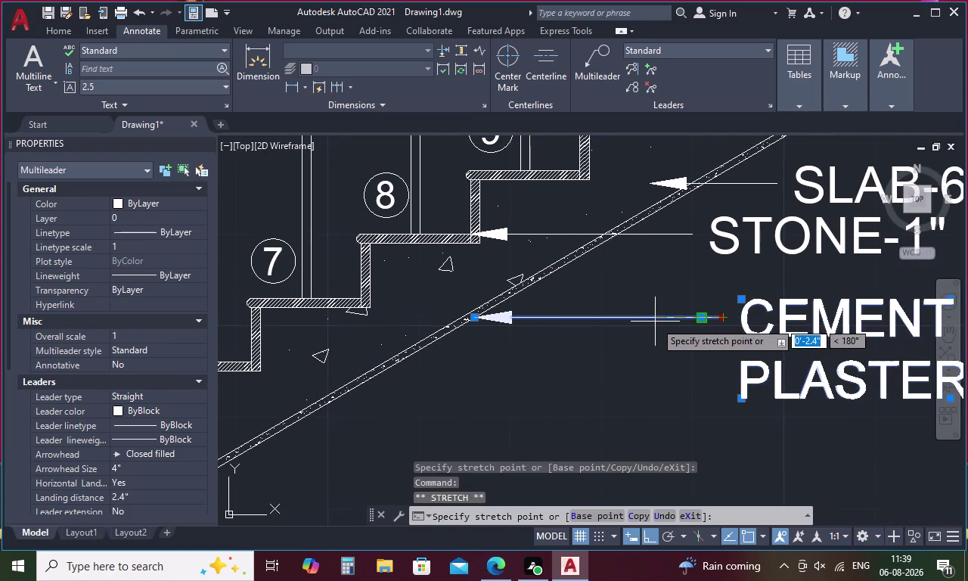
scroll(down, 3)
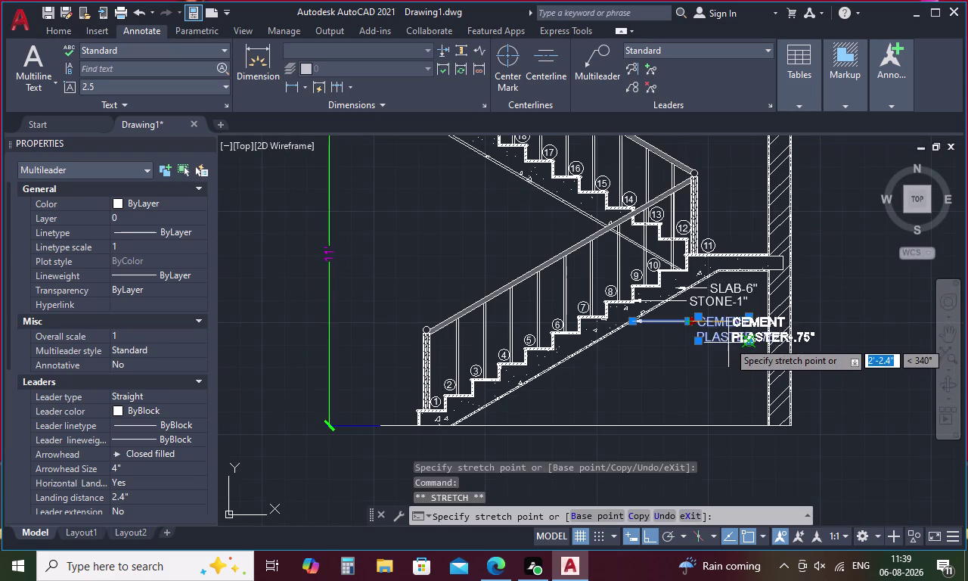
key(Escape)
scroll(up, 3)
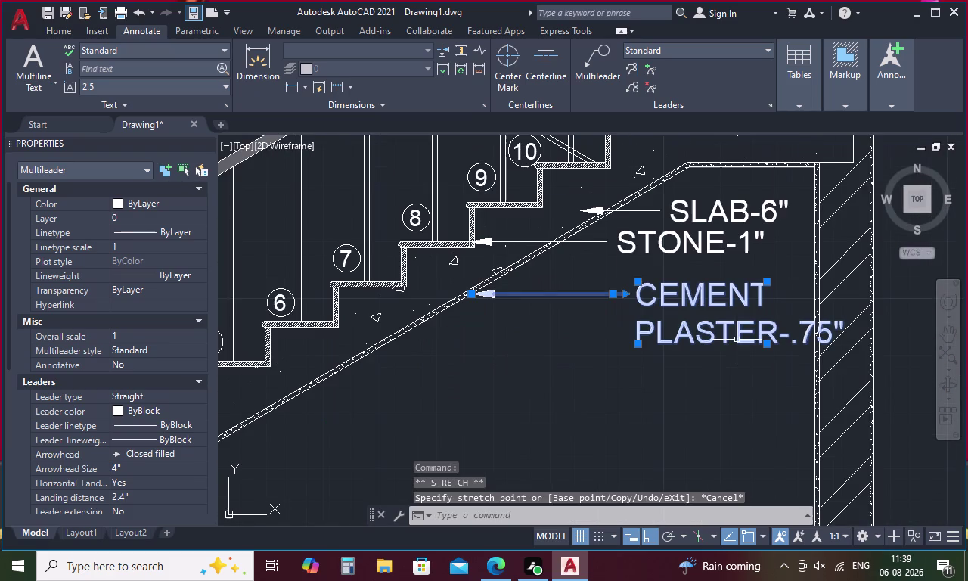
double_click(748, 332)
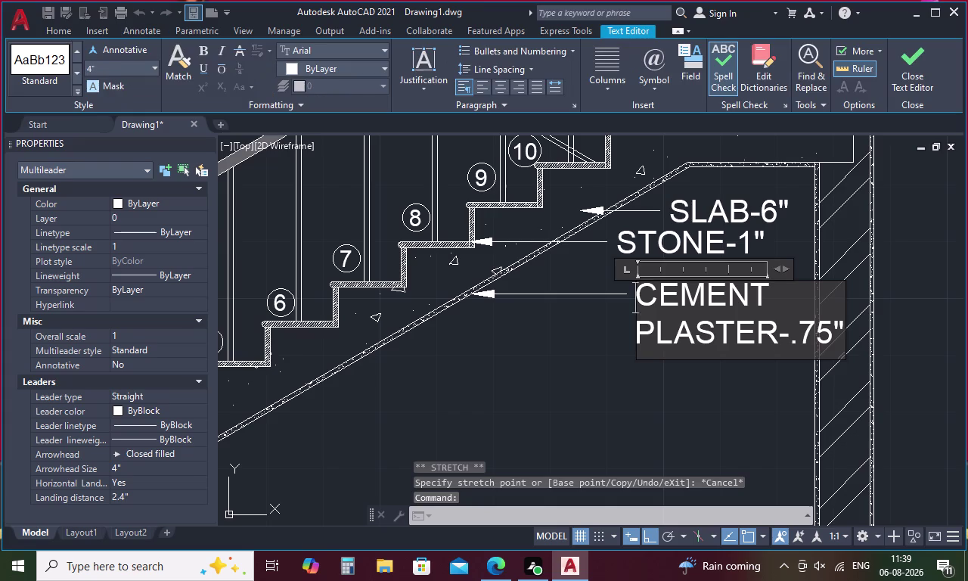
Rewrap the label to CEMENT / PLASTER / -.75", answer the save prompt, and pan out.
click(775, 331)
key(Return)
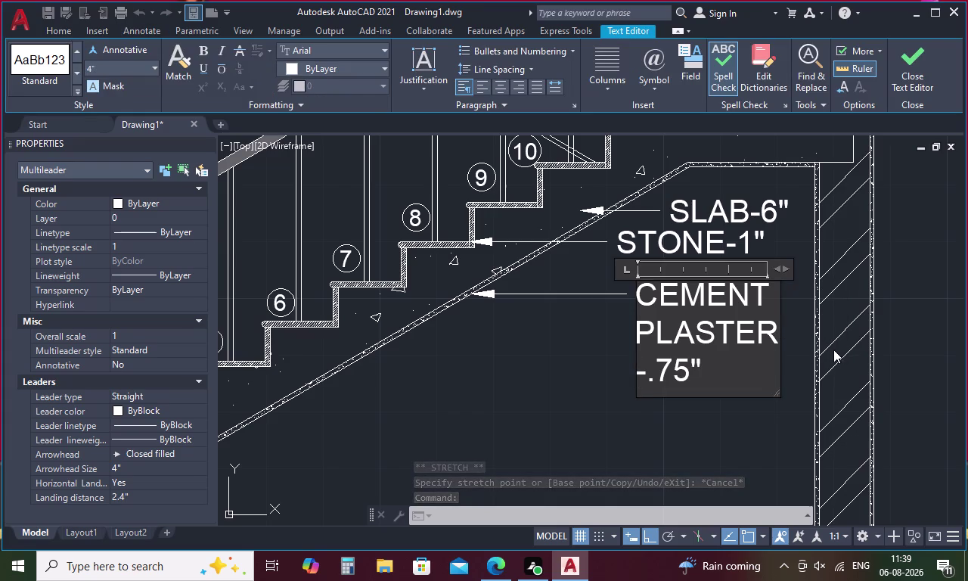
key(Escape)
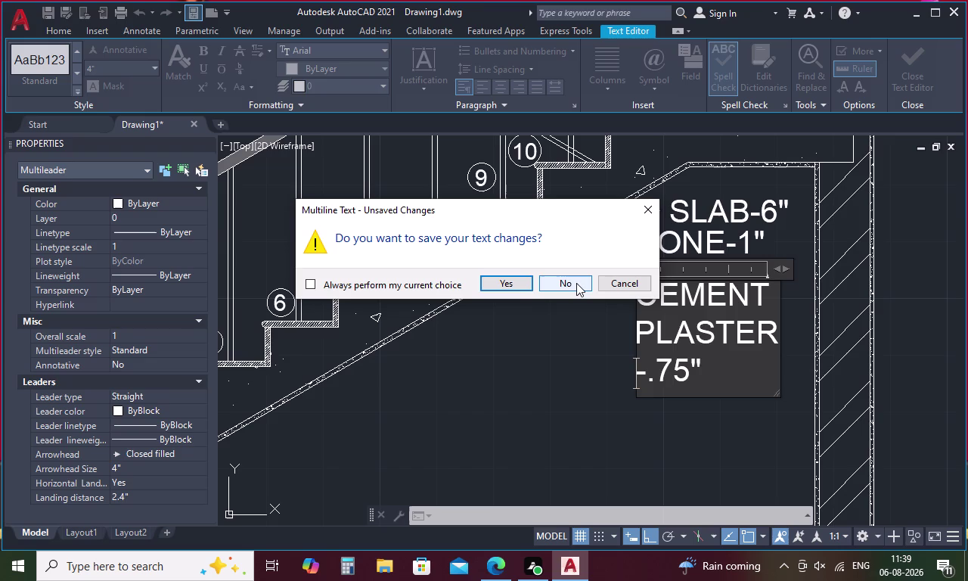
click(521, 284)
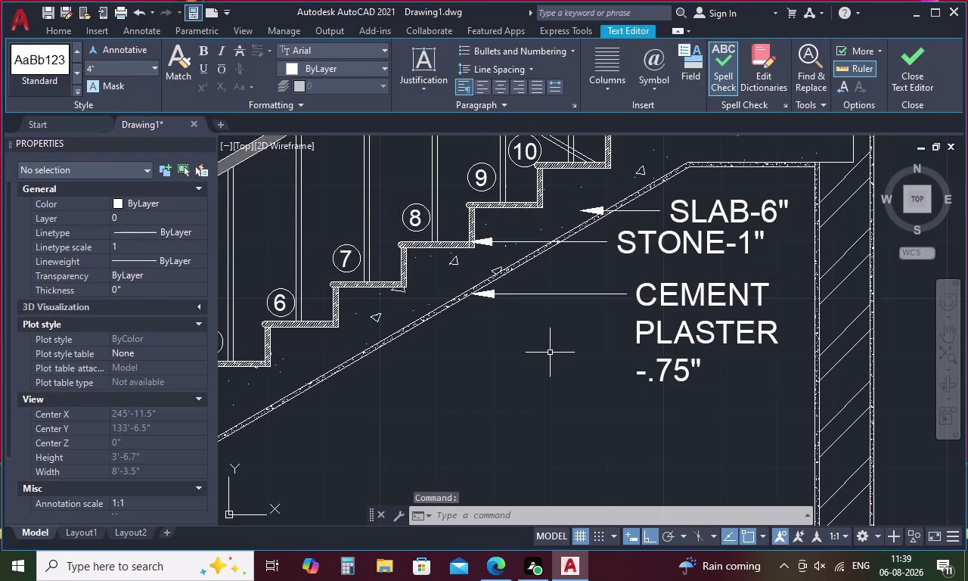
scroll(down, 3)
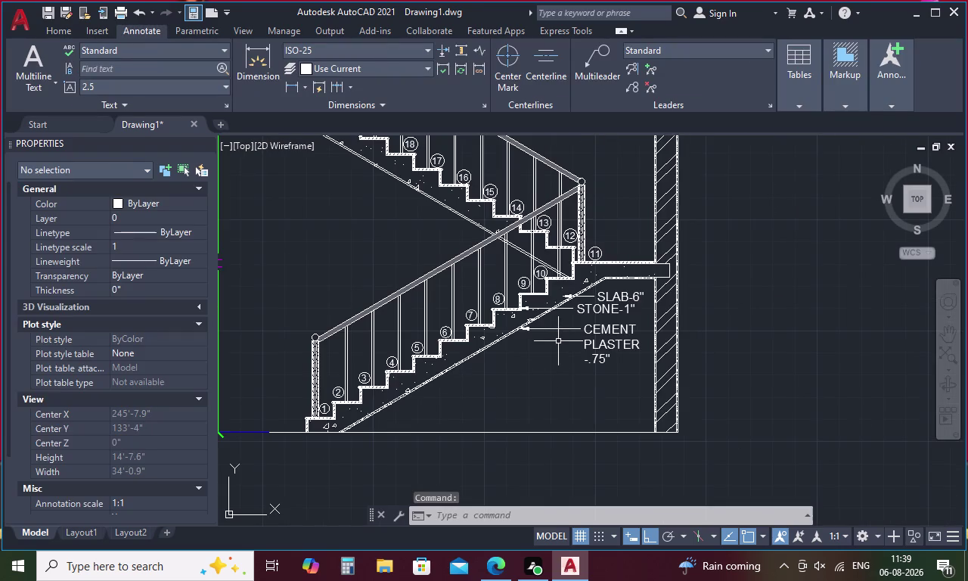
middle_drag(539, 357, 808, 363)
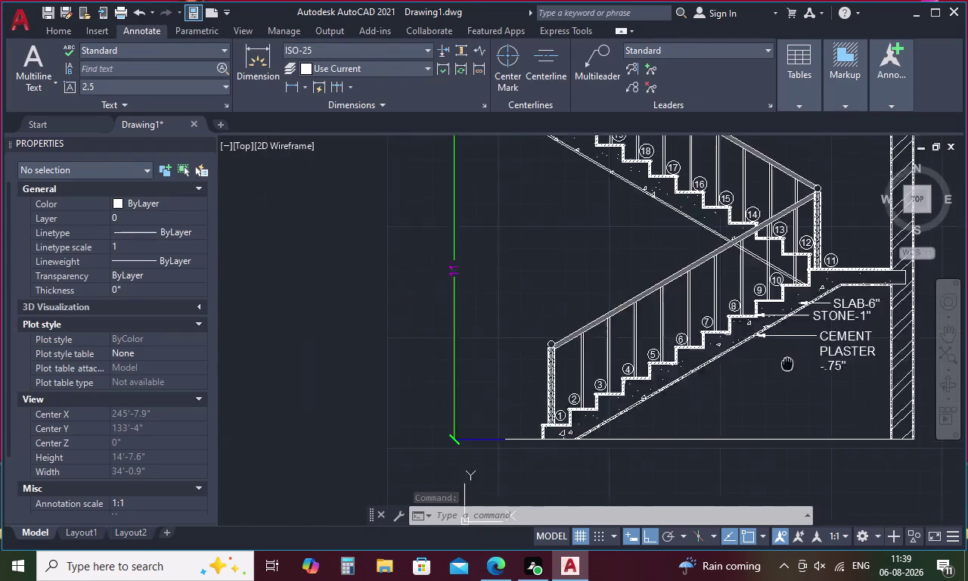
middle_drag(808, 364, 967, 369)
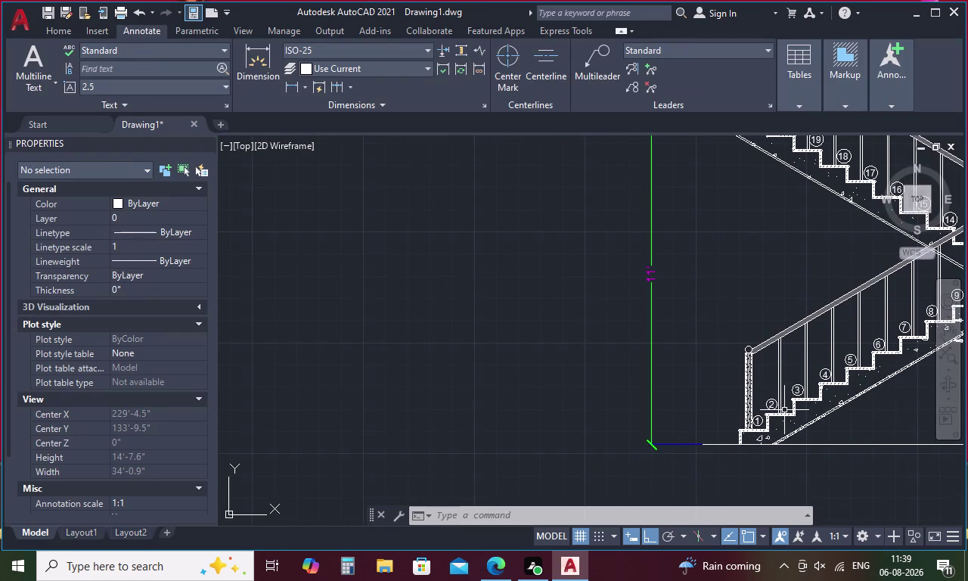
Start a multileader with its arrow at step 1's nosing and landing to the left.
key(space)
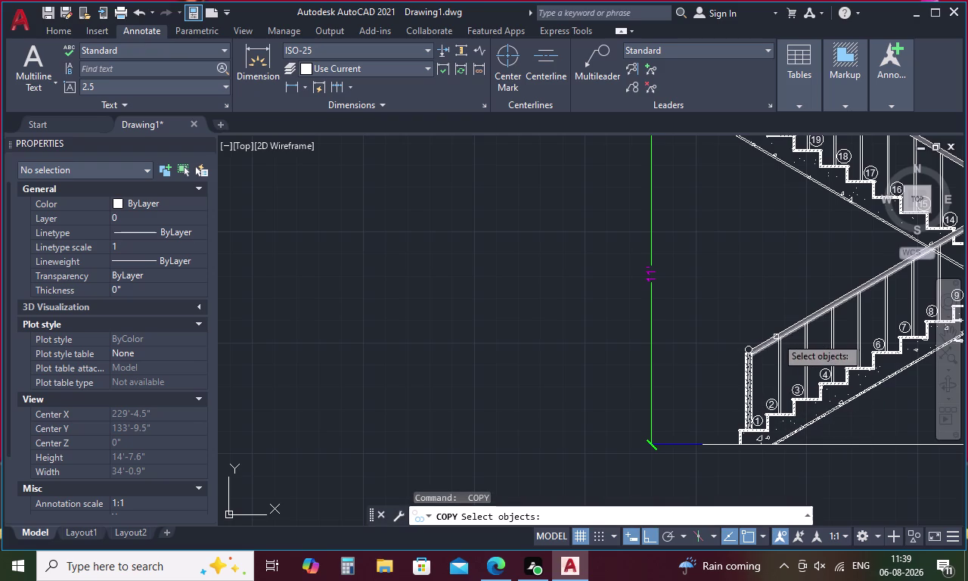
key(Escape)
click(601, 47)
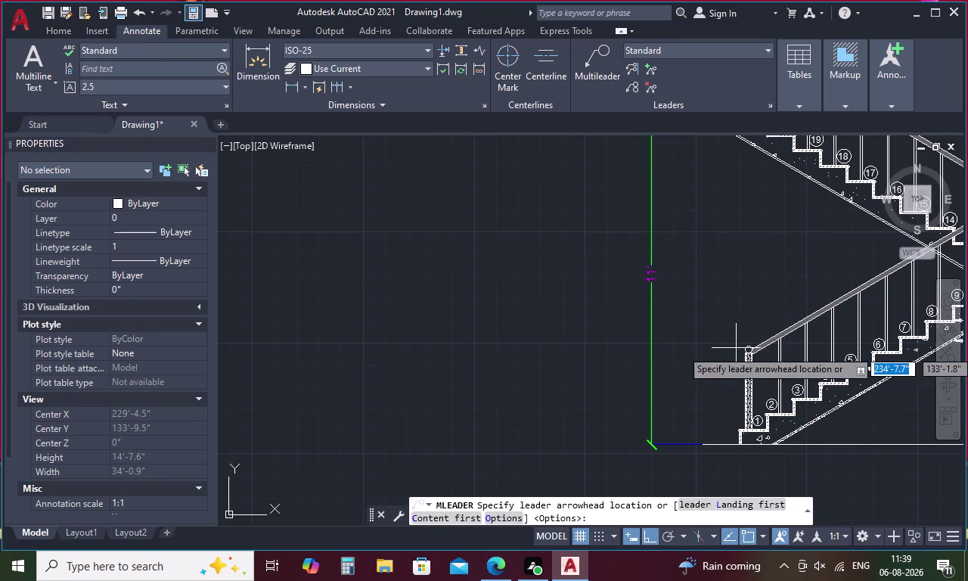
scroll(up, 3)
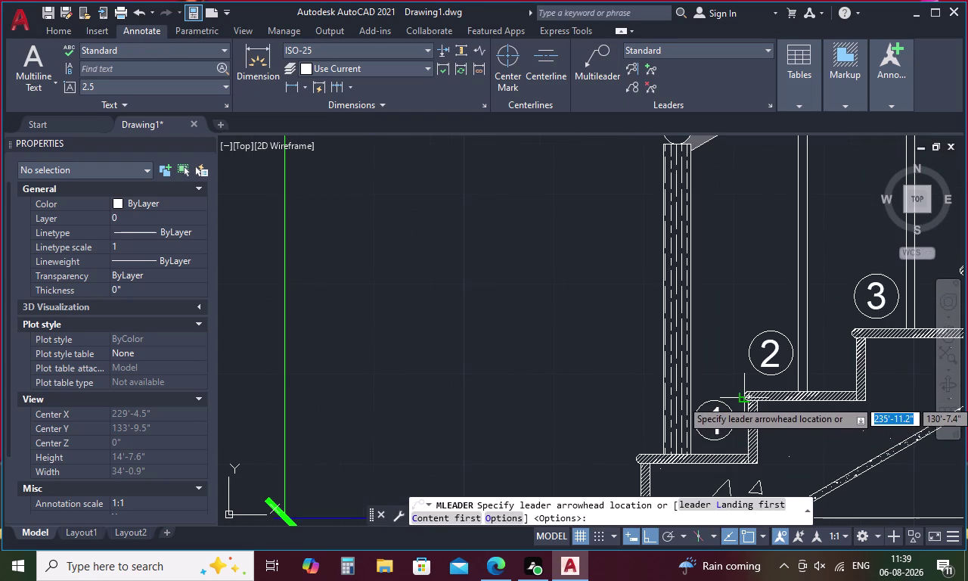
click(745, 399)
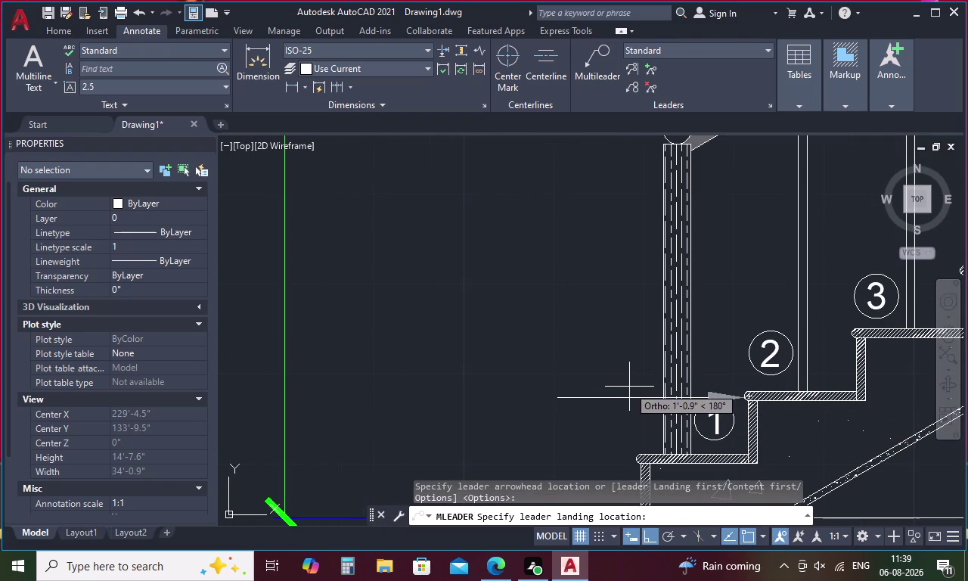
click(633, 387)
drag(530, 387, 402, 393)
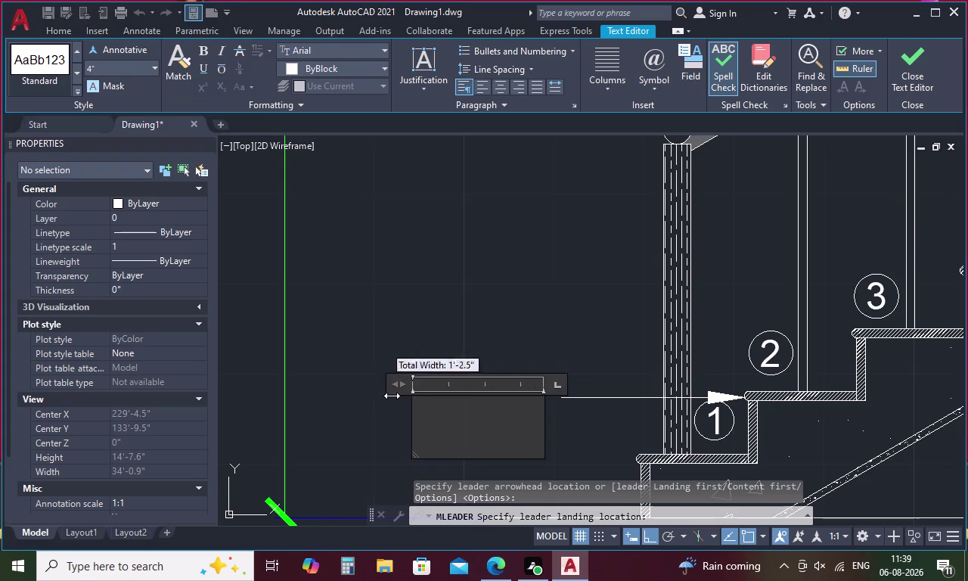
drag(402, 393, 380, 397)
Enter the callout text NOSING-1" and finish the leader.
text(N)
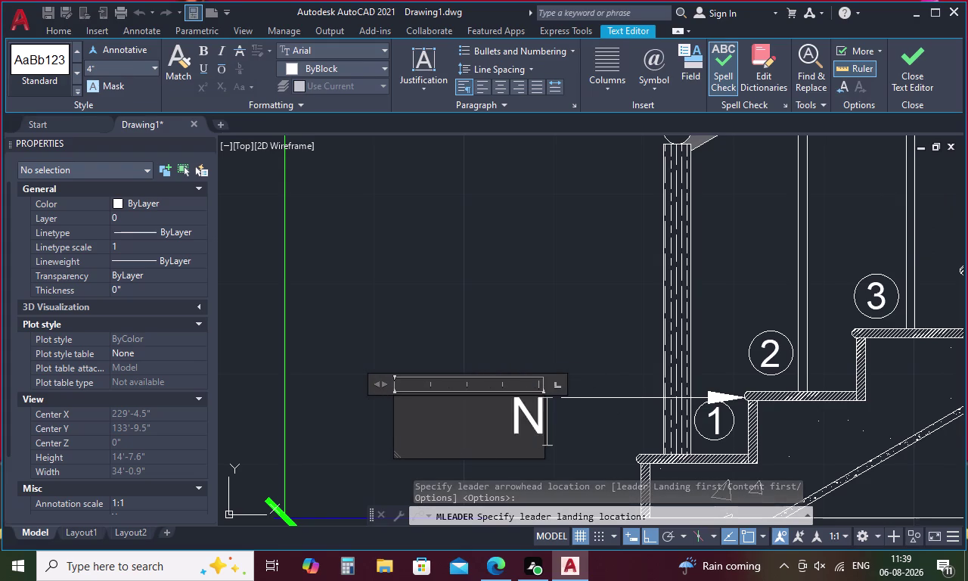
text(O)
text(SI)
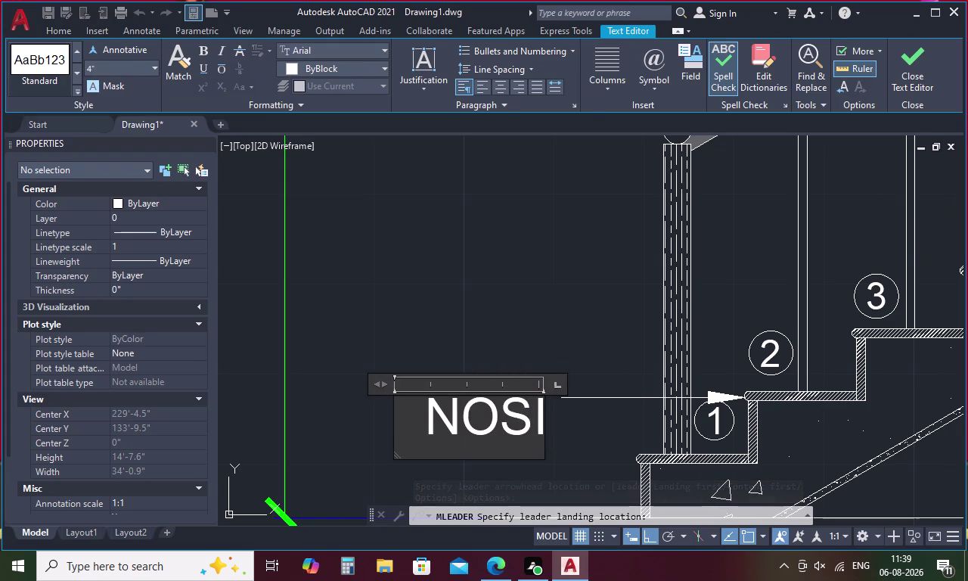
text(NG)
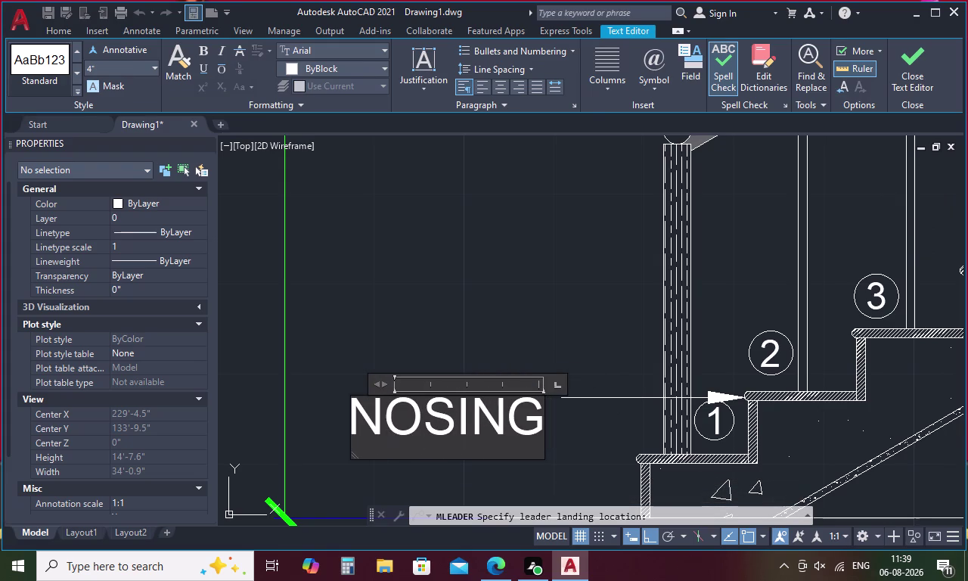
text(-1)
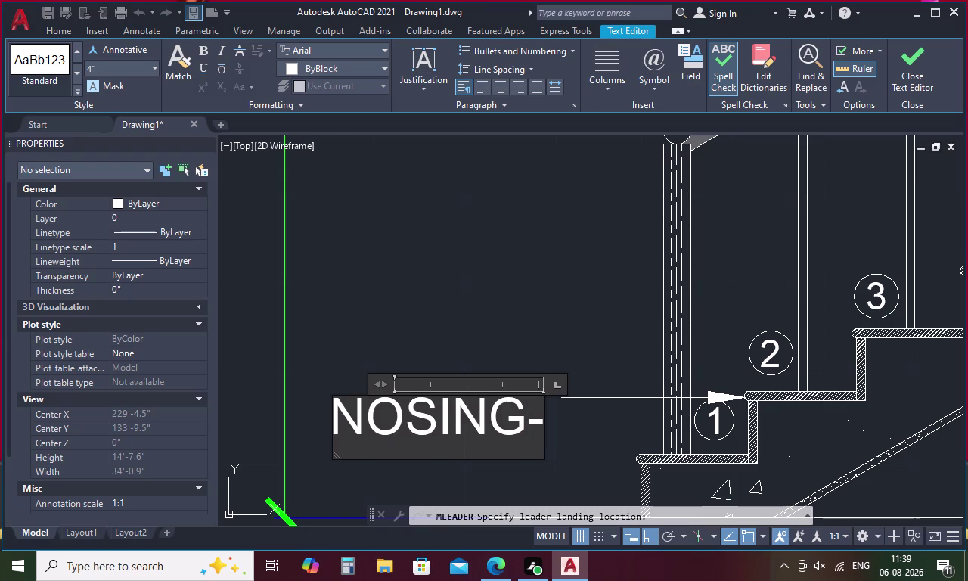
text(")
click(546, 333)
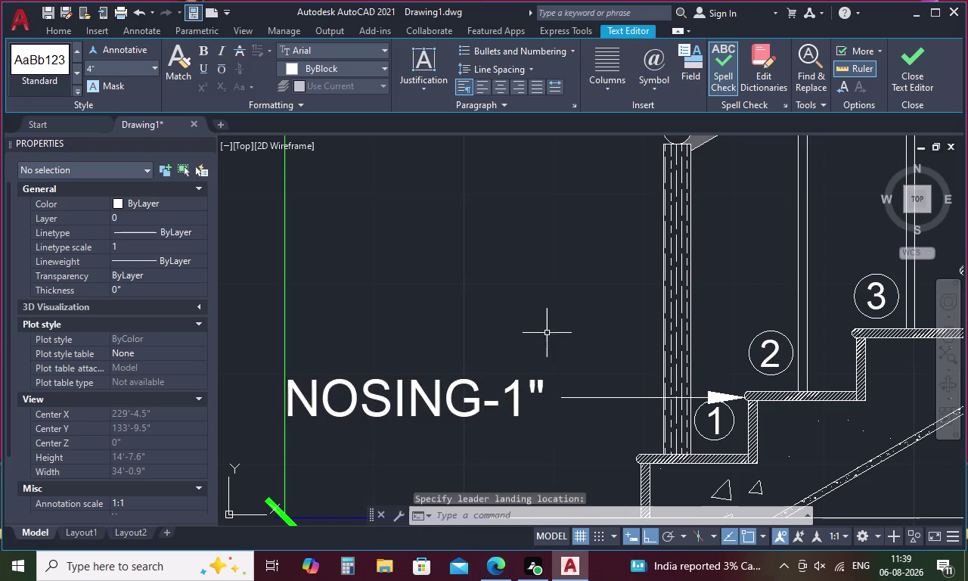
scroll(down, 3)
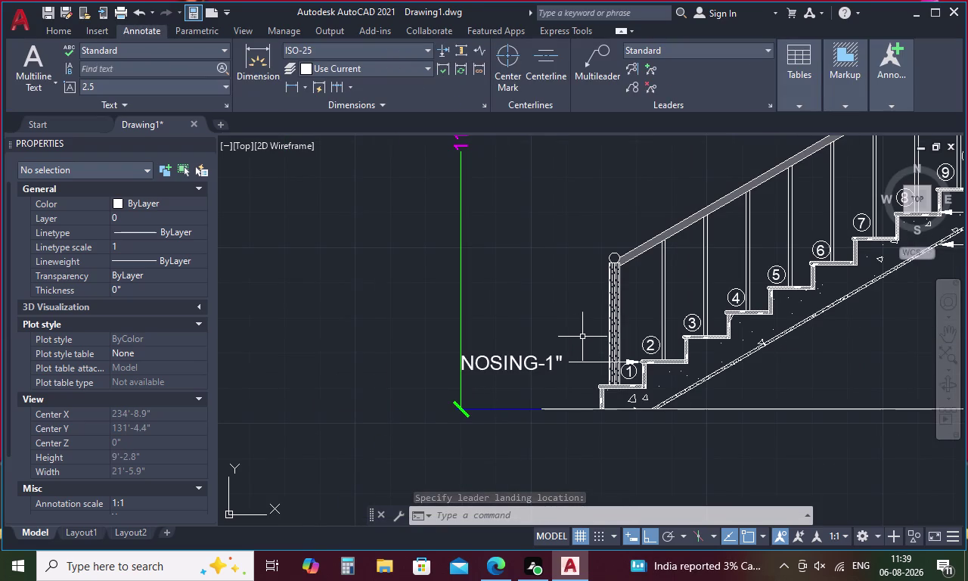
middle_drag(584, 328, 639, 456)
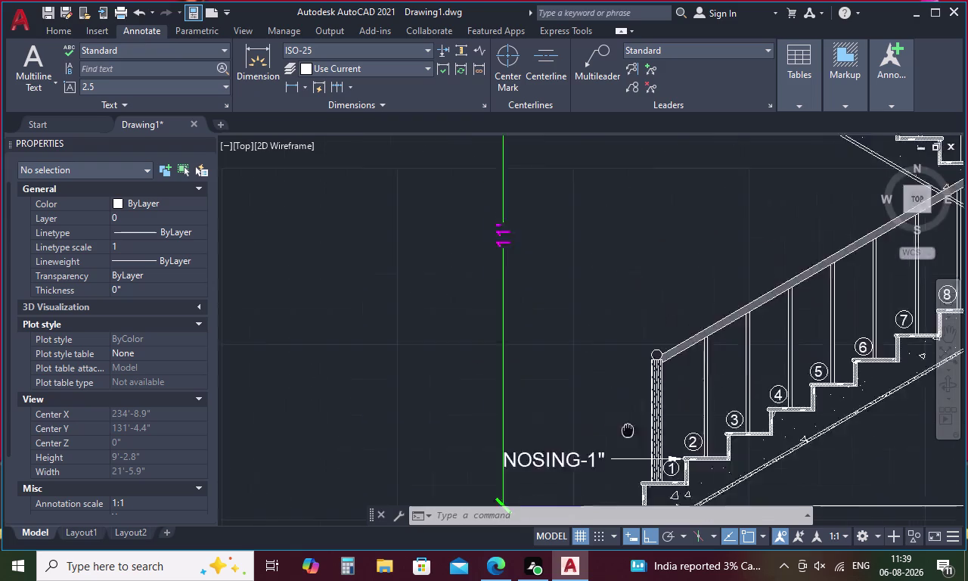
Start a multileader pointing at the upper flight's riser with a landing to the left.
middle_drag(638, 456, 677, 551)
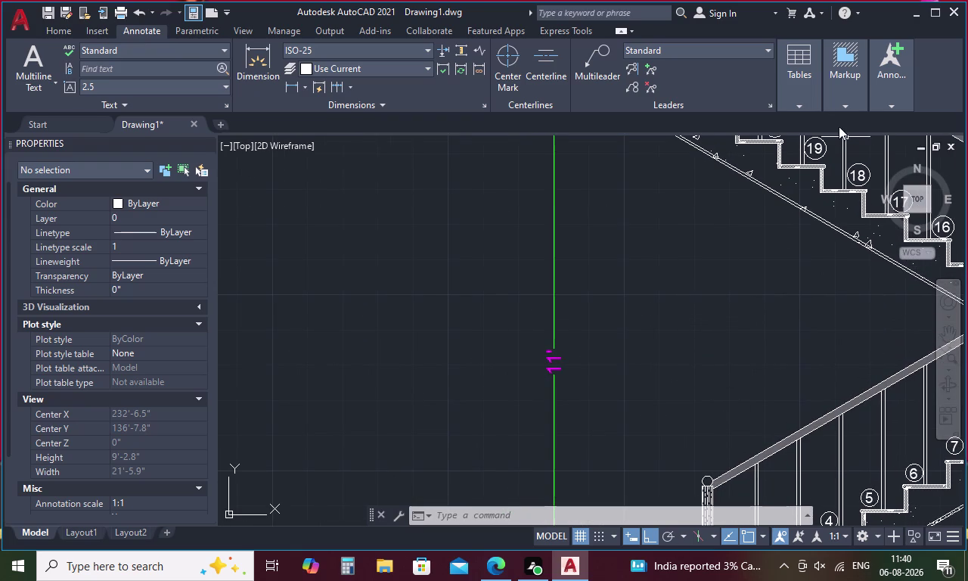
click(612, 66)
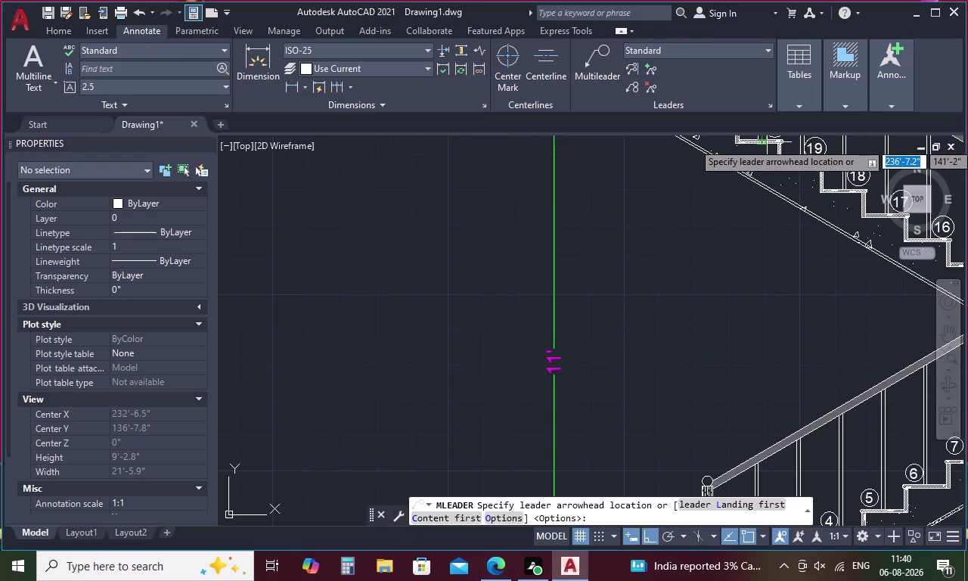
scroll(up, 3)
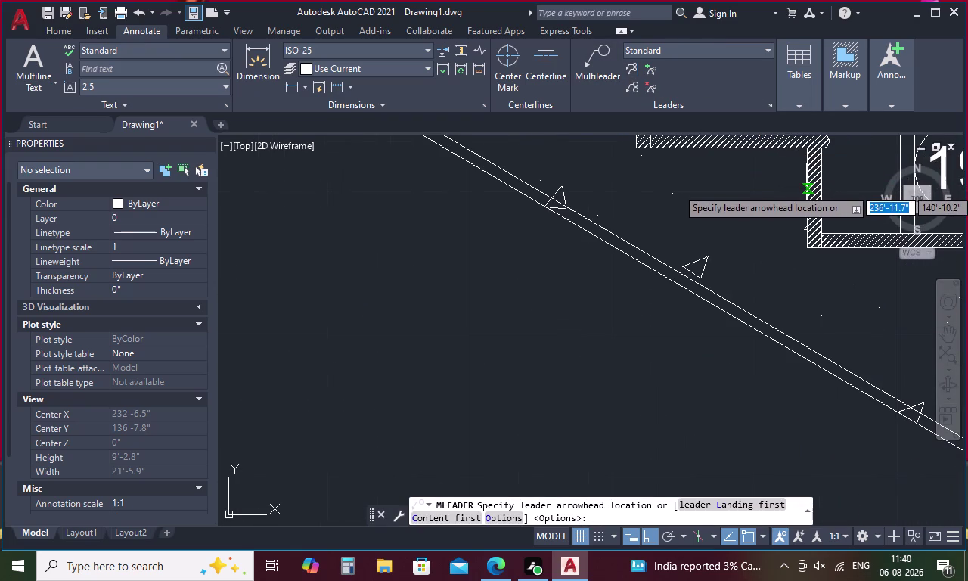
click(806, 188)
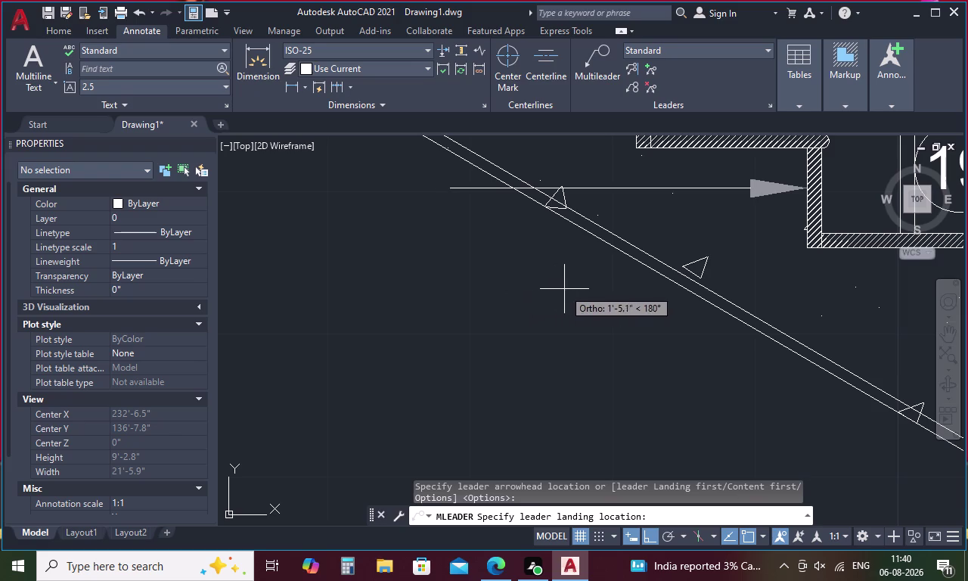
click(566, 289)
middle_drag(567, 287, 812, 303)
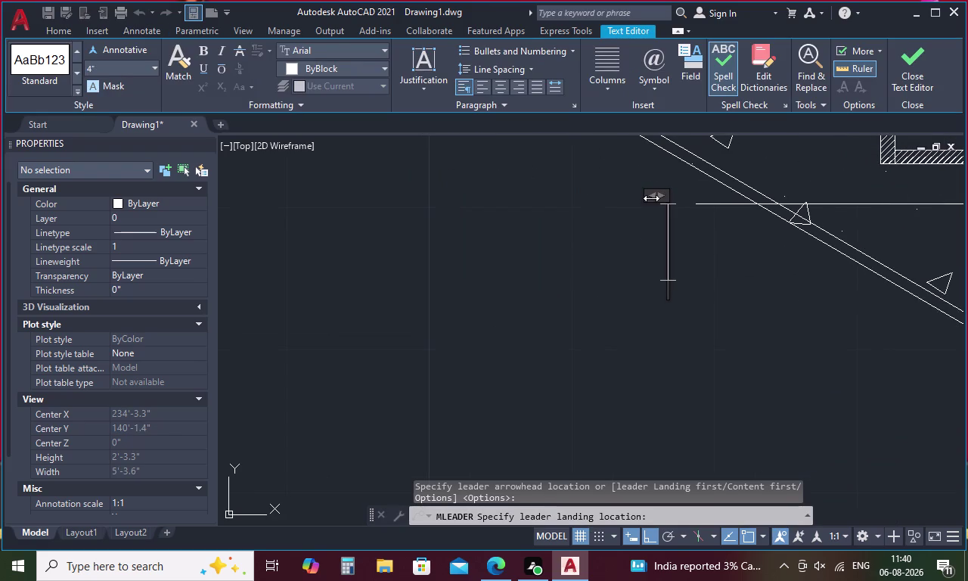
drag(650, 199, 384, 233)
Type the callout text RISER-1" and finish the leader.
key(r)
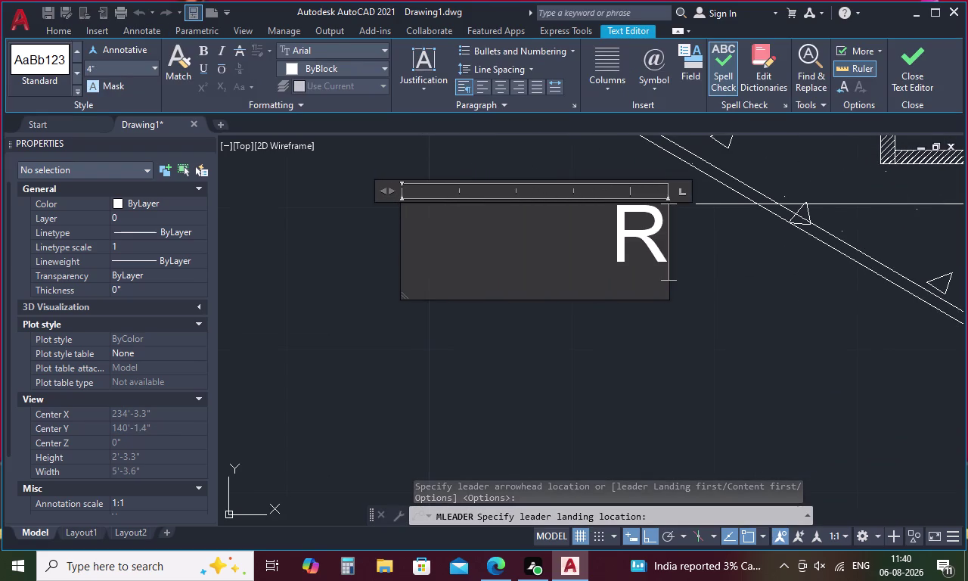
key(i)
key(s)
key(e)
key(r)
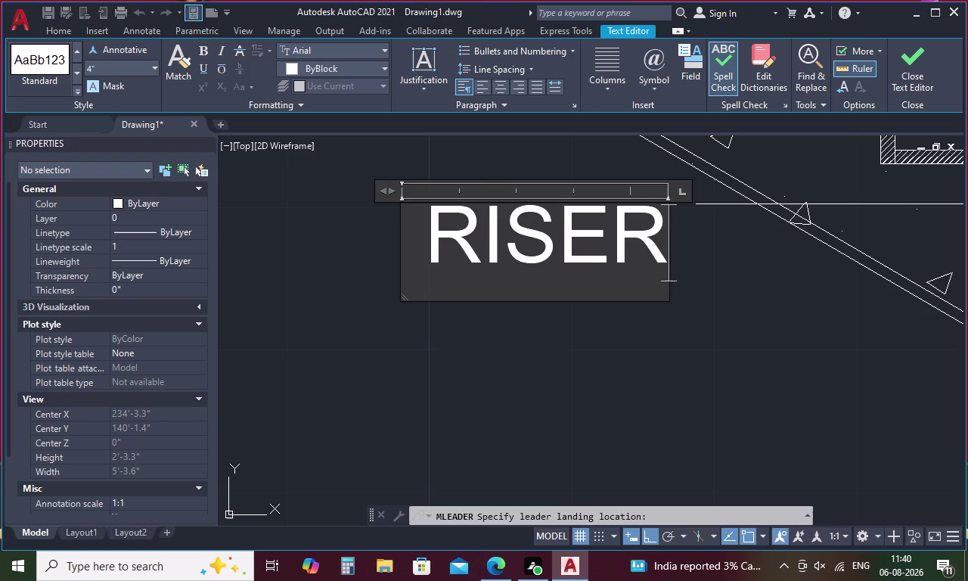
key(minus)
text(1")
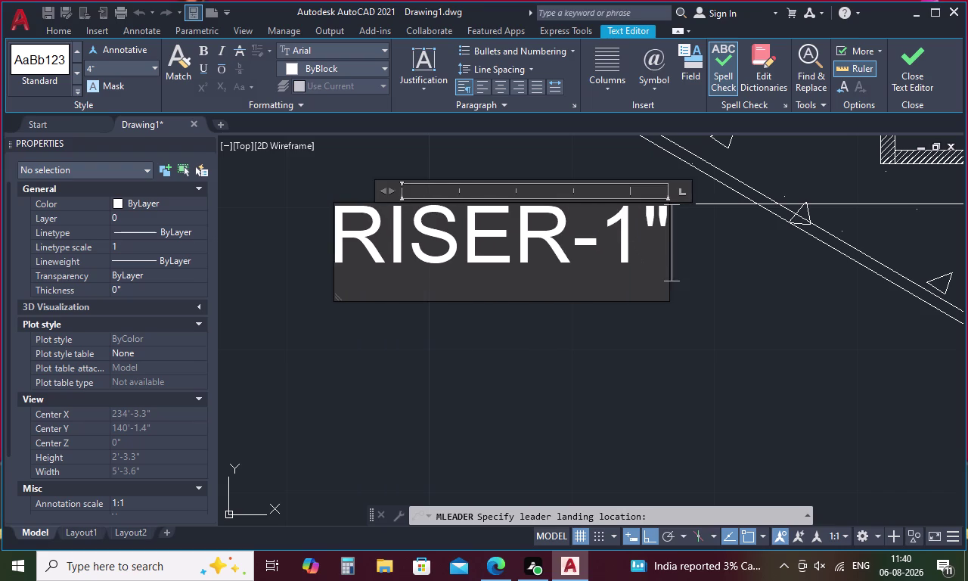
click(568, 392)
scroll(down, 3)
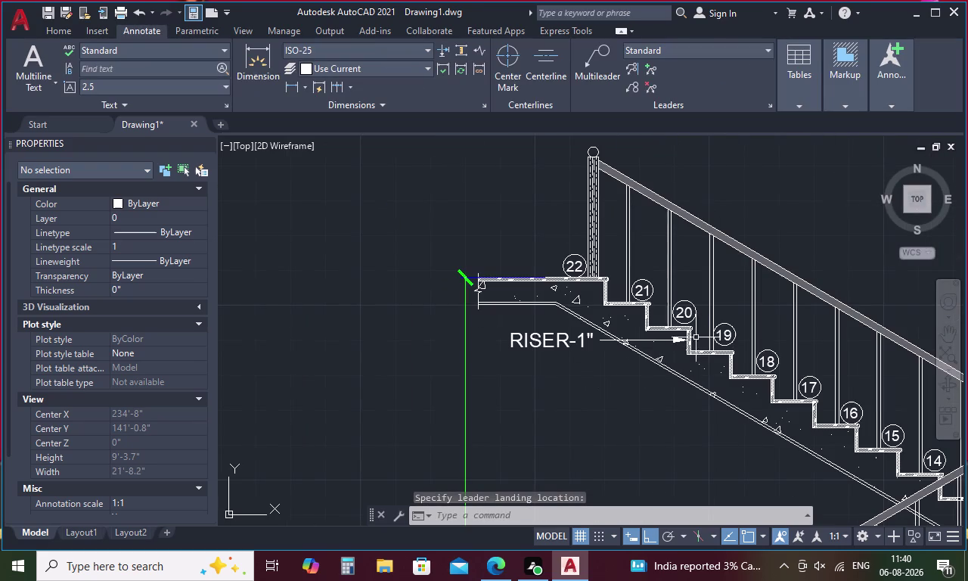
click(580, 68)
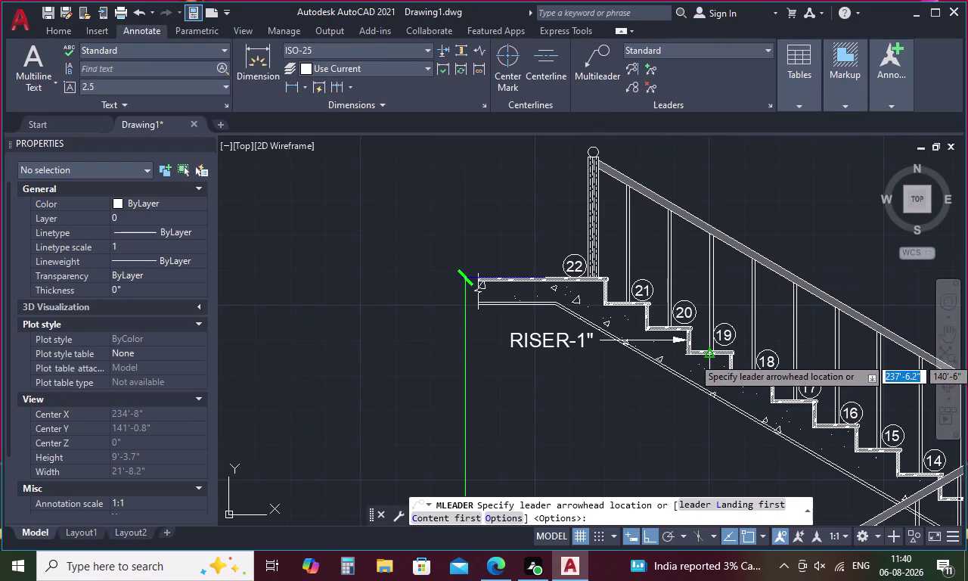
Add a THREAD-7" multileader pointing at the tread near step 19.
click(709, 357)
click(692, 392)
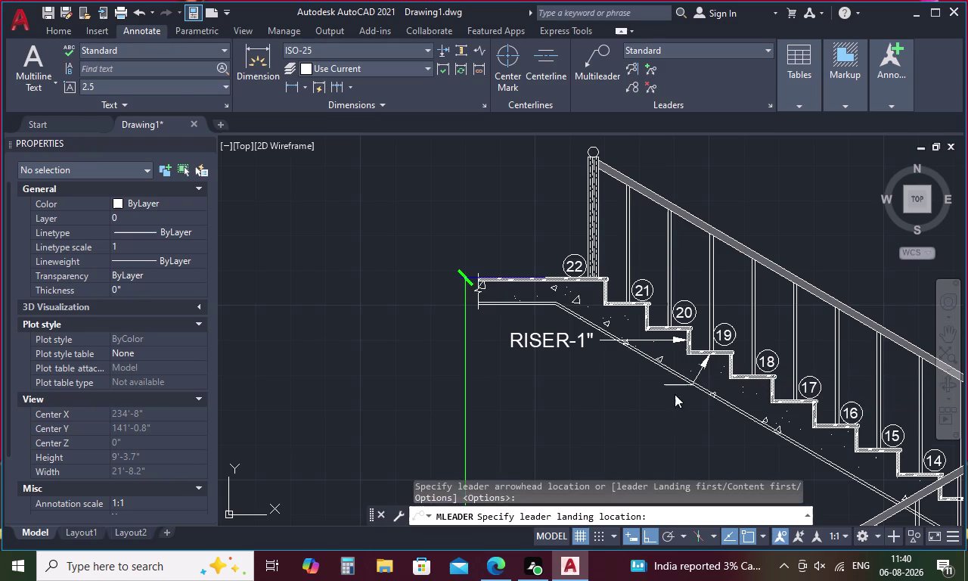
drag(640, 378, 539, 399)
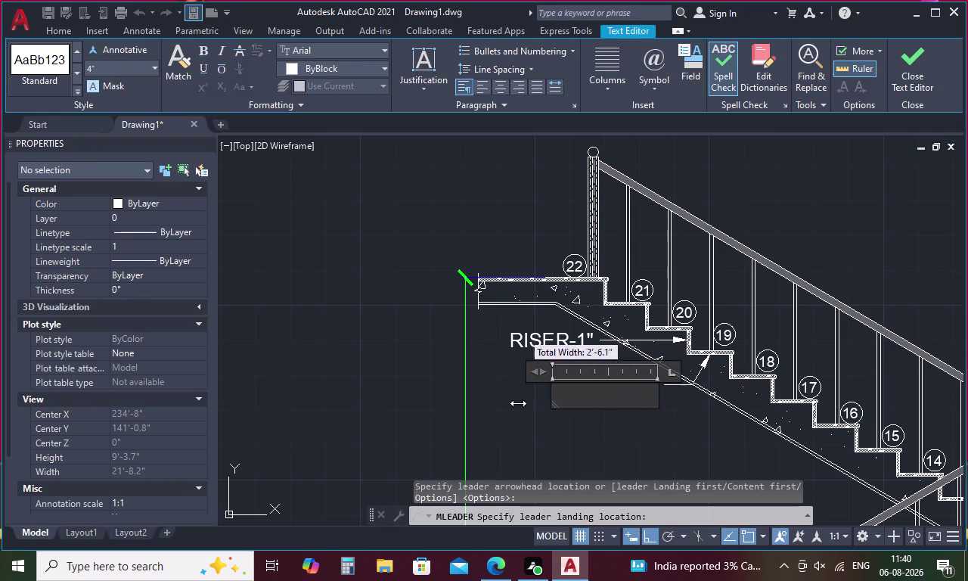
drag(540, 399, 469, 412)
key(t)
text(H)
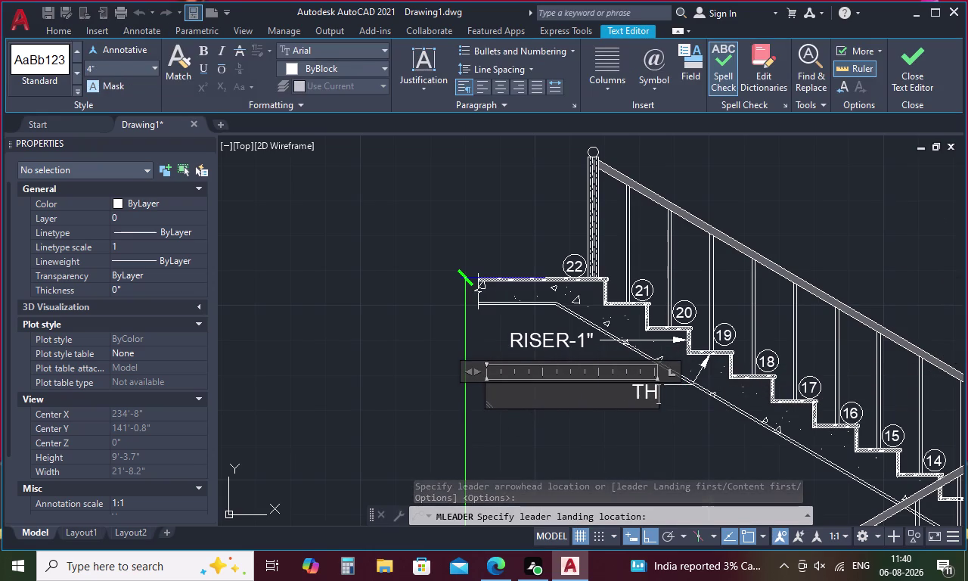
text(REA)
key(d)
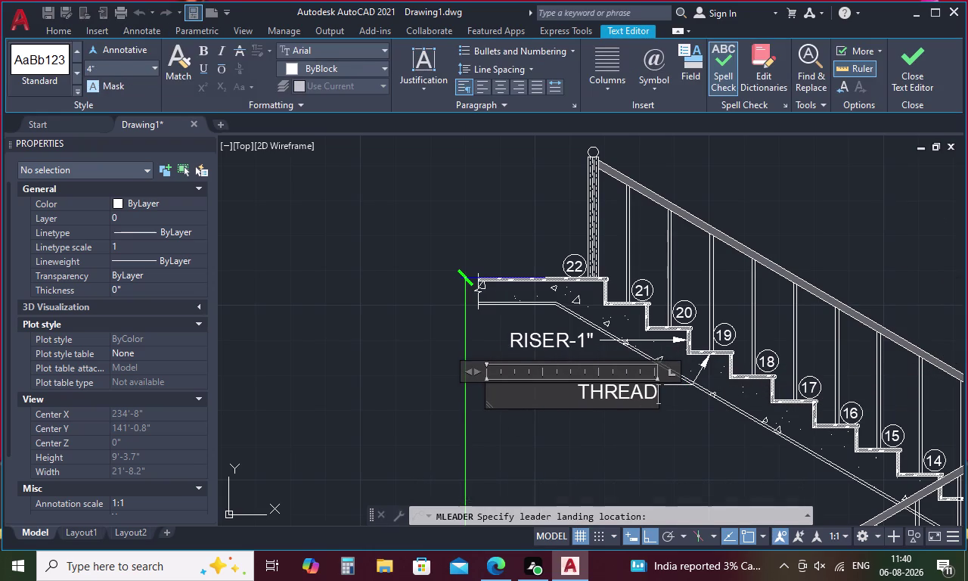
key(minus)
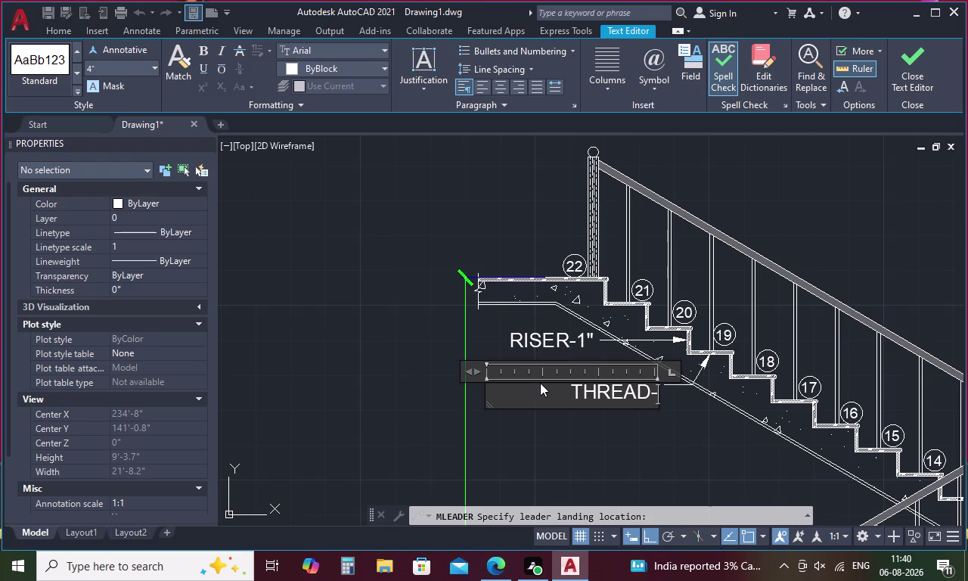
text(7")
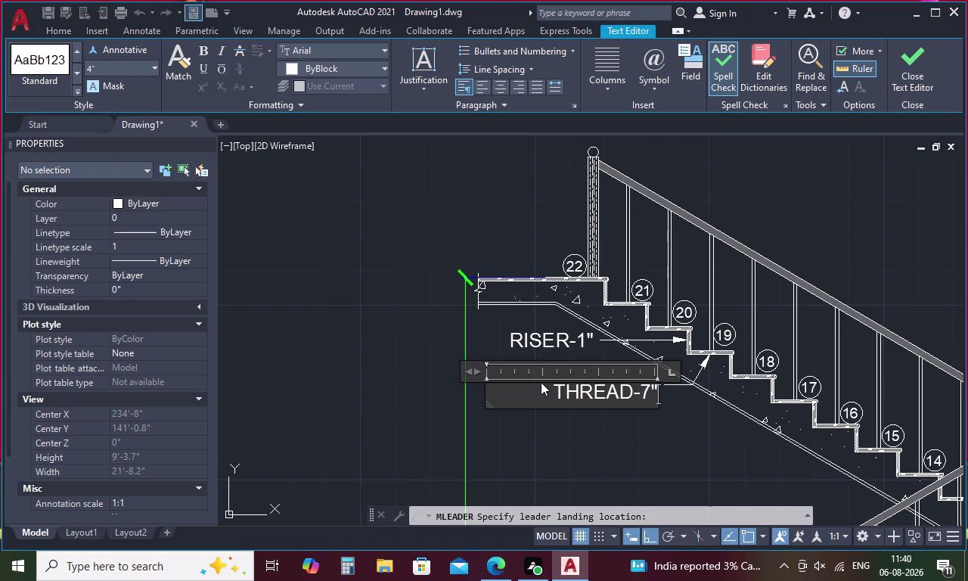
click(565, 432)
Reopen the RISER label and change its trailing quote mark to an apostrophe.
double_click(583, 337)
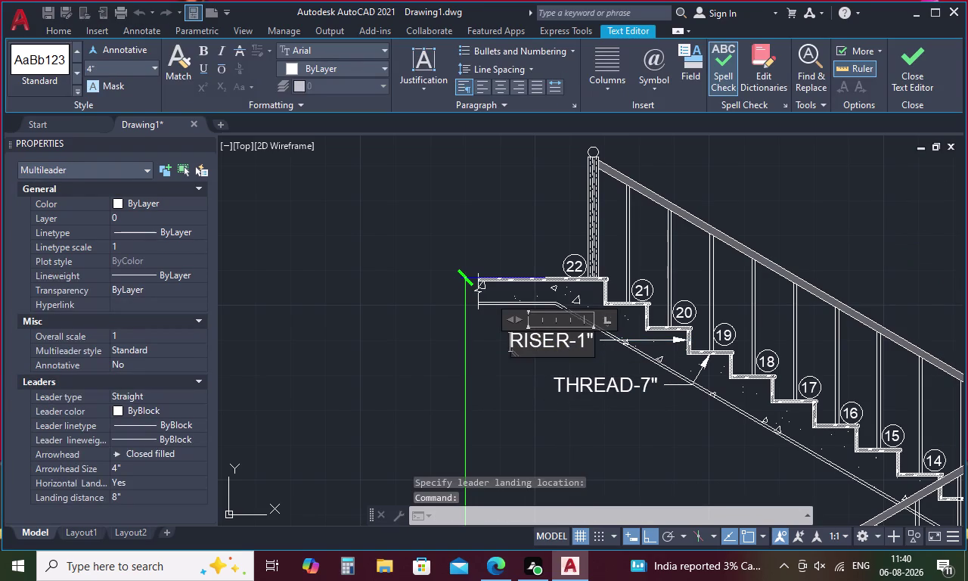
click(588, 333)
key(Right)
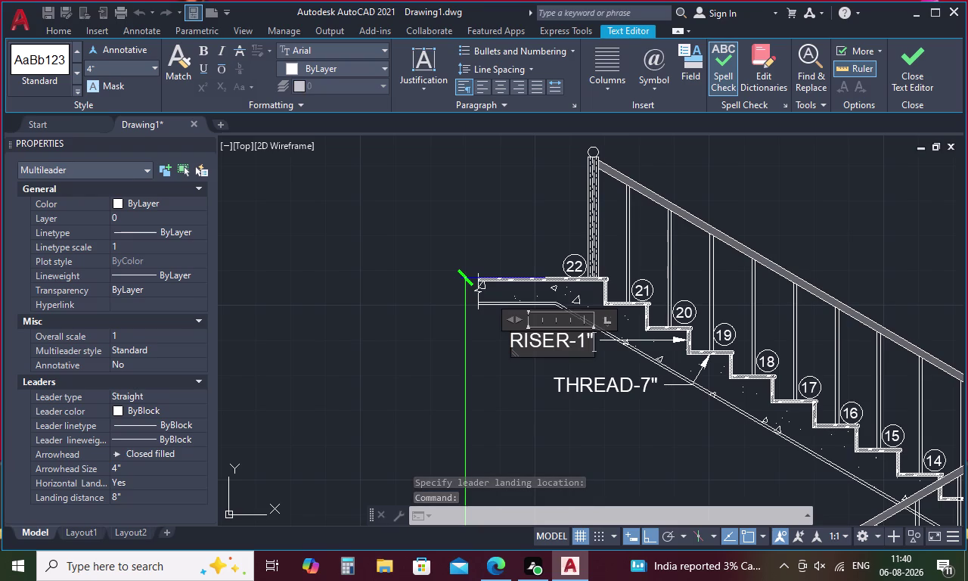
key(BackSpace)
key(apostrophe)
click(540, 404)
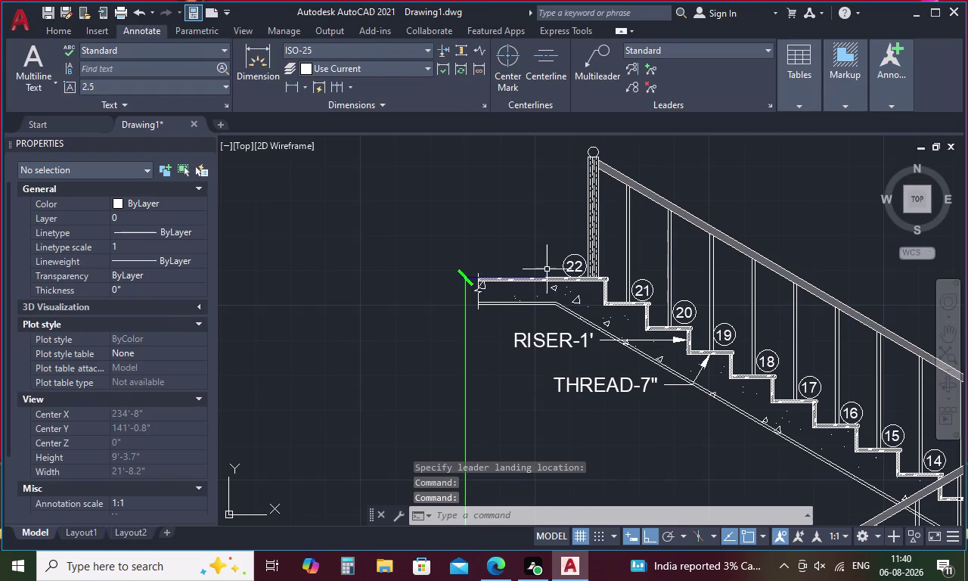
Start a multileader at the top of the newel post with a landing to the left.
middle_drag(536, 256, 675, 344)
key(space)
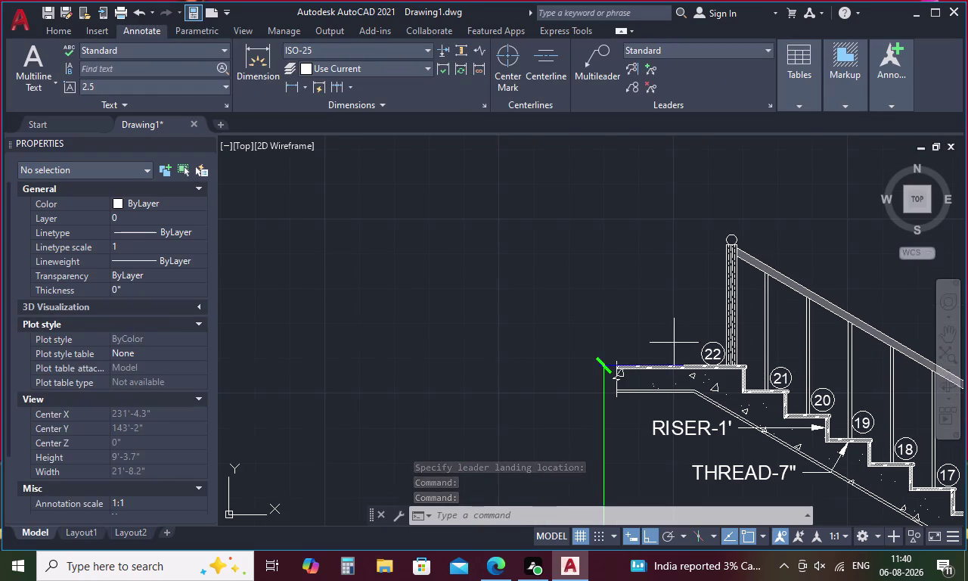
key(space)
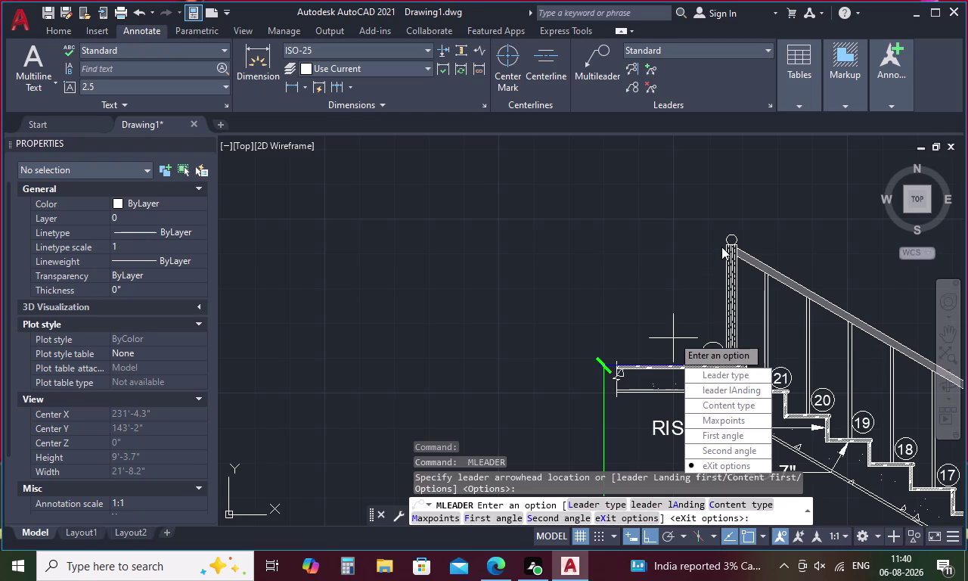
key(Escape)
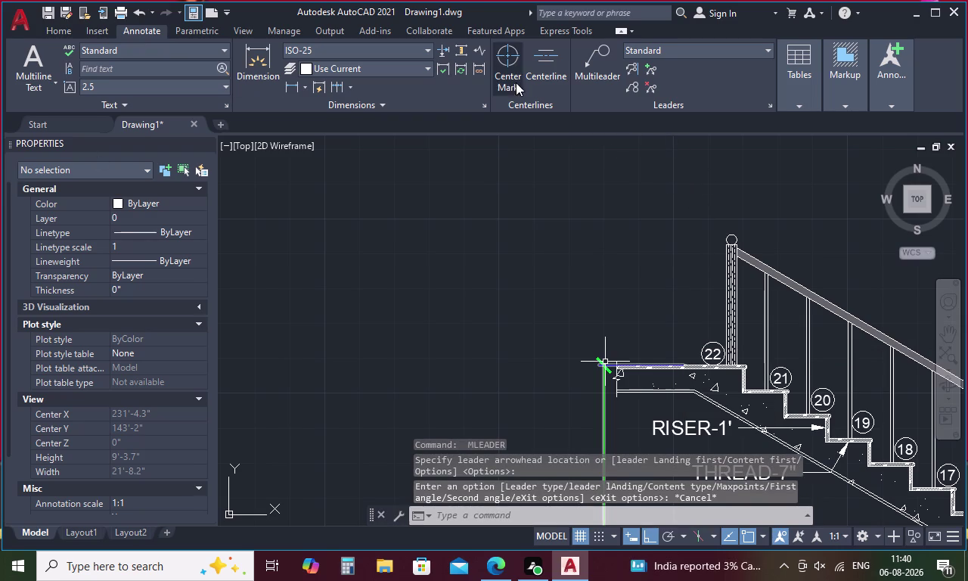
click(608, 65)
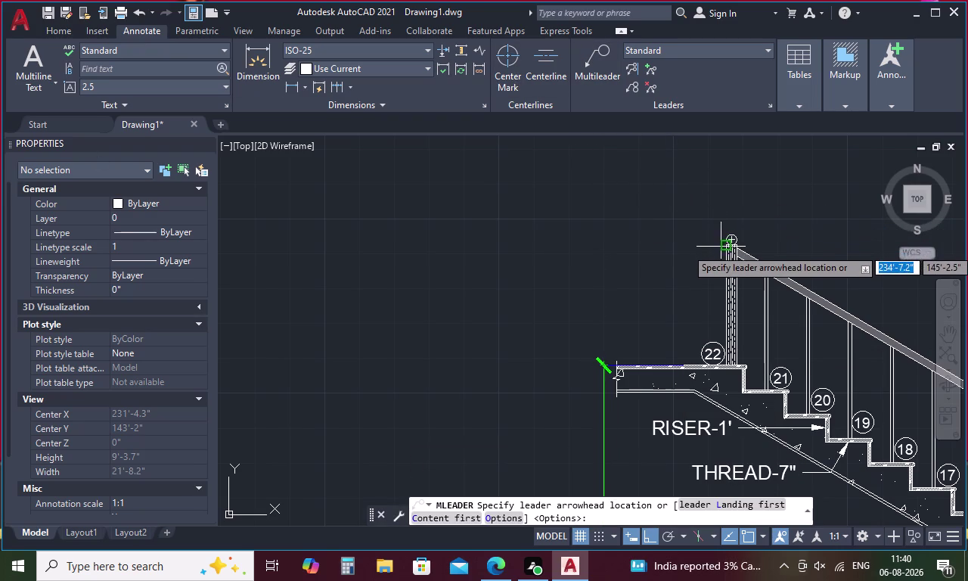
scroll(up, 3)
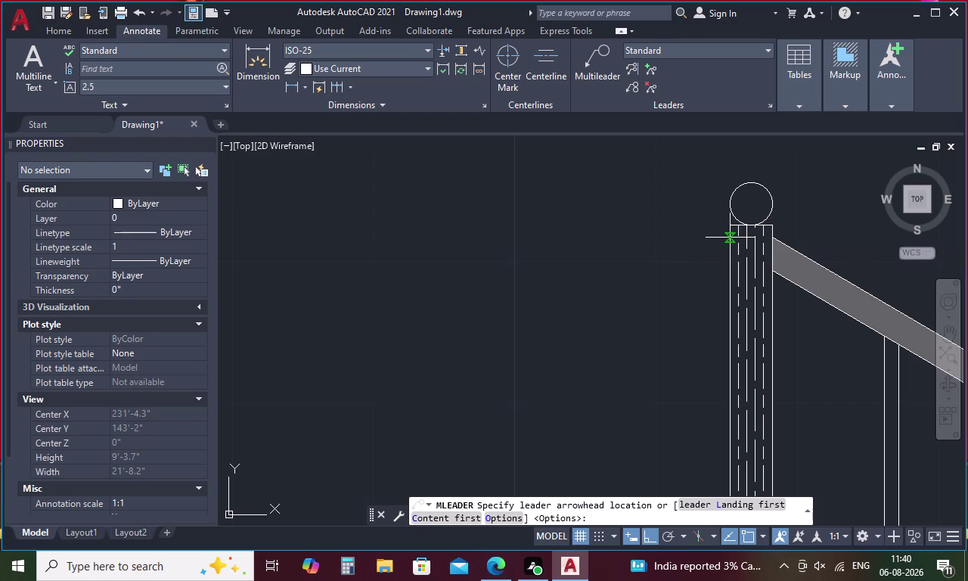
click(729, 237)
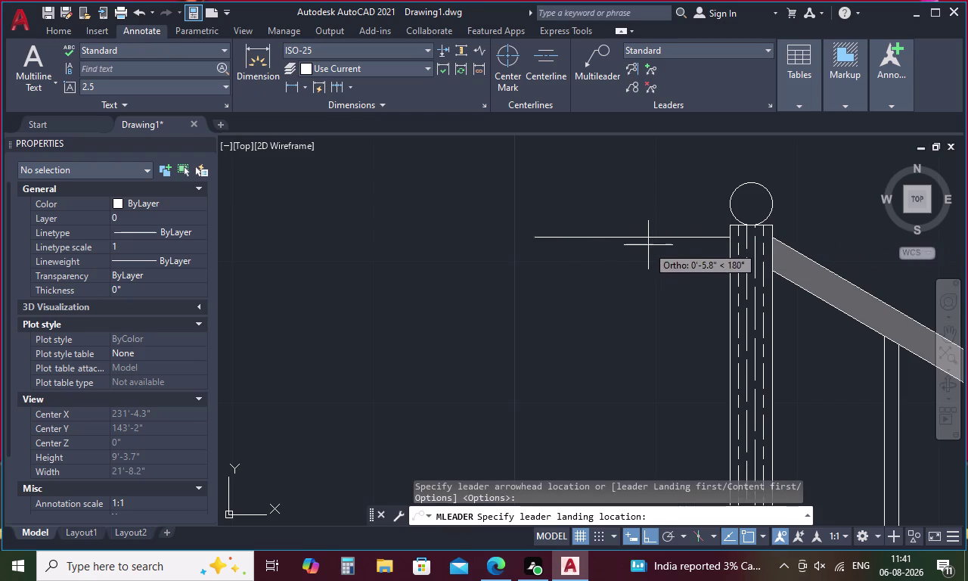
click(599, 253)
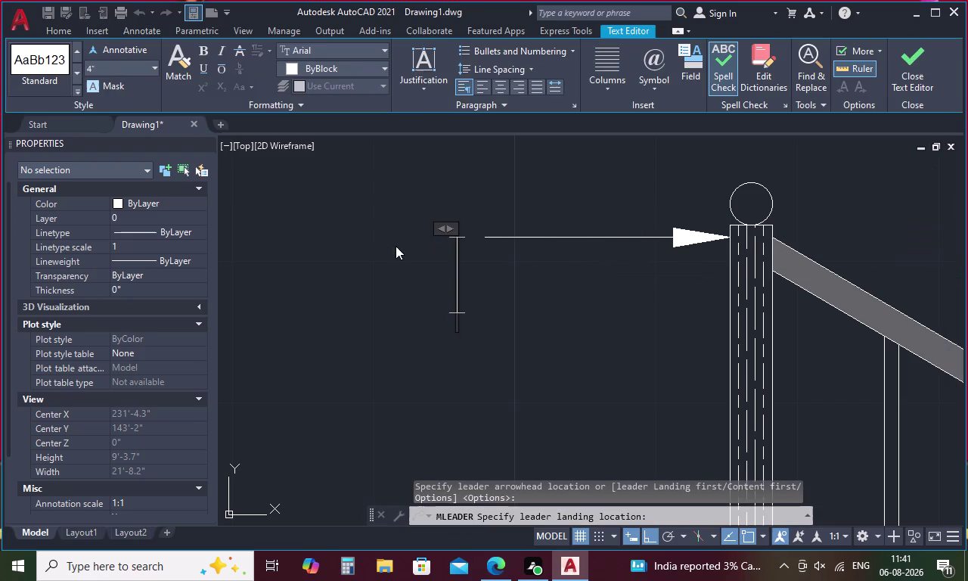
drag(438, 230, 171, 253)
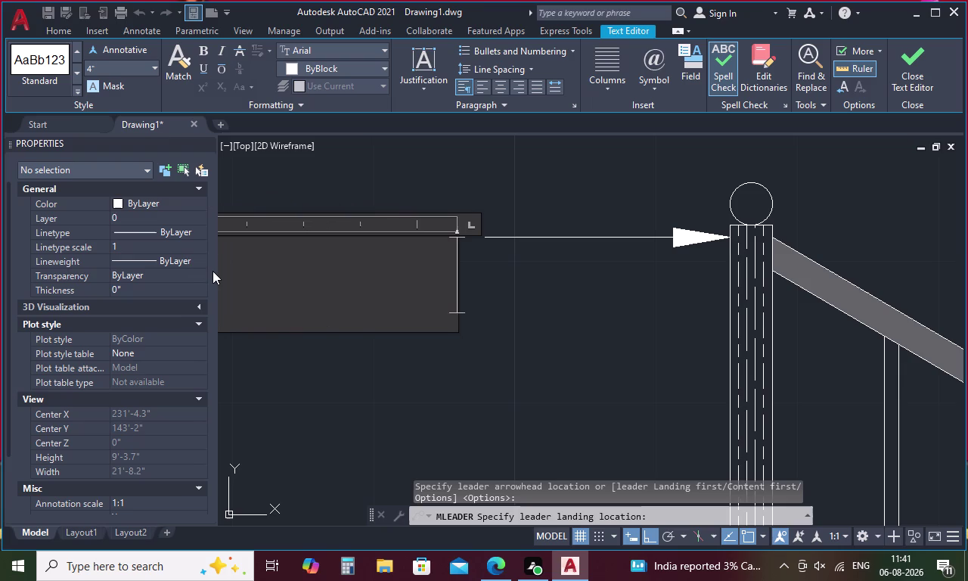
Type the callout text NEWEL POST-3'HIGH.
key(n)
key(e)
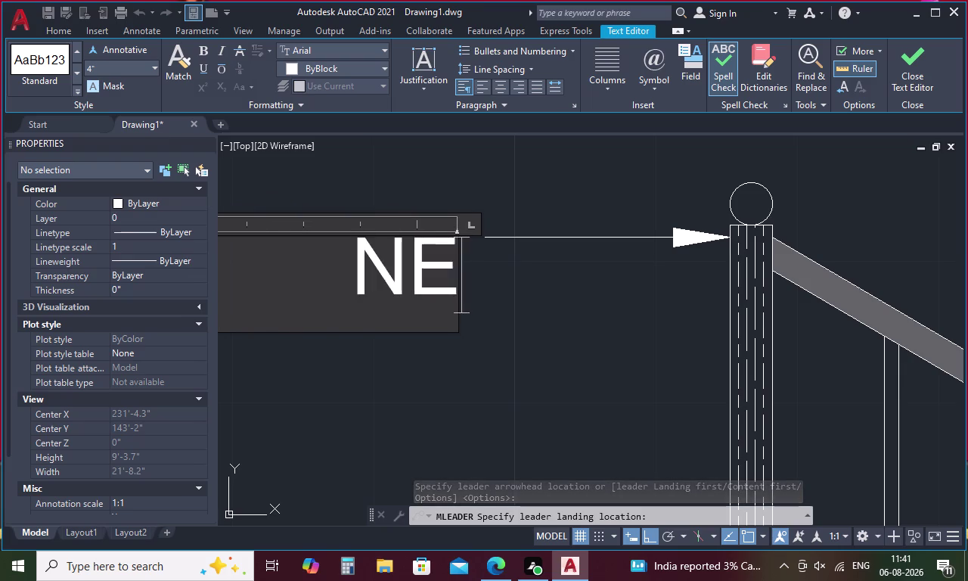
text(WEL P)
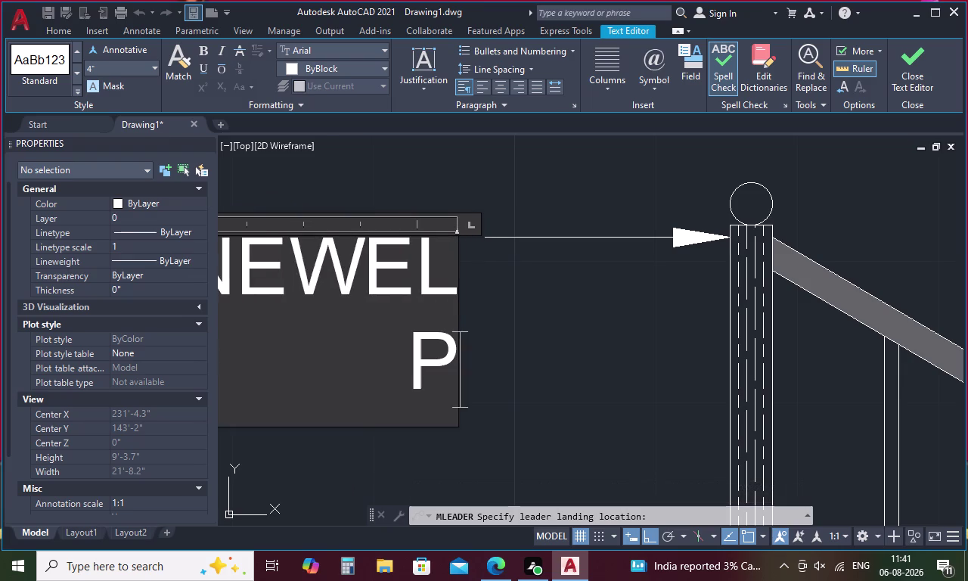
key(i)
key(BackSpace)
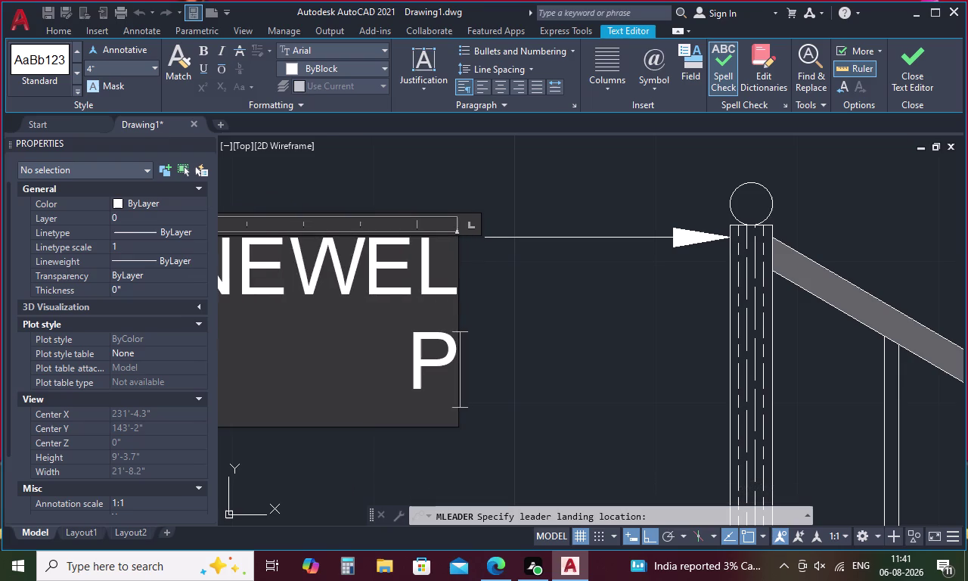
text(OST)
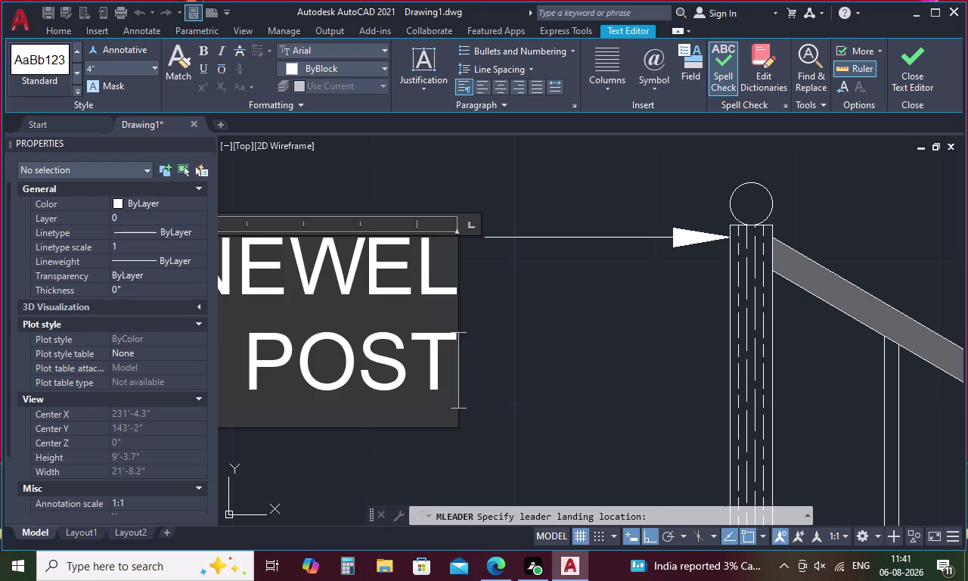
key(minus)
text(3)
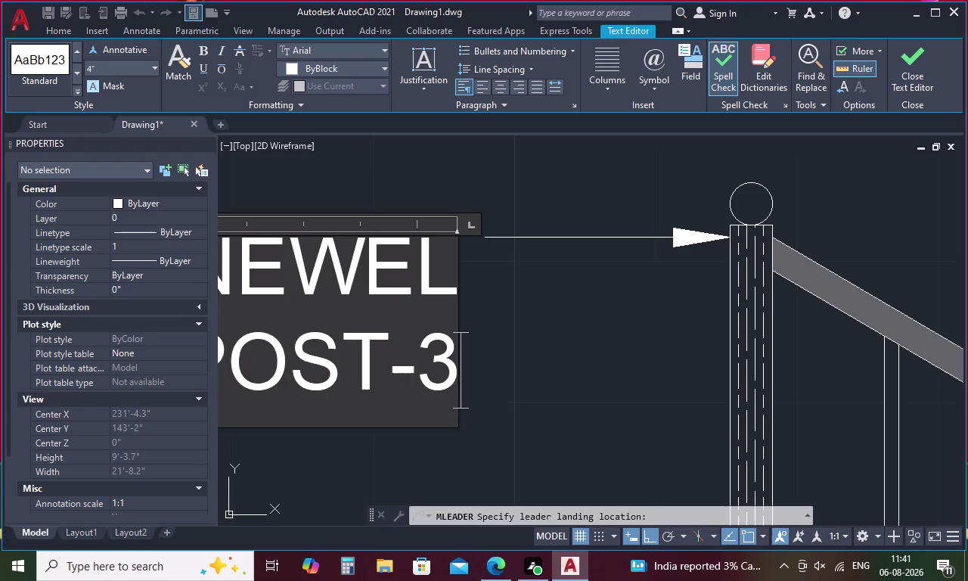
text('HI)
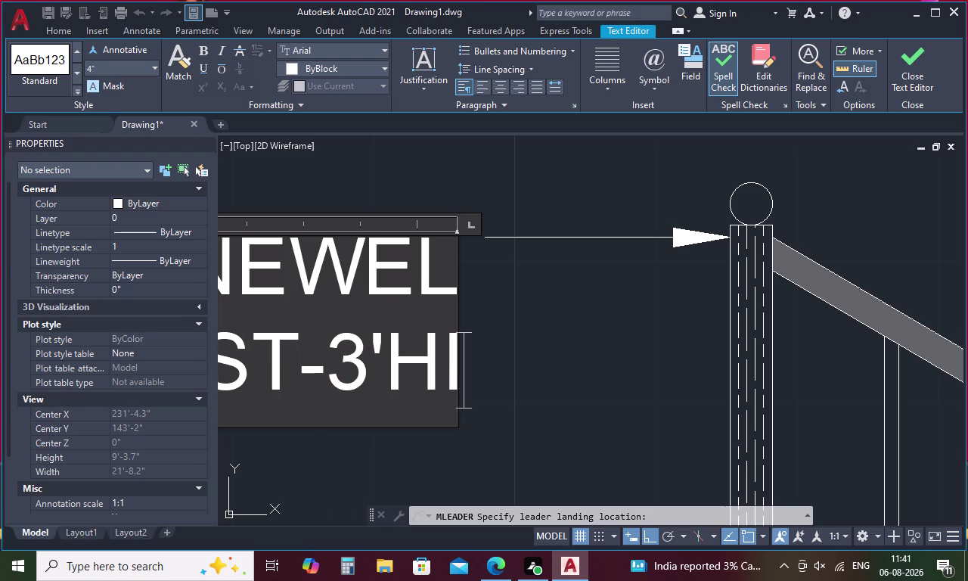
text(GH)
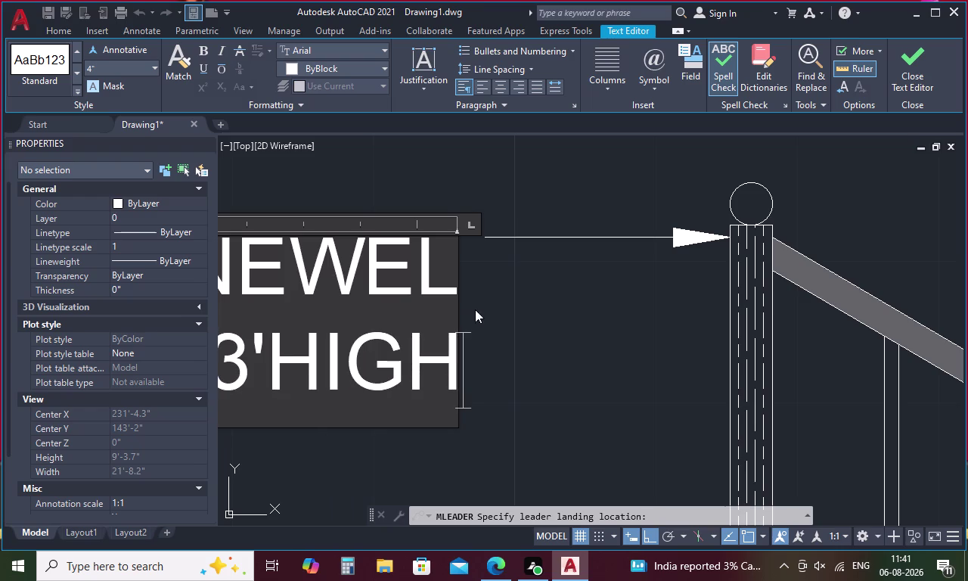
Widen the newel post label's text box to a single line and finish editing.
middle_drag(506, 329, 796, 264)
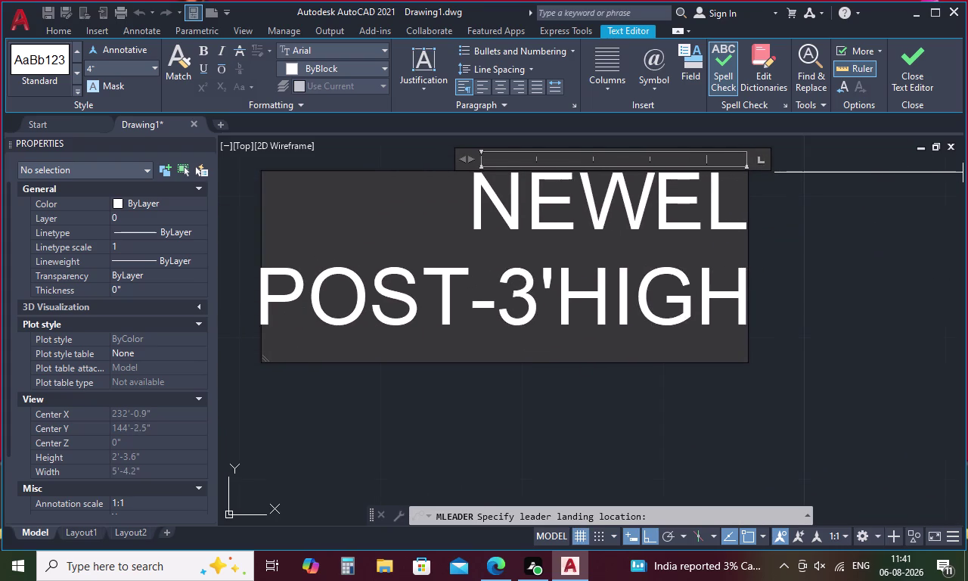
drag(463, 158, 170, 196)
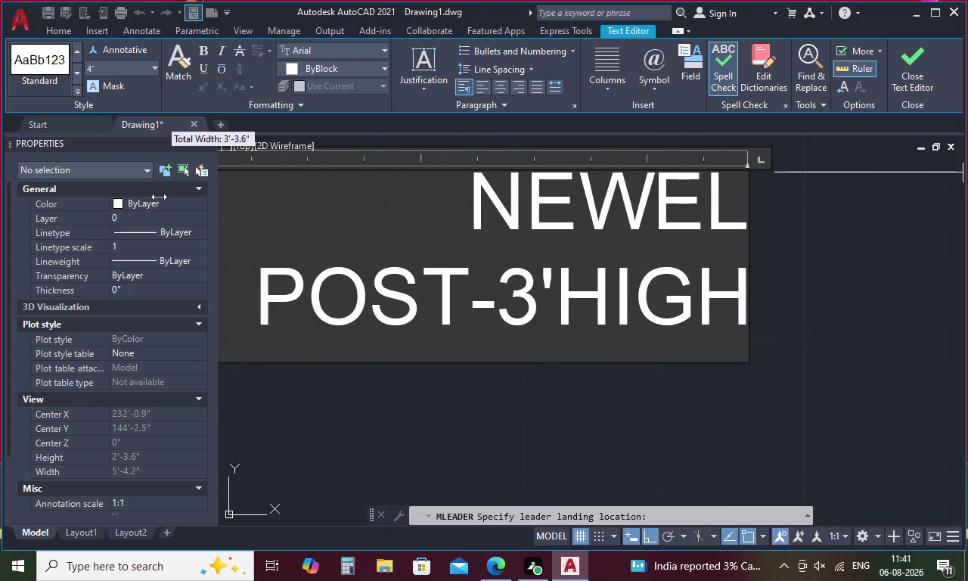
drag(170, 196, 32, 197)
scroll(down, 3)
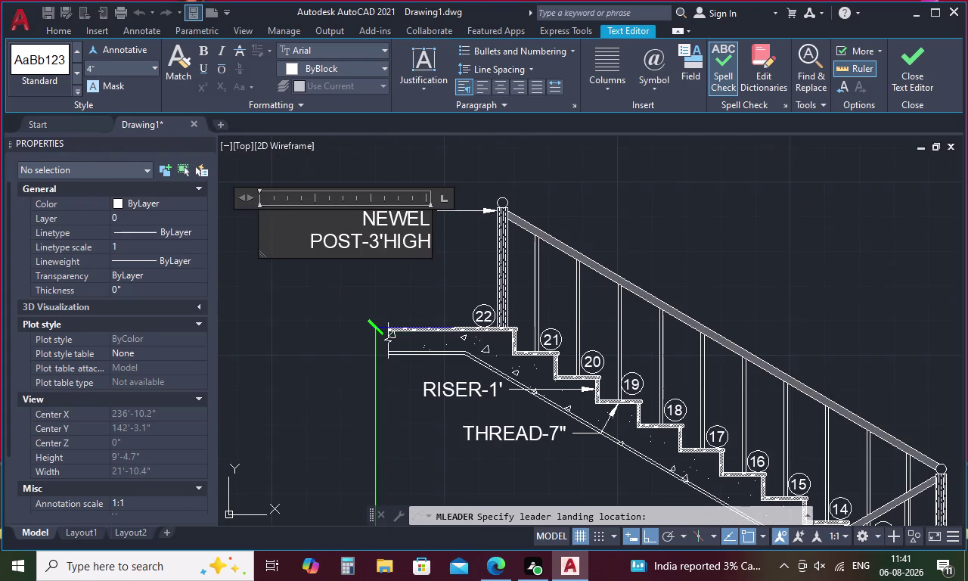
middle_drag(338, 225, 476, 230)
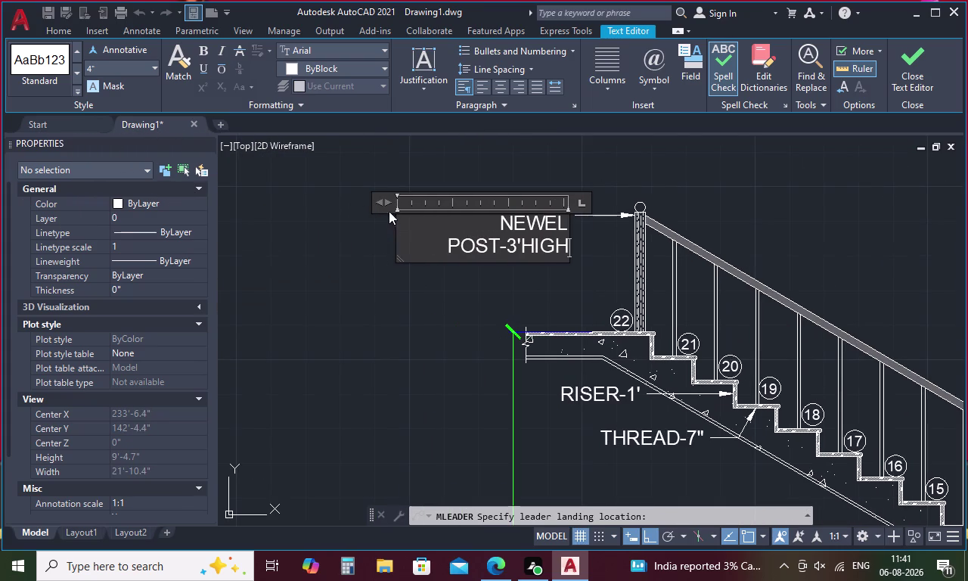
drag(387, 201, 258, 223)
click(342, 263)
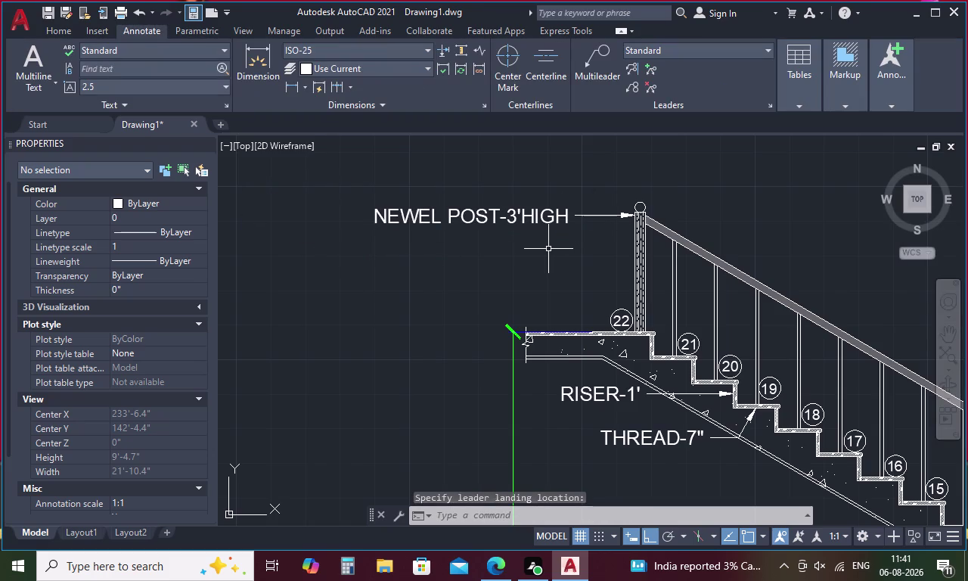
key(space)
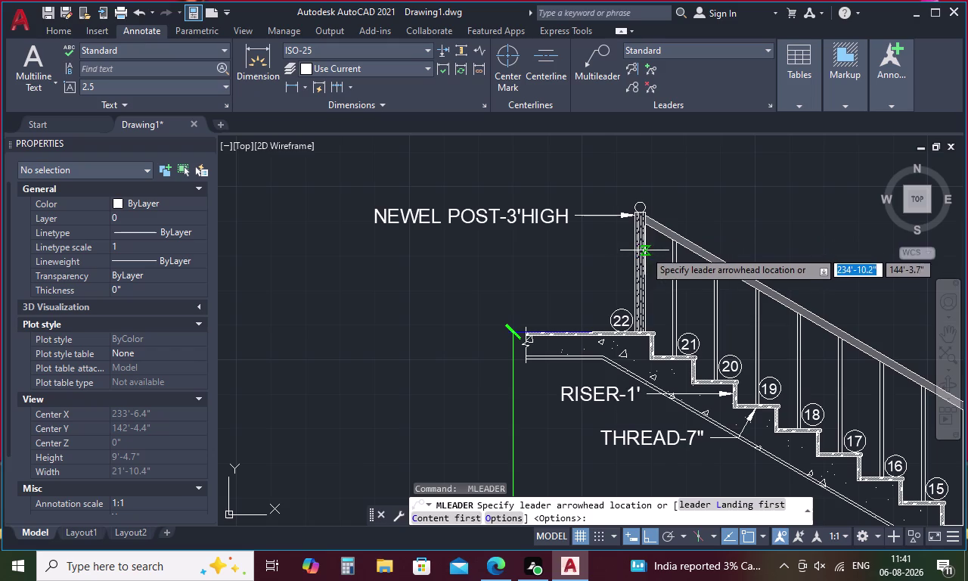
After two restarts, place a multileader pointing at the handrail with its landing to the left.
scroll(up, 3)
click(635, 227)
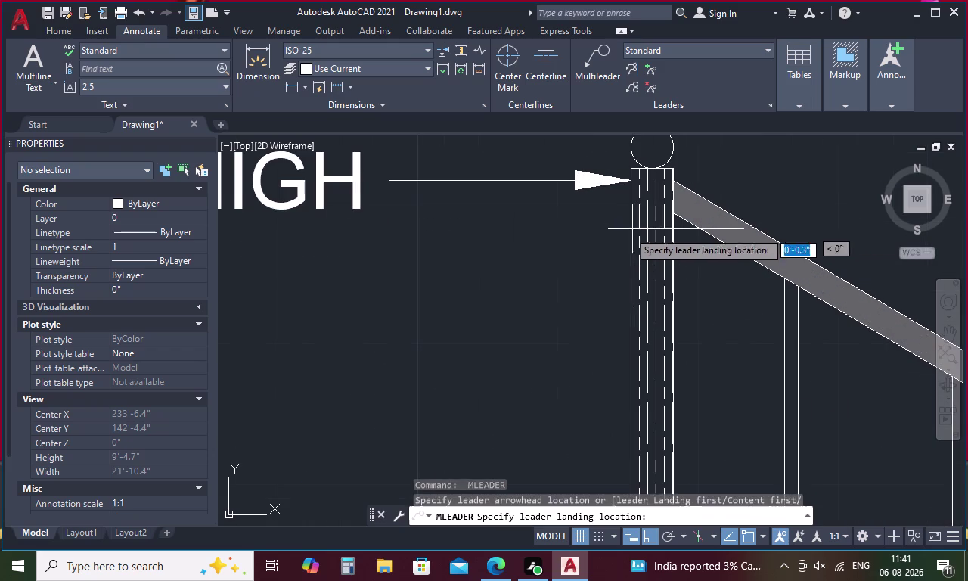
key(Escape)
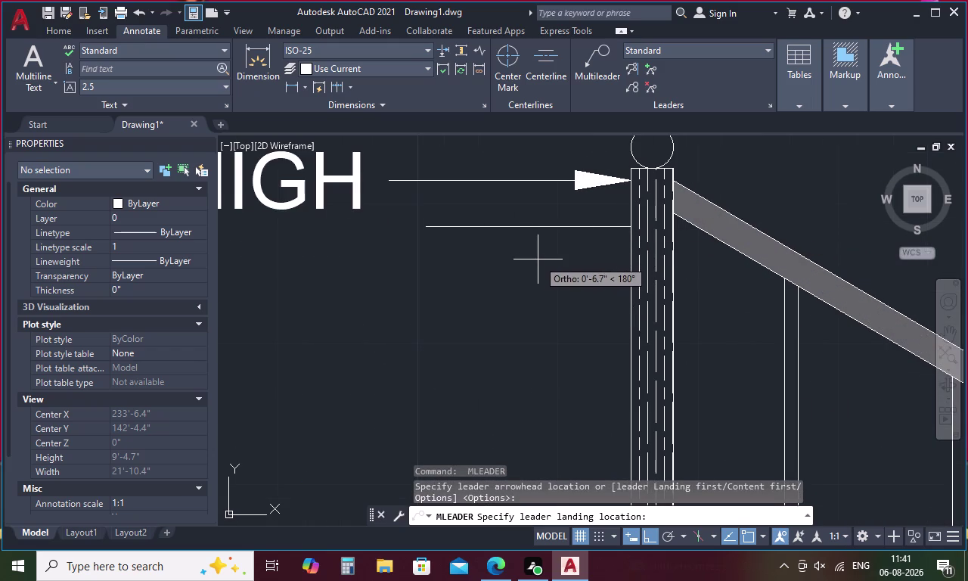
key(space)
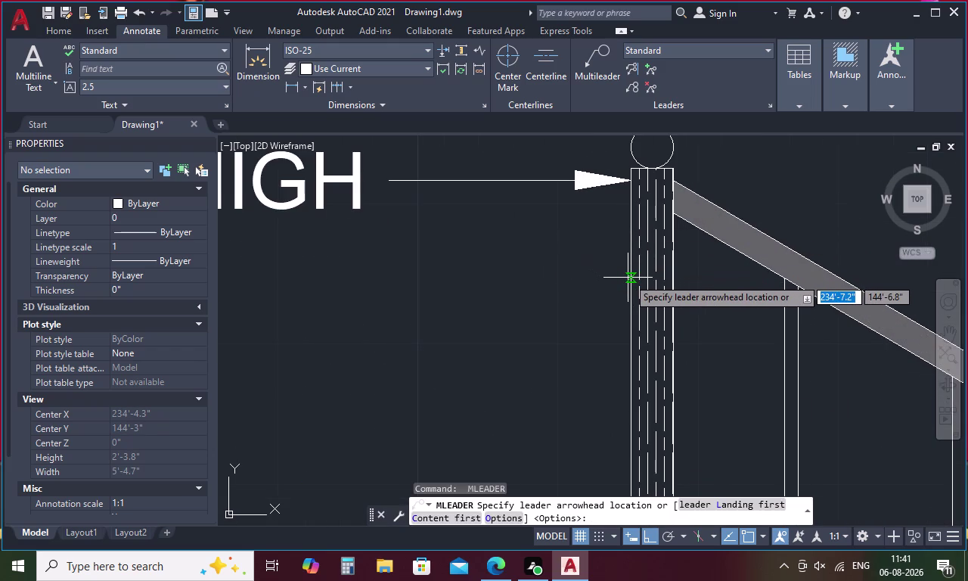
click(631, 281)
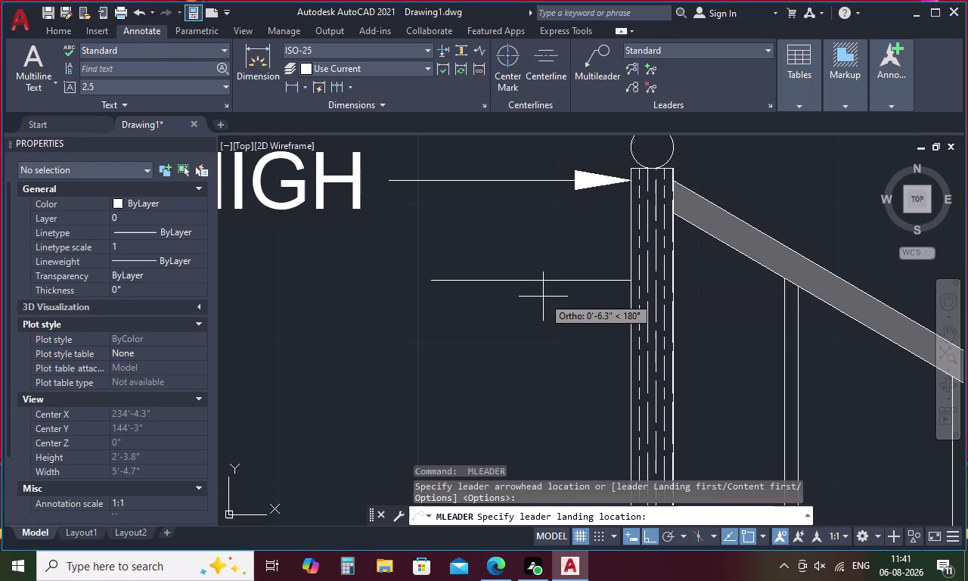
key(space)
key(space)
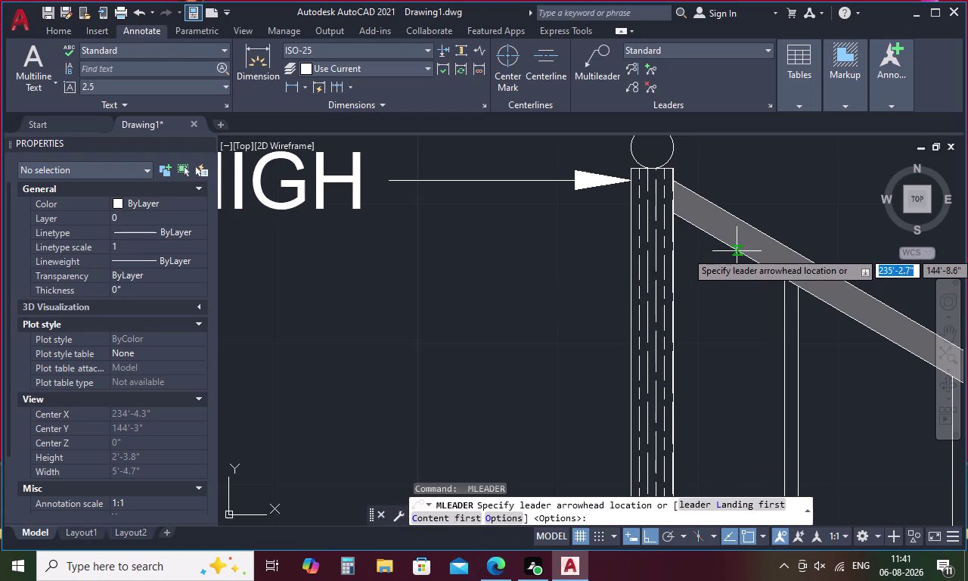
click(745, 256)
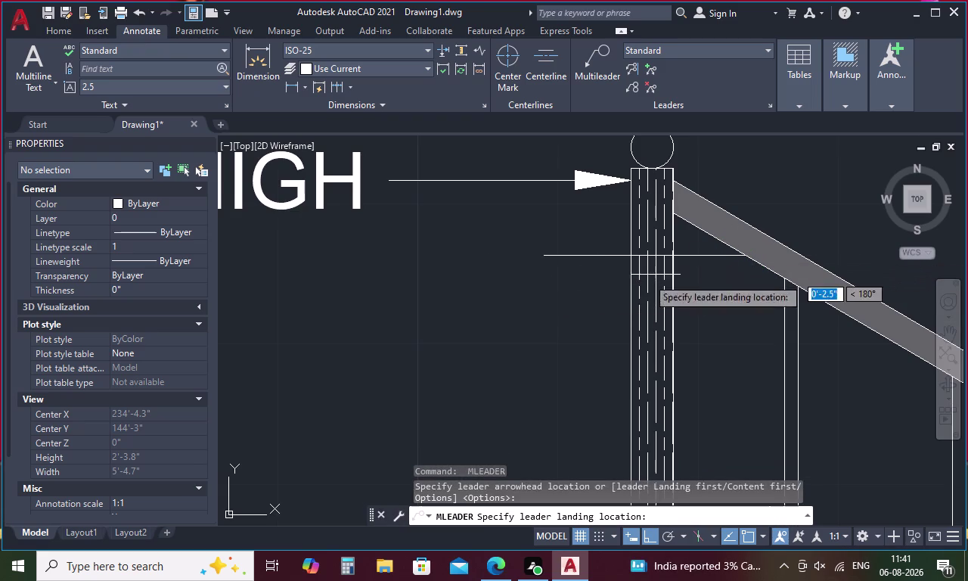
click(486, 303)
middle_drag(489, 302, 875, 242)
drag(719, 190, 48, 248)
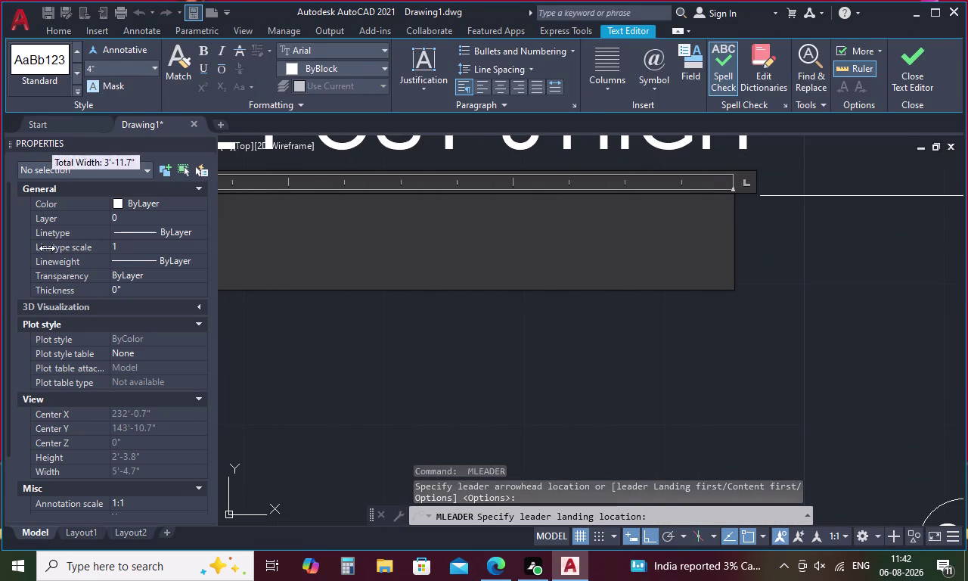
drag(49, 248, 46, 248)
middle_drag(290, 271, 775, 268)
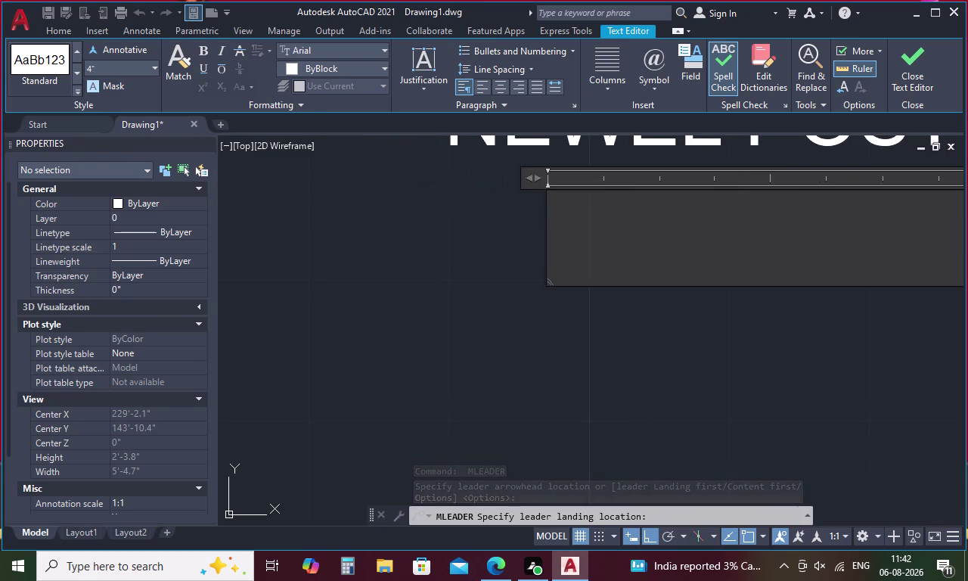
Type the leader note HAND RAIL-2" and close the text editor.
key(h)
key(a)
text(N)
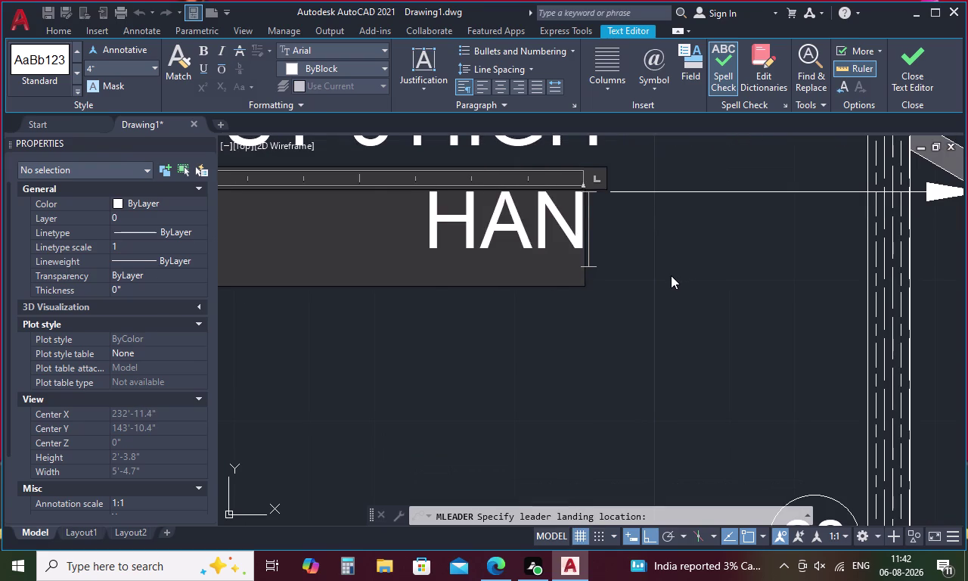
text(D)
key(space)
text(R)
text(AI)
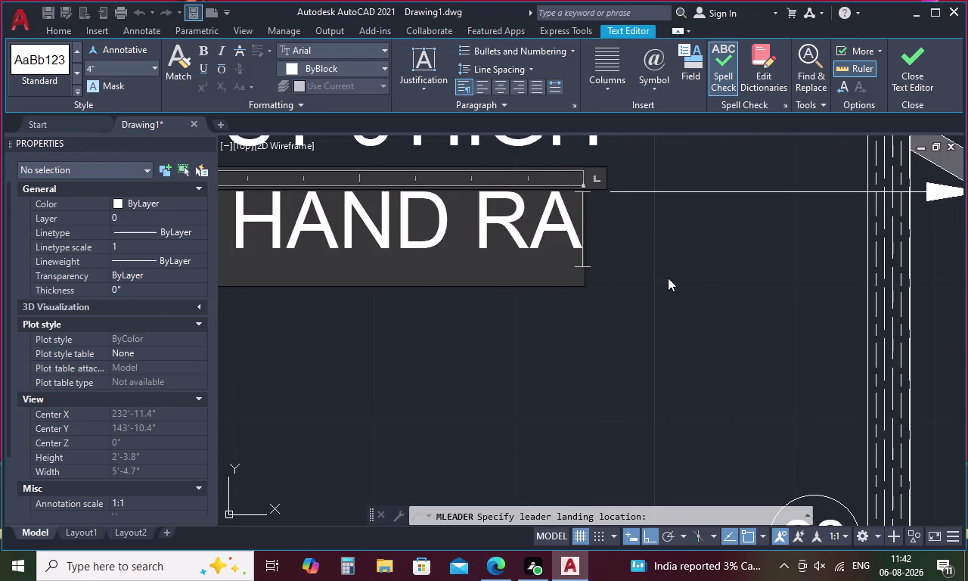
text(R)
key(BackSpace)
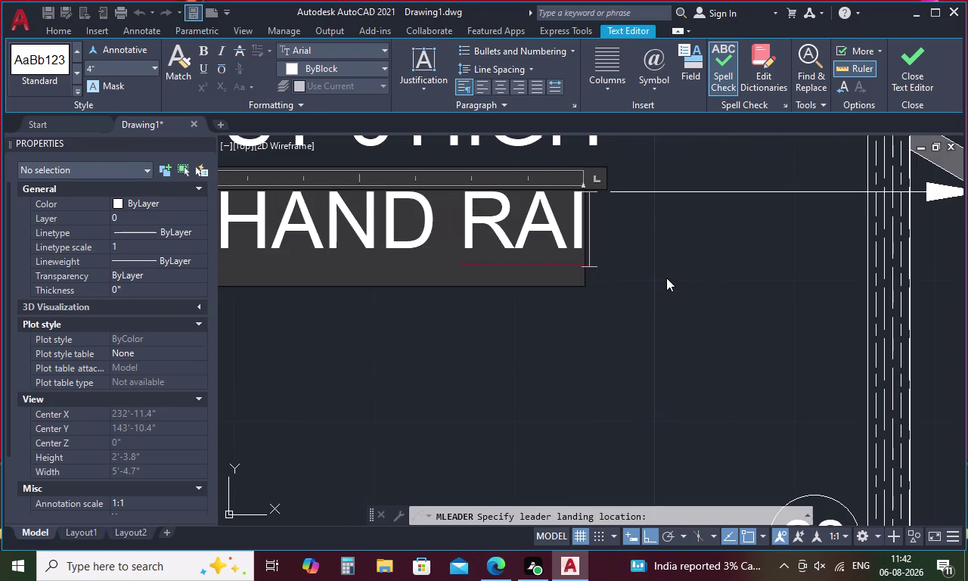
key(l)
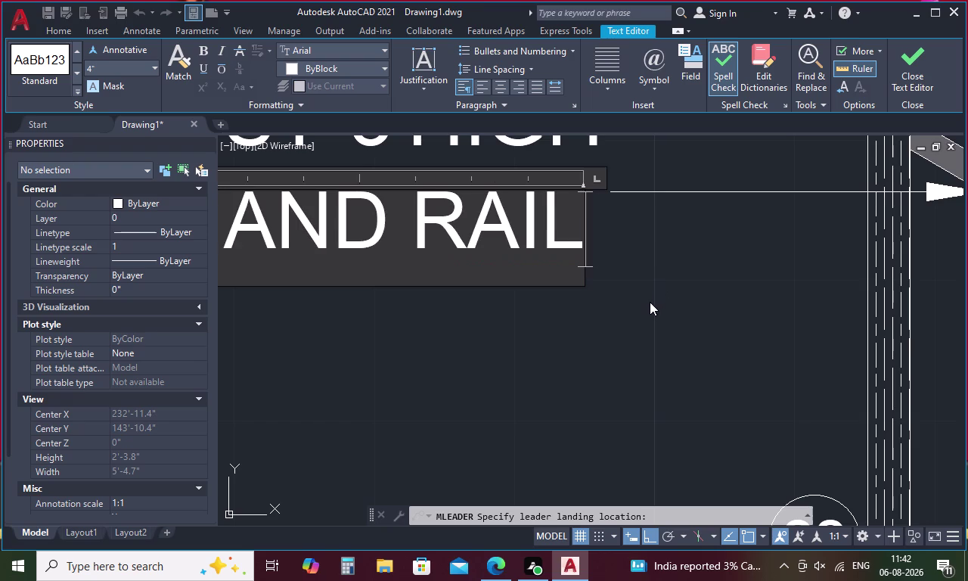
key(minus)
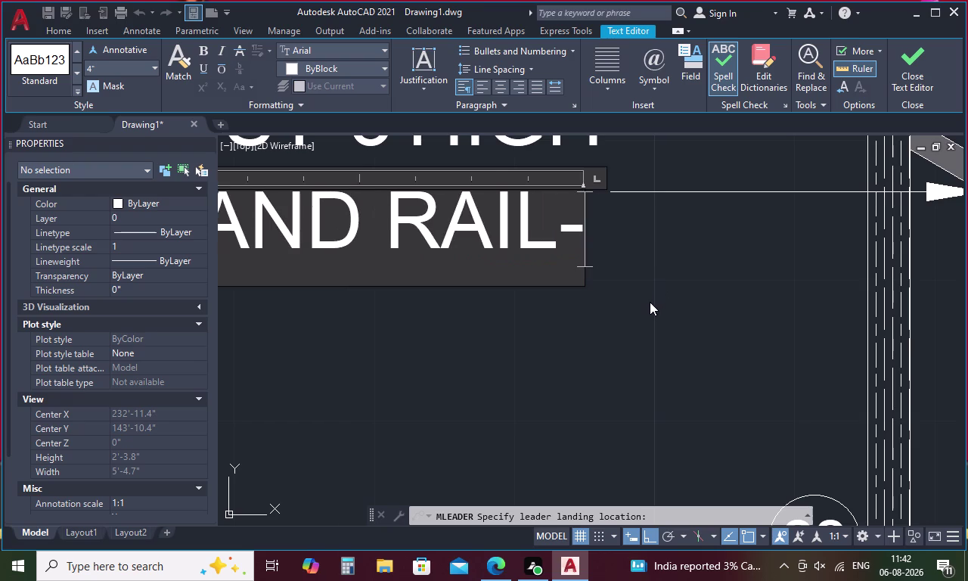
key(2)
key(shift+quotedbl)
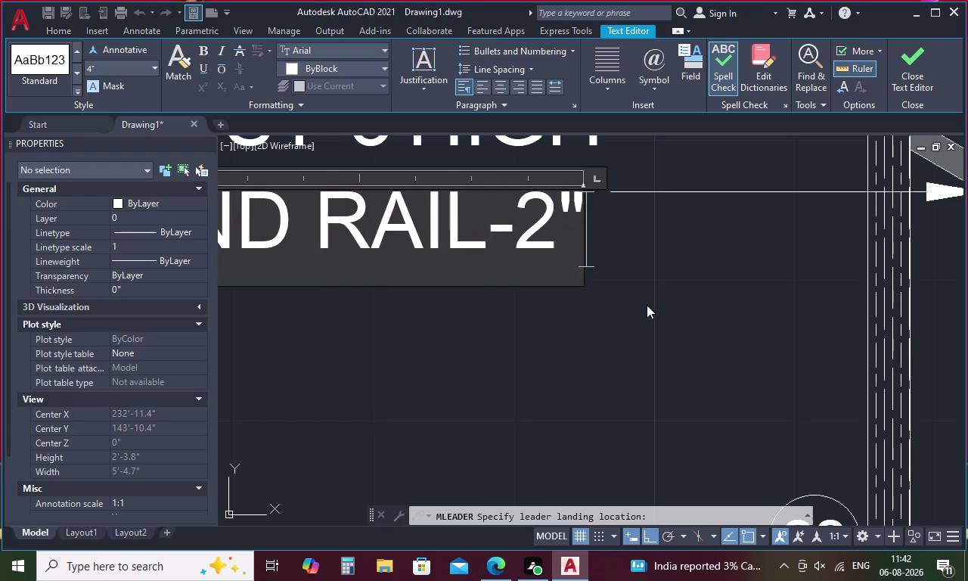
click(643, 310)
scroll(down, 3)
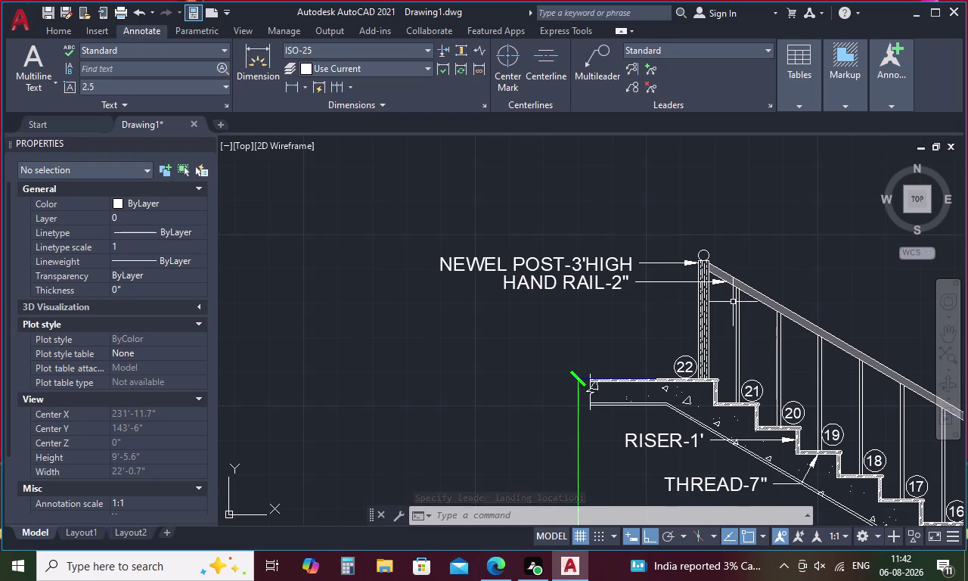
key(space)
Place a multileader pointing at a baluster and widen its text box.
scroll(up, 3)
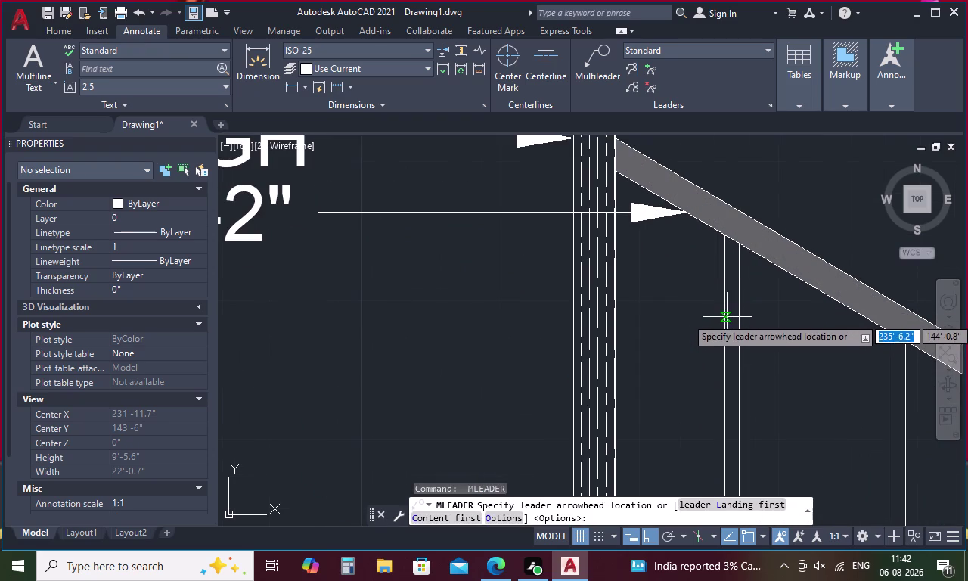
click(724, 321)
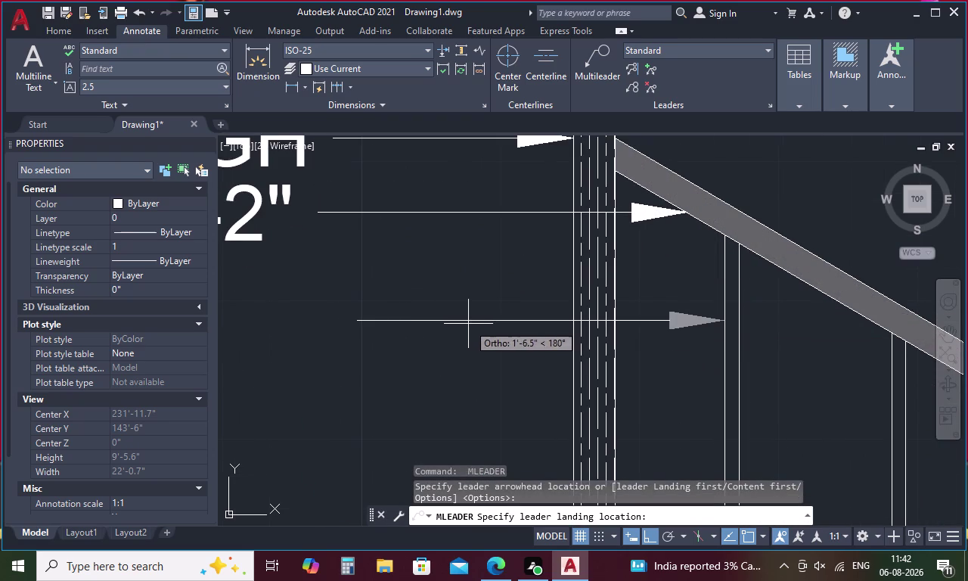
click(439, 326)
middle_drag(390, 326, 655, 282)
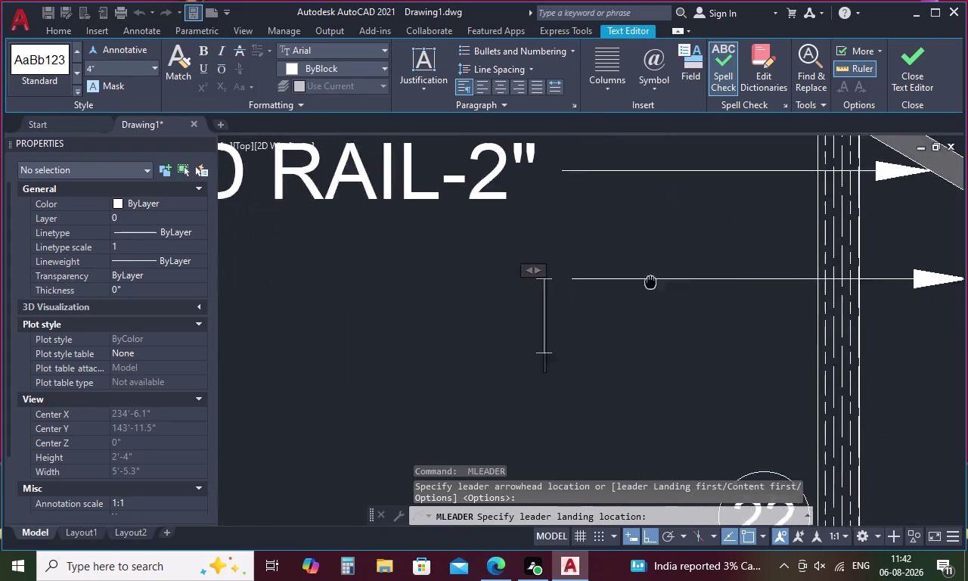
middle_drag(655, 282, 746, 268)
drag(638, 258, 320, 256)
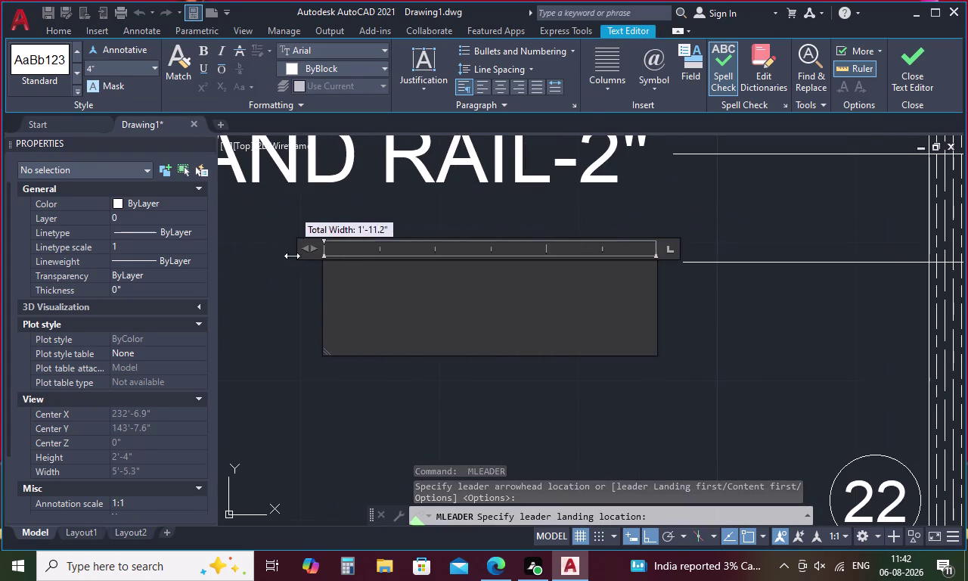
drag(320, 255, 205, 256)
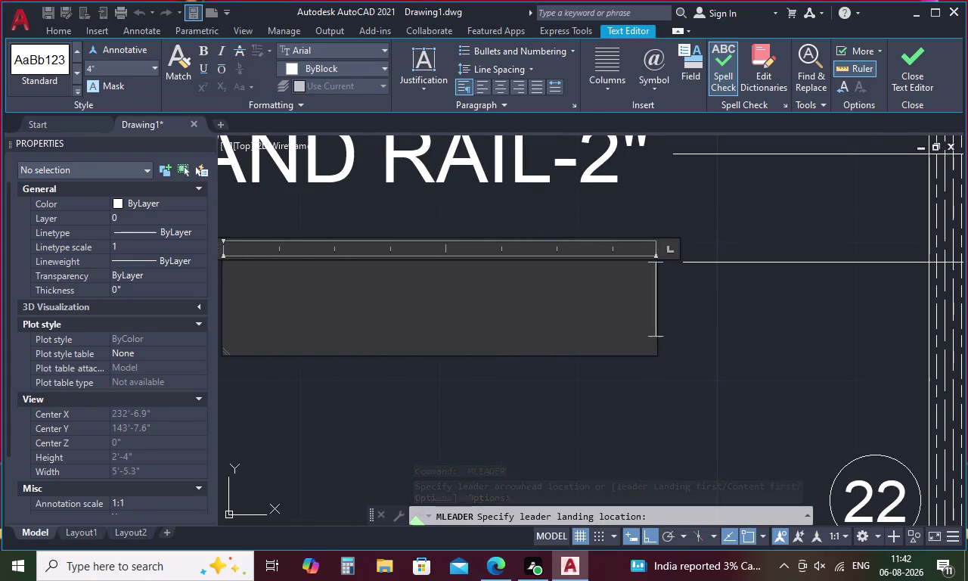
Type the note BALLUSTER-3'HIGH, fix the typo, and close the editor.
key(b)
key(a)
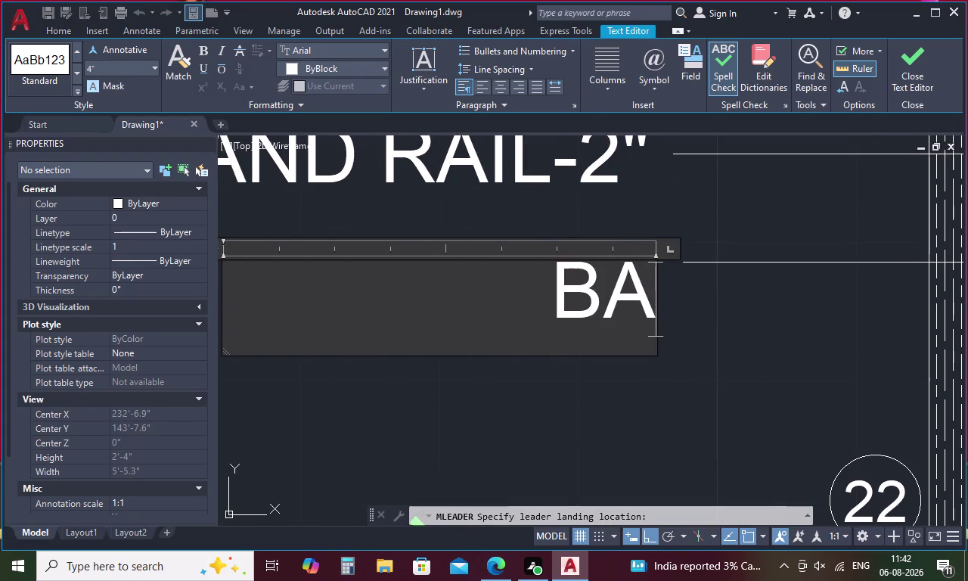
key(l)
key(l)
key(u)
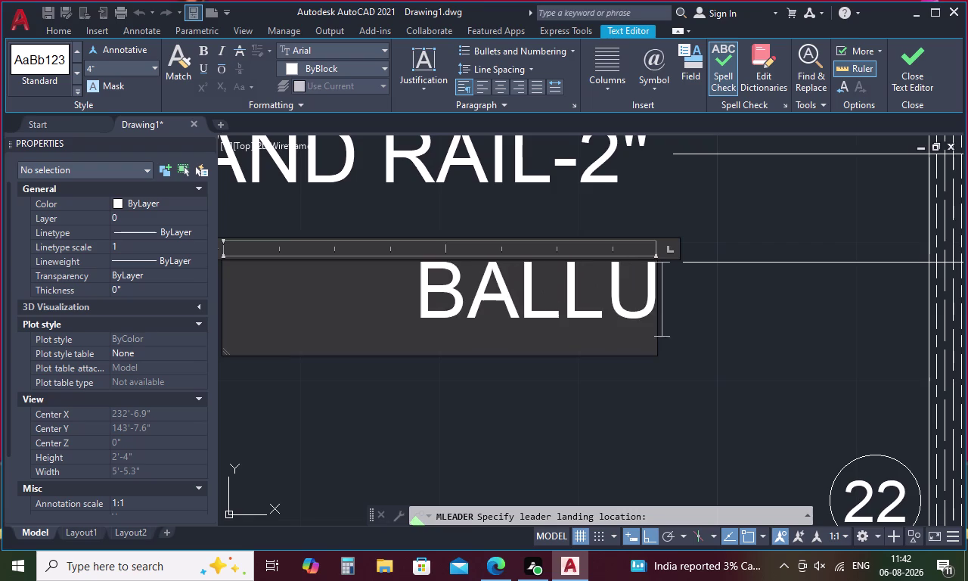
text(STER)
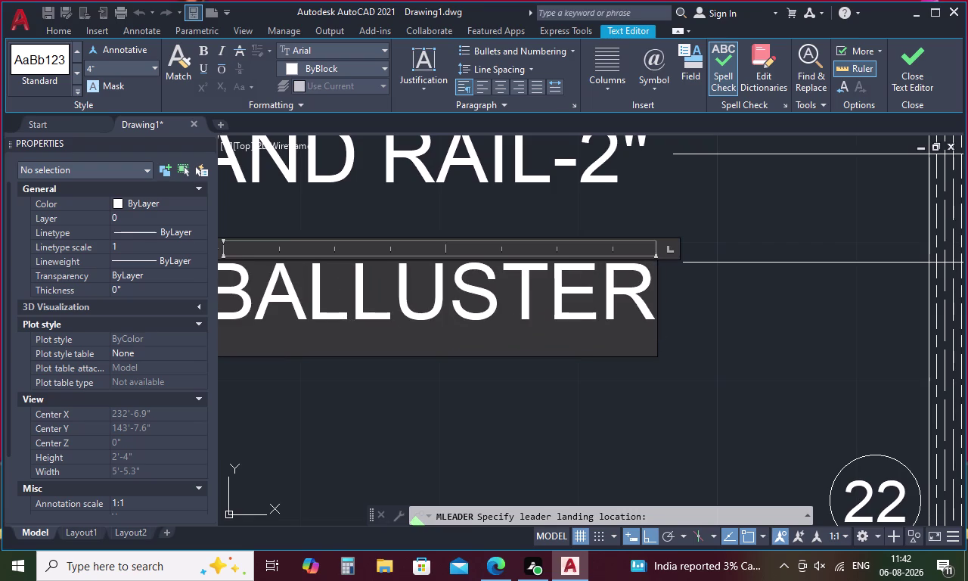
key(minus)
key(3)
text(')
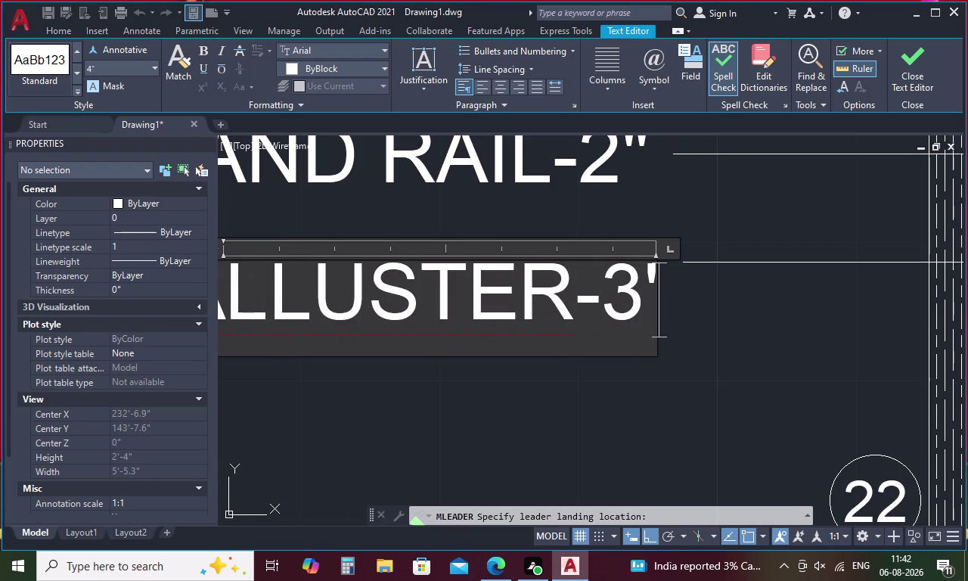
text(HI)
text(GYH)
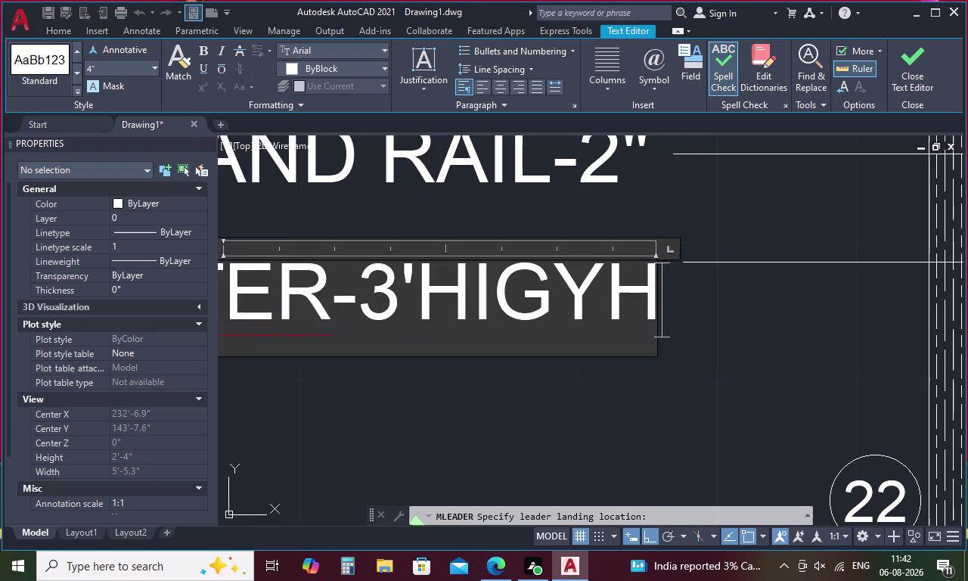
key(BackSpace)
key(BackSpace)
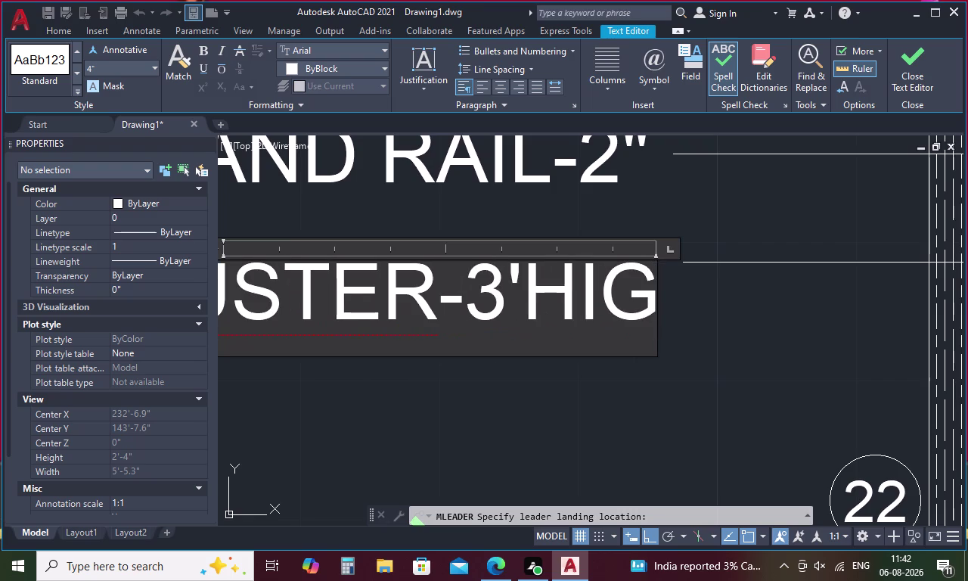
key(h)
click(413, 449)
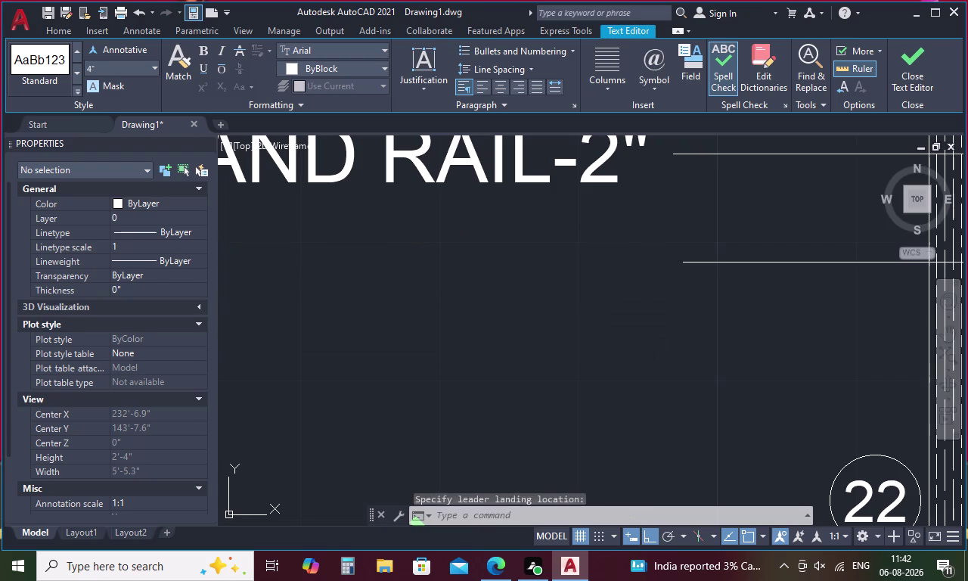
scroll(down, 3)
scroll(down, 3)
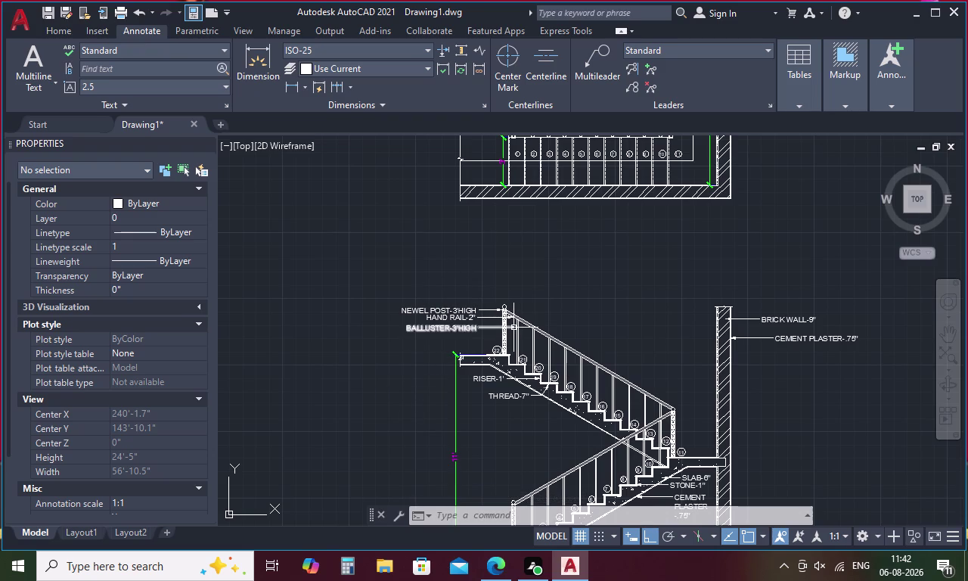
Zoom to the plan's numbered steps, then start and cancel a first line.
key(Escape)
key(l)
key(space)
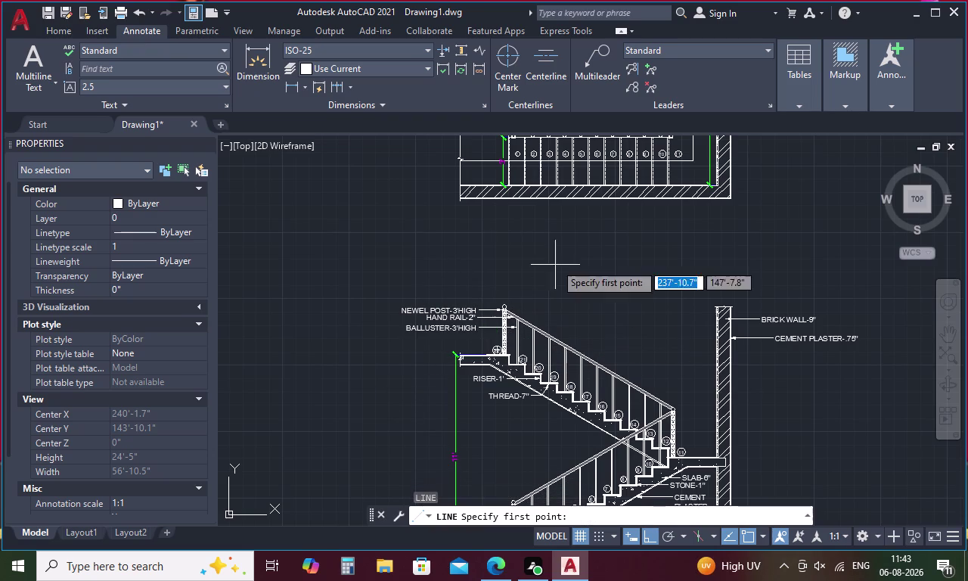
middle_drag(565, 236, 601, 322)
scroll(up, 3)
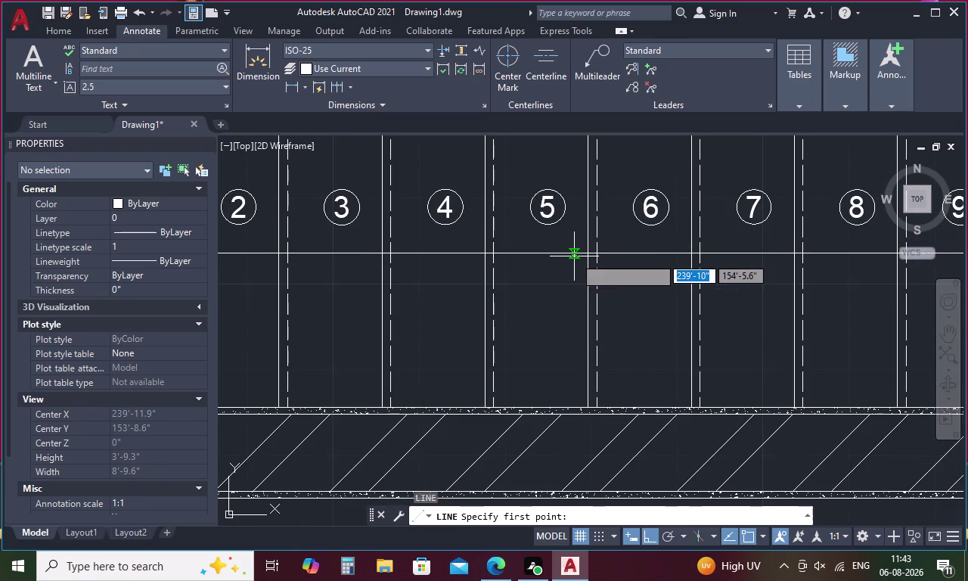
click(589, 252)
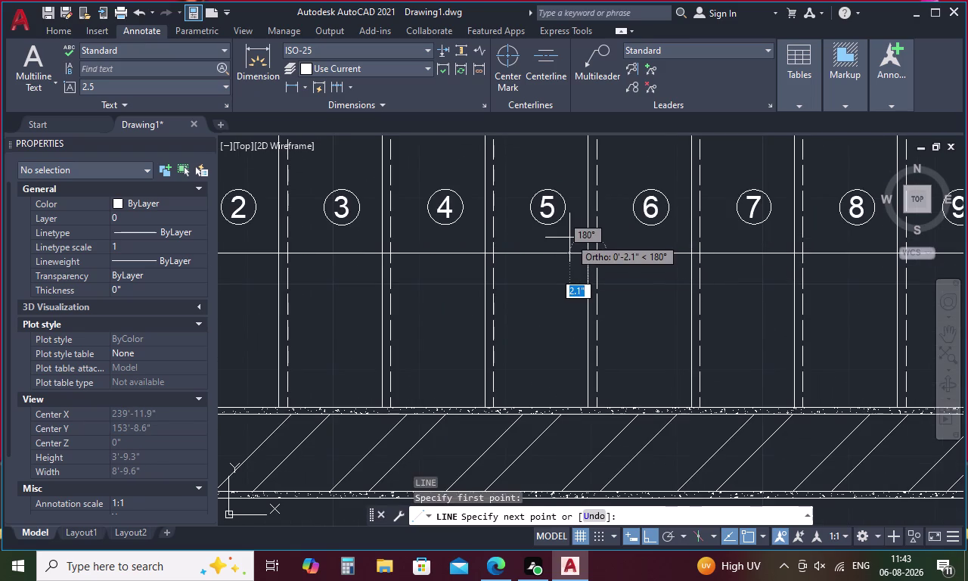
scroll(up, 3)
key(Escape)
With Ortho off, draw three connected angled lines beside step 5 and select them.
text(L)
key(space)
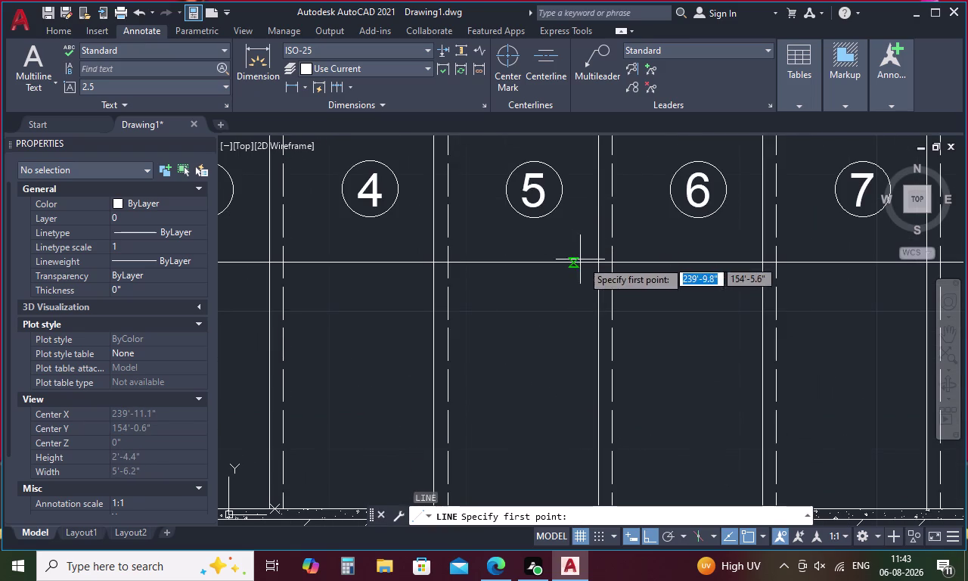
click(598, 260)
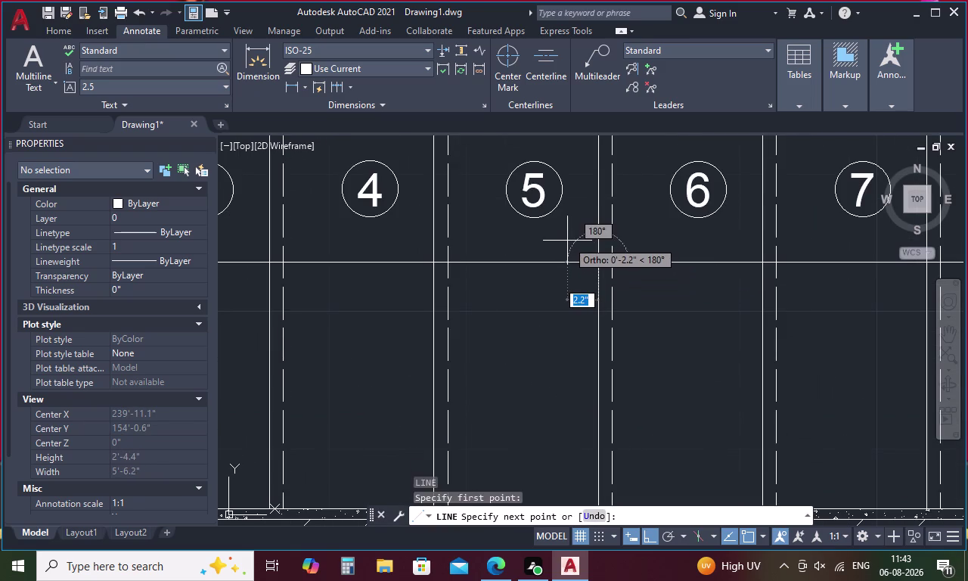
scroll(up, 3)
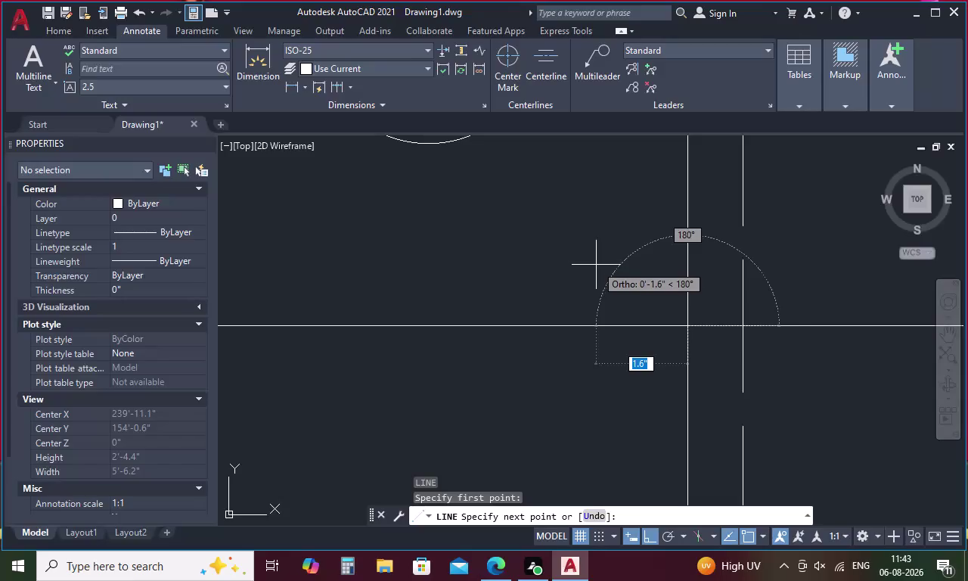
key(F8)
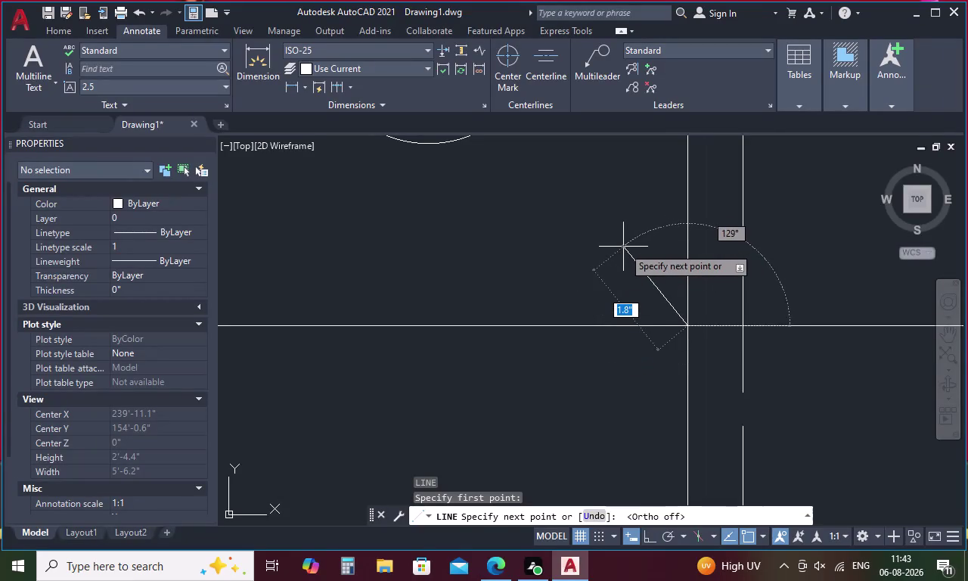
click(621, 247)
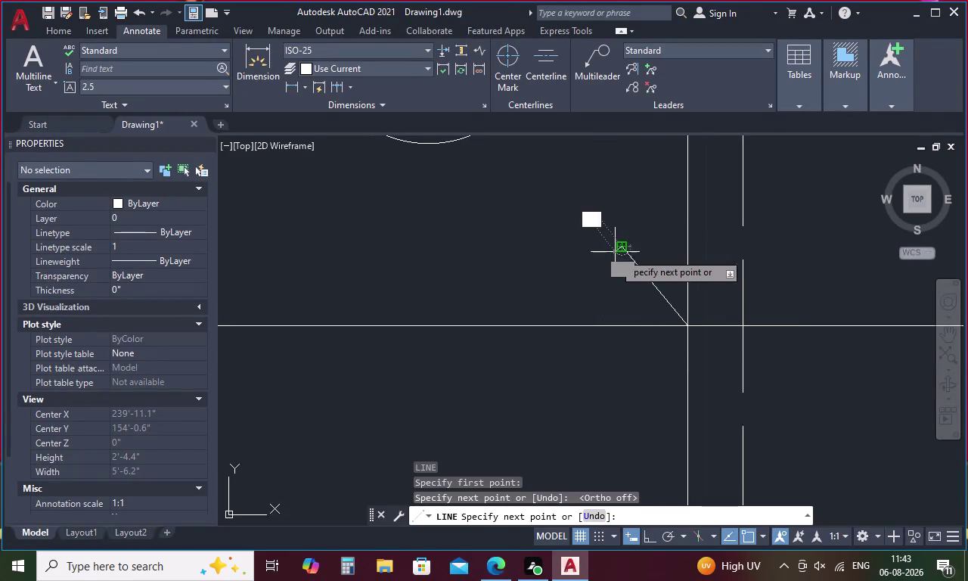
click(635, 303)
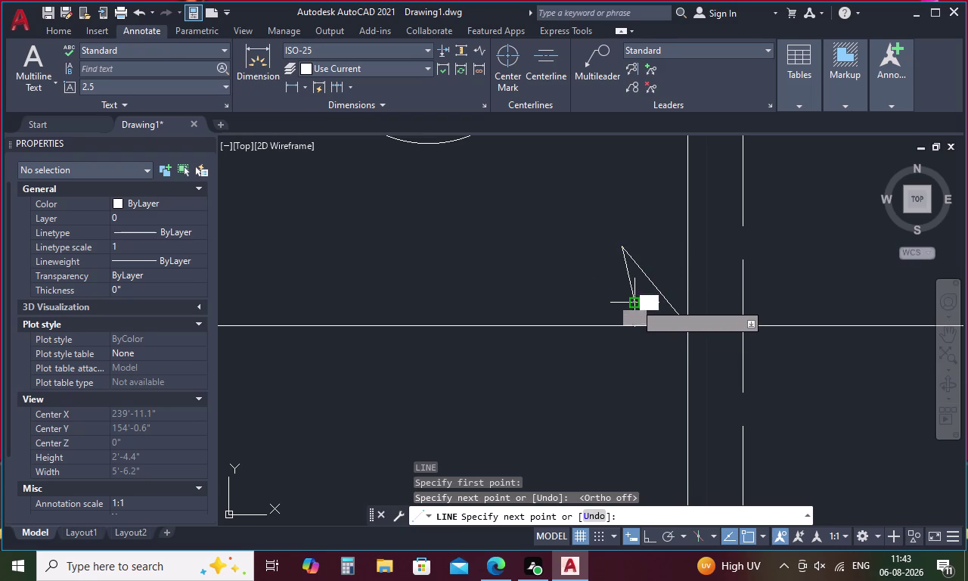
scroll(up, 3)
click(596, 326)
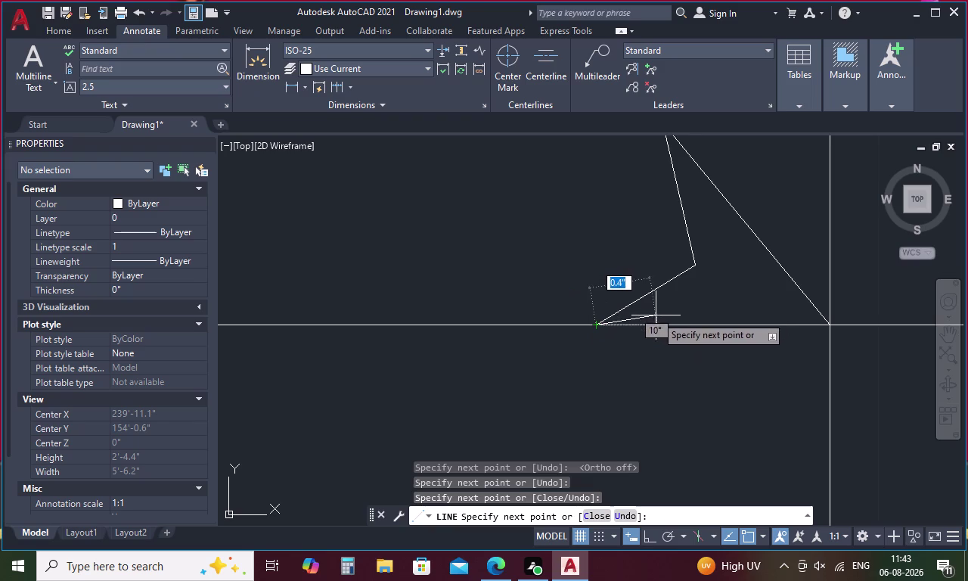
key(Escape)
drag(767, 203, 605, 240)
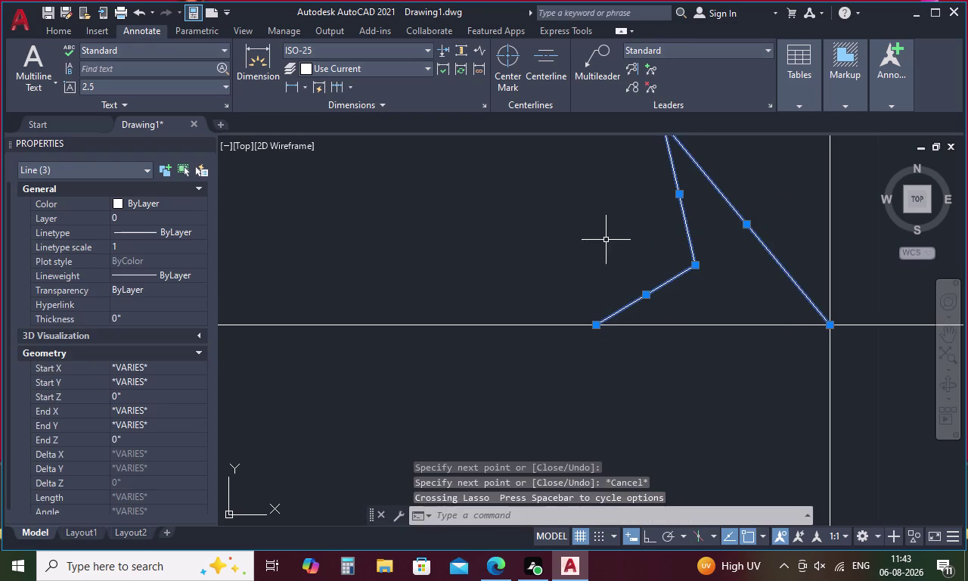
Group the three selected lines and reselect them.
key(g)
key(Return)
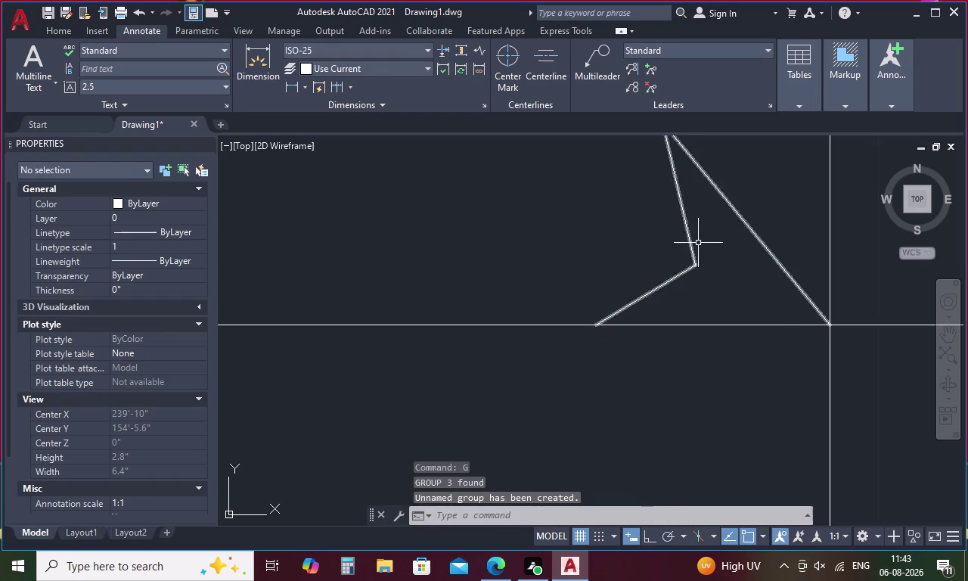
drag(757, 201, 614, 284)
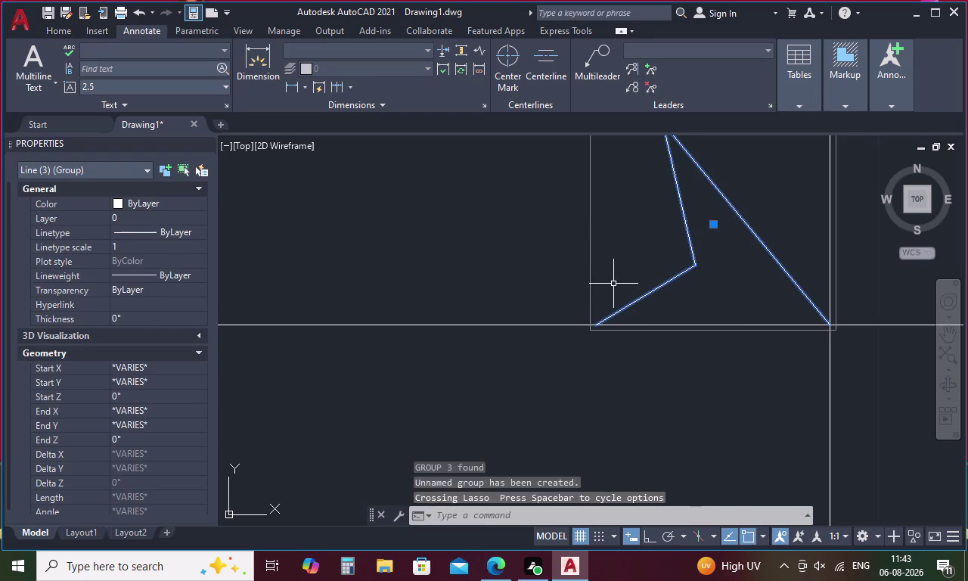
right_click(629, 284)
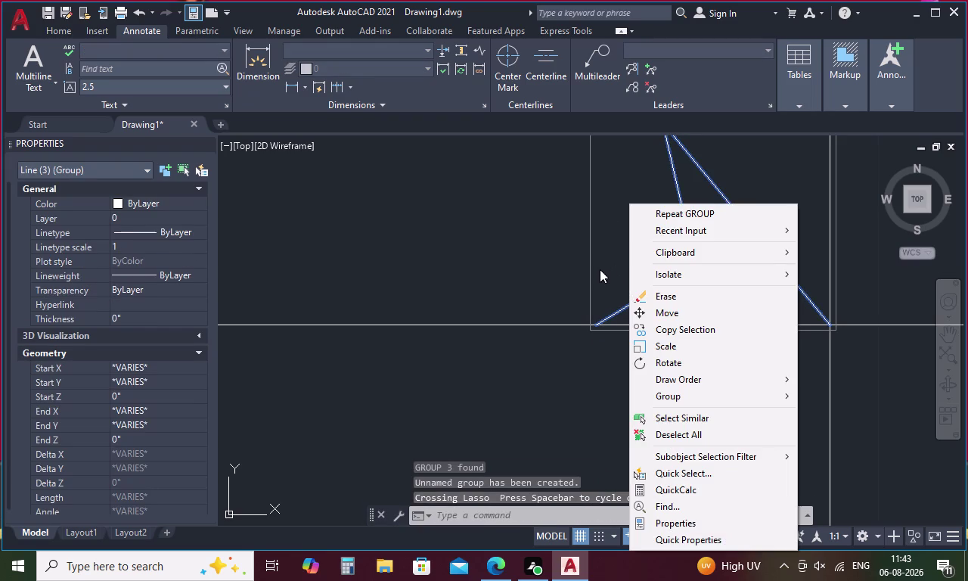
key(Escape)
Mirror the three lines about a horizontal axis through the arrow tip, keeping the originals.
text(MI)
key(space)
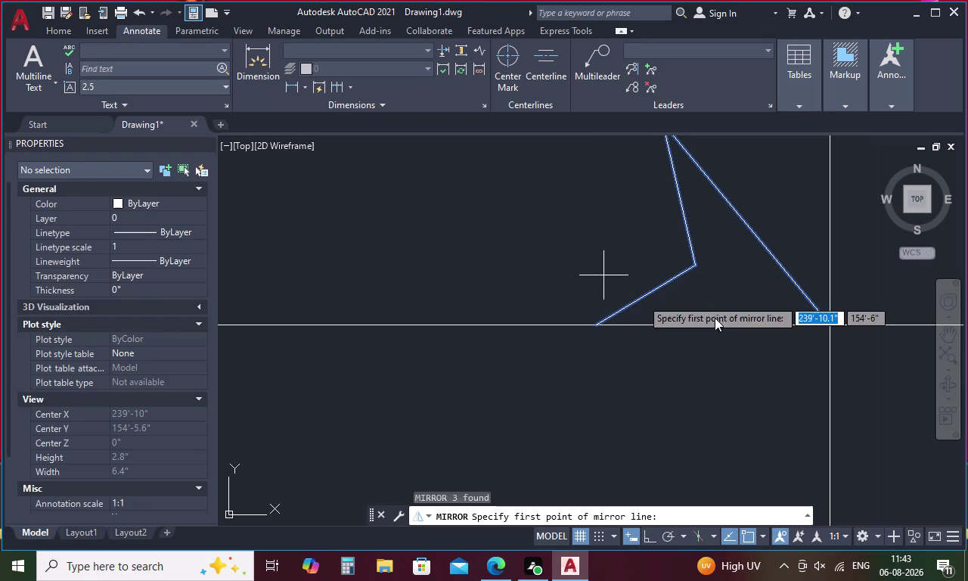
click(826, 326)
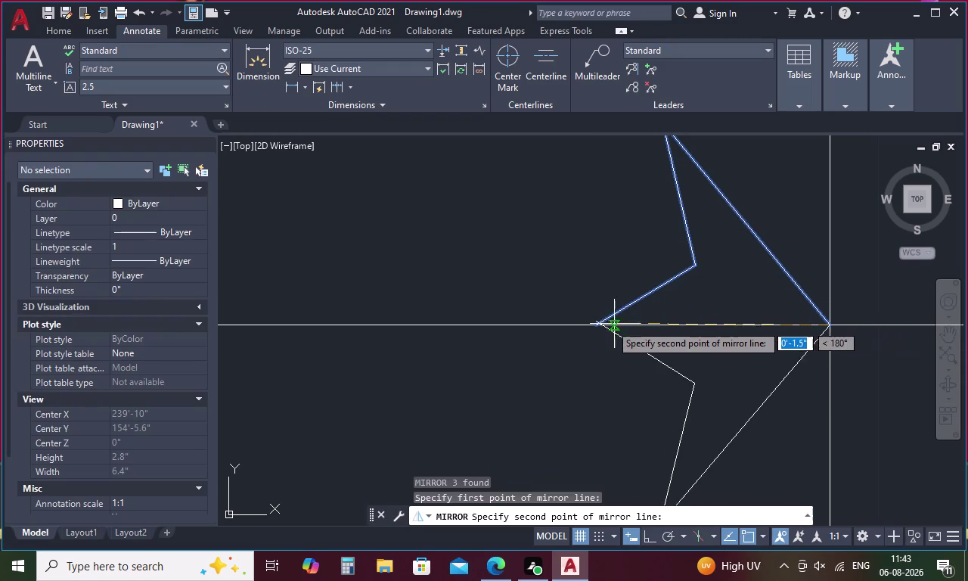
click(592, 327)
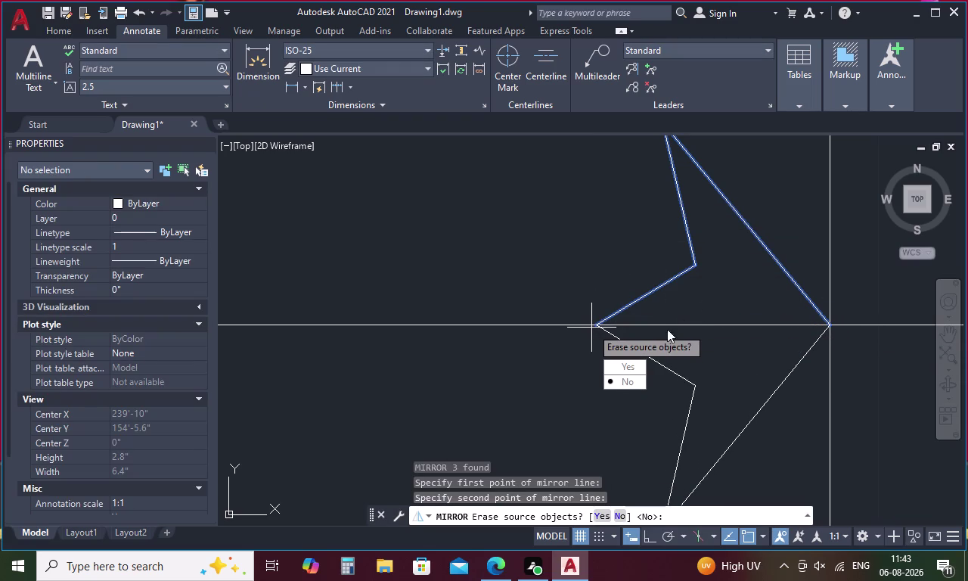
drag(628, 381, 592, 327)
Group all six arrow lines into a single group.
drag(752, 212, 735, 238)
click(683, 381)
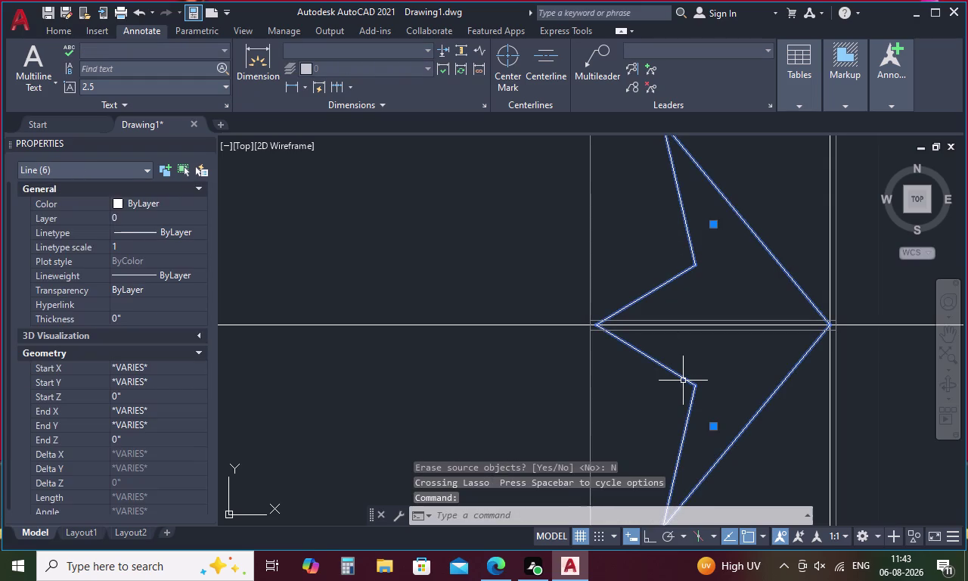
text(G)
key(space)
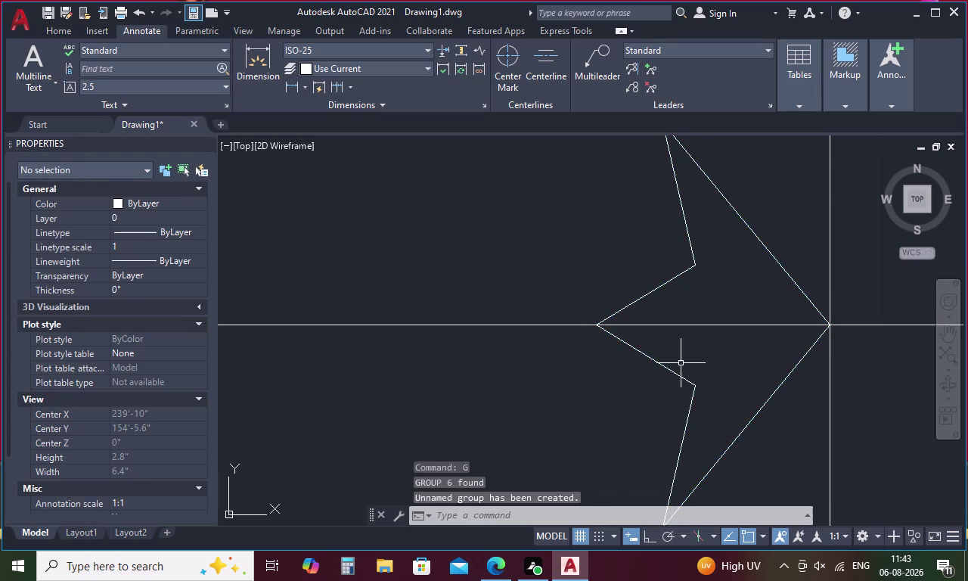
click(744, 220)
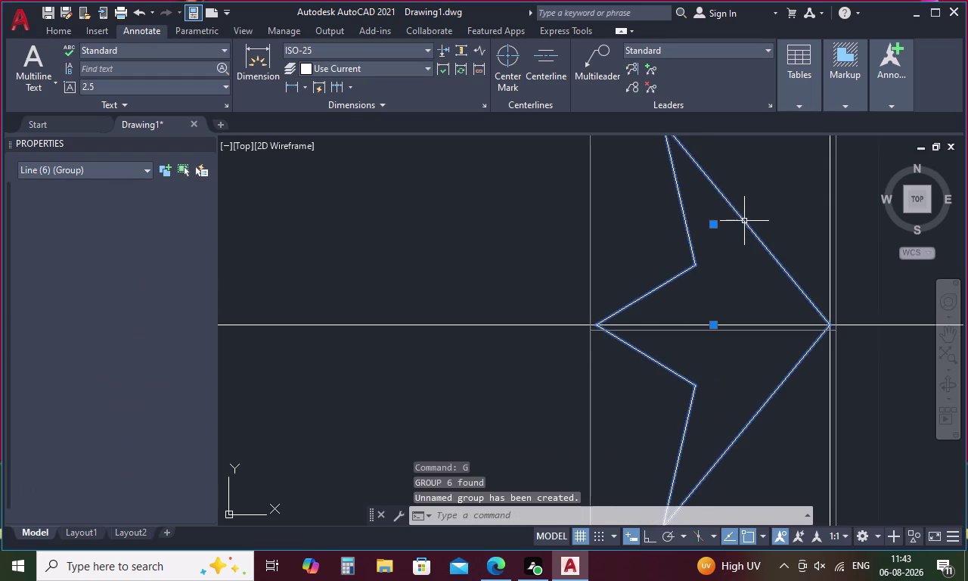
scroll(down, 3)
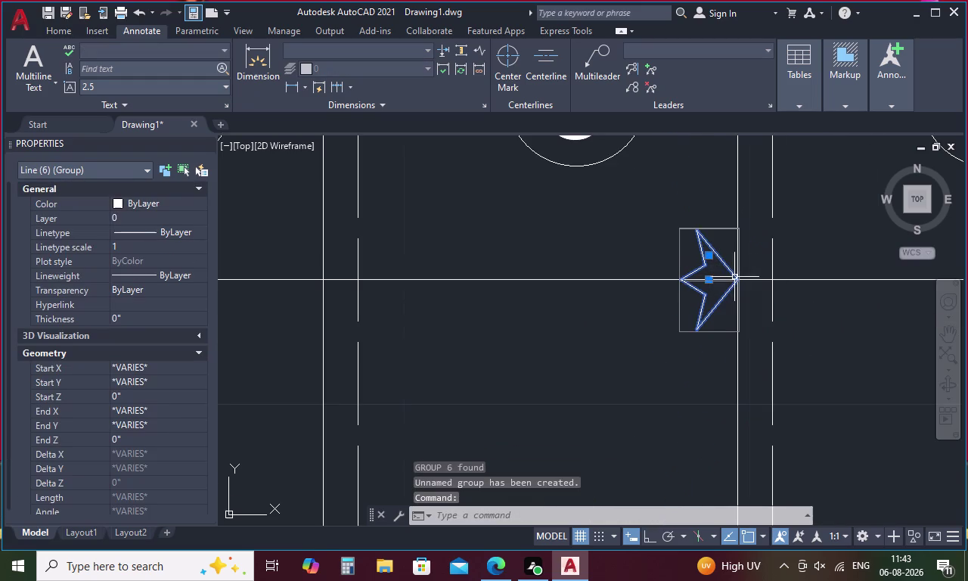
right_click(700, 276)
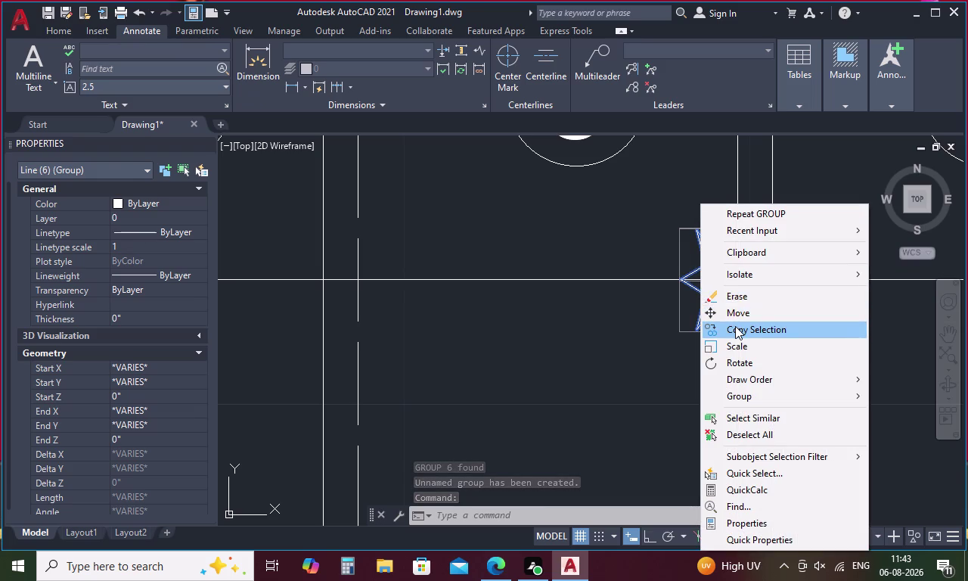
Copy the arrow group, based at its tip, onto the vertical line at the right-hand landing.
click(735, 325)
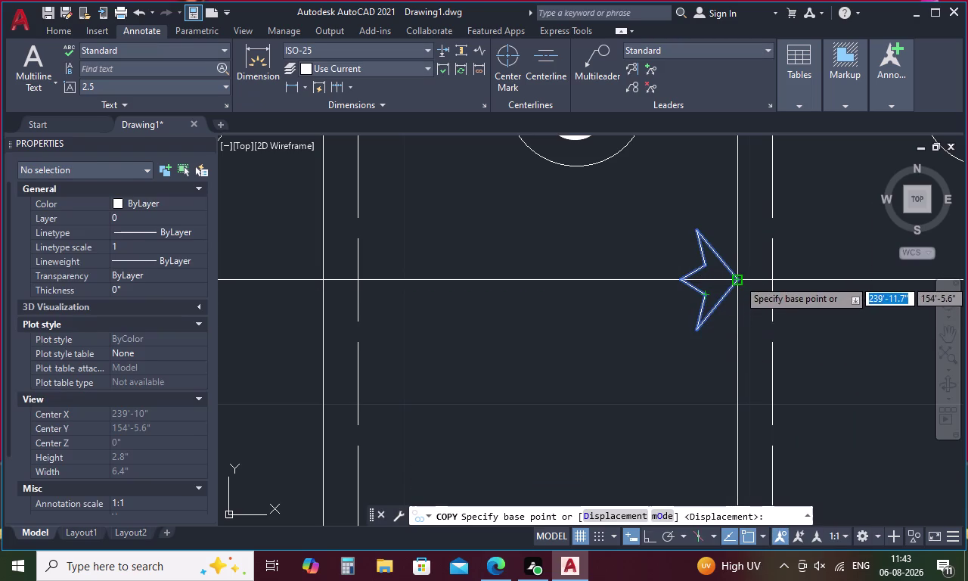
click(738, 279)
scroll(down, 3)
middle_drag(785, 268, 692, 293)
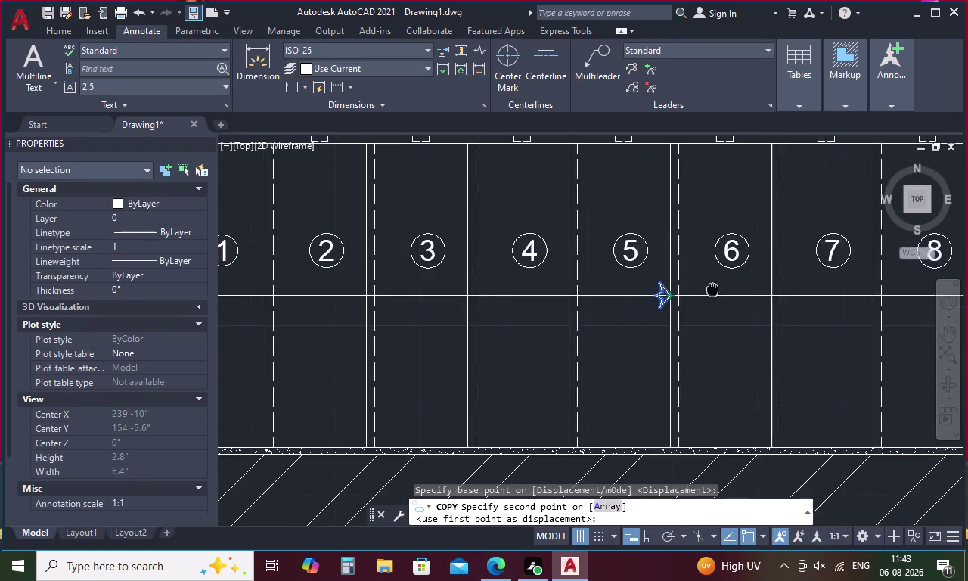
middle_drag(692, 294, 684, 295)
scroll(down, 3)
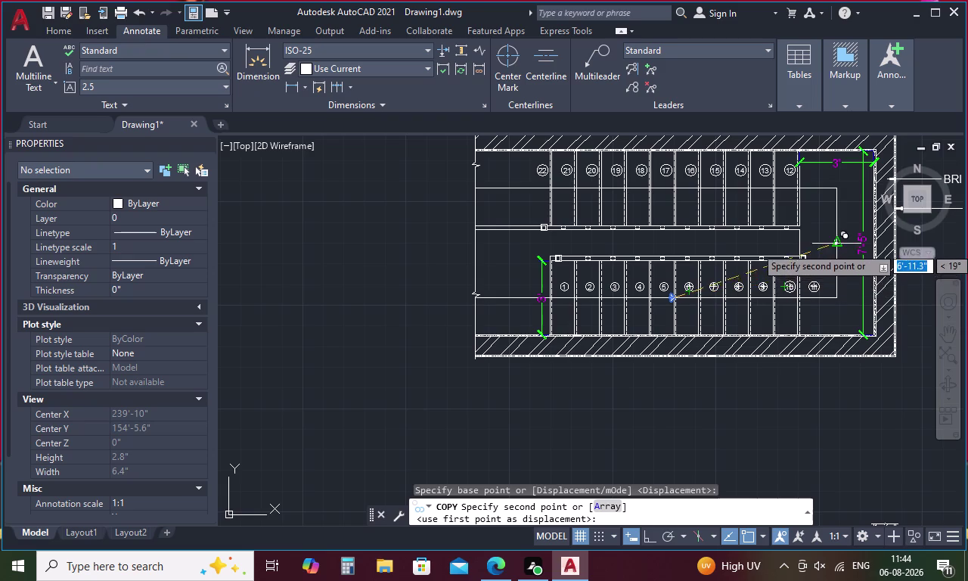
scroll(up, 3)
scroll(up, 3)
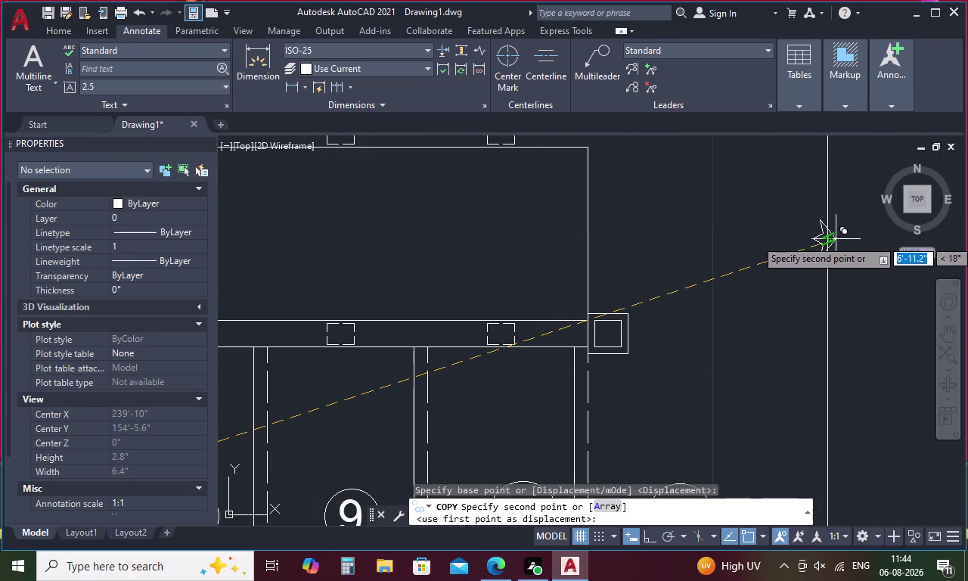
middle_drag(824, 241, 748, 277)
scroll(up, 3)
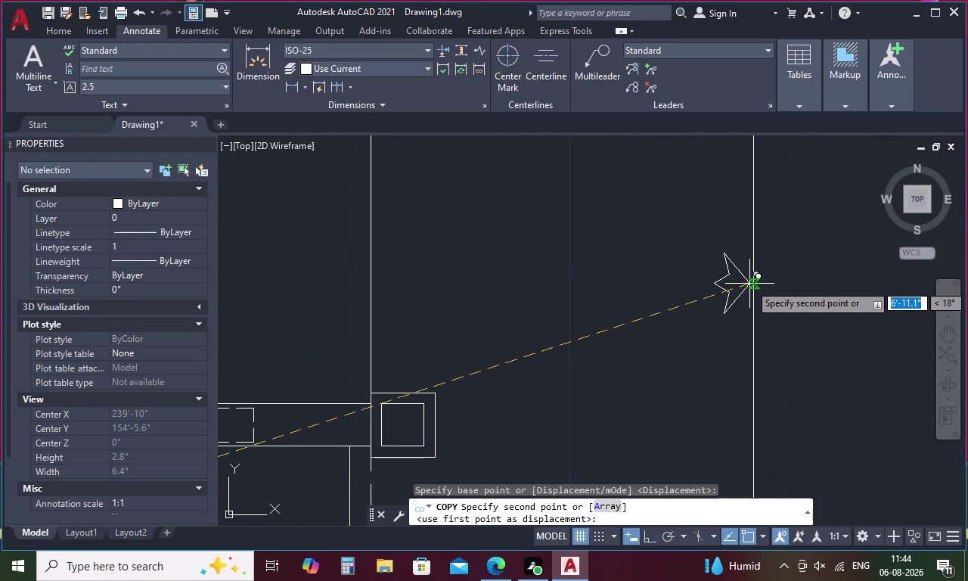
click(754, 269)
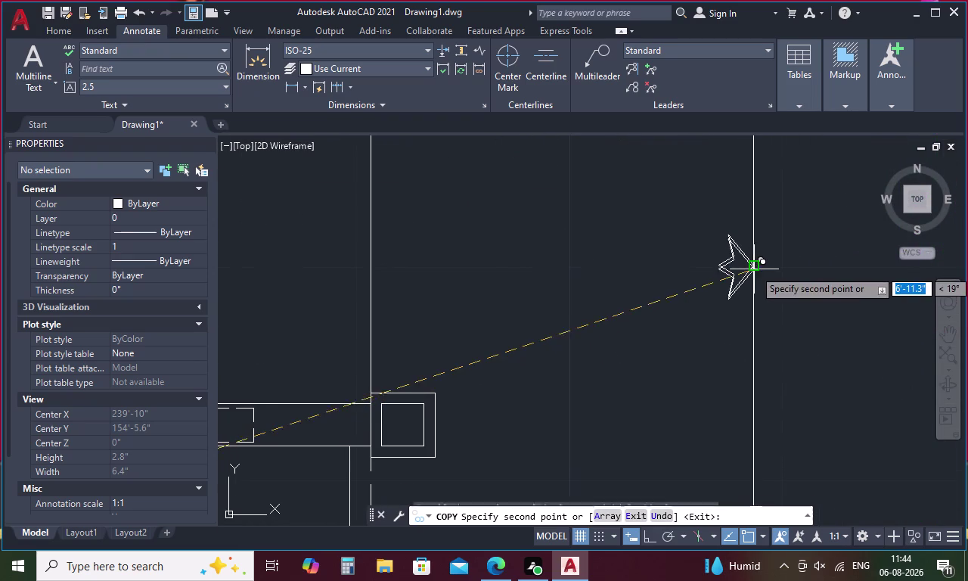
key(Escape)
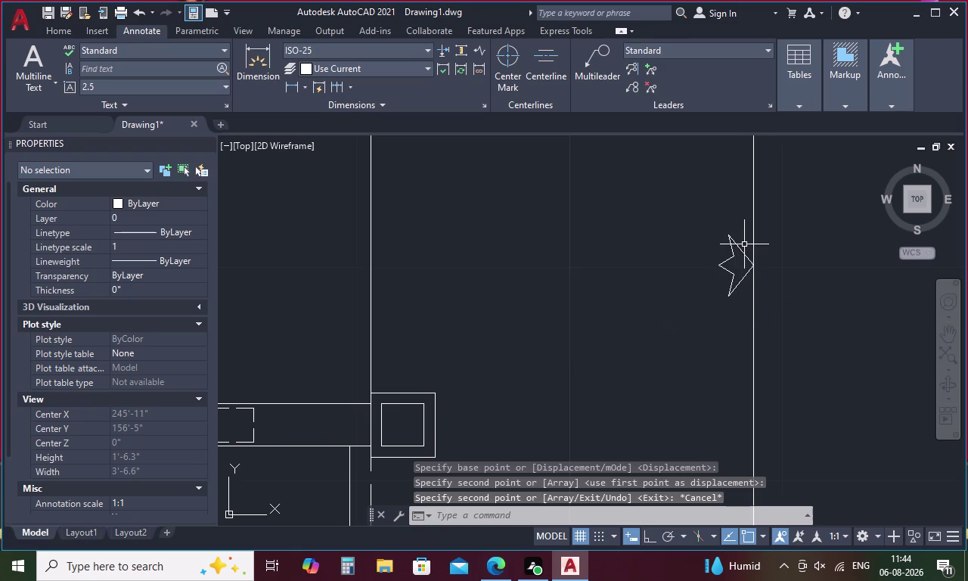
click(743, 253)
Rotate the copied arrow about its tip, with Ortho on, to point upward.
right_click(743, 254)
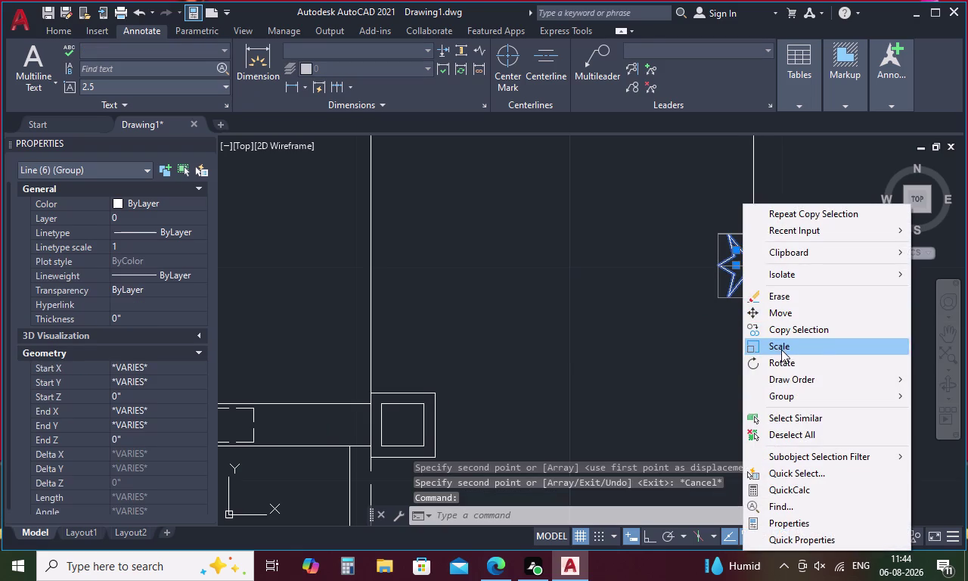
click(781, 361)
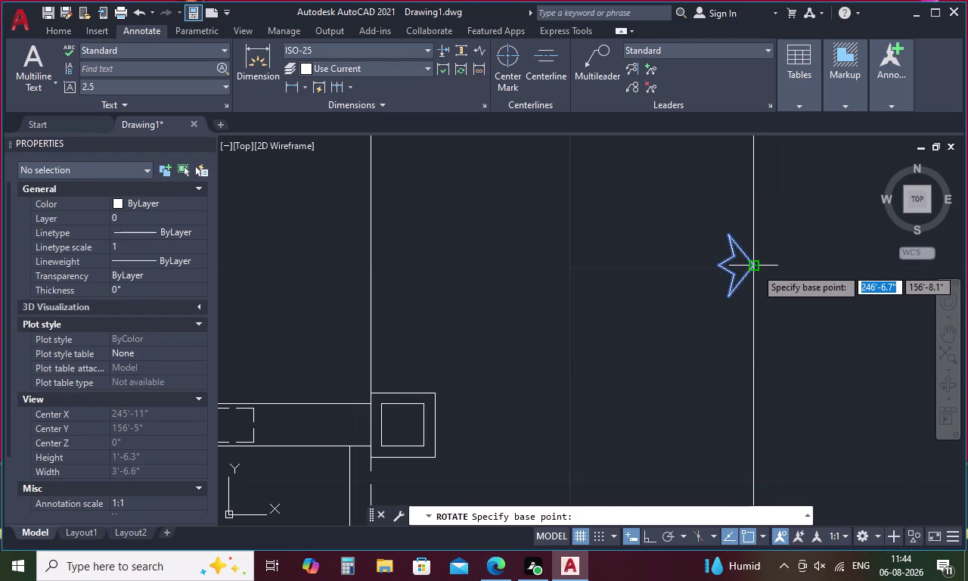
click(755, 268)
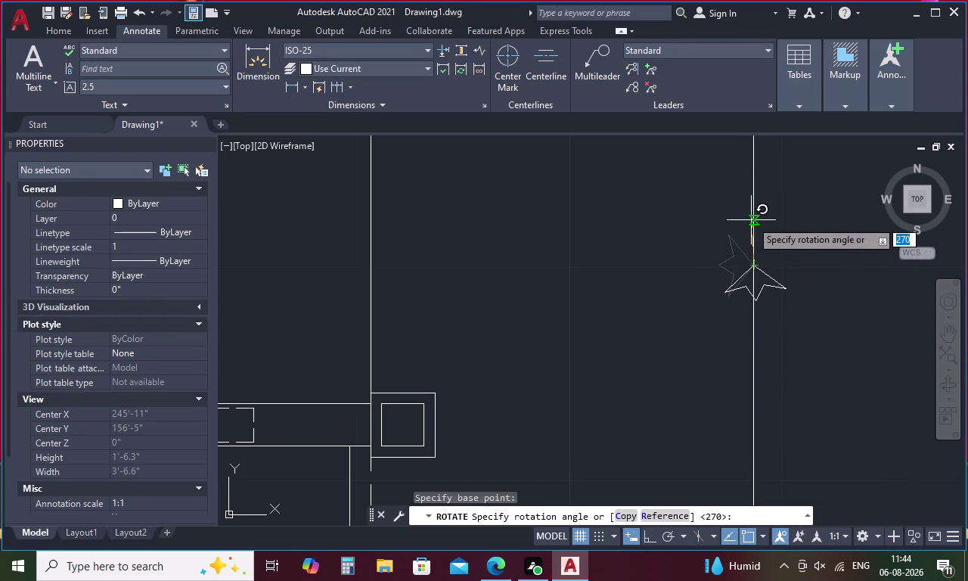
key(F8)
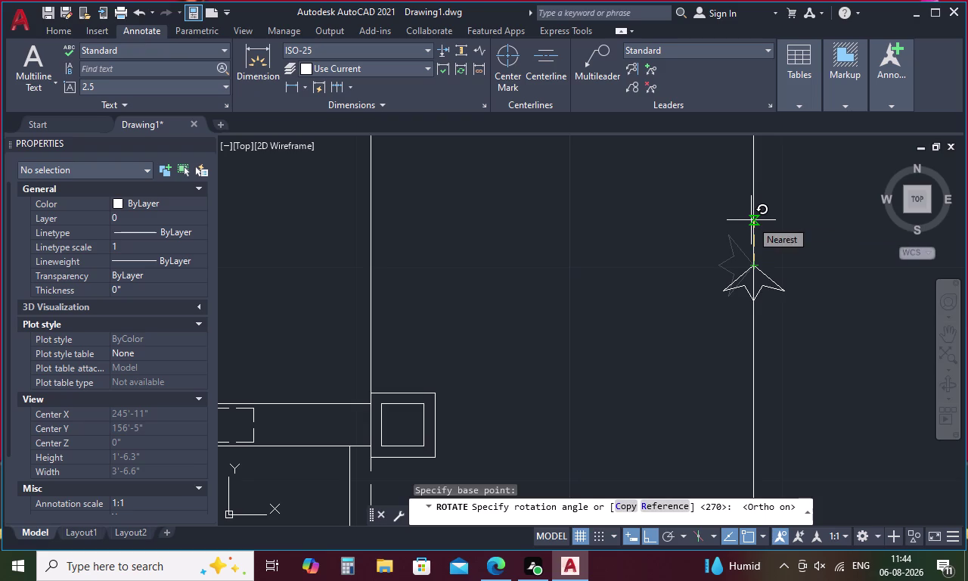
click(751, 220)
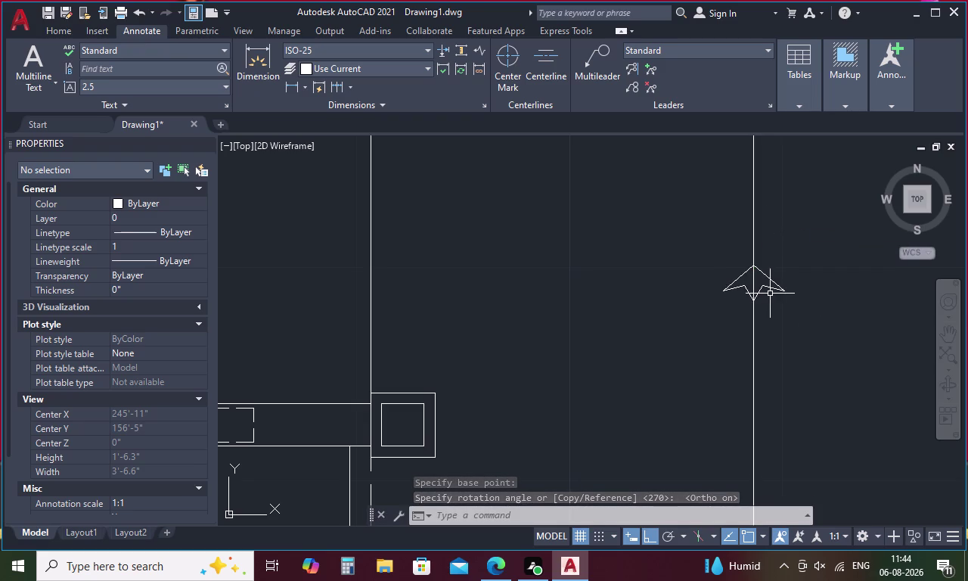
click(773, 284)
Copy the upward arrow, based at its tip, onto the line beside tread 22.
right_click(774, 285)
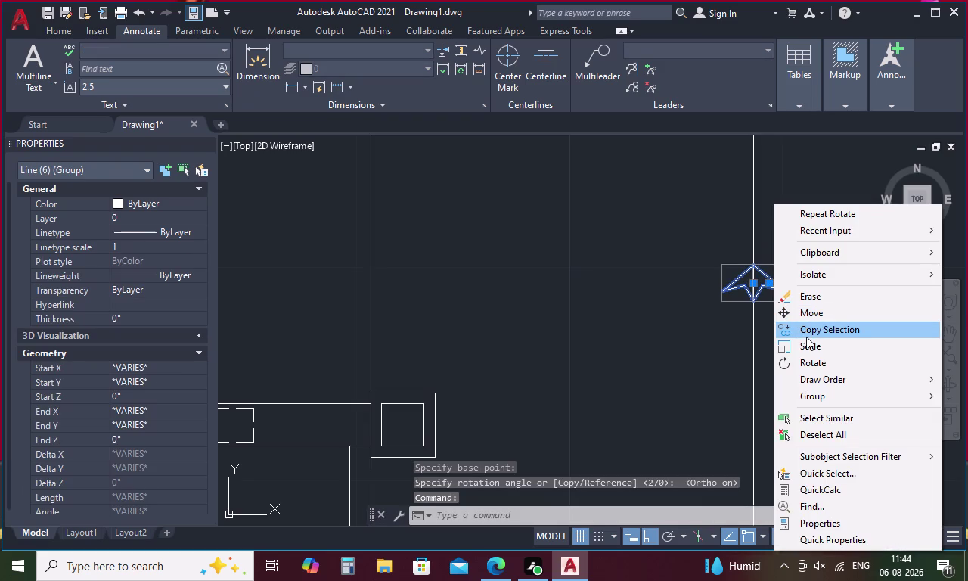
click(808, 327)
click(752, 269)
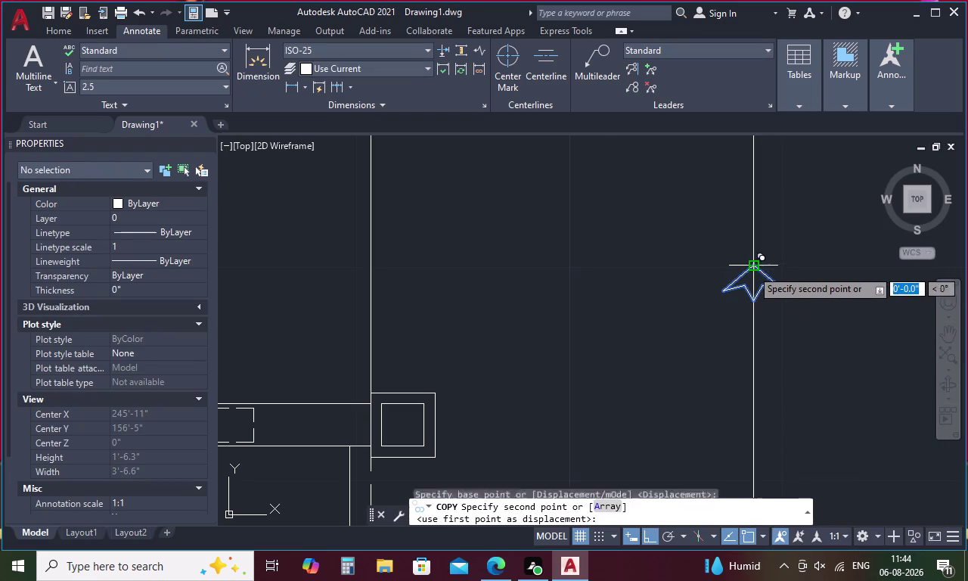
scroll(down, 3)
middle_drag(731, 267, 800, 431)
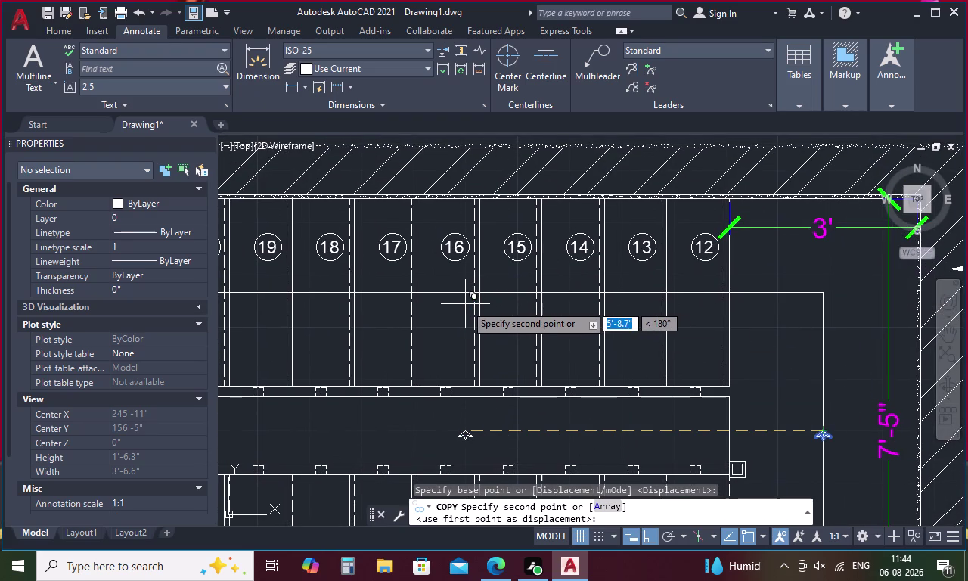
middle_drag(485, 300, 710, 300)
middle_drag(488, 303, 723, 303)
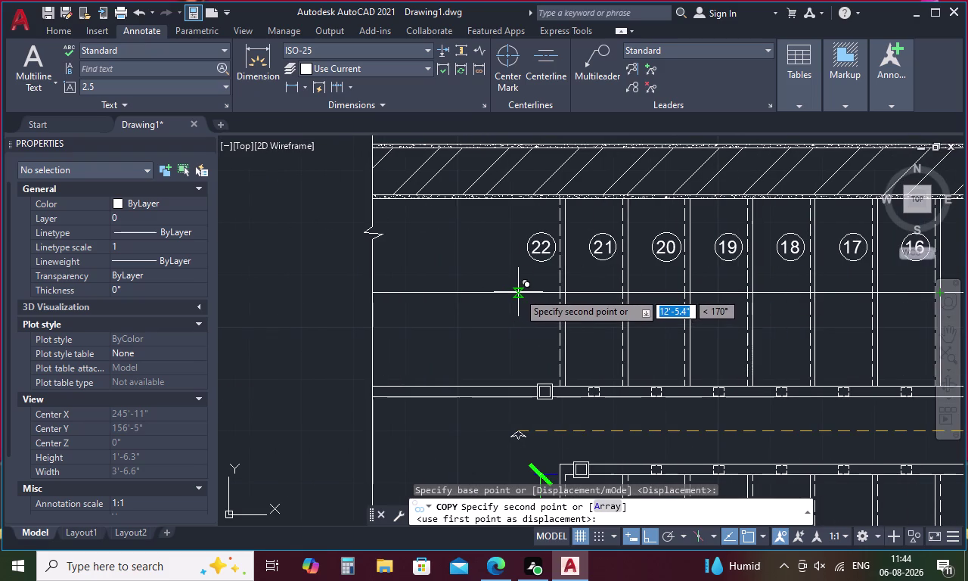
click(518, 292)
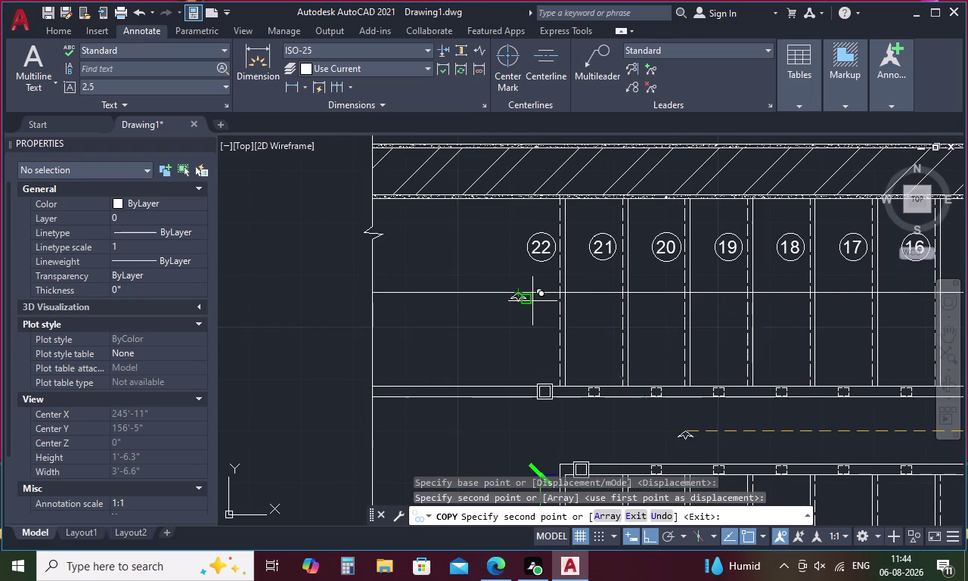
key(Escape)
click(520, 295)
right_click(520, 295)
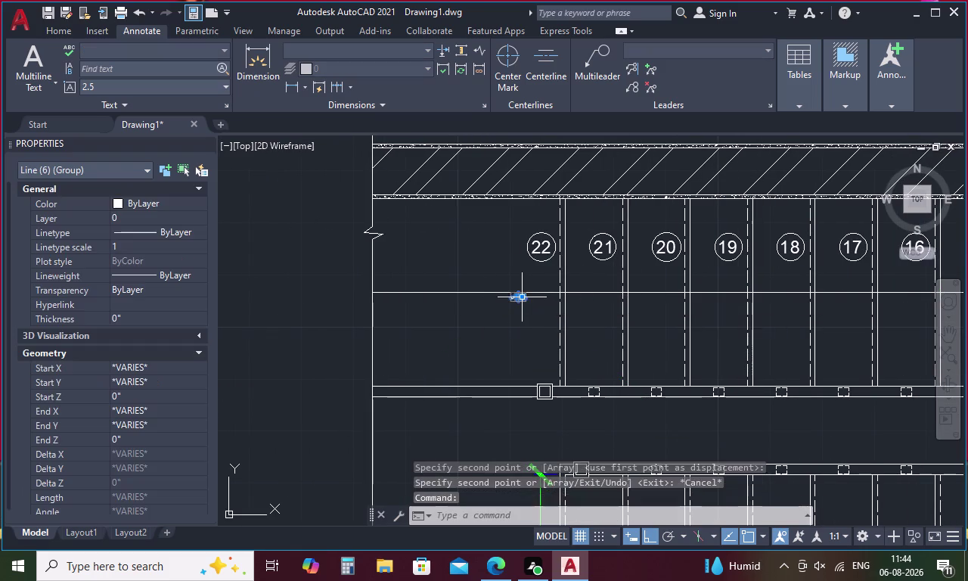
click(571, 354)
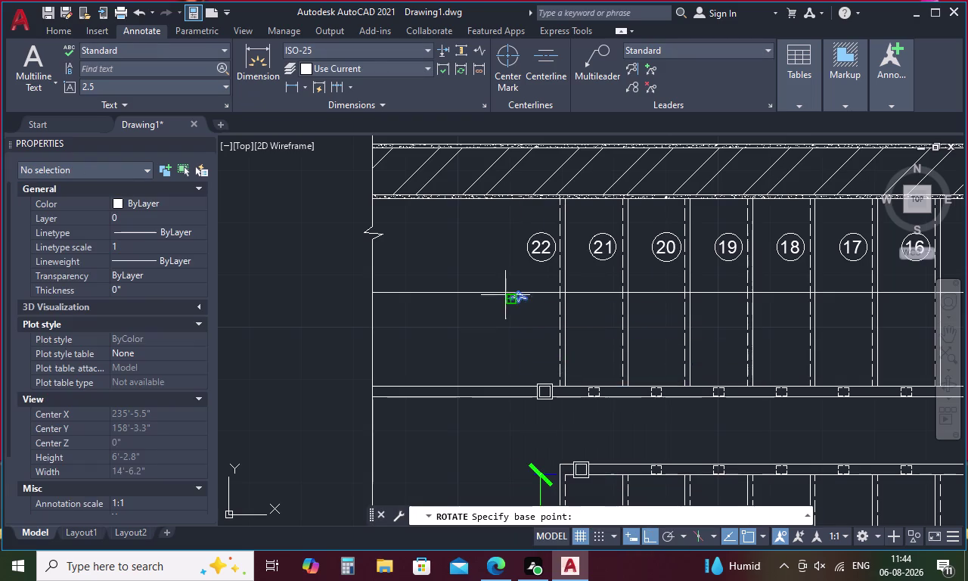
Rotate the arrow beside tread 22 about its tip so it points left.
scroll(up, 3)
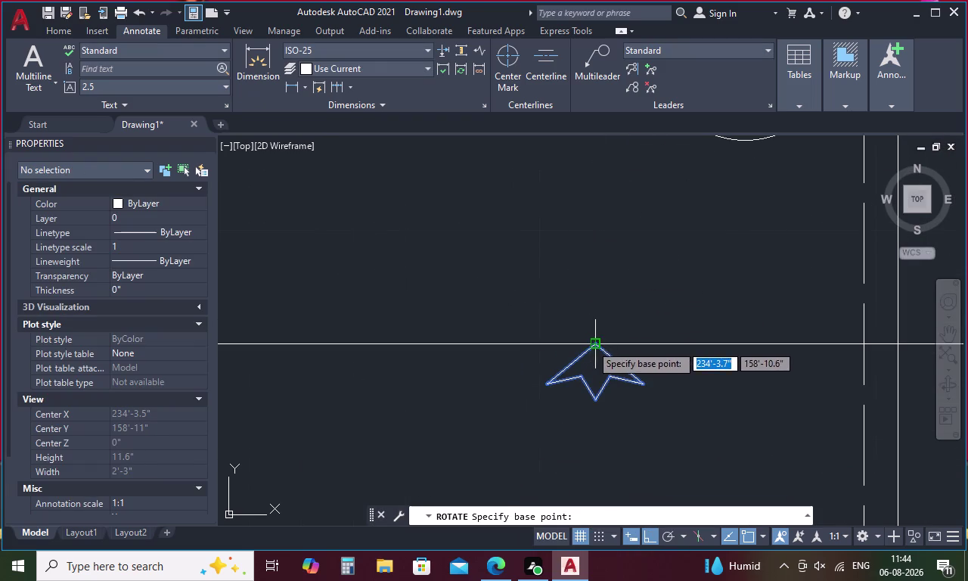
click(591, 344)
click(591, 308)
scroll(down, 3)
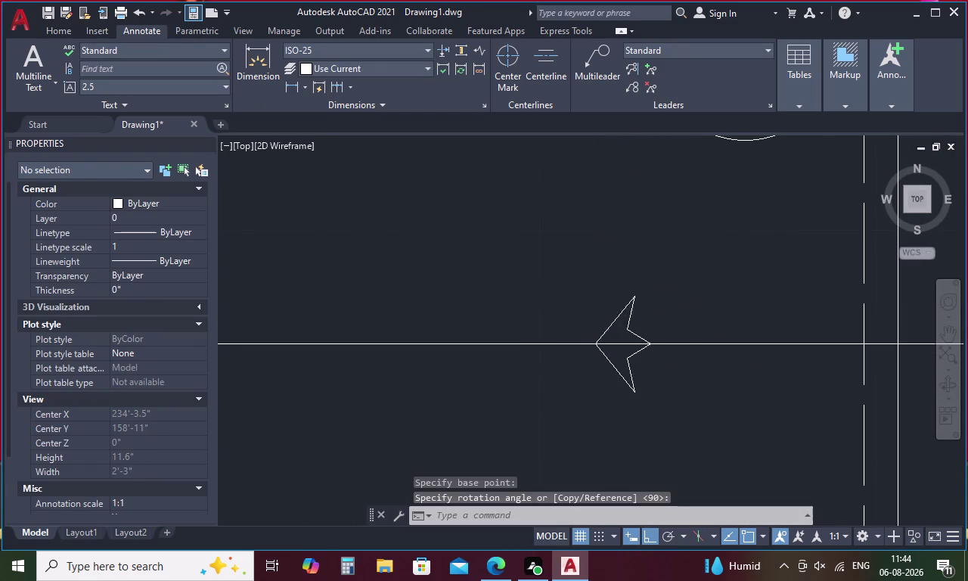
scroll(down, 3)
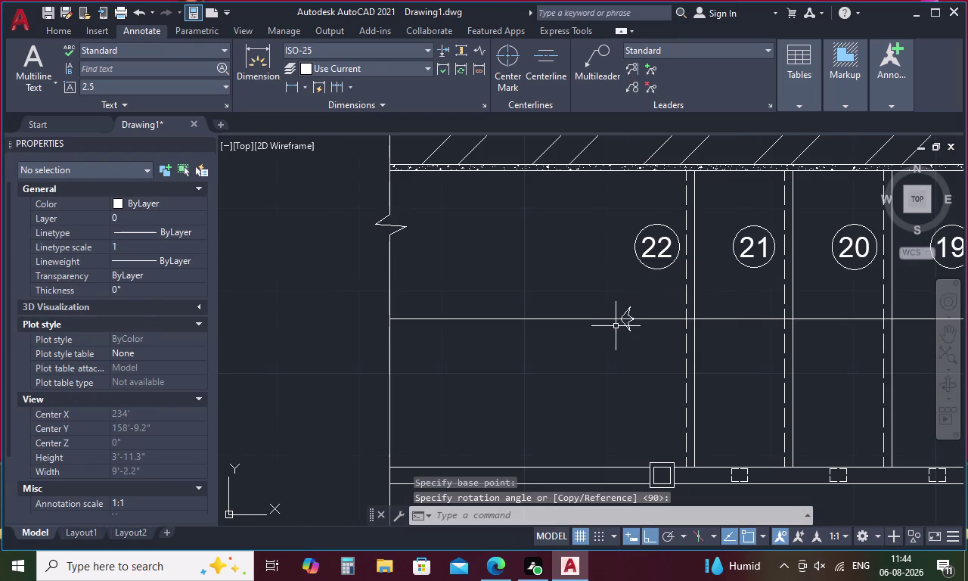
Trim the walking line left of the arrow and a line by the left 3' dimension.
key(t)
key(r)
key(space)
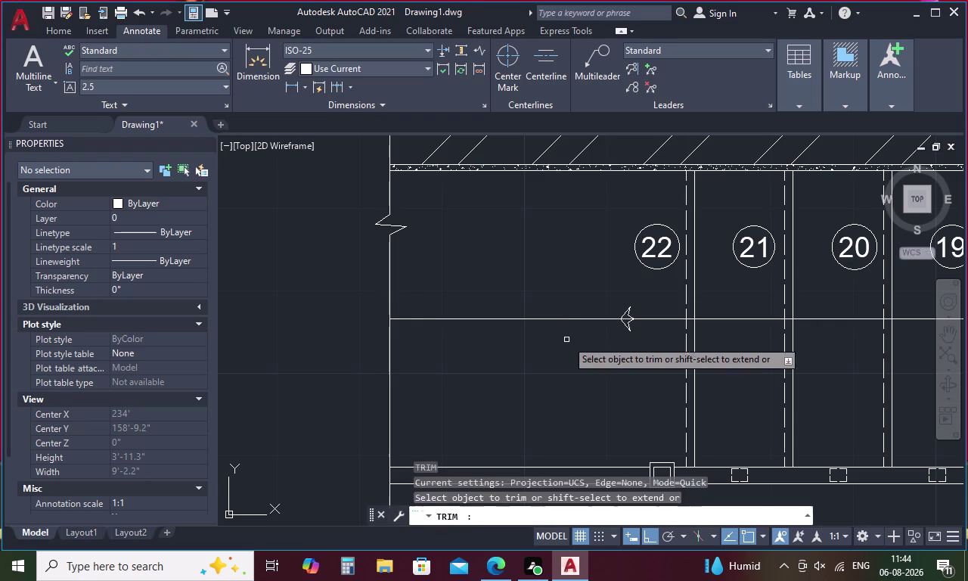
click(560, 316)
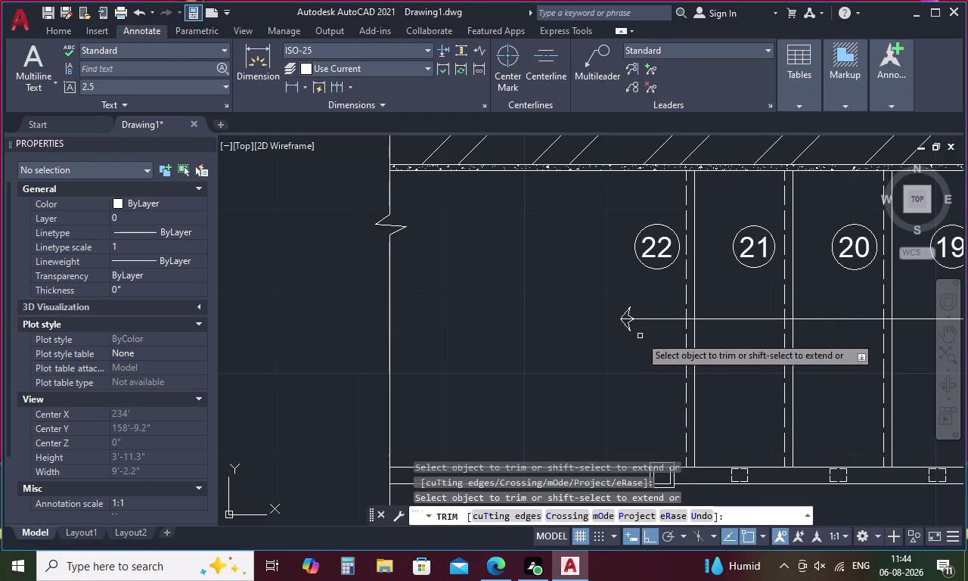
scroll(down, 3)
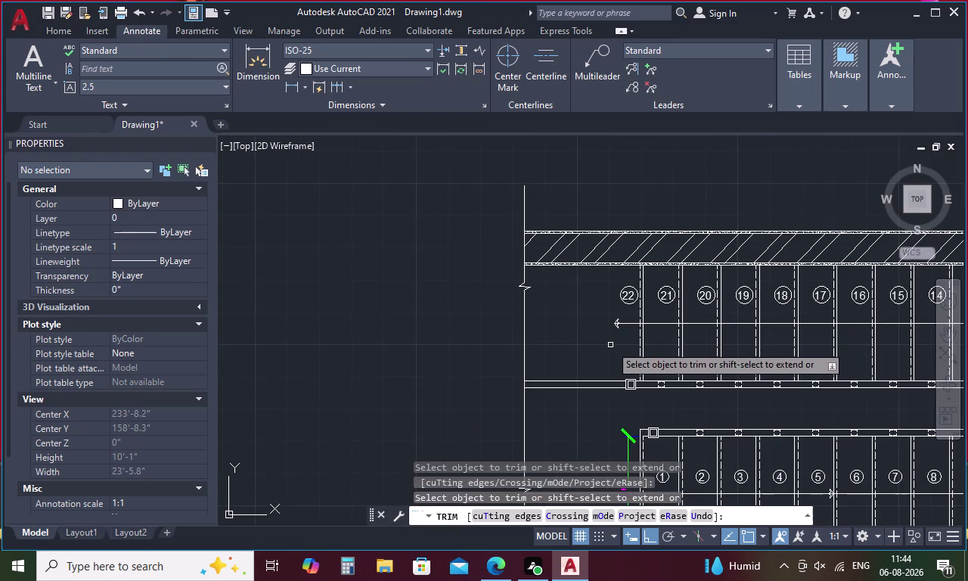
middle_drag(609, 338, 563, 234)
middle_drag(587, 377, 566, 335)
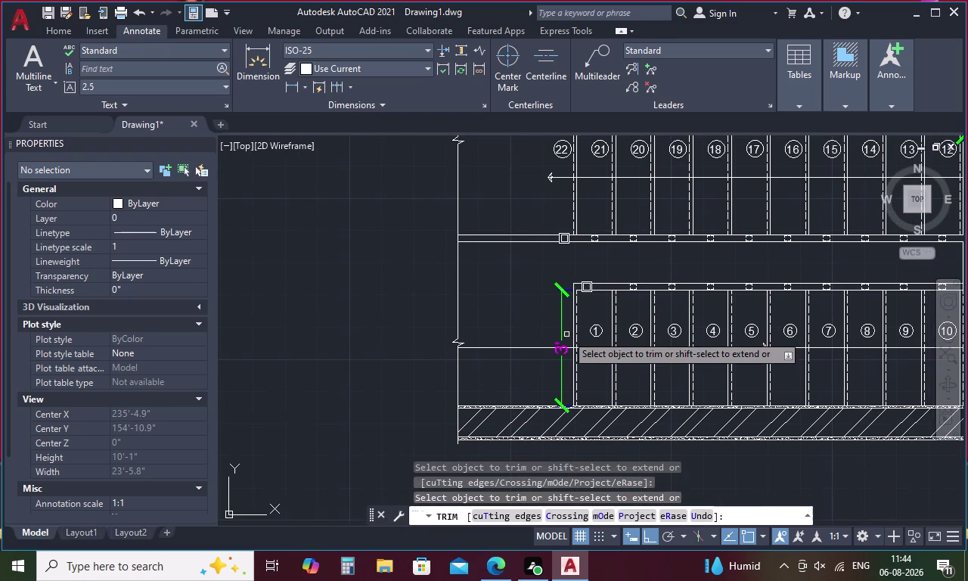
click(523, 348)
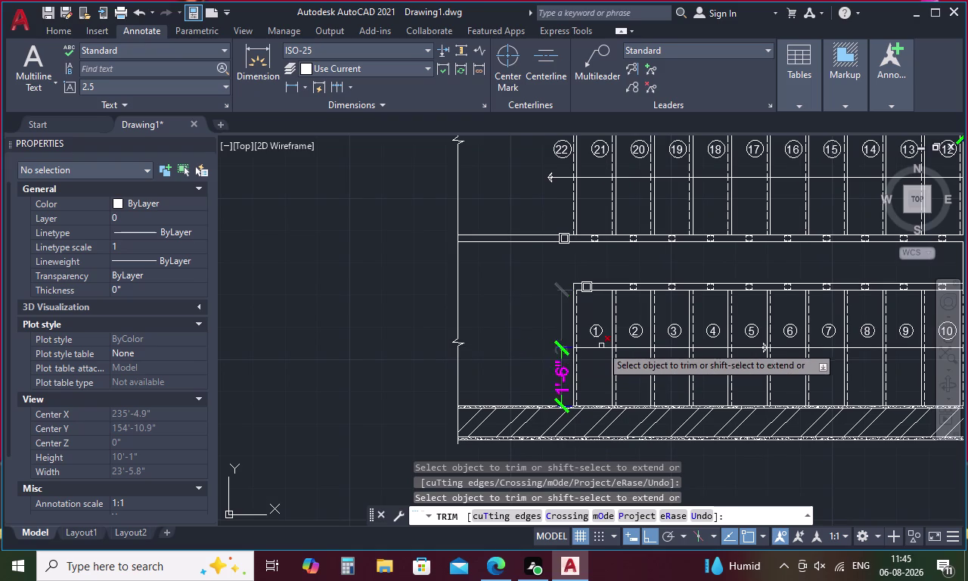
key(Escape)
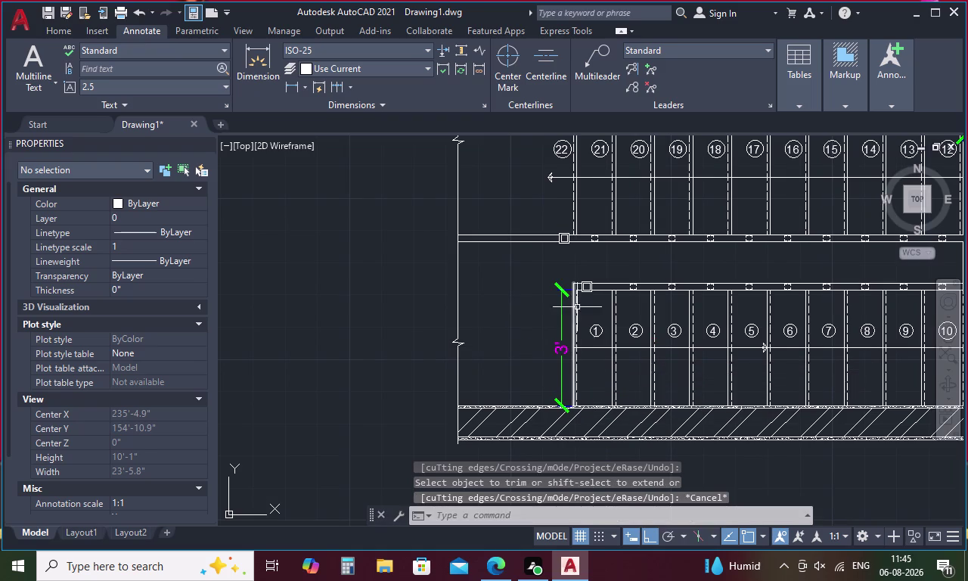
scroll(down, 3)
key(Escape)
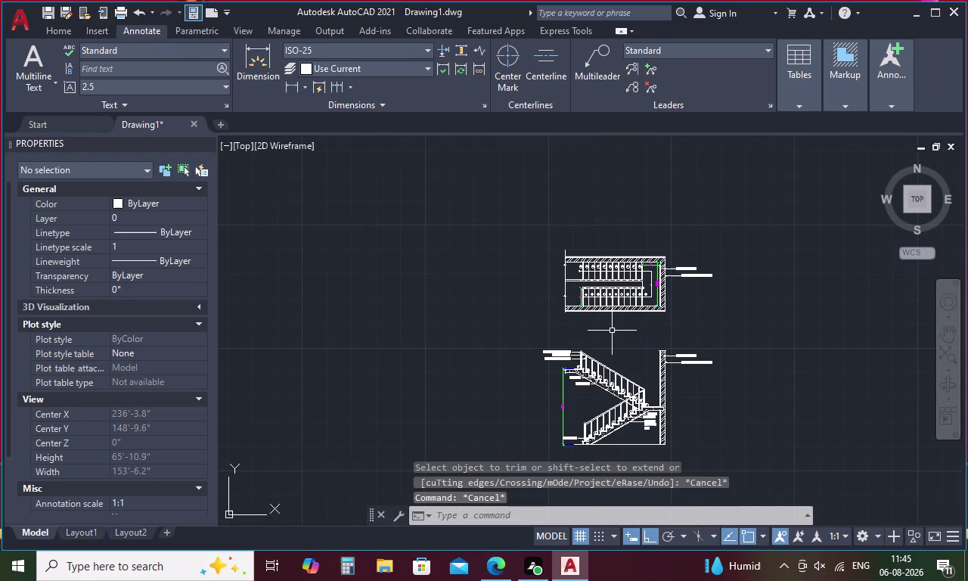
Create a multiline text box below the staircase plan reading PLAN.
text(T)
key(space)
drag(594, 320, 596, 319)
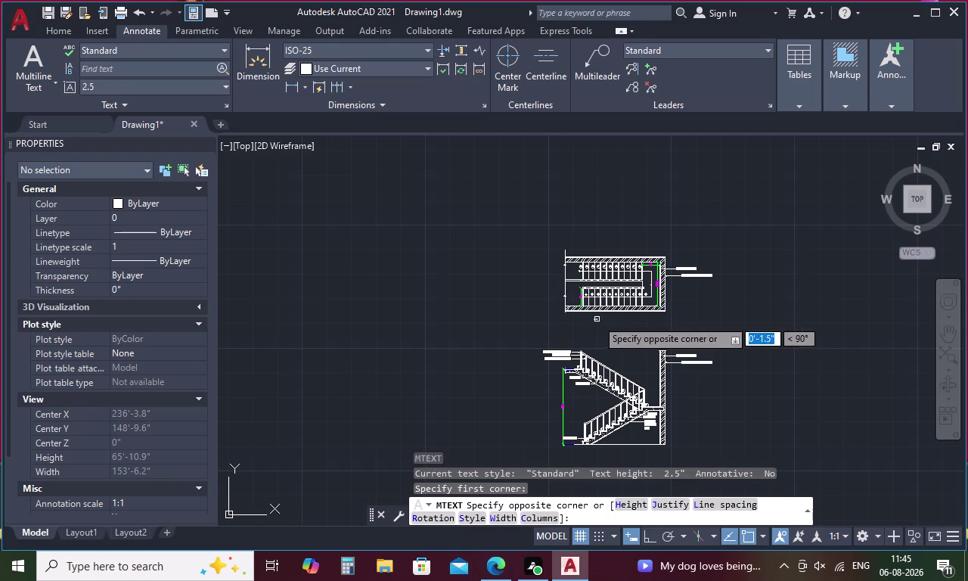
drag(596, 320, 654, 325)
click(654, 325)
text(P)
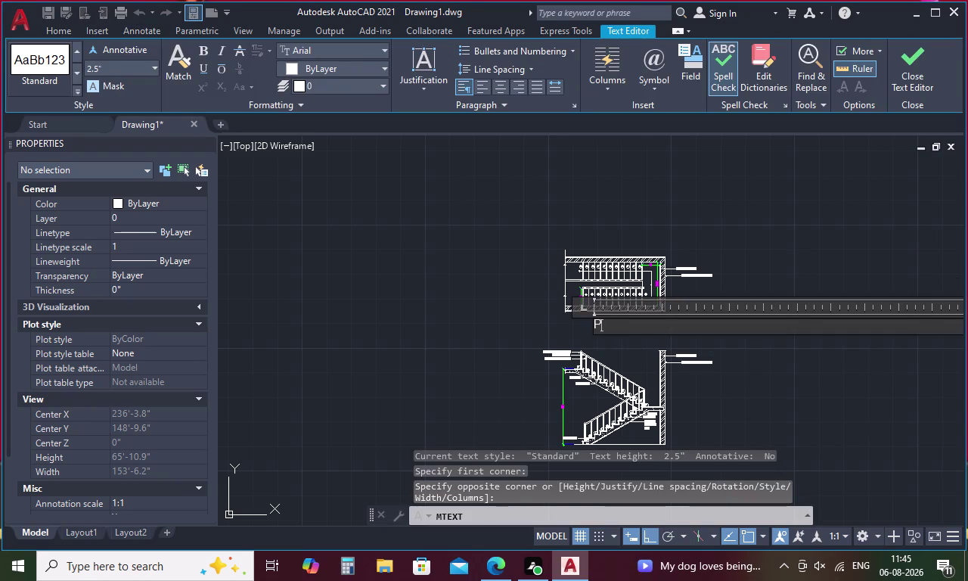
text(L)
text(AN)
scroll(up, 3)
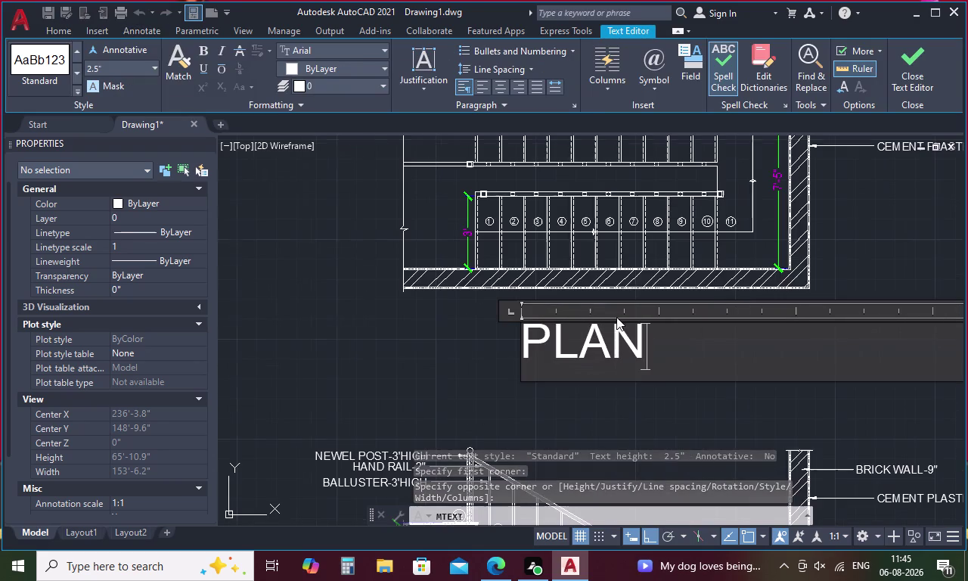
Make the PLAN text 8 inches high and bold, then close the editor.
drag(648, 324, 491, 338)
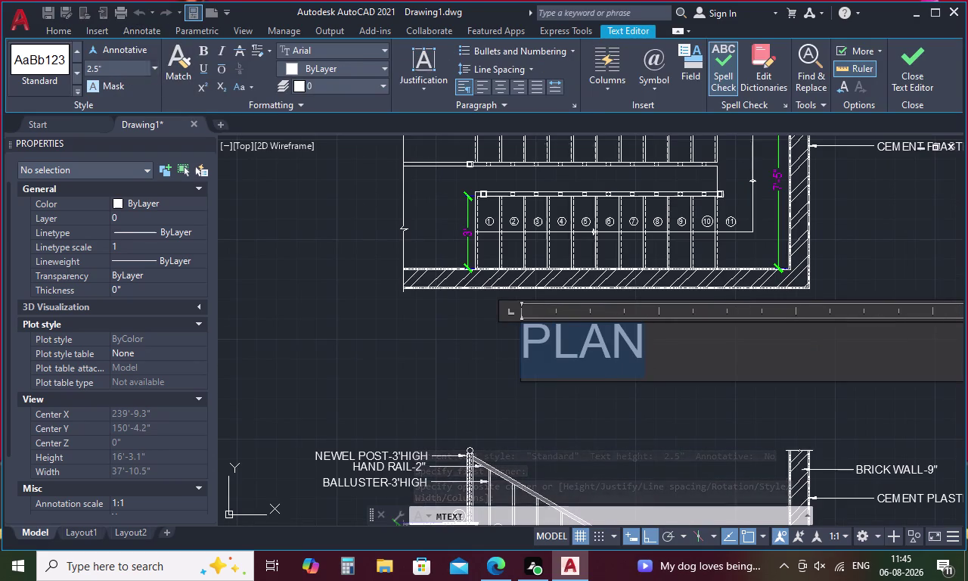
click(129, 65)
key(BackSpace)
key(8)
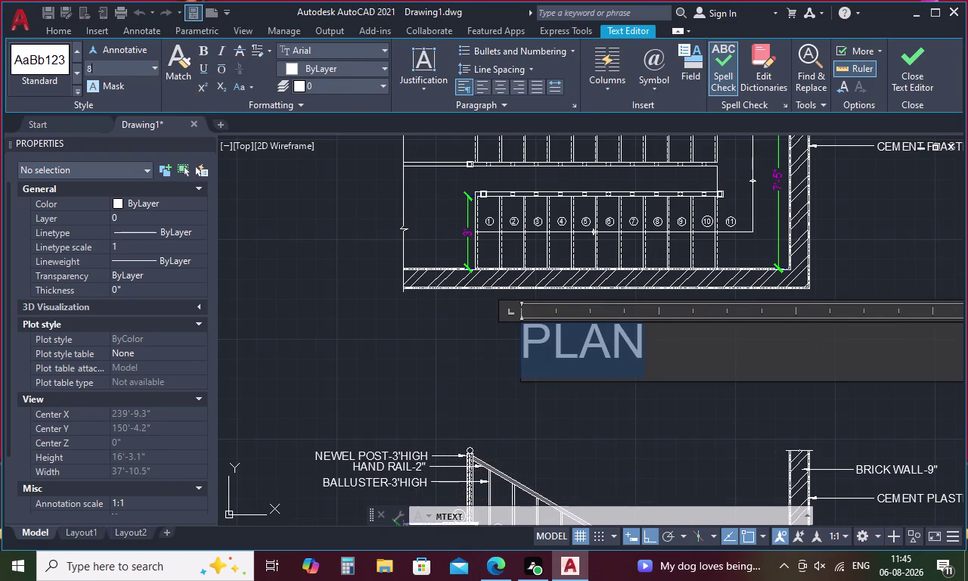
key(Return)
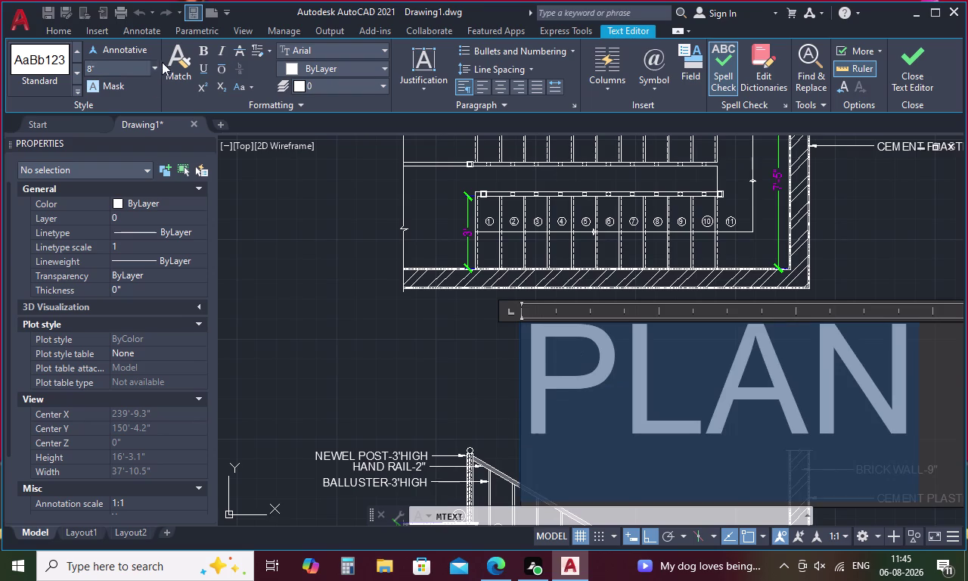
click(204, 50)
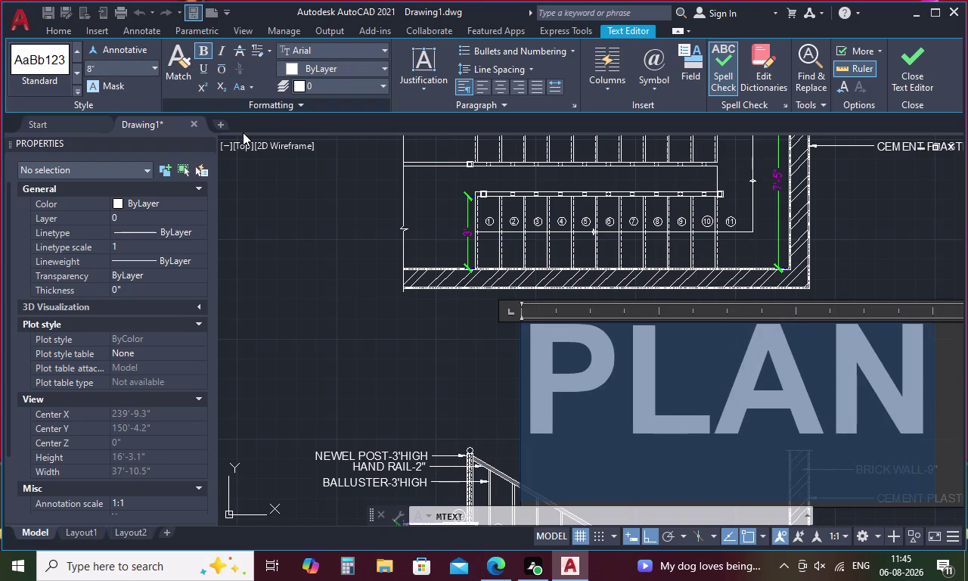
key(Return)
click(333, 288)
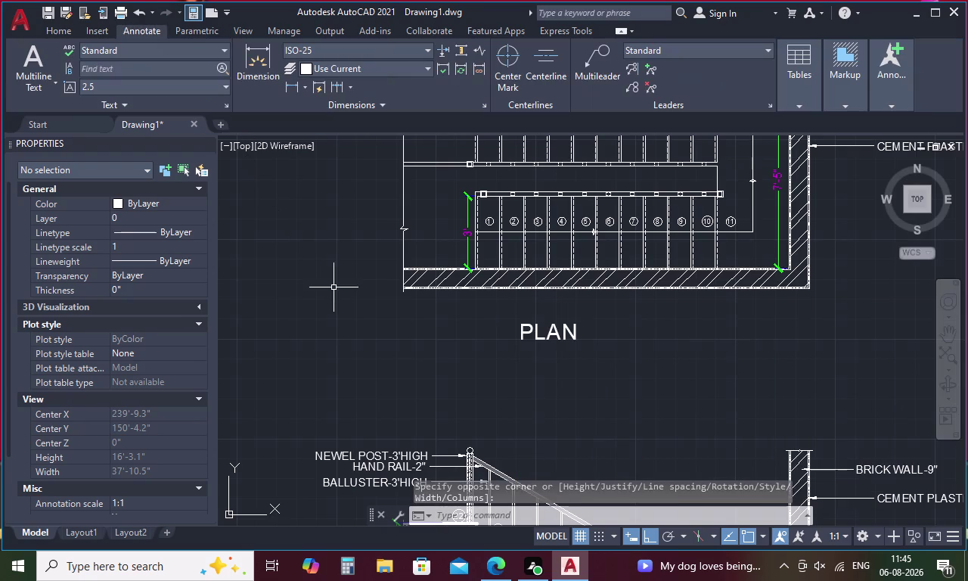
Move the PLAN title so it sits centred under the stair plan.
click(552, 335)
right_click(553, 334)
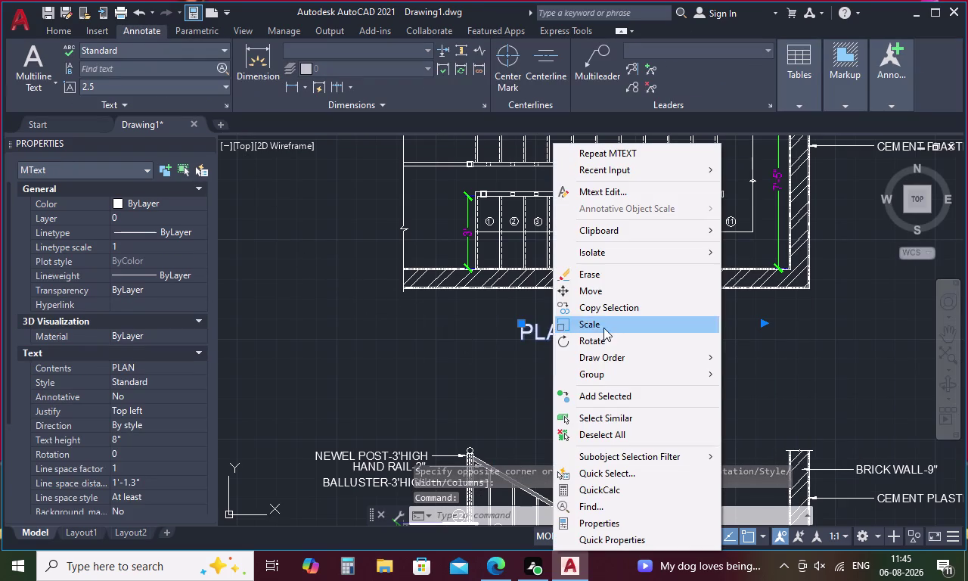
click(607, 292)
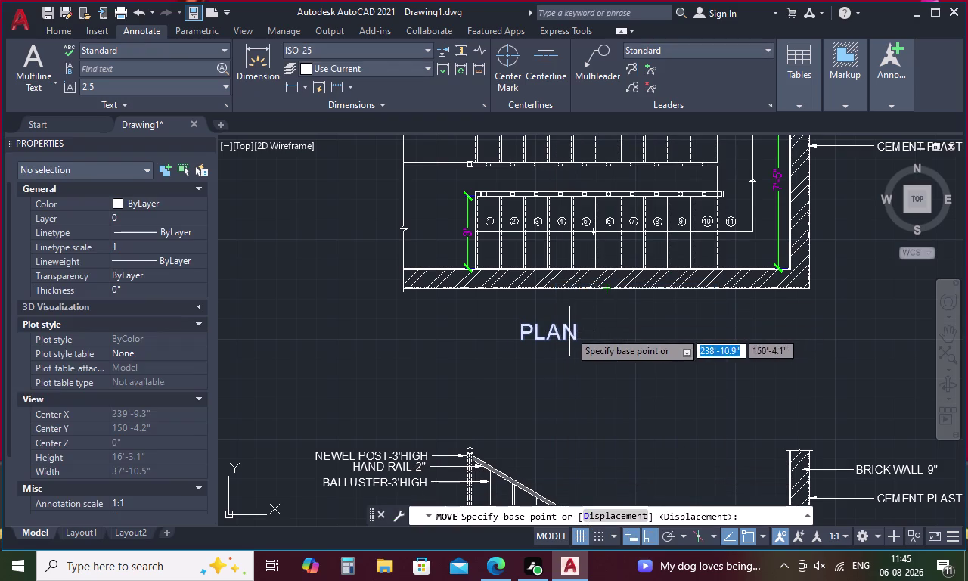
click(570, 331)
click(603, 332)
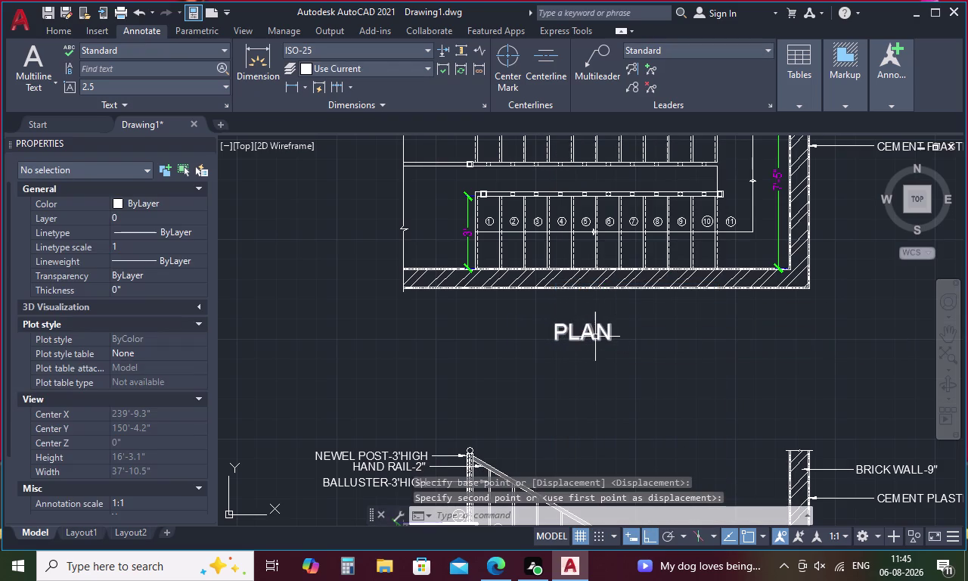
Start copying the PLAN title and pick the copy's base point.
click(594, 335)
right_click(594, 335)
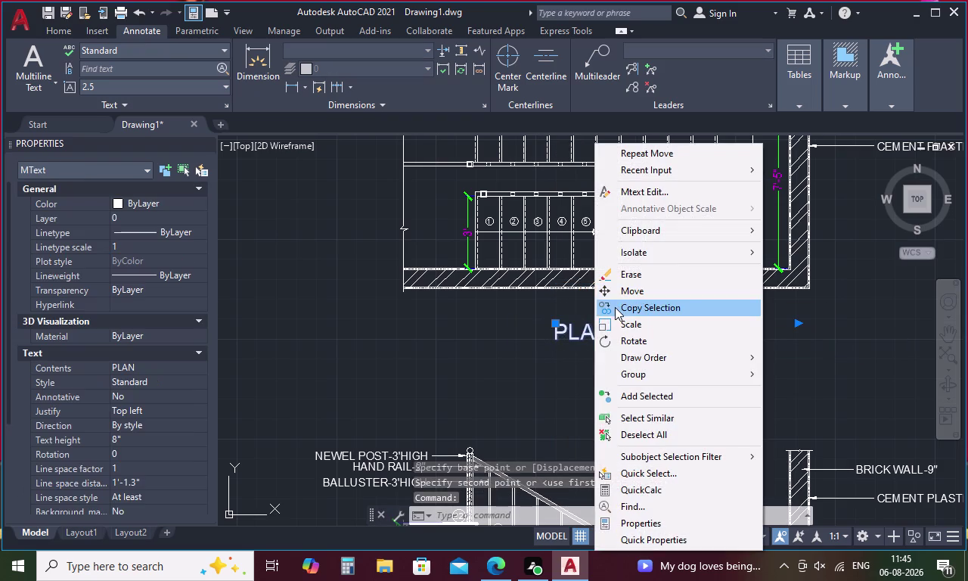
click(615, 307)
click(558, 328)
Place the copied title beneath the section drawing.
scroll(down, 3)
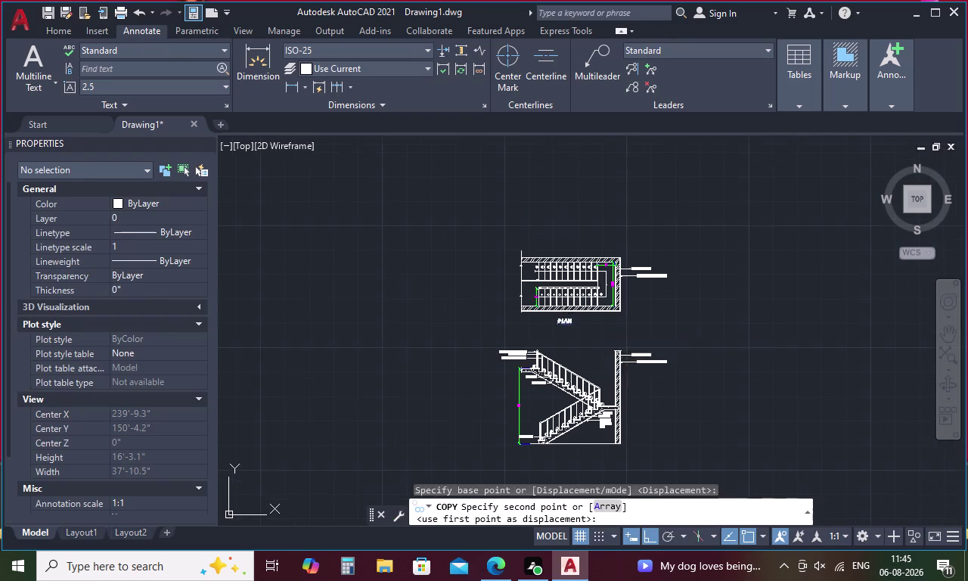
middle_drag(574, 357, 550, 258)
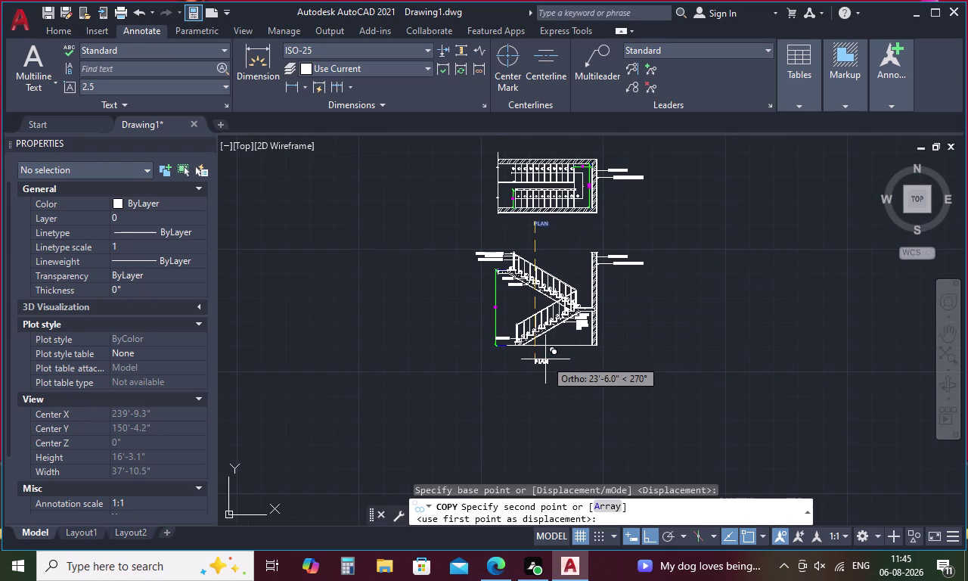
click(546, 359)
key(Escape)
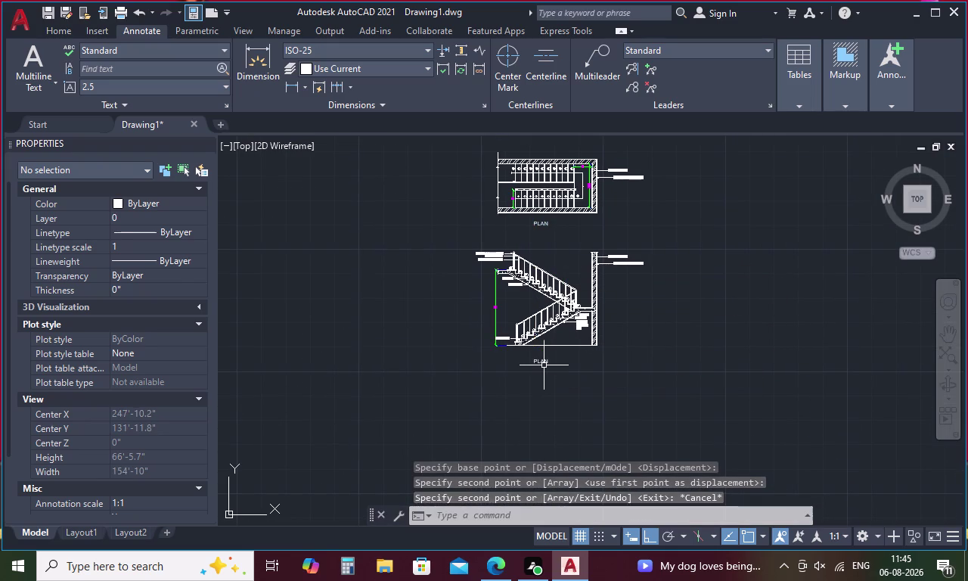
Change the copied title's wording from PLAN to SECTION.
double_click(543, 365)
click(575, 363)
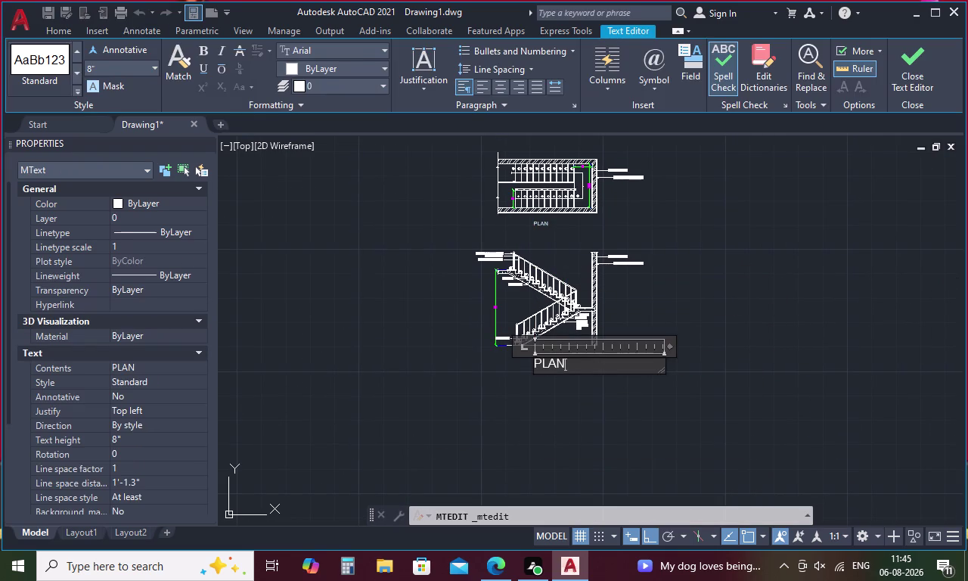
key(BackSpace)
key(BackSpace)
key(BackSpace)
text(SE)
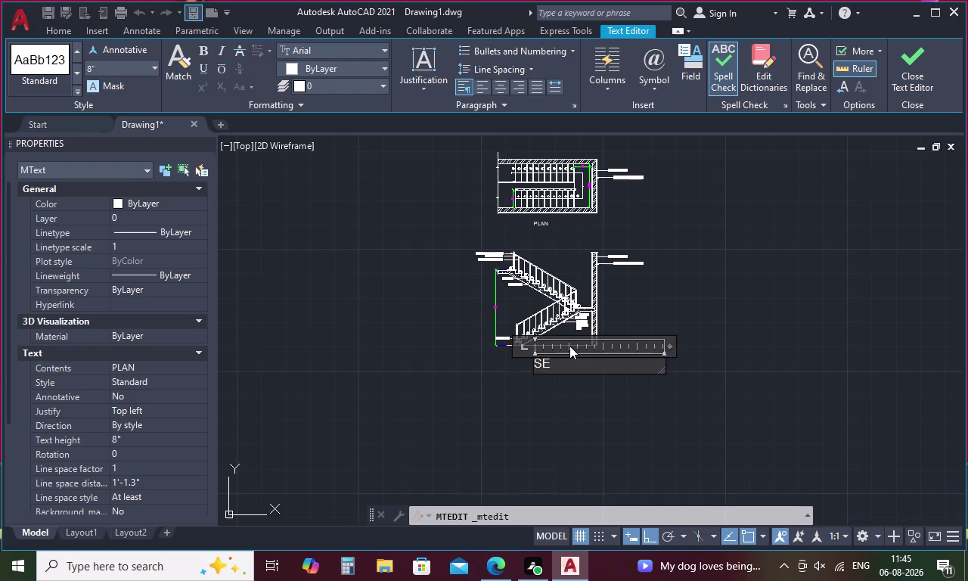
key(c)
key(t)
text(ION)
click(696, 316)
scroll(up, 3)
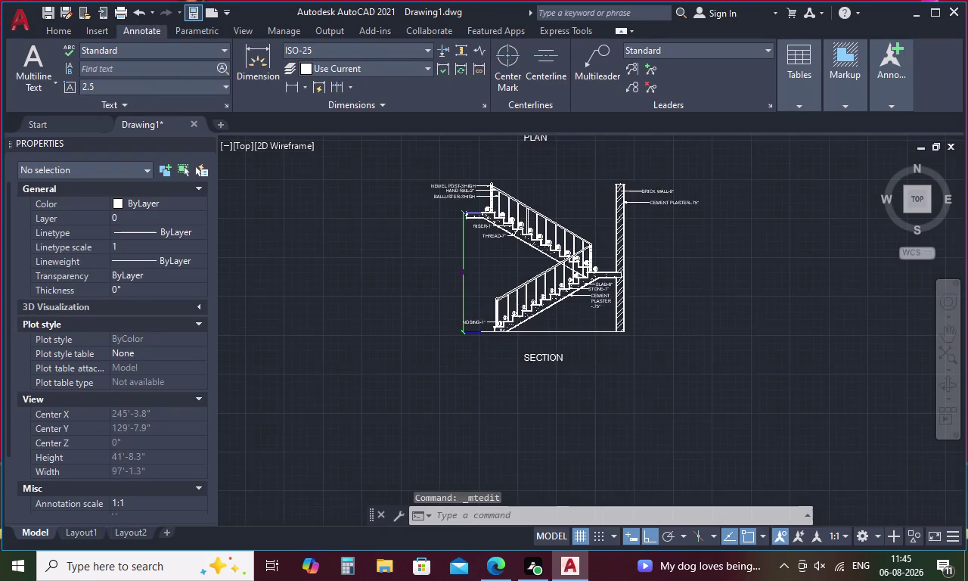
Move the SECTION title to centre it under the section drawing.
click(543, 354)
right_click(544, 354)
click(596, 291)
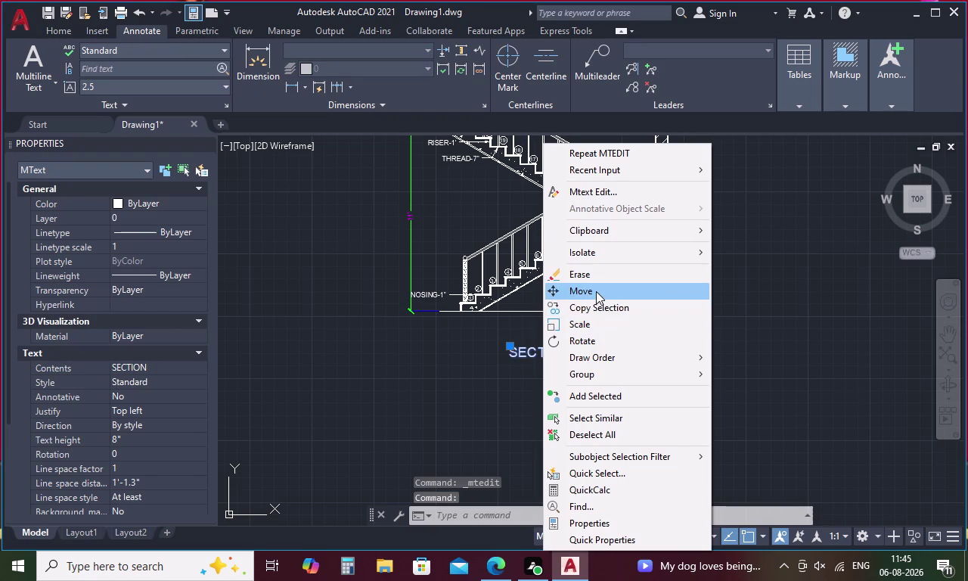
click(510, 344)
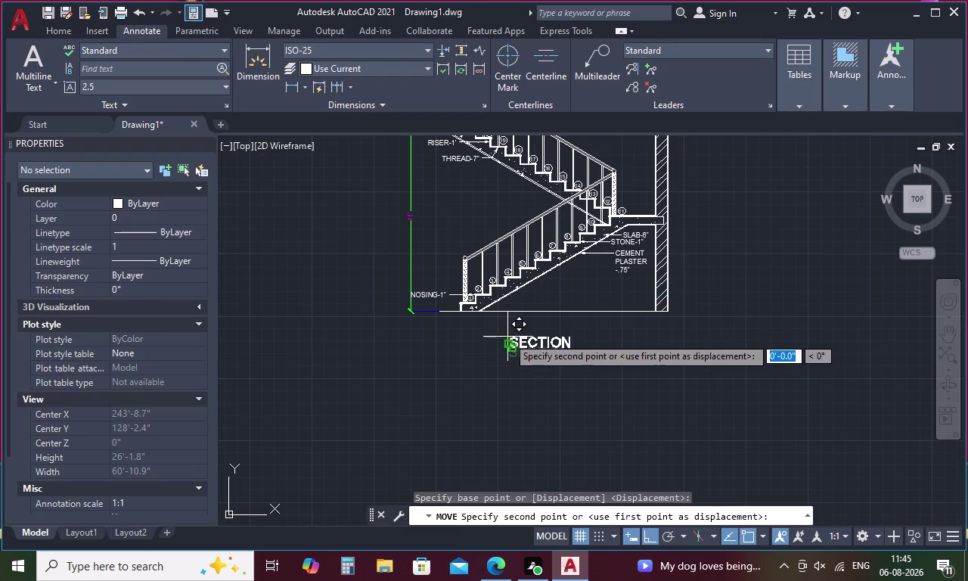
click(506, 332)
Select both drawings, clear the selection, and begin saving with Ctrl+S.
scroll(down, 3)
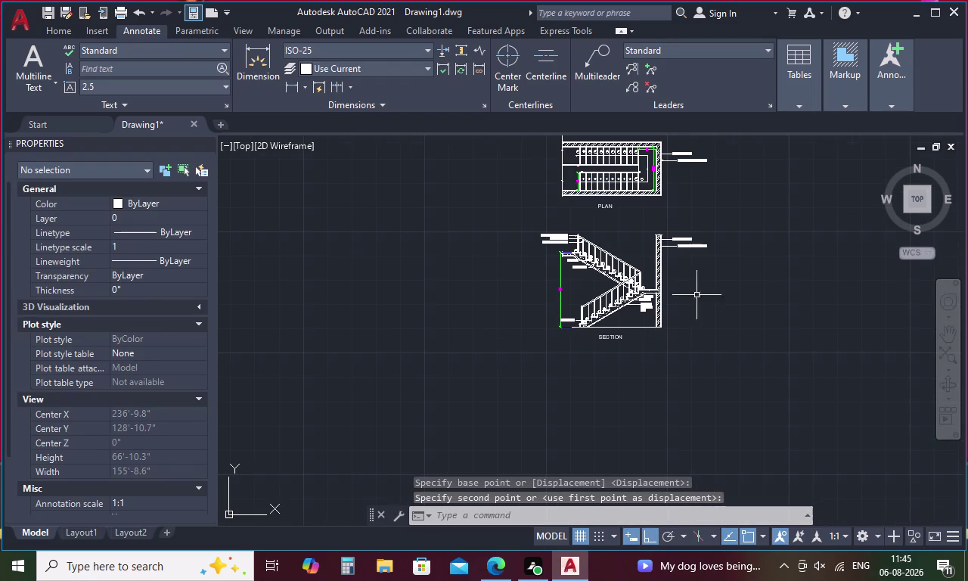
middle_drag(705, 282, 703, 349)
key(Escape)
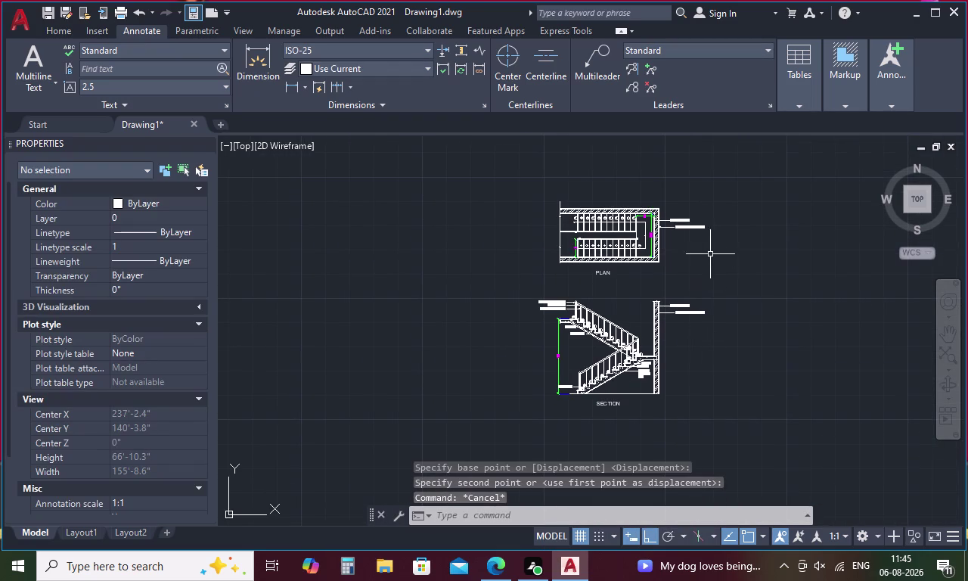
drag(724, 183, 463, 158)
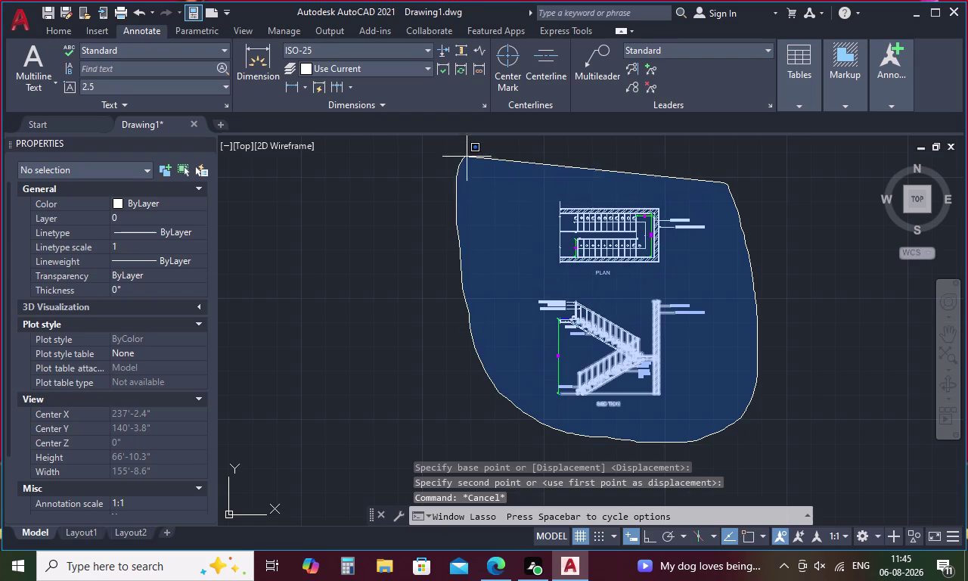
drag(464, 157, 500, 149)
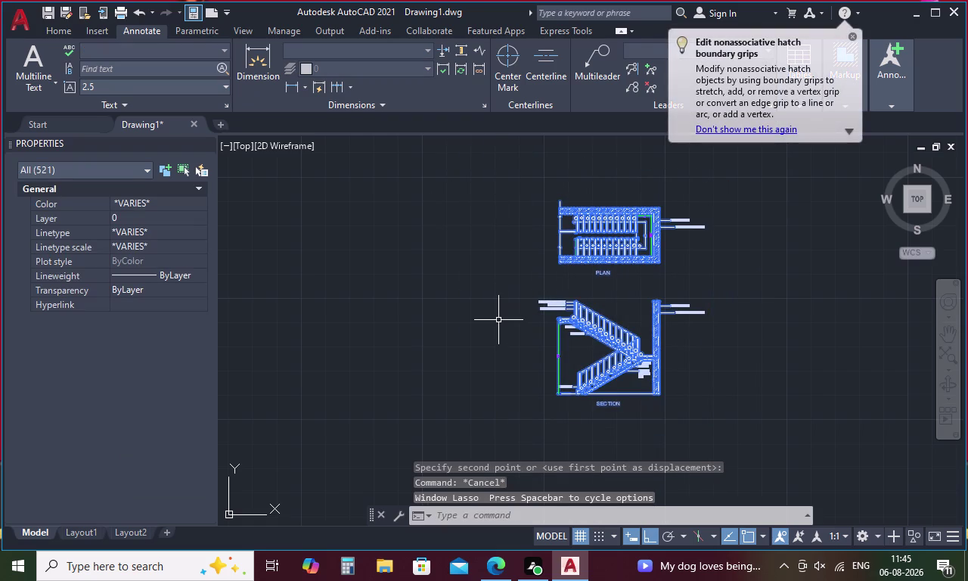
key(Escape)
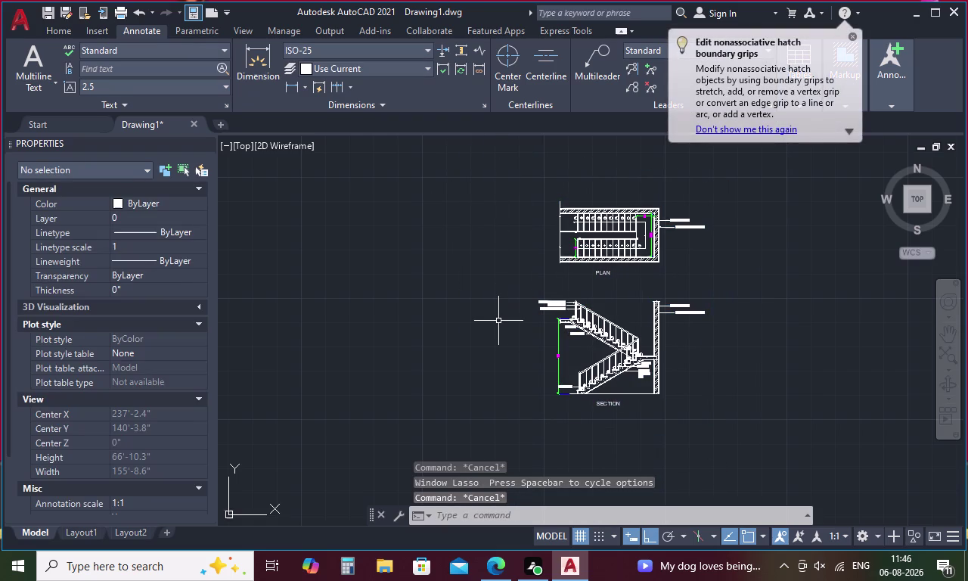
key(ctrl+c)
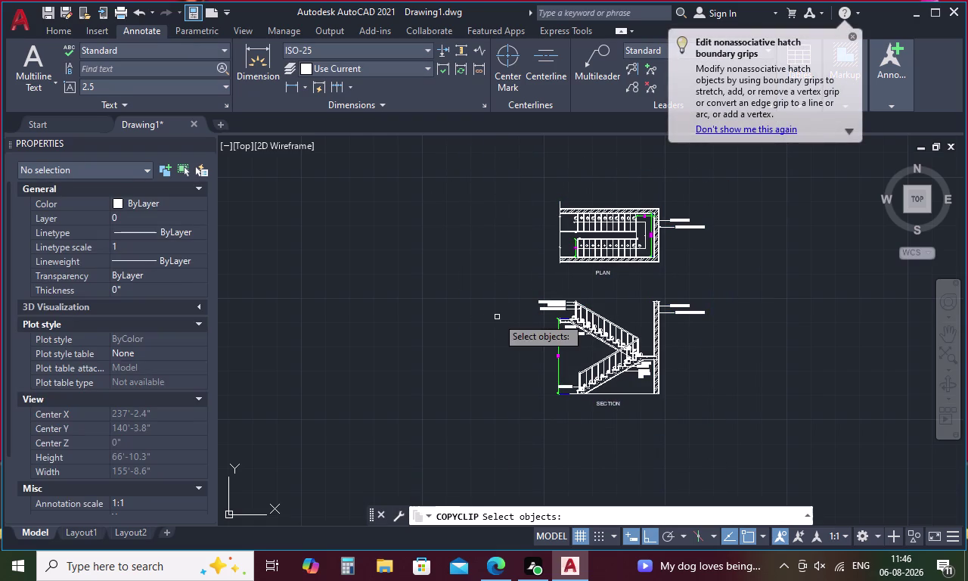
key(Escape)
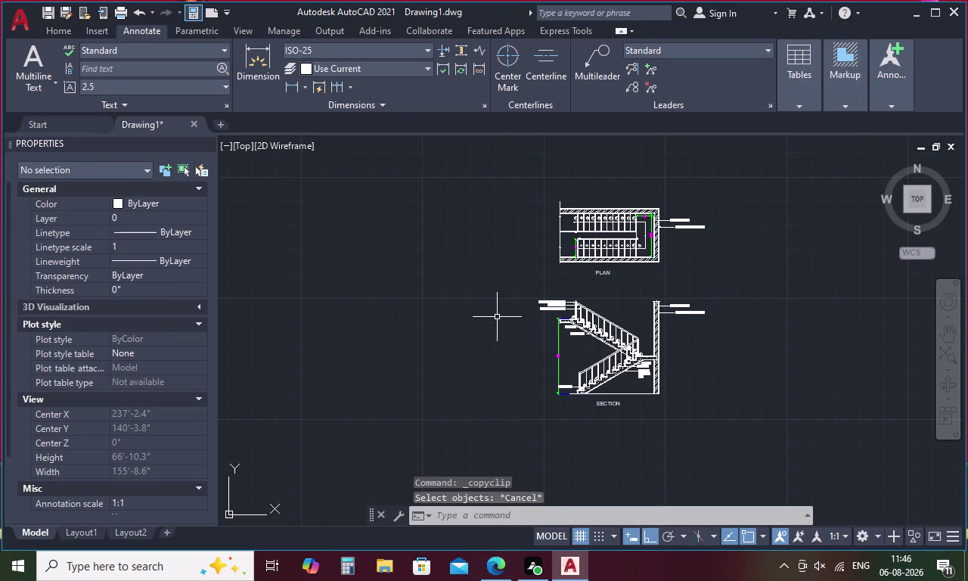
key(ctrl+s)
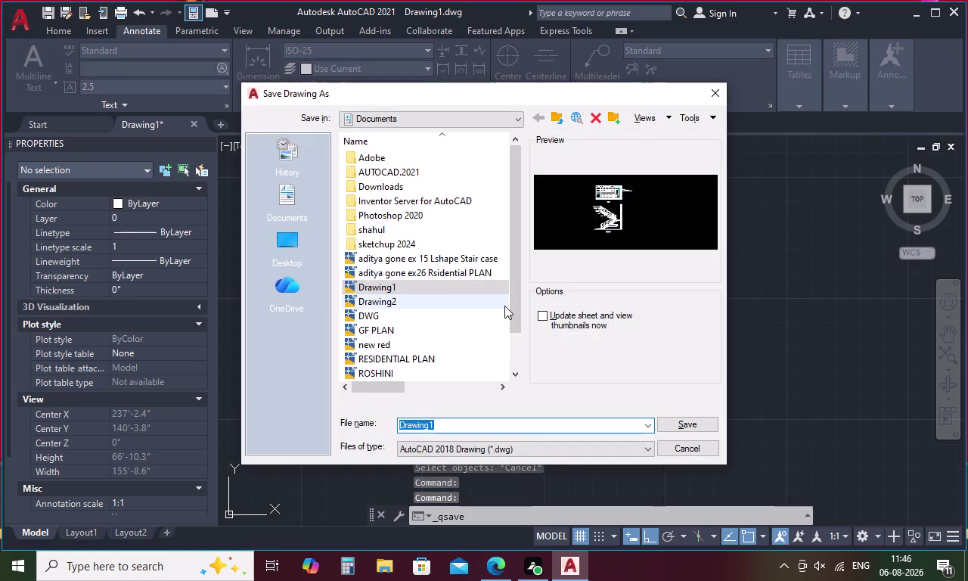
Save the drawing in Documents as HALF TURN STAIR.dwg.
key(BackSpace)
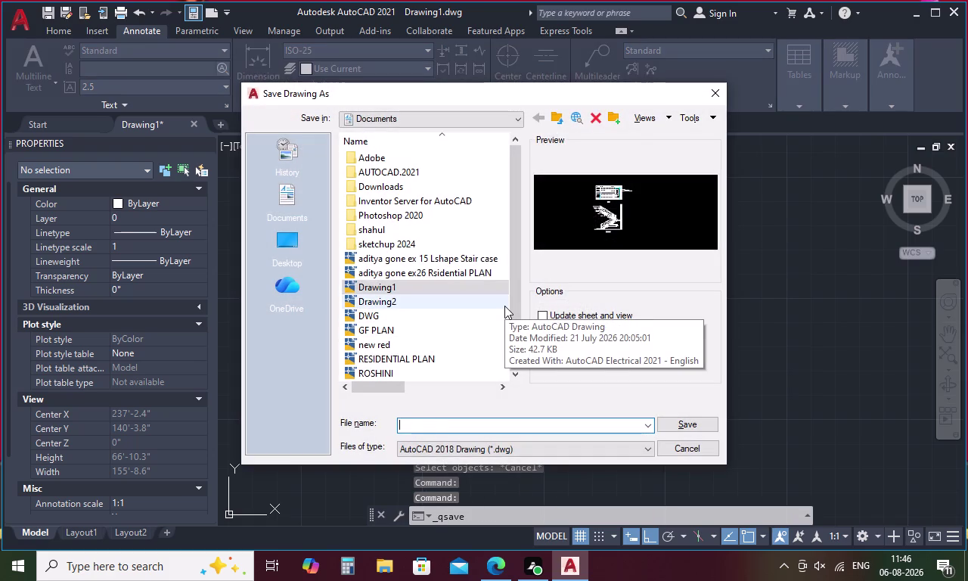
text(HAL)
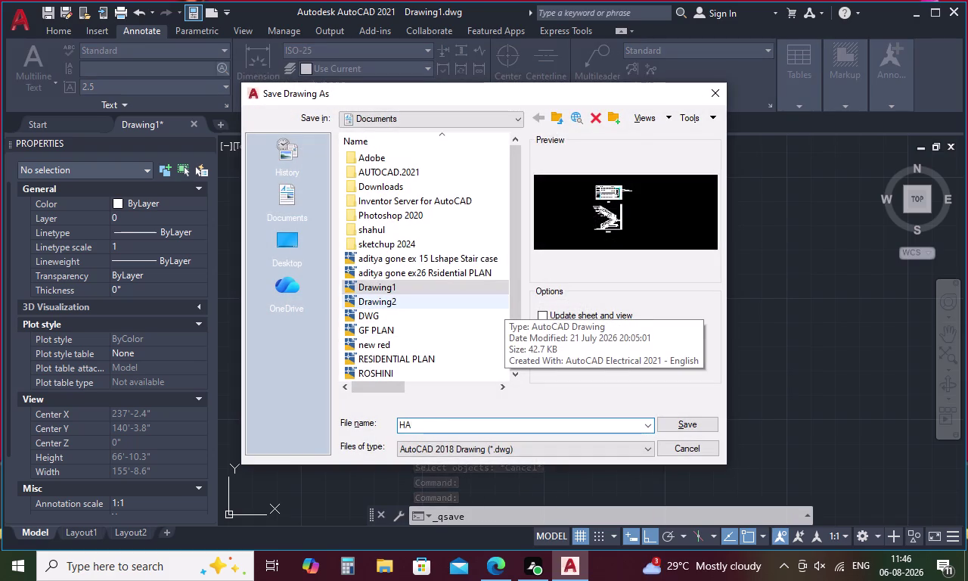
text(F TUR)
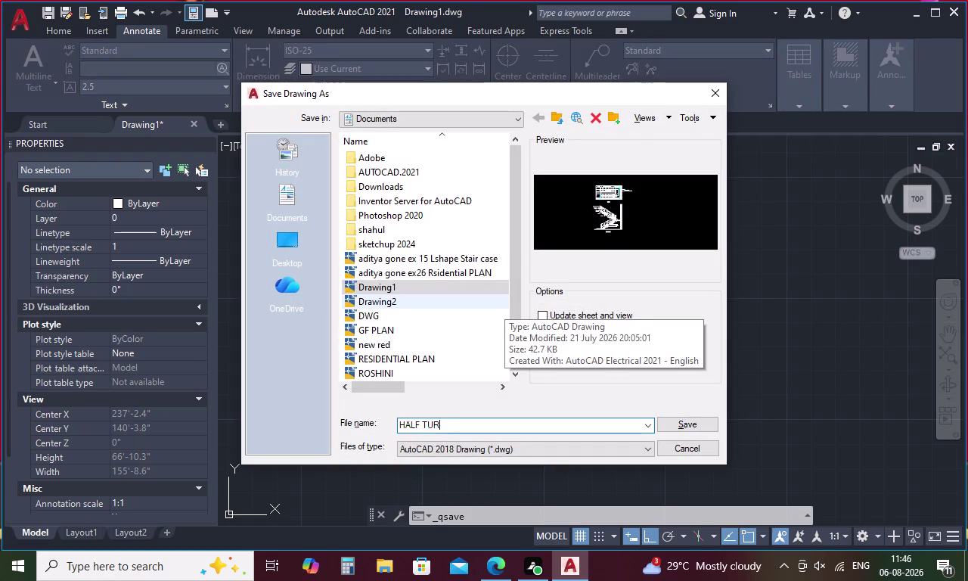
text(N STA)
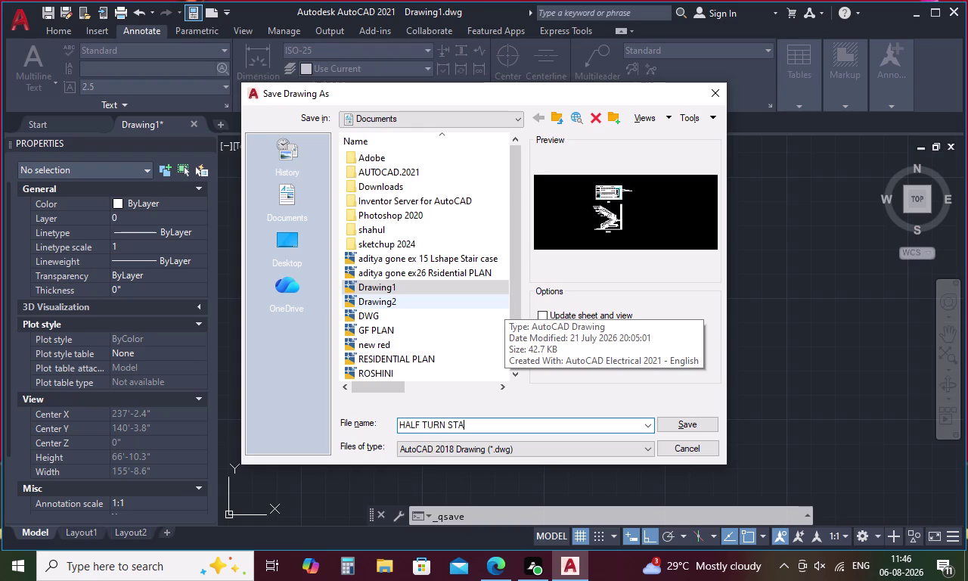
text(IR)
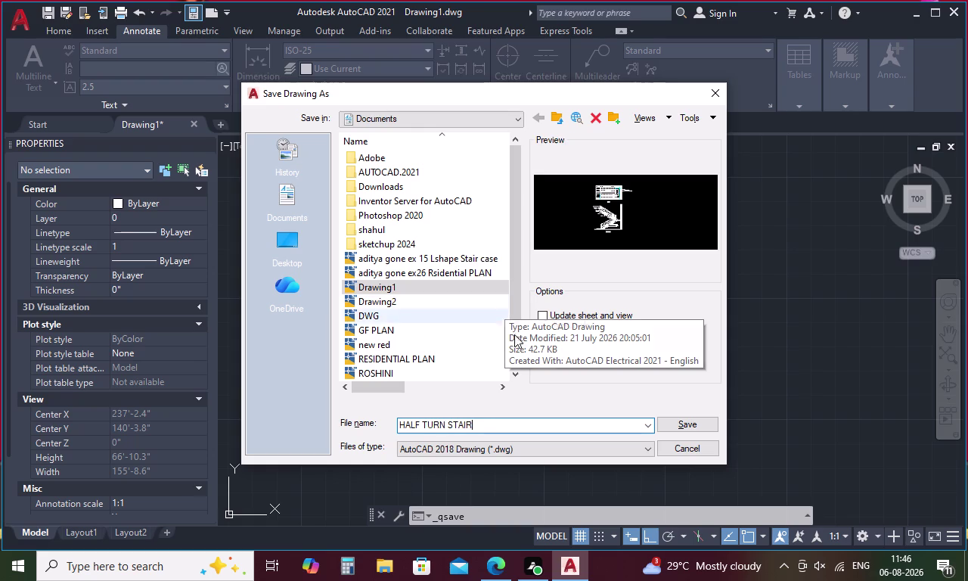
click(279, 235)
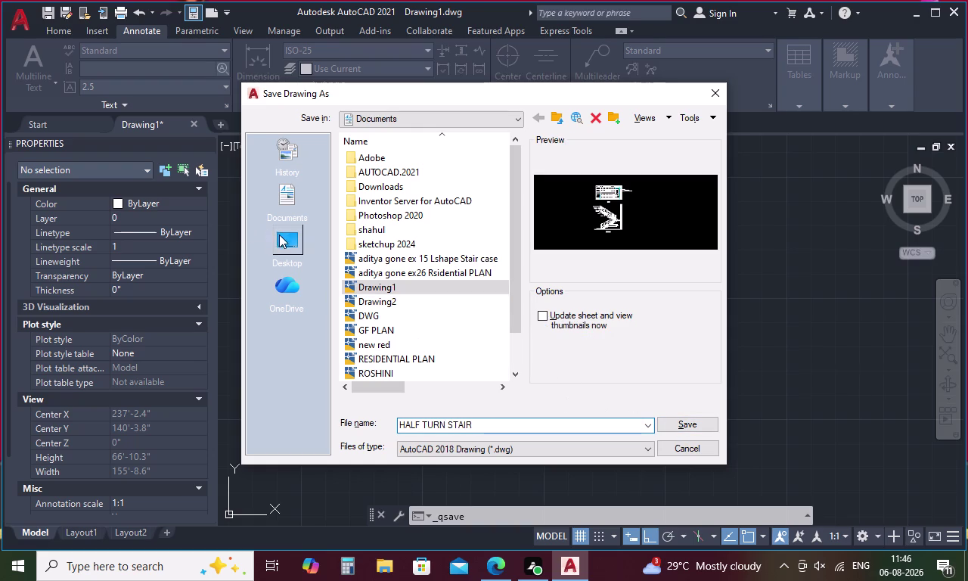
click(705, 424)
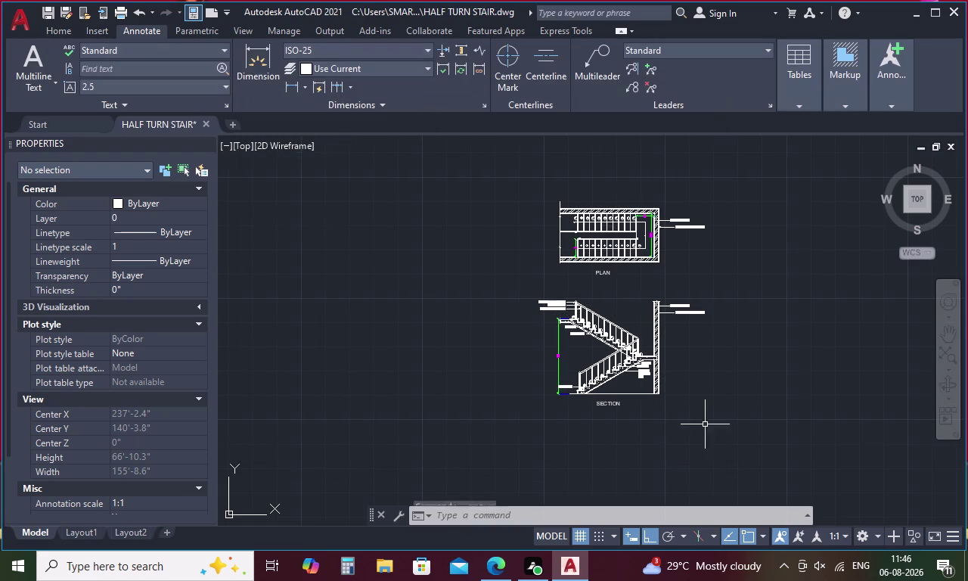
Select all plan and section objects and pan around to inspect them.
drag(514, 191, 775, 202)
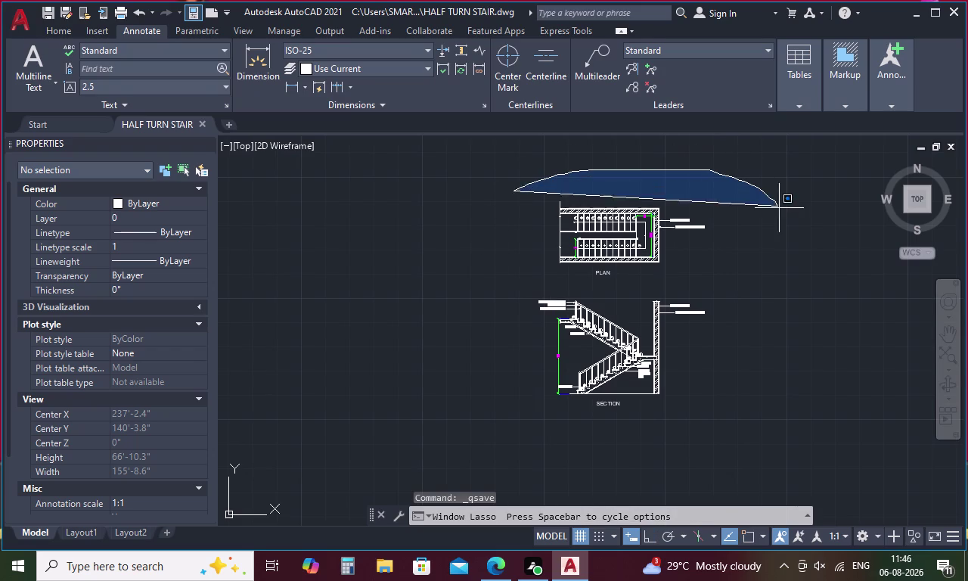
drag(774, 201, 503, 431)
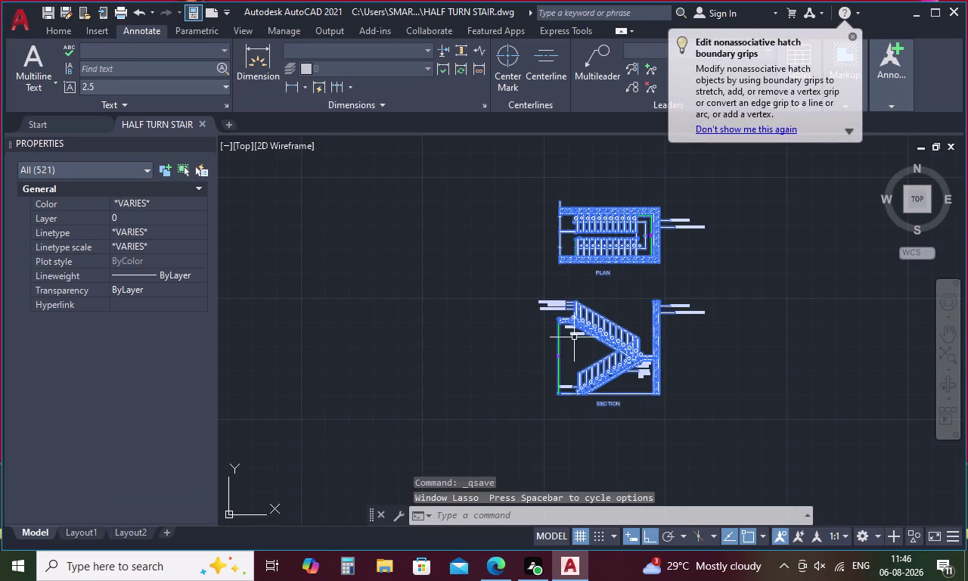
scroll(up, 3)
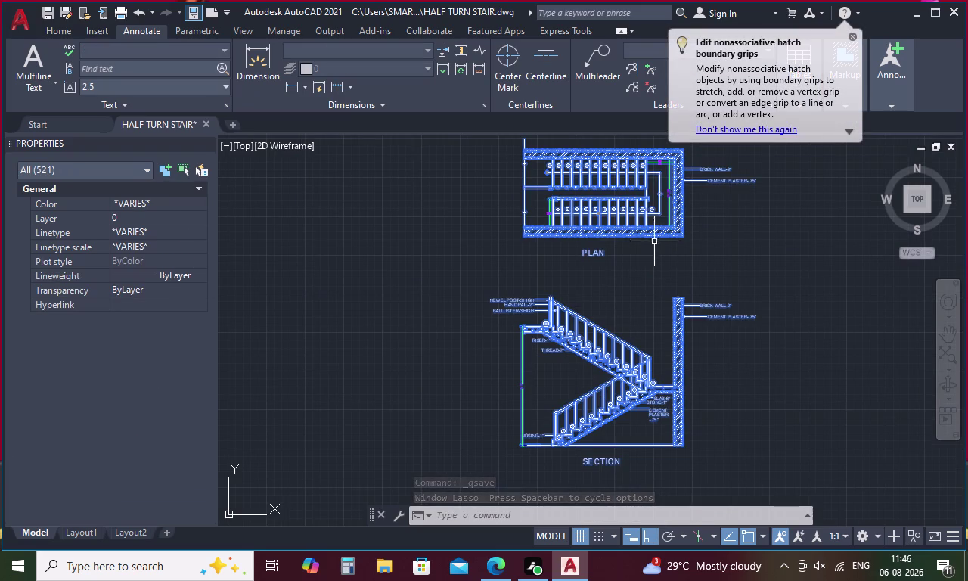
middle_drag(630, 211, 624, 248)
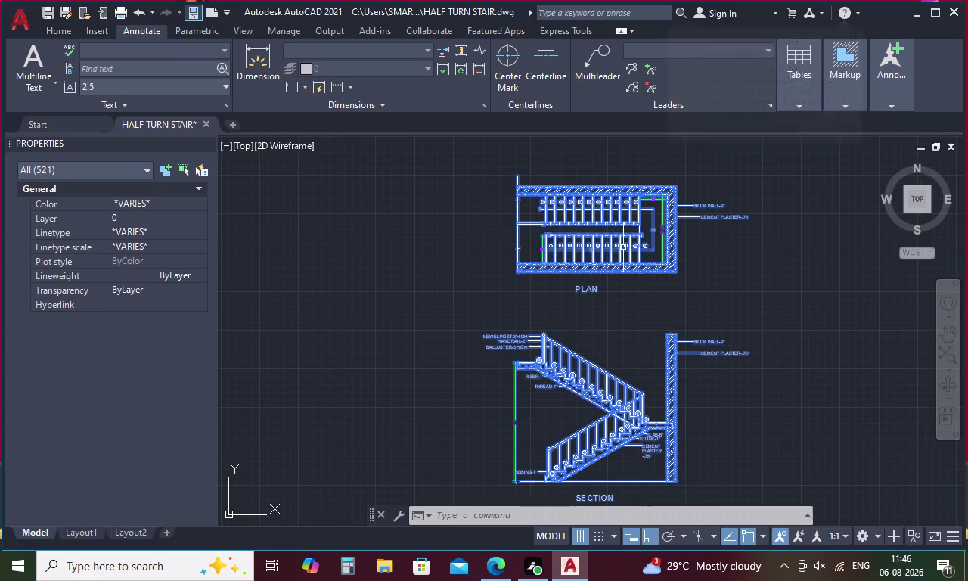
scroll(up, 3)
middle_drag(623, 247, 623, 238)
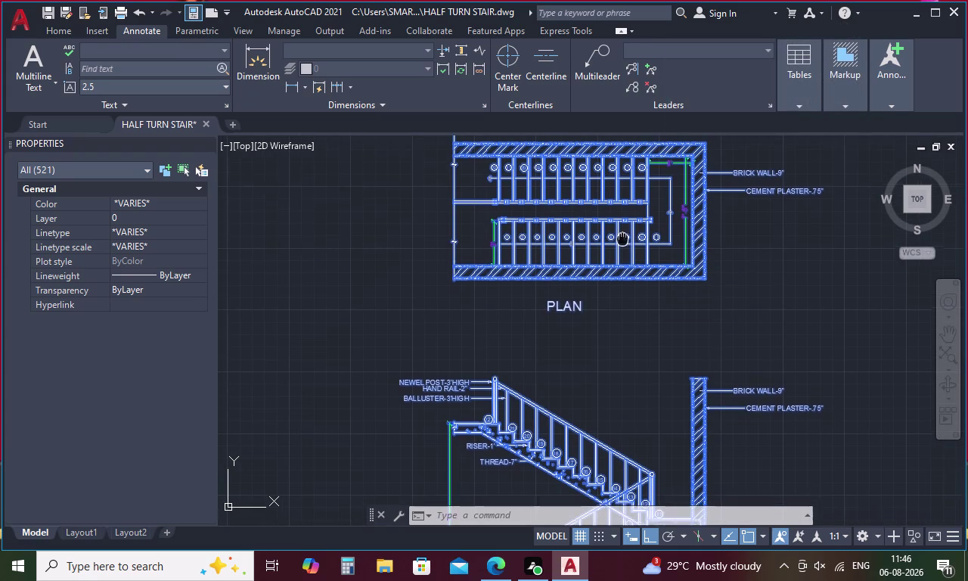
middle_drag(622, 238, 623, 237)
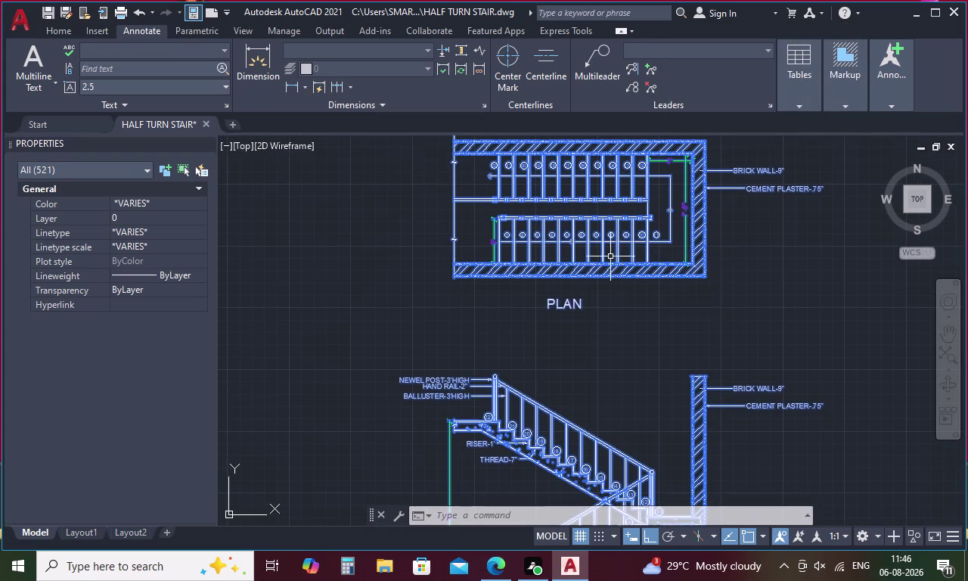
Recentre both drawings, turn off the grid, and switch to Layout2.
scroll(down, 3)
middle_drag(596, 295, 595, 274)
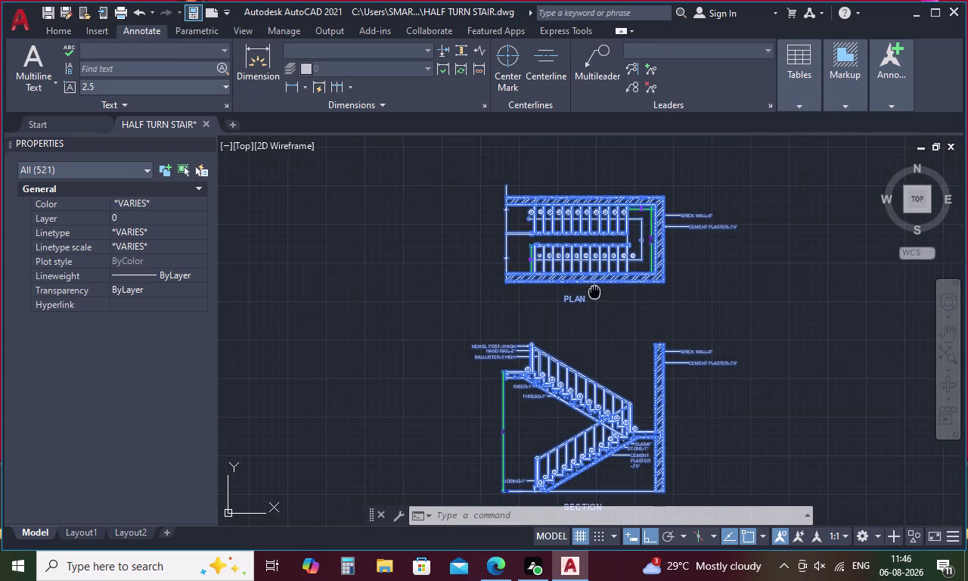
middle_drag(594, 275, 594, 273)
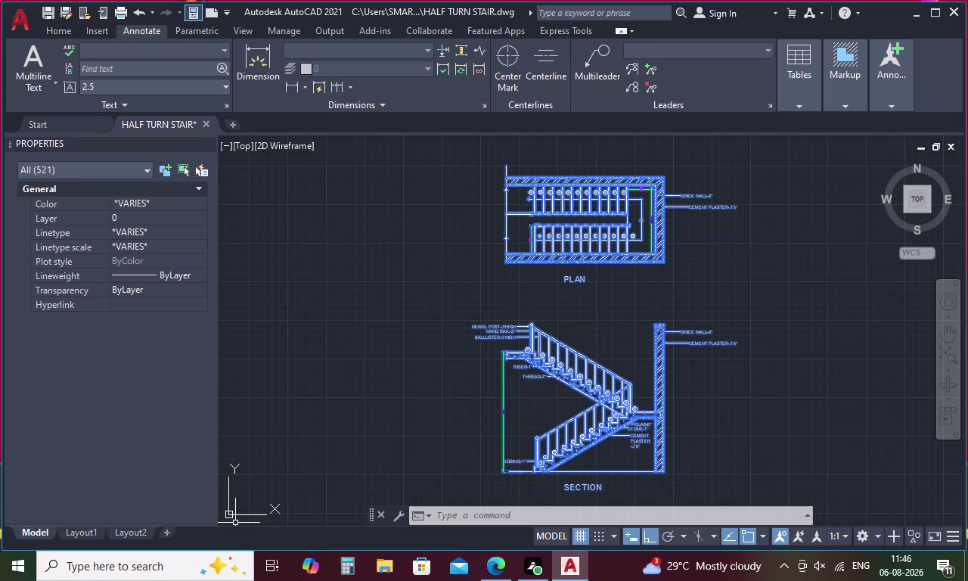
click(581, 541)
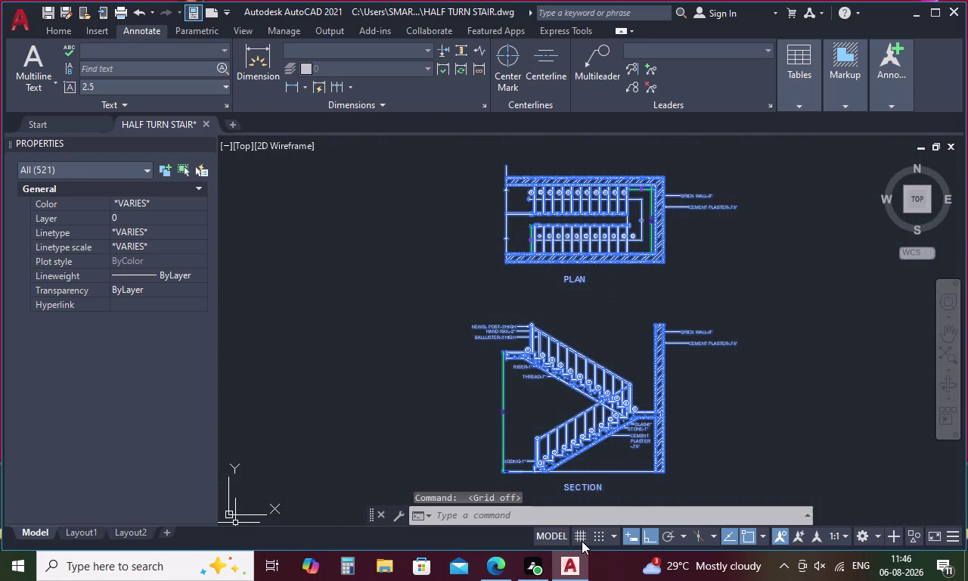
click(126, 534)
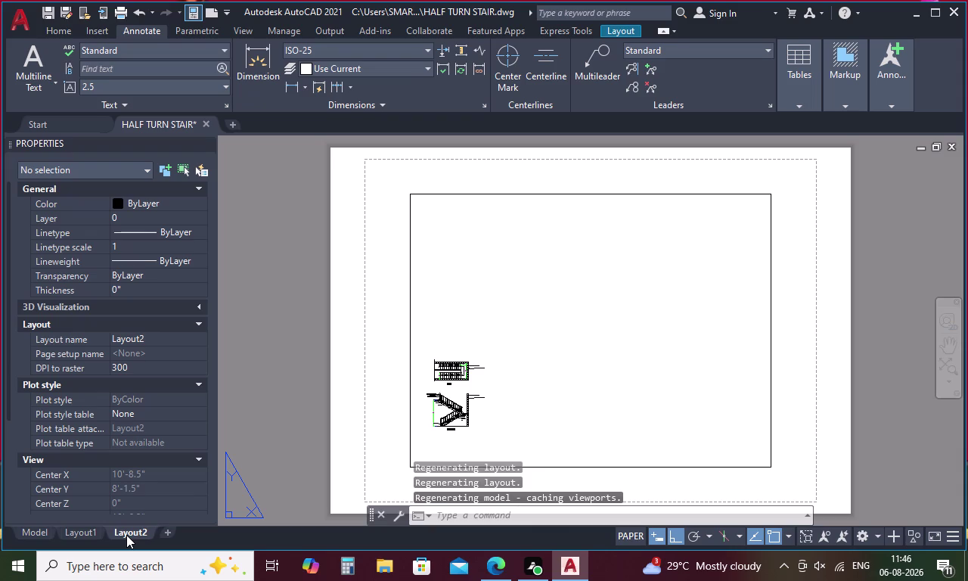
Open the Layout1 sheet and zoom in along the section.
click(76, 531)
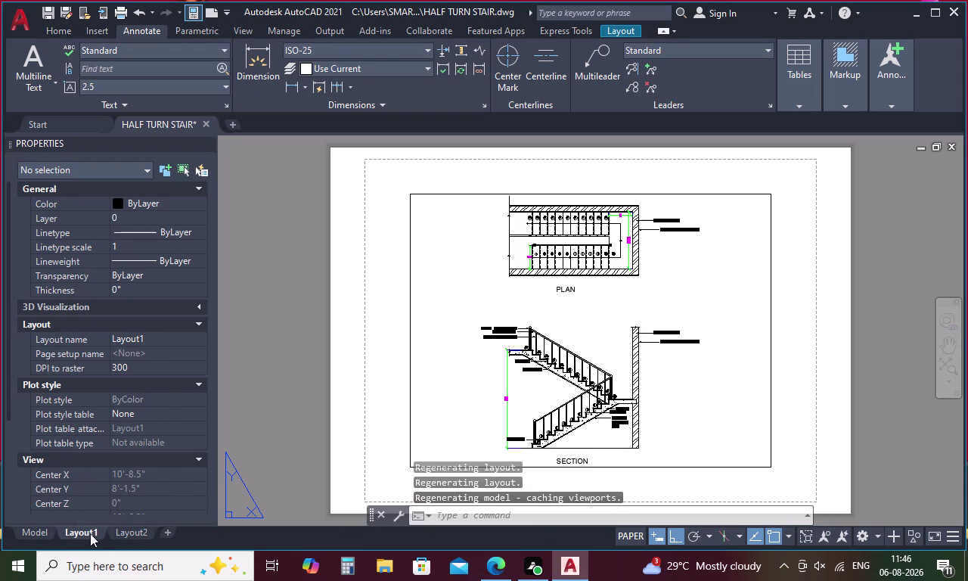
scroll(up, 3)
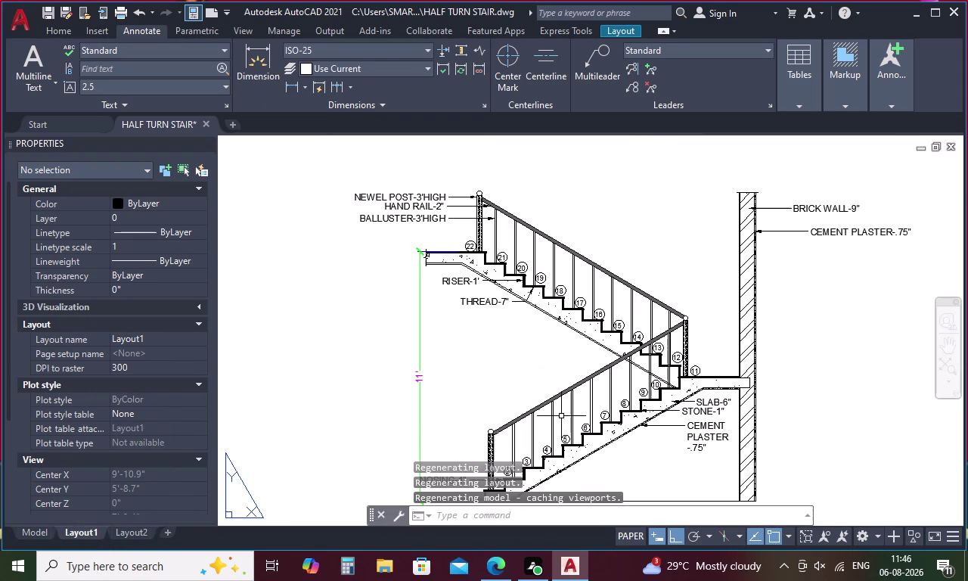
scroll(up, 3)
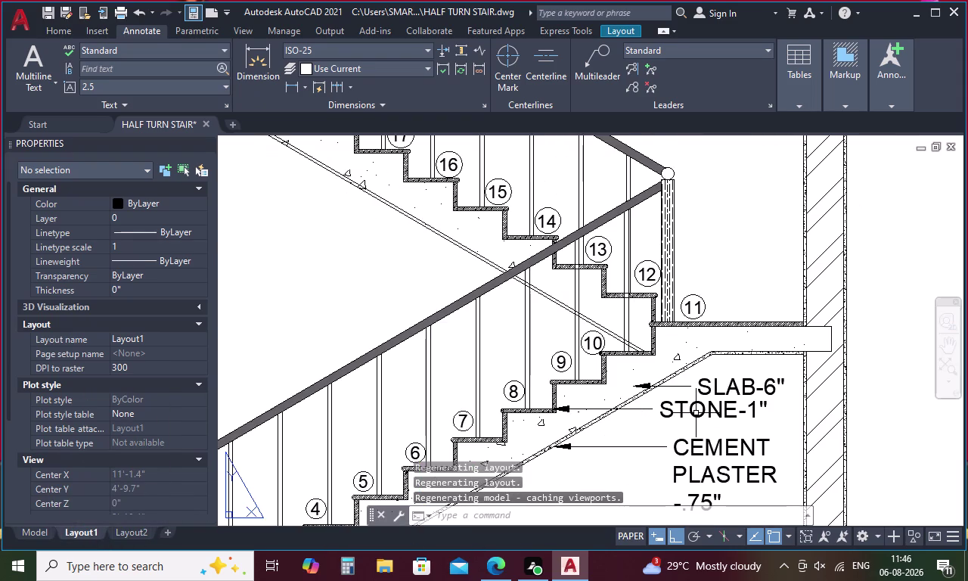
scroll(down, 3)
middle_drag(653, 287, 672, 371)
middle_drag(671, 372, 652, 332)
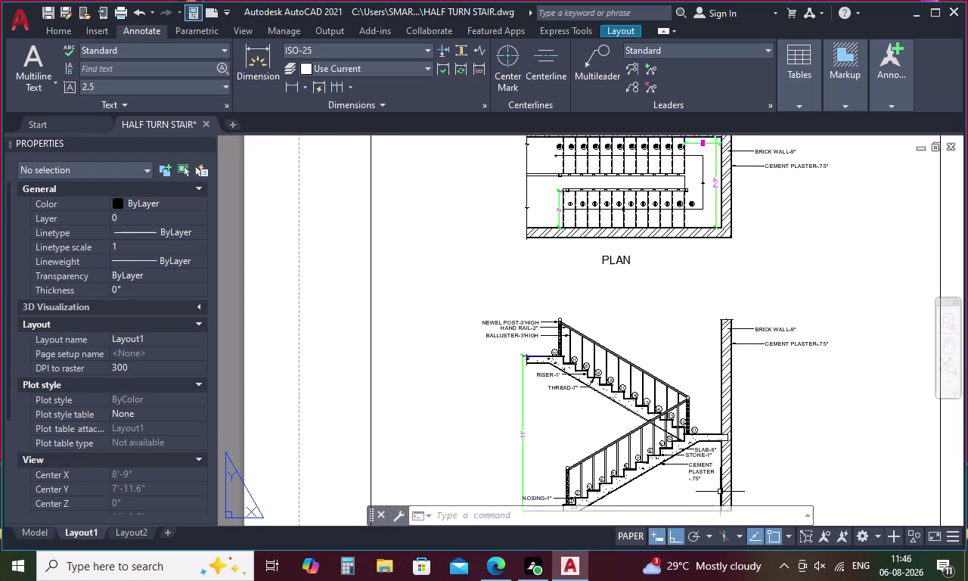
Fit the plan and section in the Layout1 viewport, then open Plot.
middle_drag(719, 493, 669, 455)
scroll(up, 3)
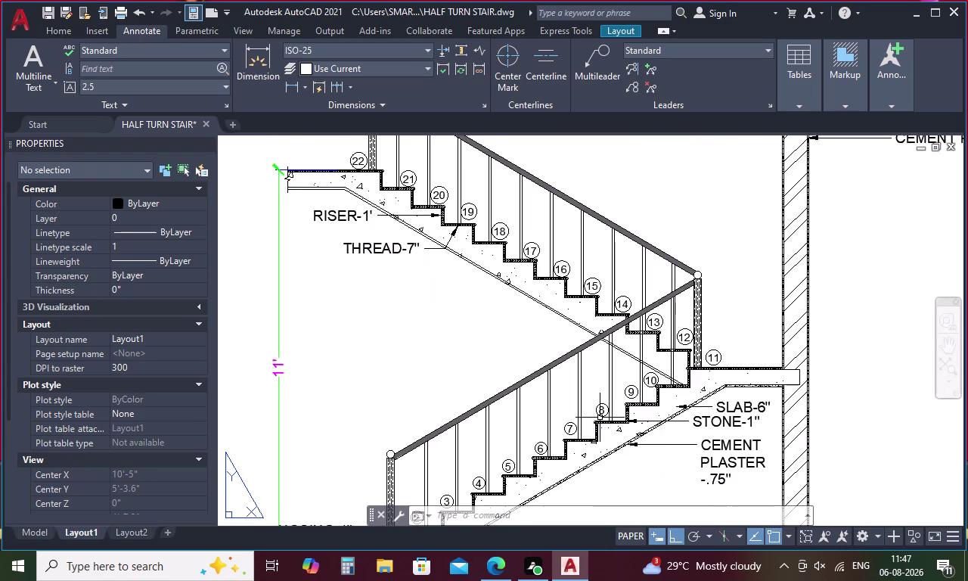
scroll(up, 3)
scroll(down, 3)
middle_drag(627, 426, 630, 430)
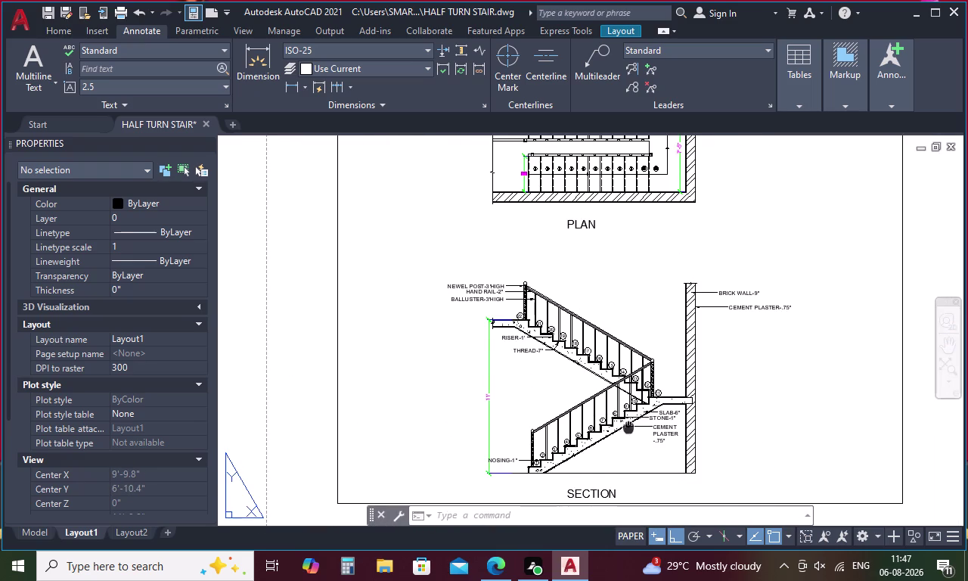
middle_drag(630, 429, 645, 500)
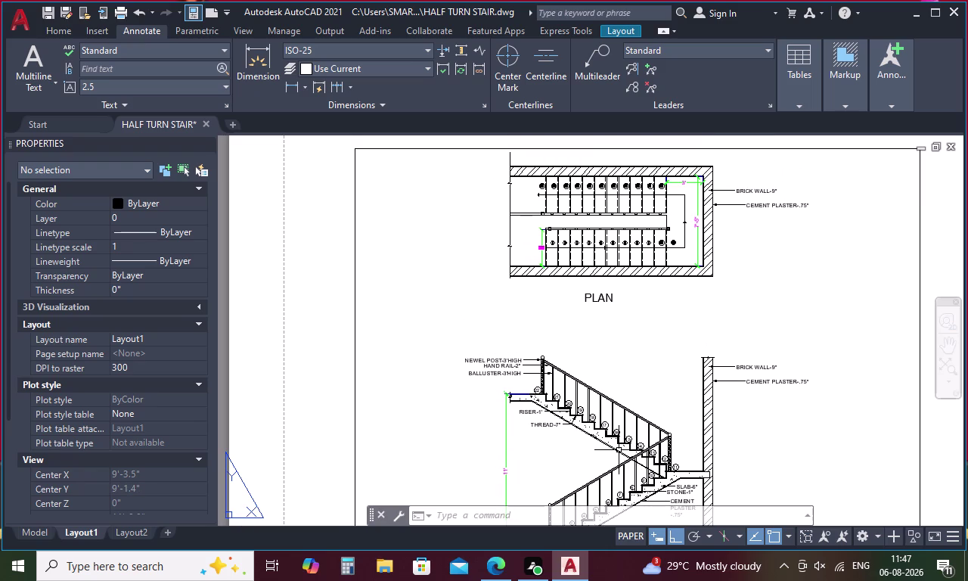
key(ctrl+p)
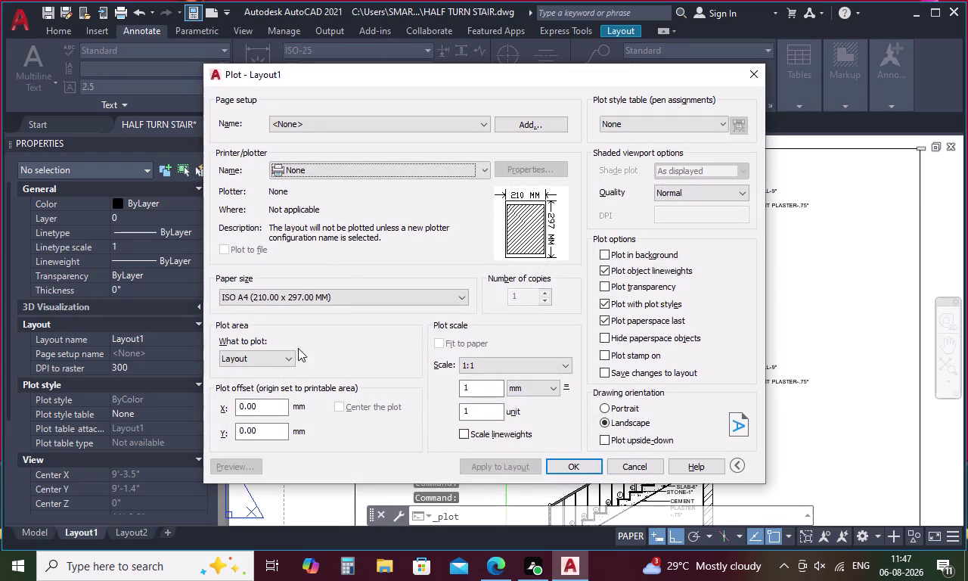
Plot Layout1 via AutoCAD PDF (High Quality Print).pc3 to HALF TURN STAIR-Layout1.pdf.
click(484, 168)
click(418, 271)
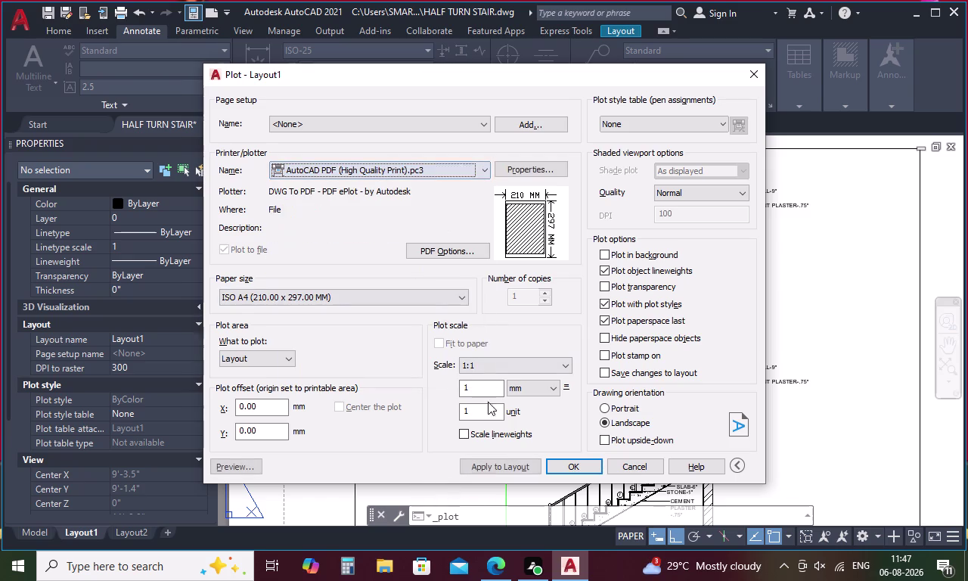
click(566, 465)
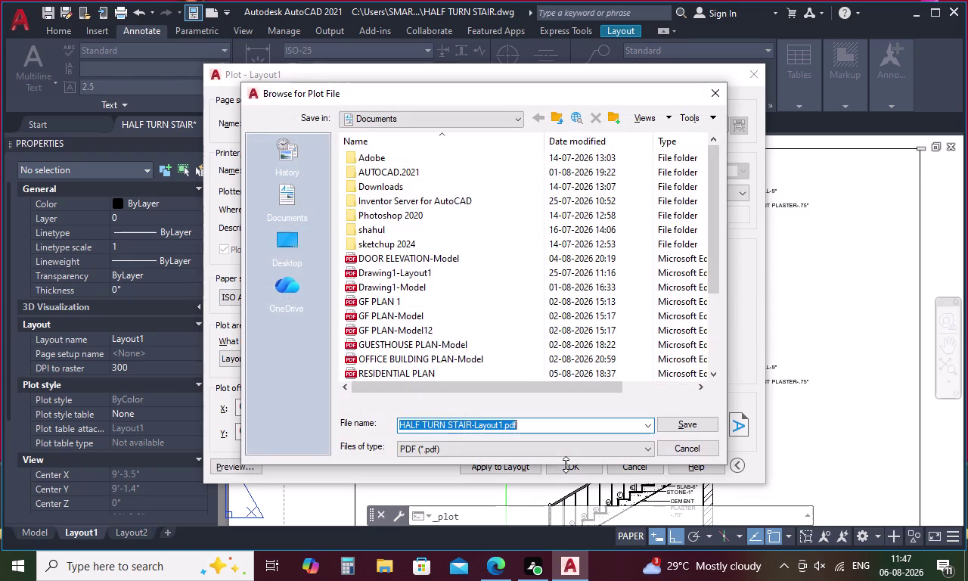
click(681, 424)
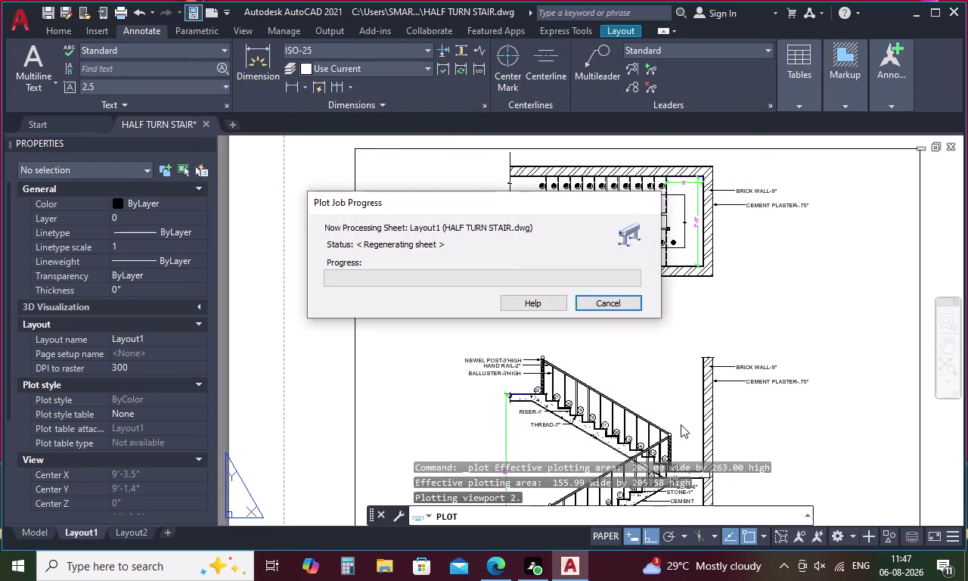